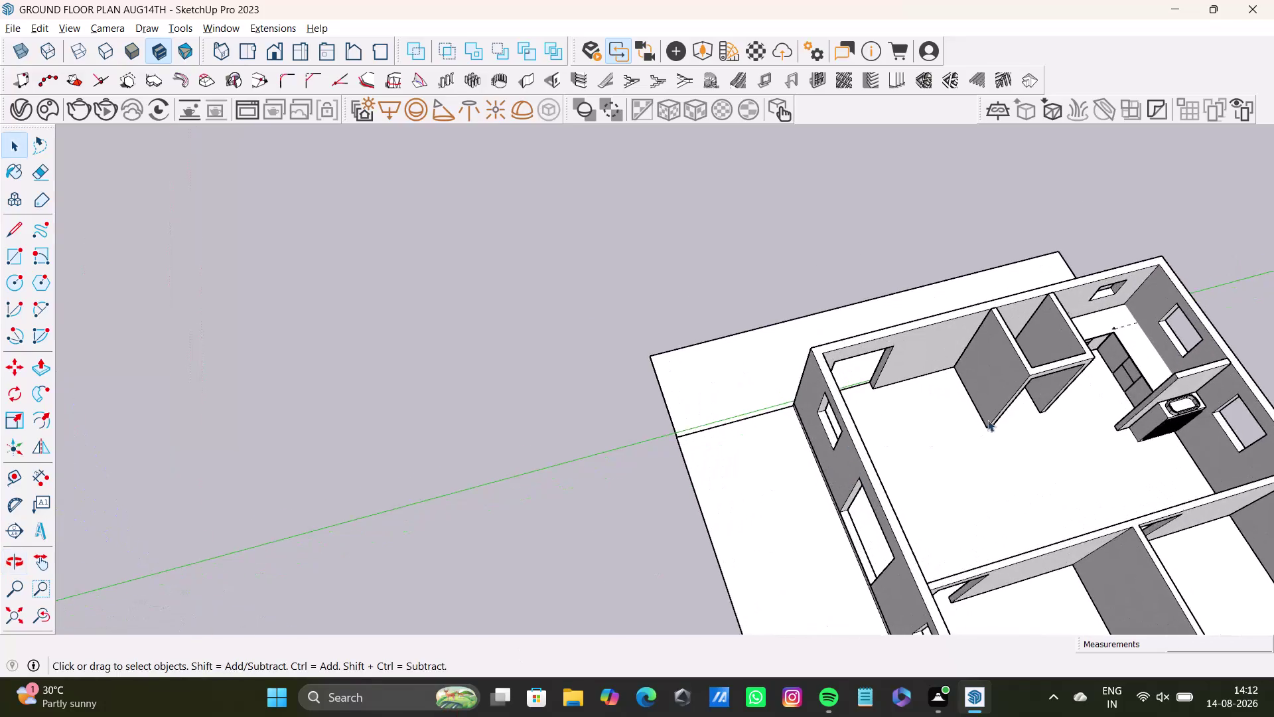
Orbit and zoom to the freestanding partition wall and select its front face.
middle_drag(1012, 411, 649, 467)
scroll(up, 3)
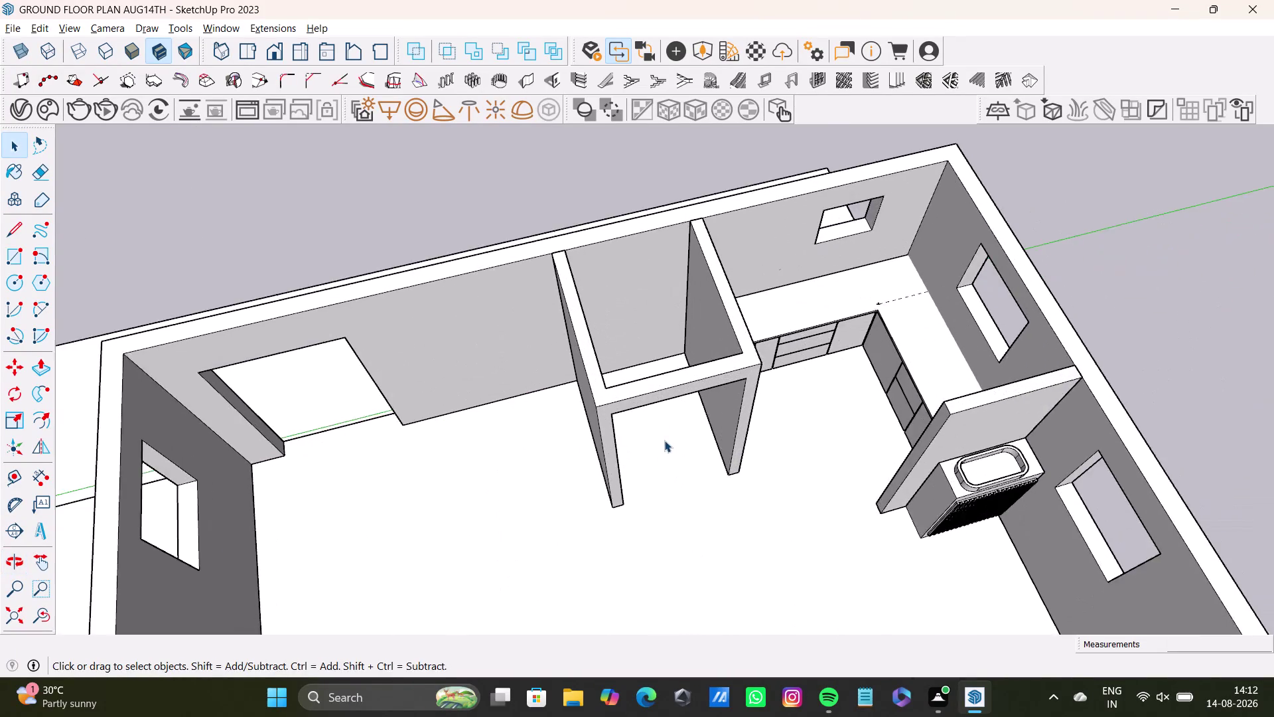
scroll(up, 3)
middle_drag(669, 427, 912, 300)
middle_drag(754, 345, 744, 379)
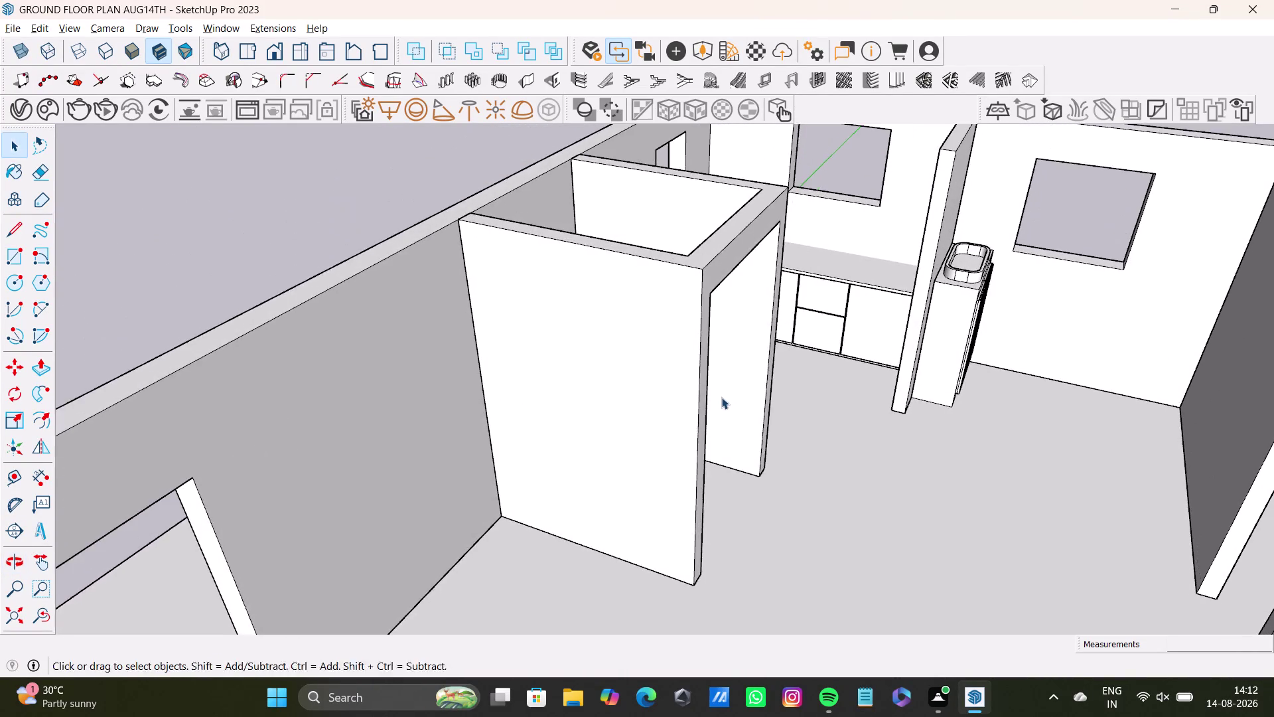
middle_drag(721, 397, 819, 354)
triple_click(715, 334)
double_click(716, 334)
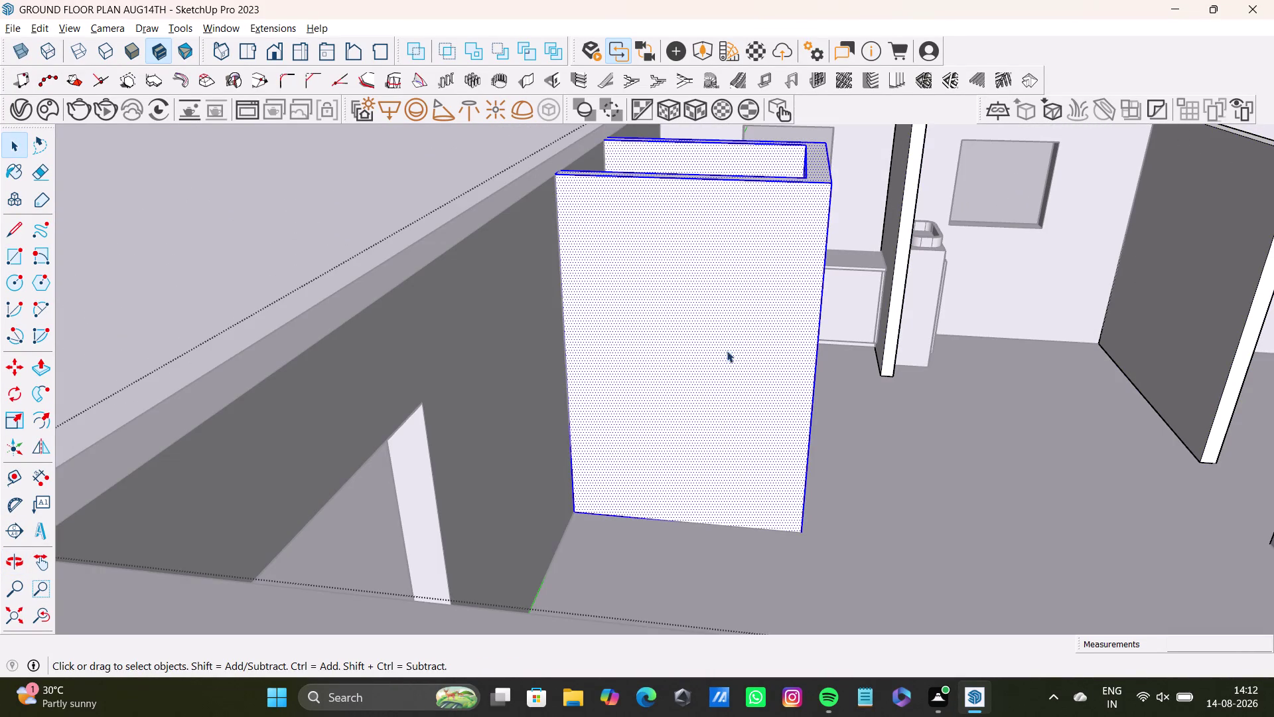
double_click(740, 372)
double_click(744, 372)
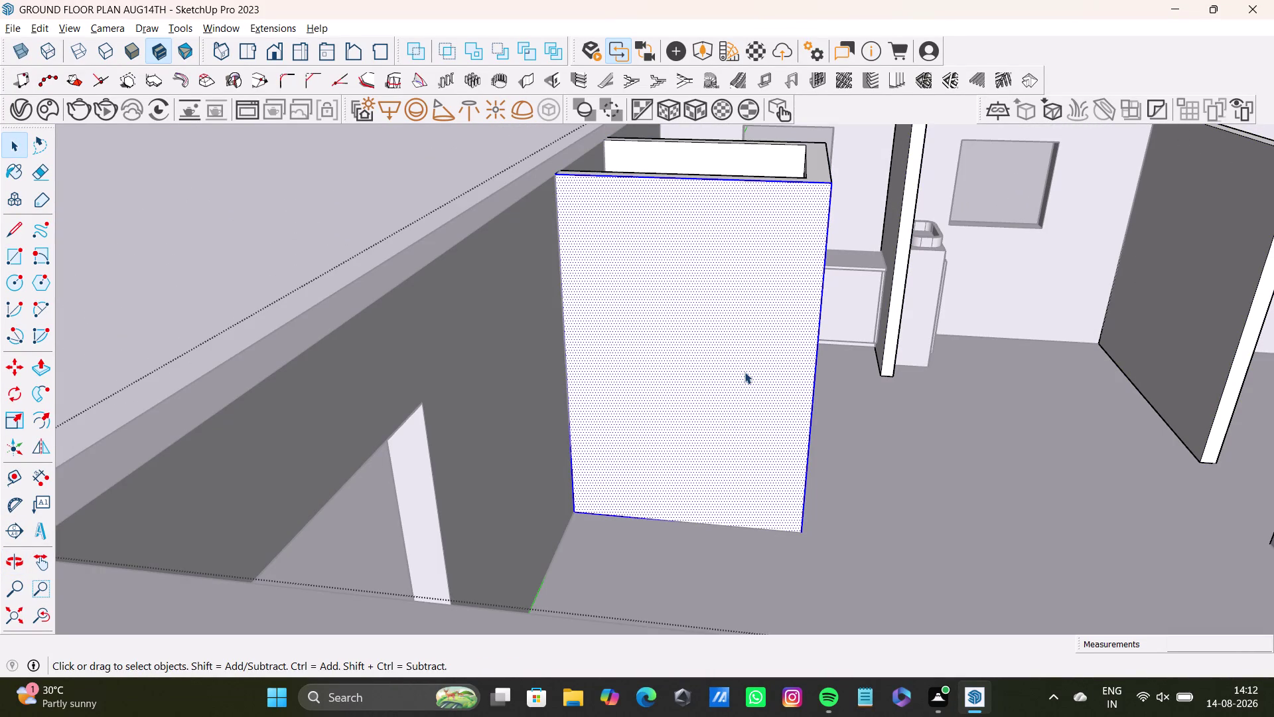
Switch to the Tape Measure and start a guide across the wall face.
click(14, 472)
scroll(up, 3)
click(571, 343)
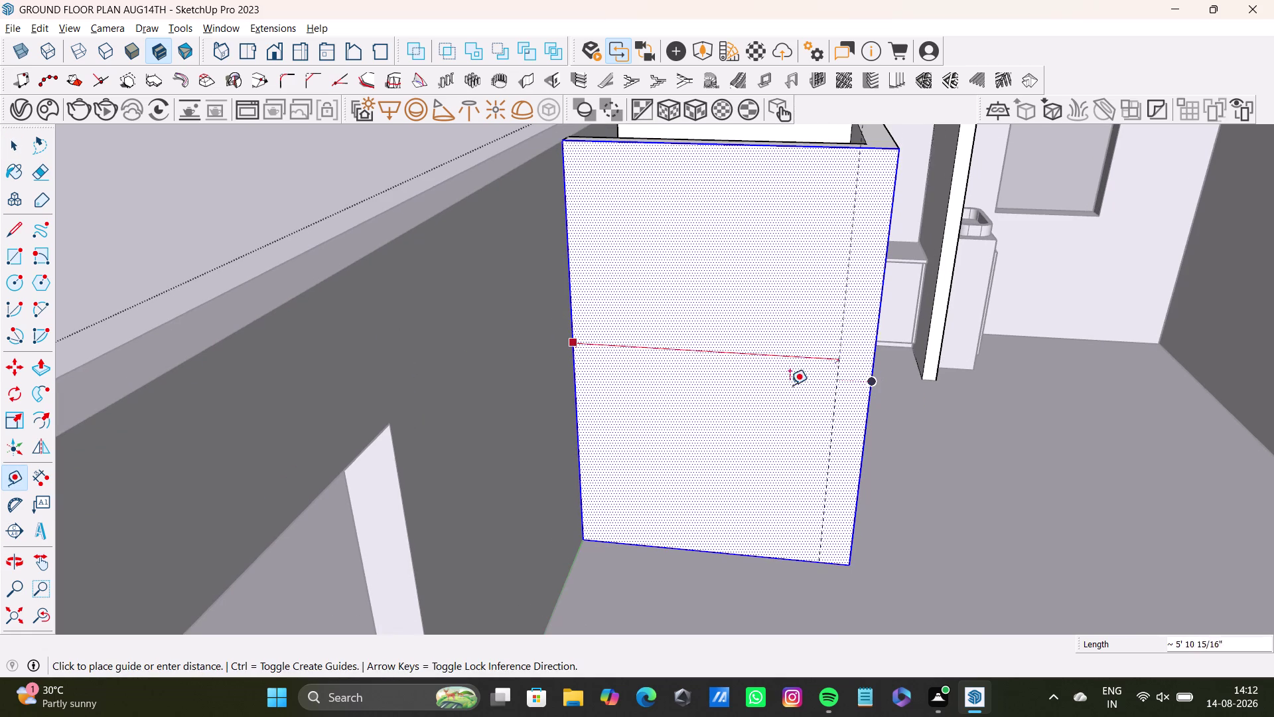
middle_drag(638, 373, 678, 372)
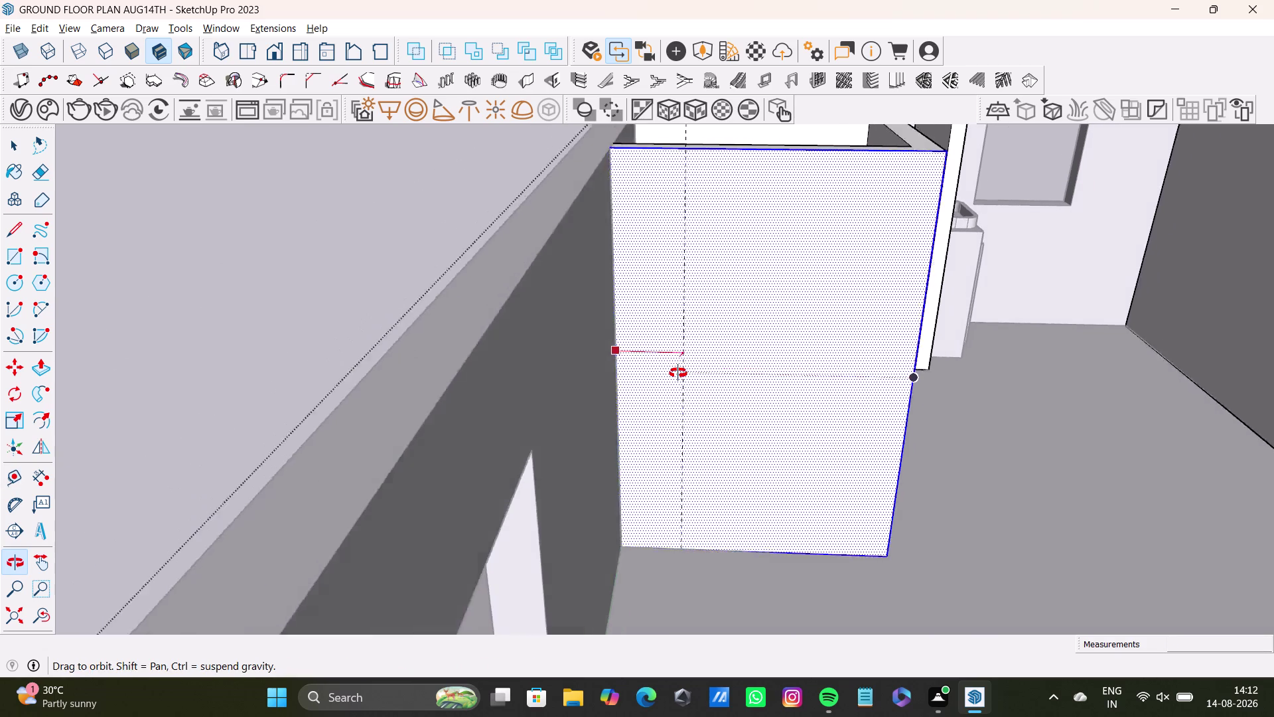
Place the first vertical guide 1' in from the wall's left edge.
middle_drag(678, 373, 571, 405)
text(1)
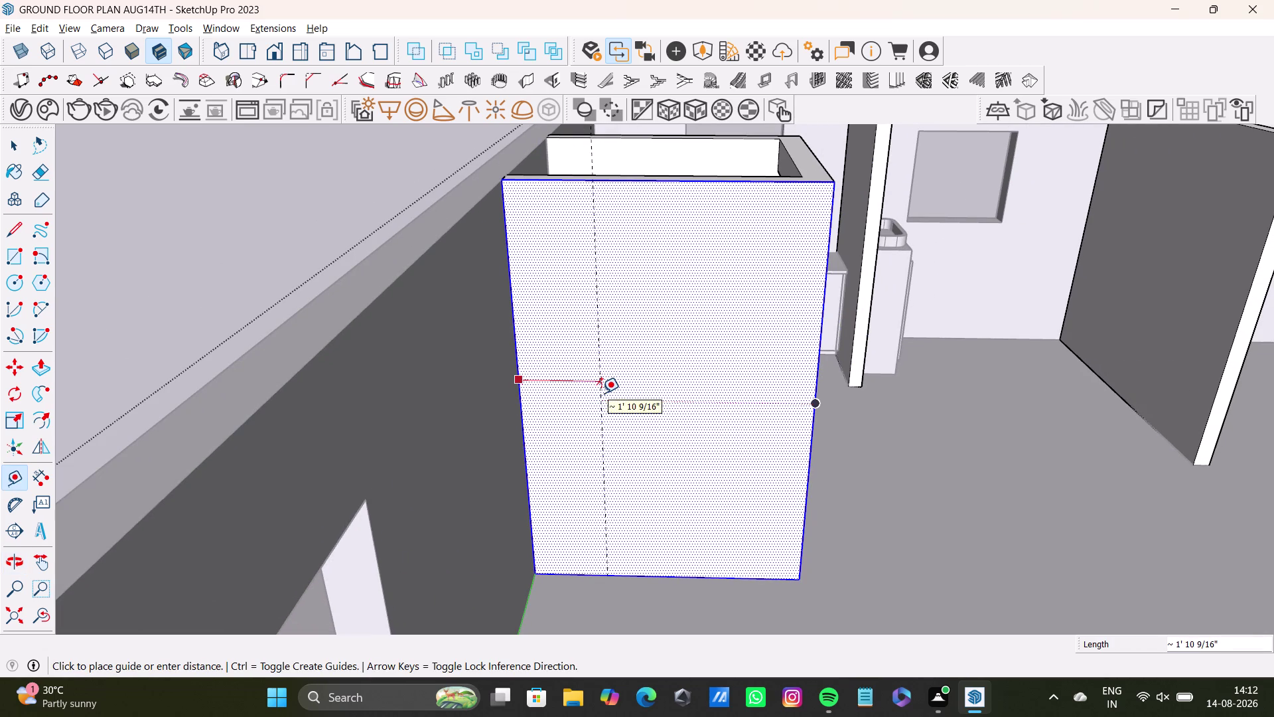
text(')
key(Return)
Attempt the next 1' guide and cancel the misdirected one.
click(563, 399)
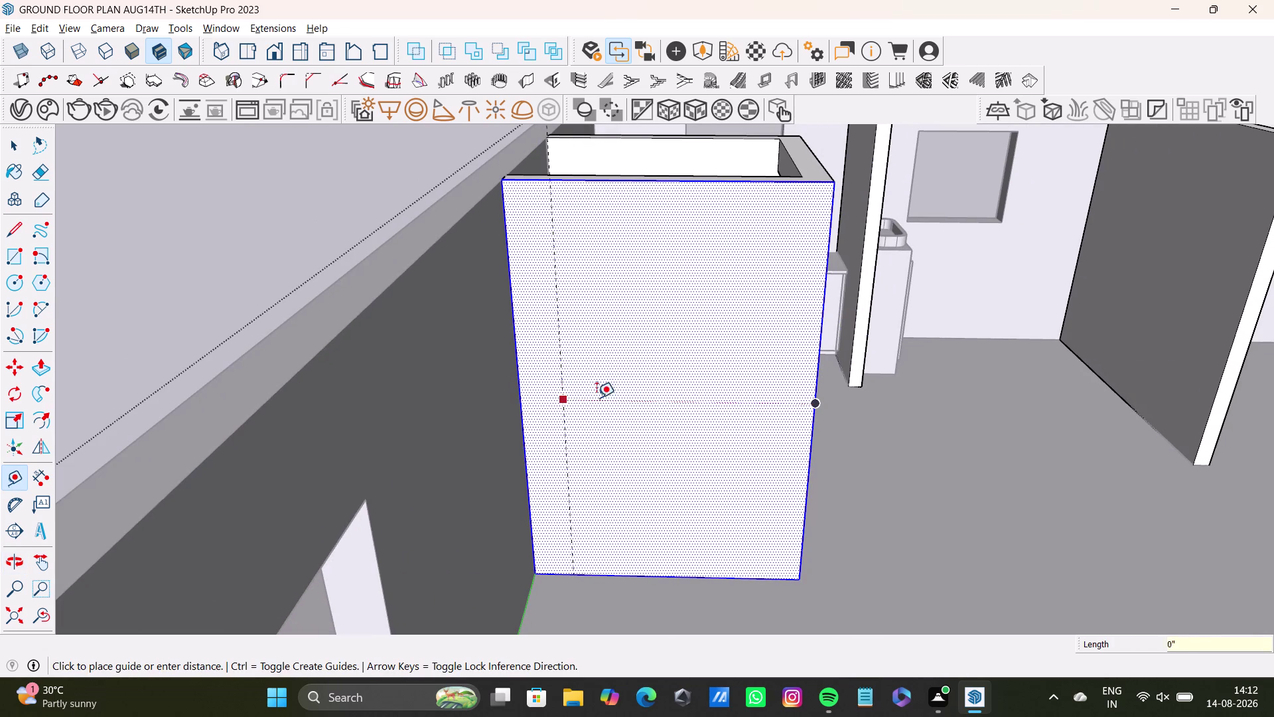
key(1)
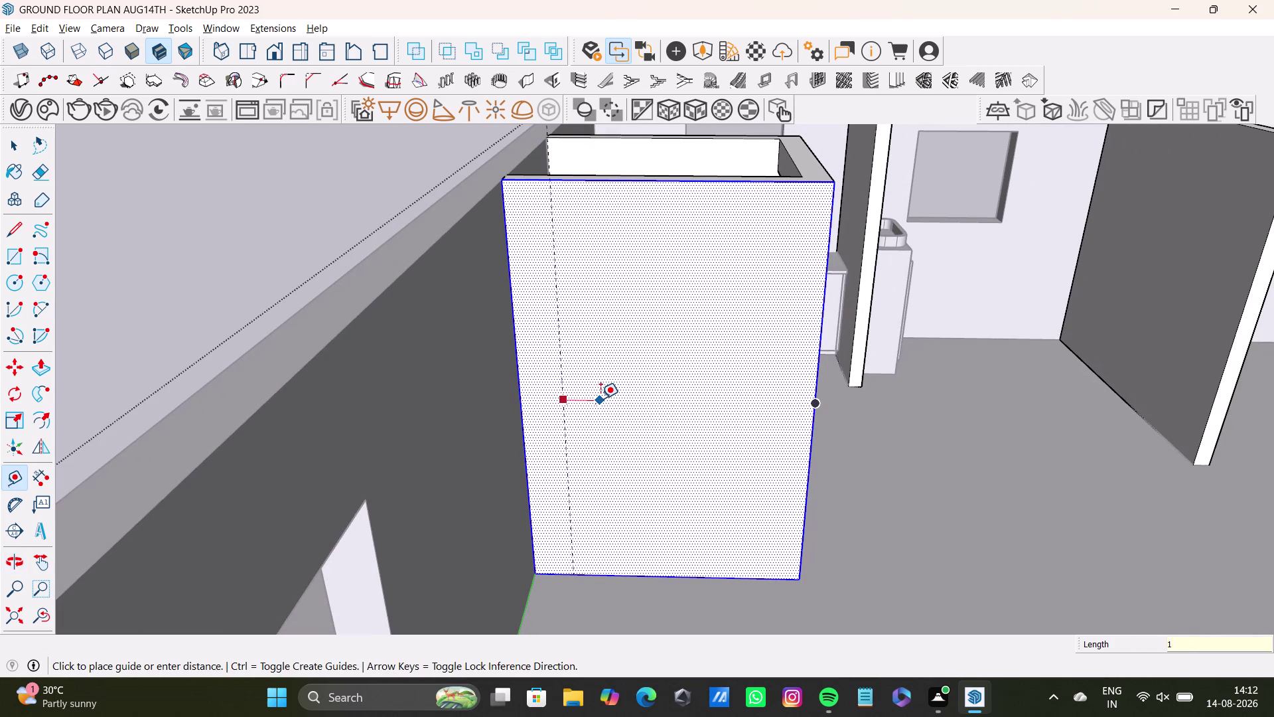
key(apostrophe)
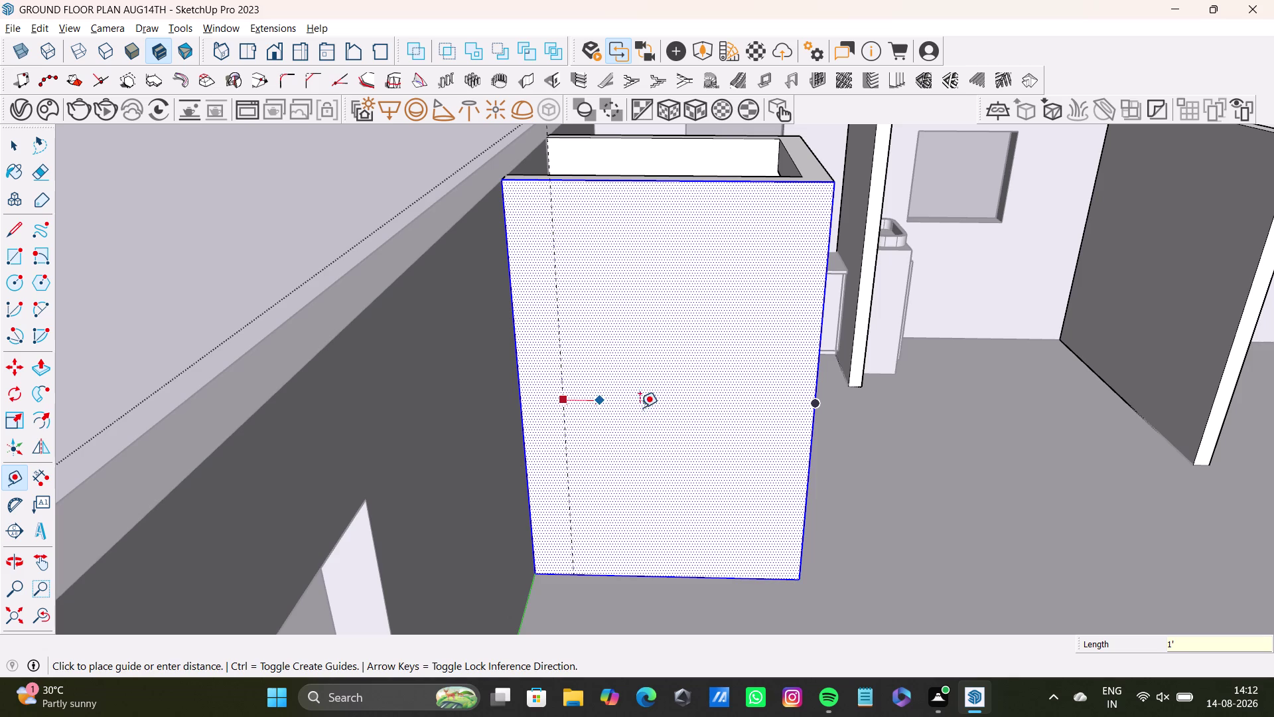
key(space)
key(space)
key(space)
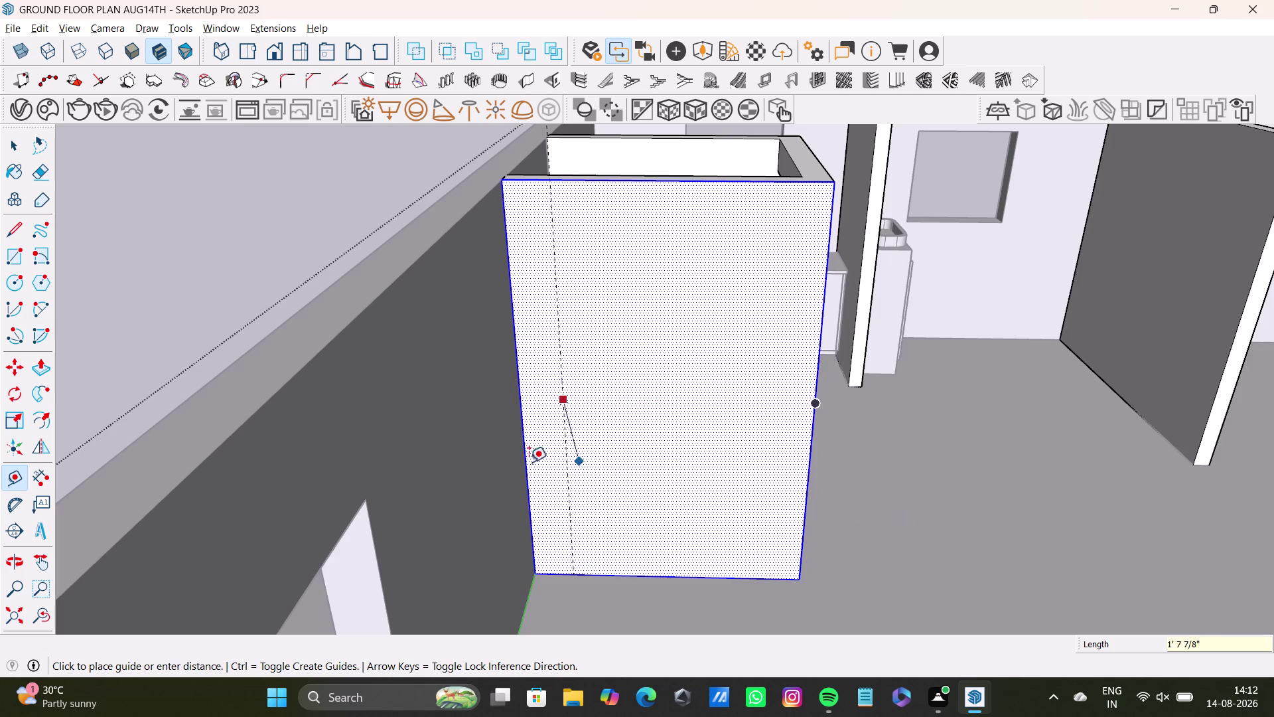
key(space)
key(Escape)
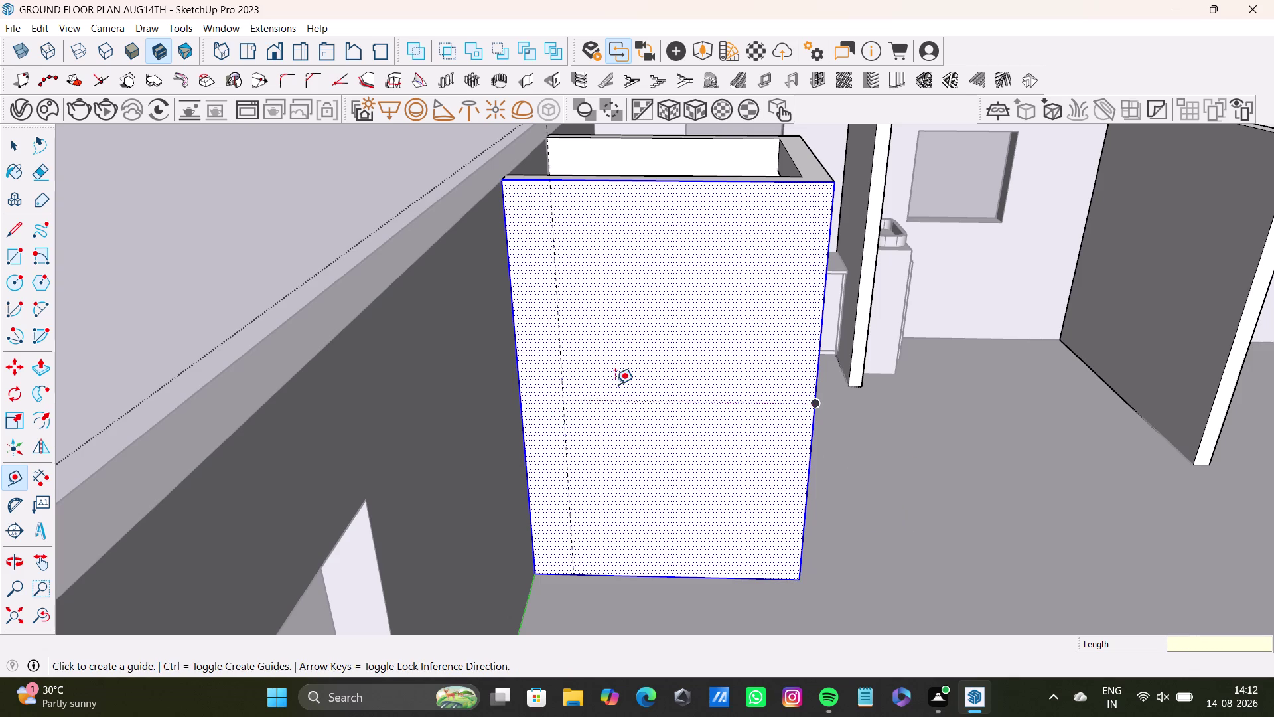
Pull two more vertical guides off the first, each 1' apart.
drag(561, 424, 576, 425)
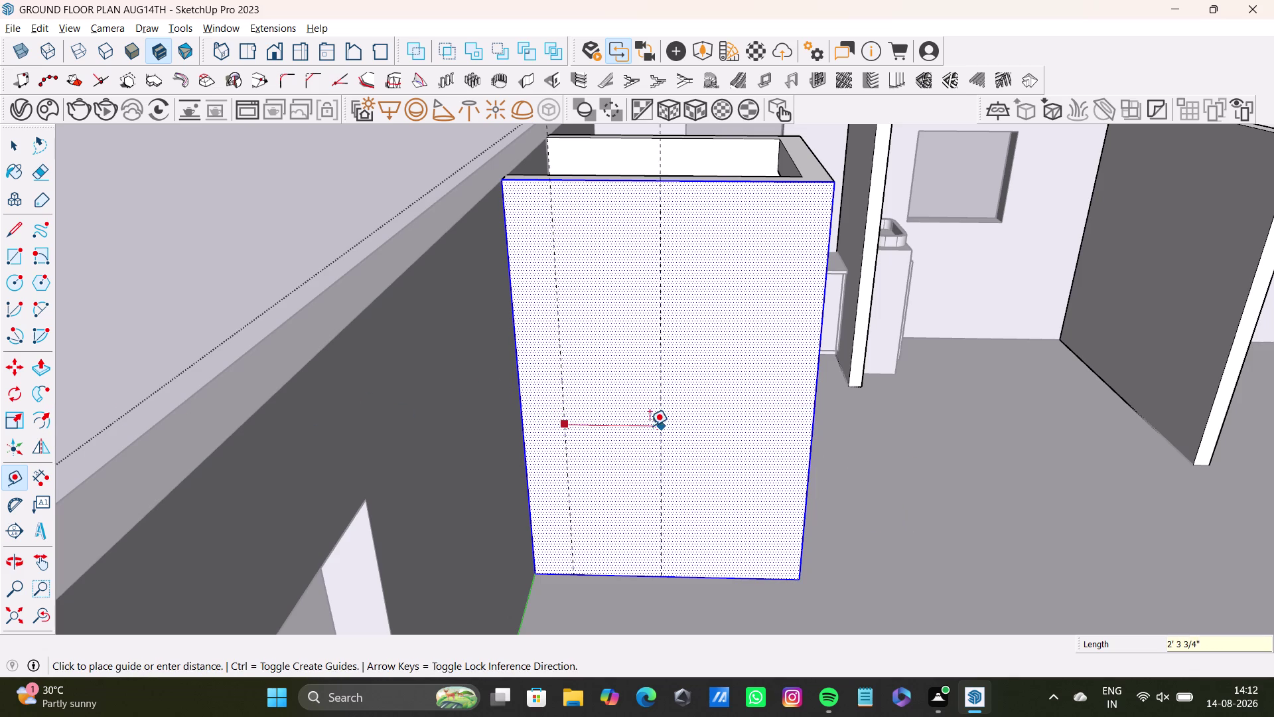
text(1')
key(Return)
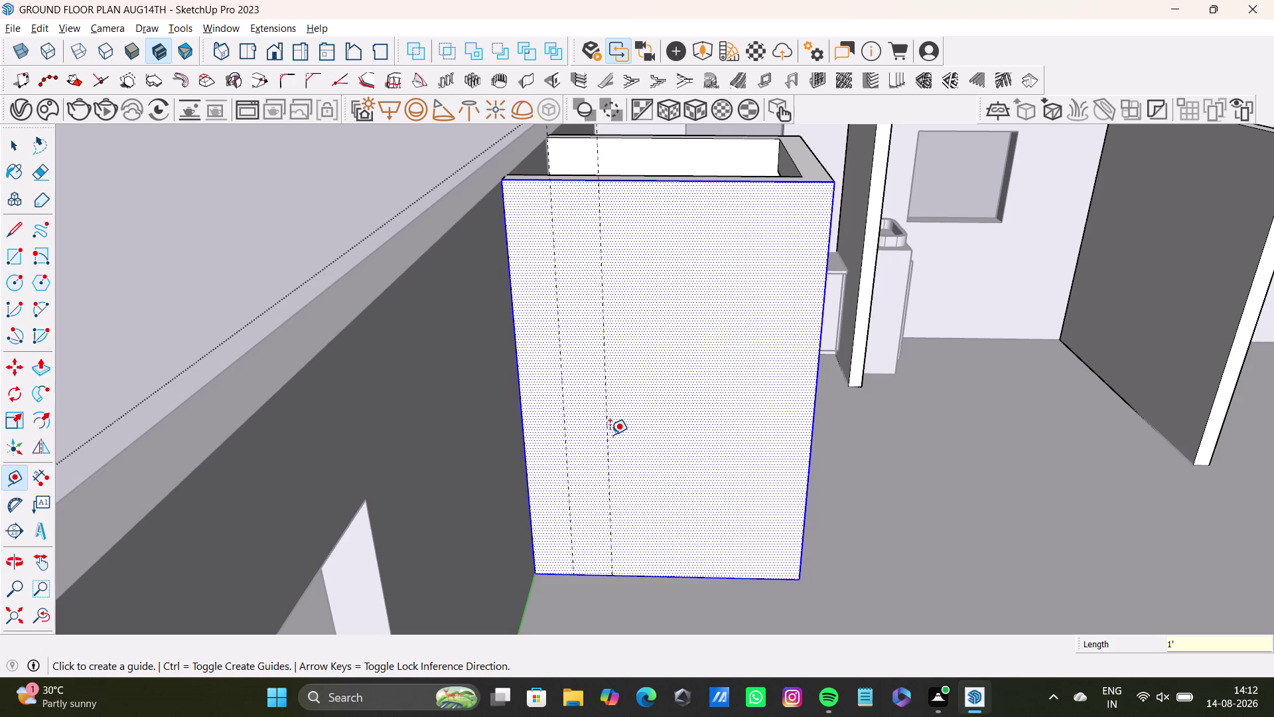
click(605, 447)
text(1)
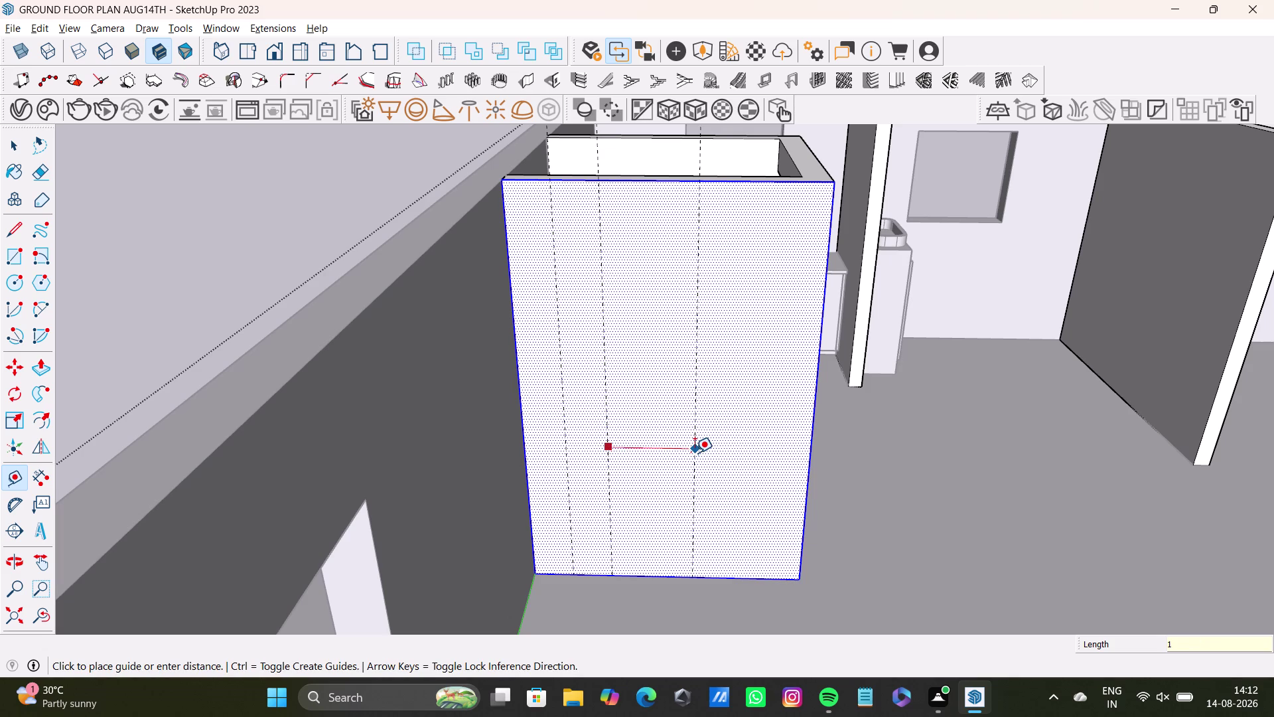
text(')
key(Return)
Add three further vertical guides at 1' spacing across the face.
click(647, 454)
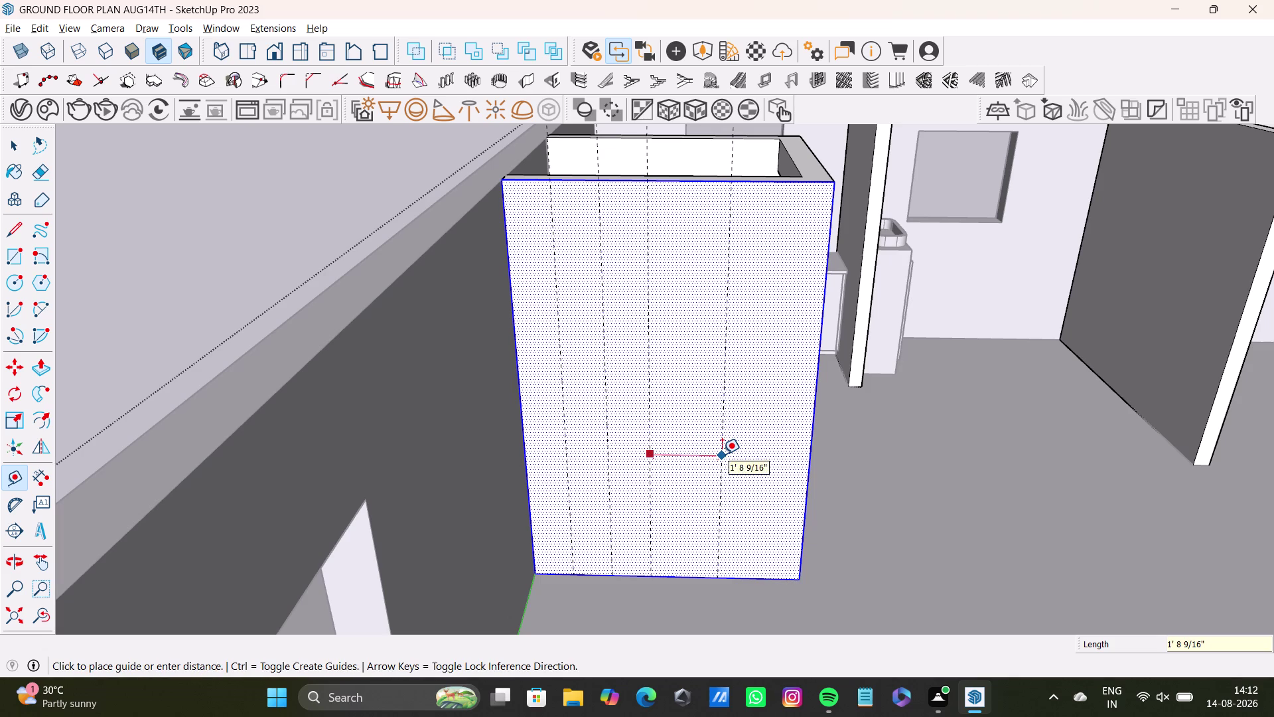
text(1')
key(Return)
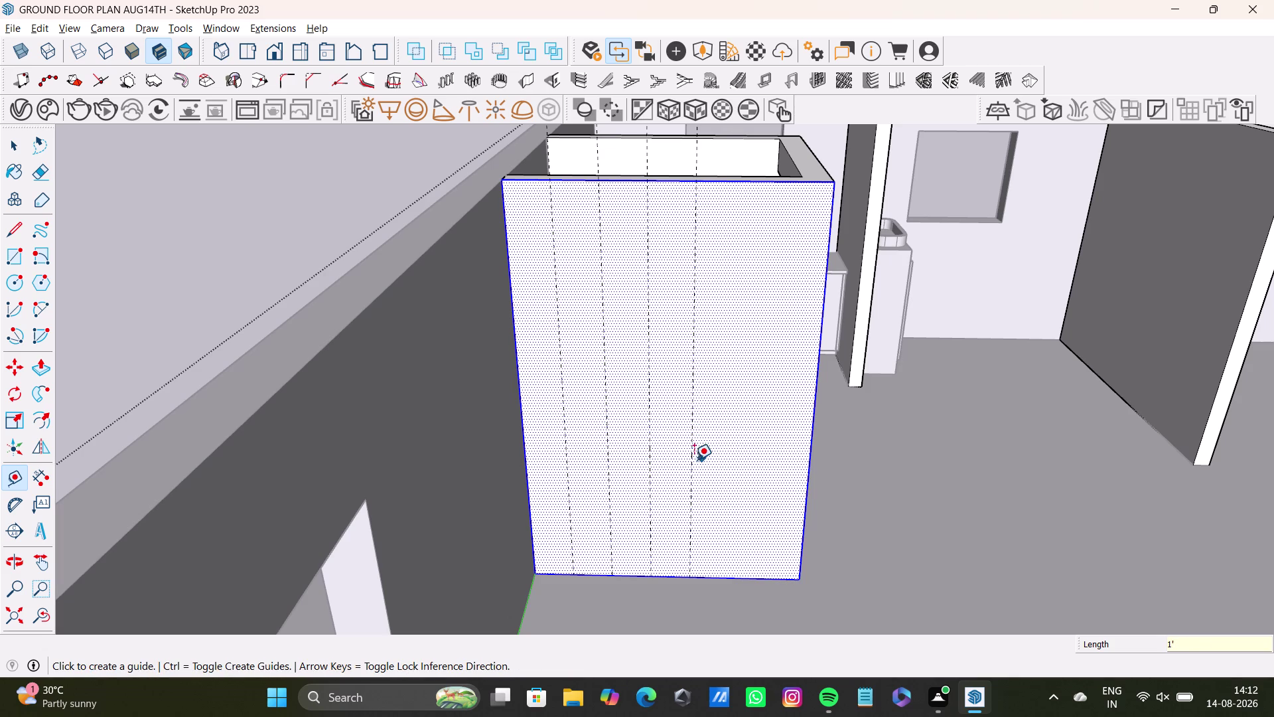
click(689, 459)
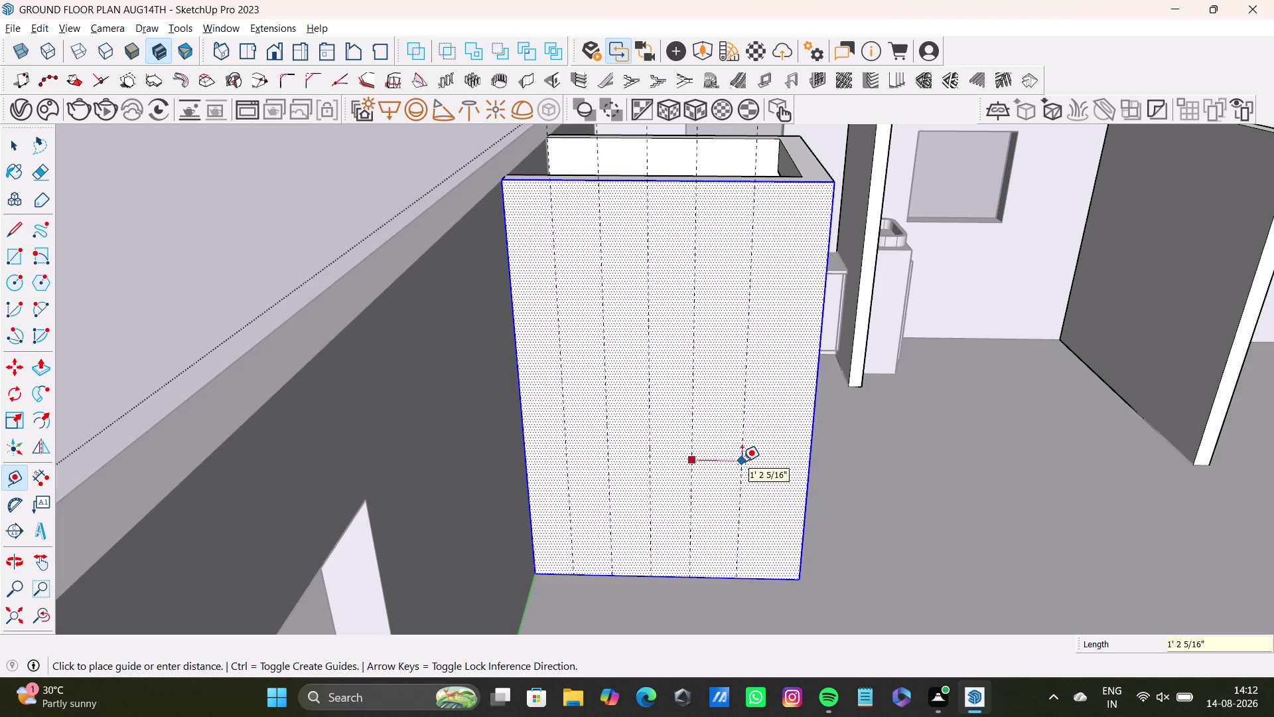
text(1')
key(Return)
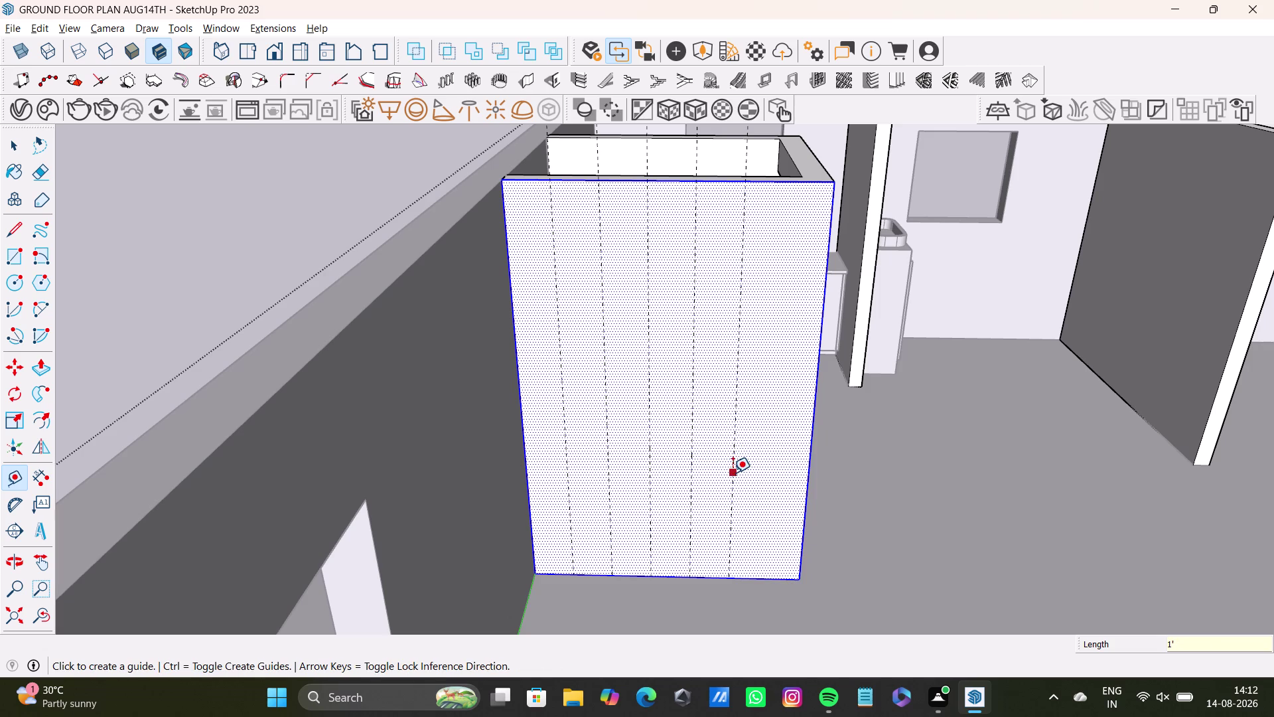
click(732, 472)
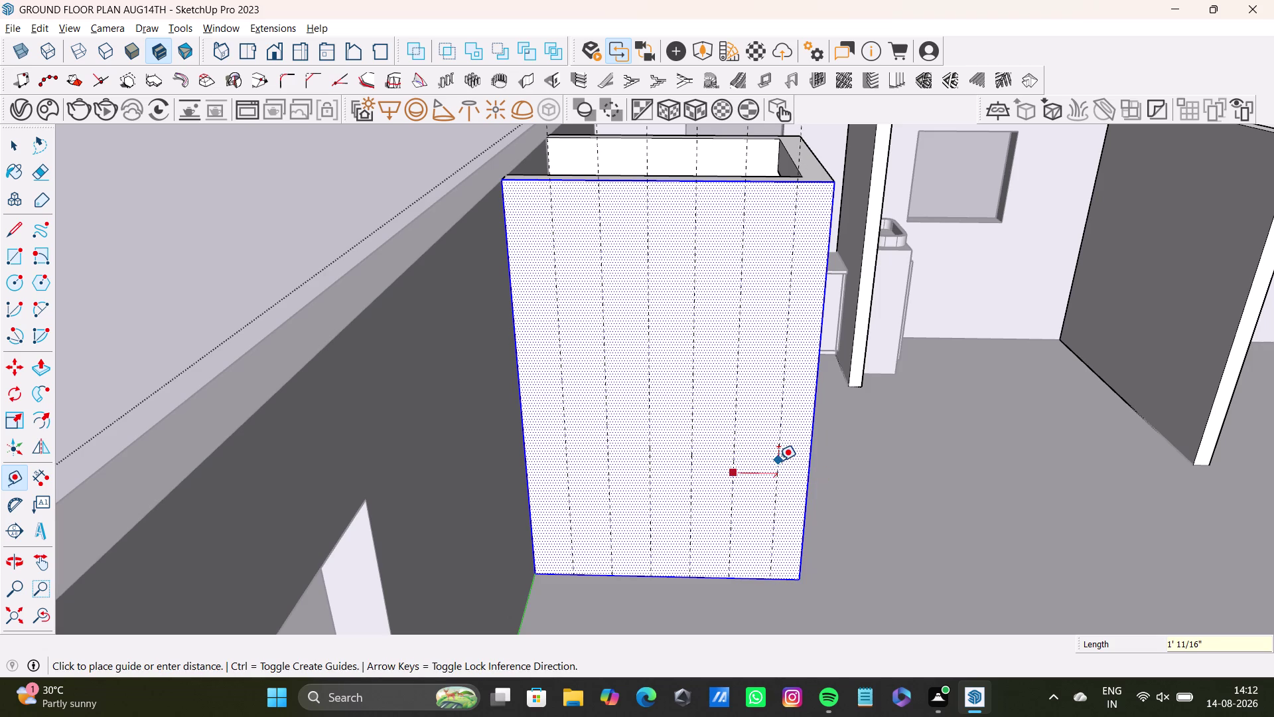
text(1')
key(Return)
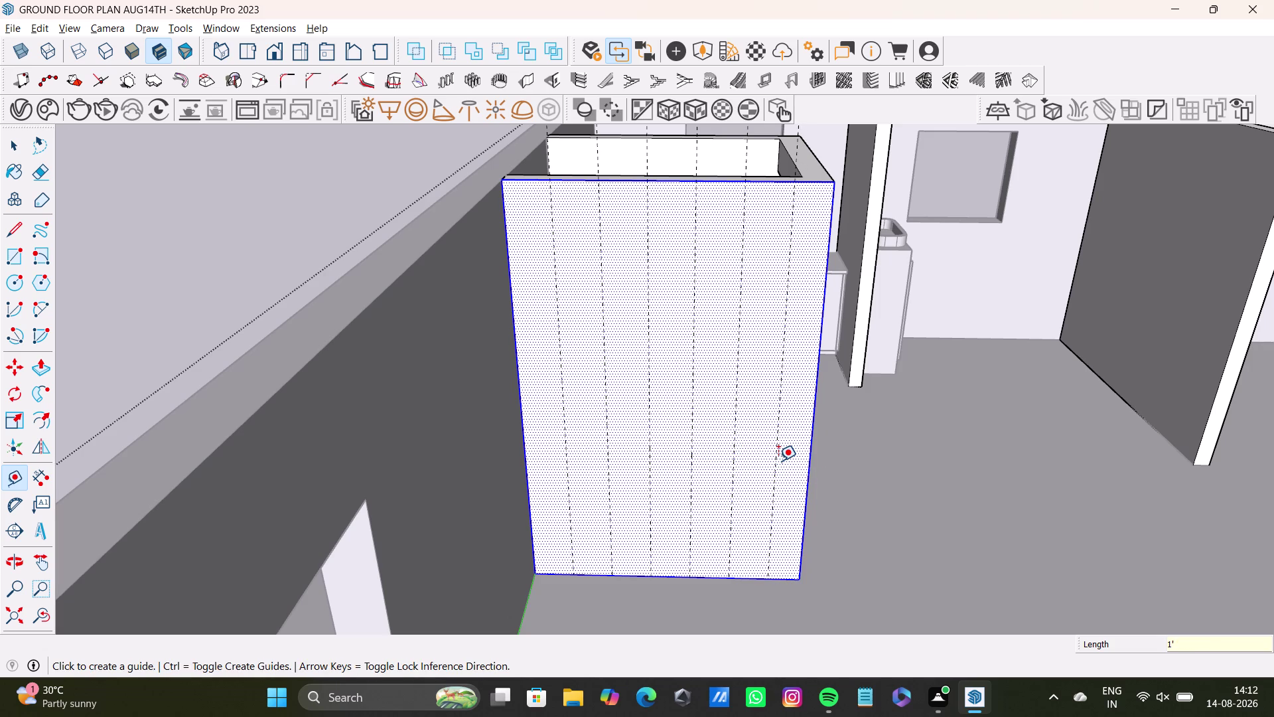
scroll(down, 3)
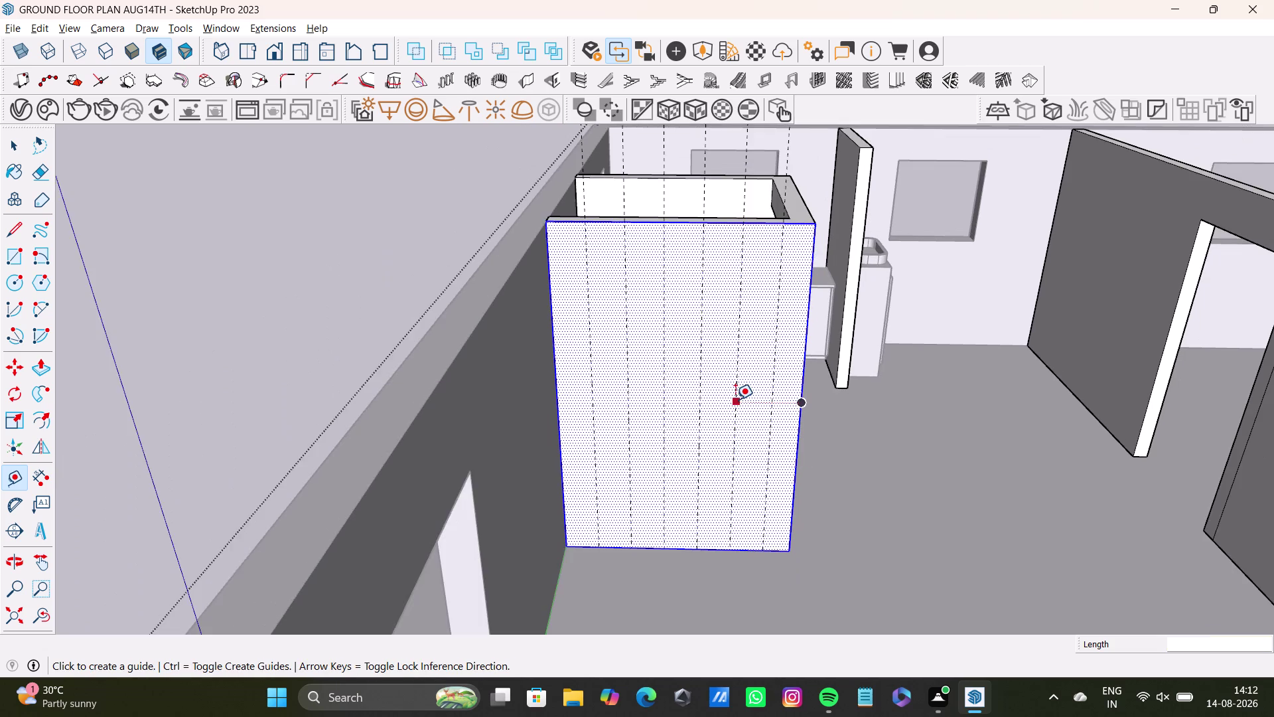
Pull a horizontal guide down from the wall's top edge and place it near the top.
scroll(down, 3)
scroll(up, 3)
middle_drag(685, 281, 673, 241)
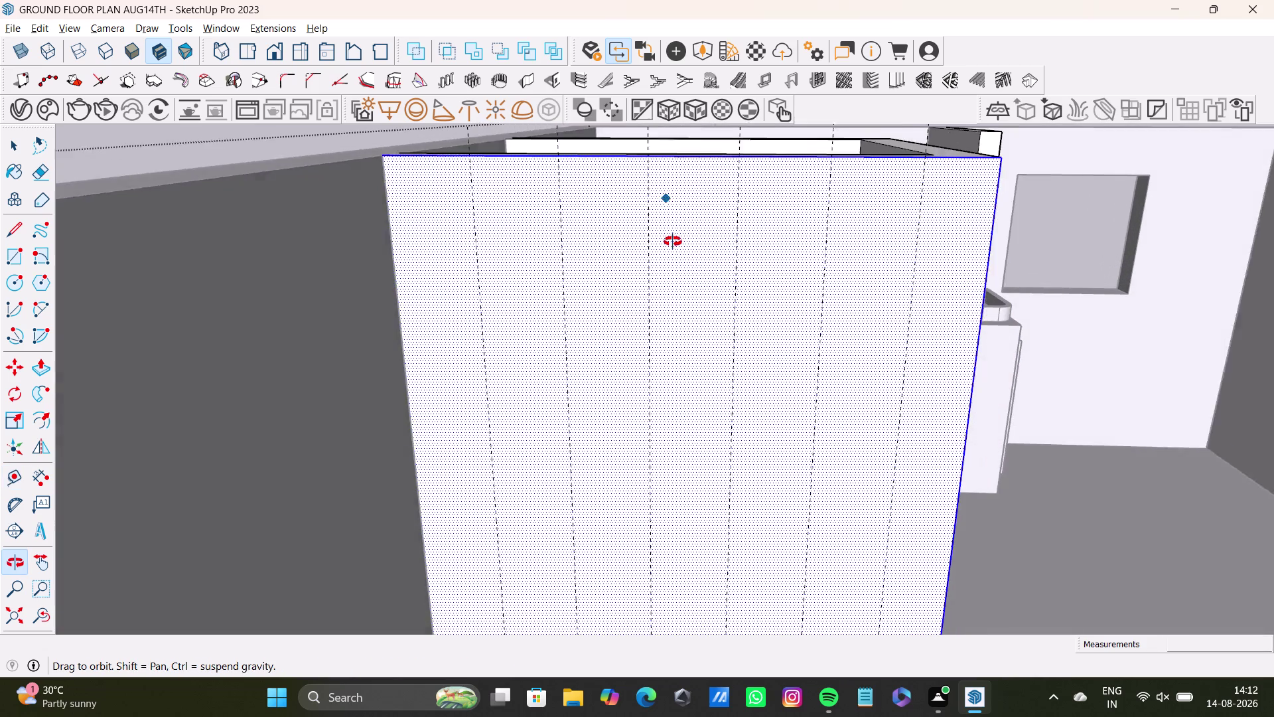
middle_drag(673, 242, 672, 235)
click(689, 142)
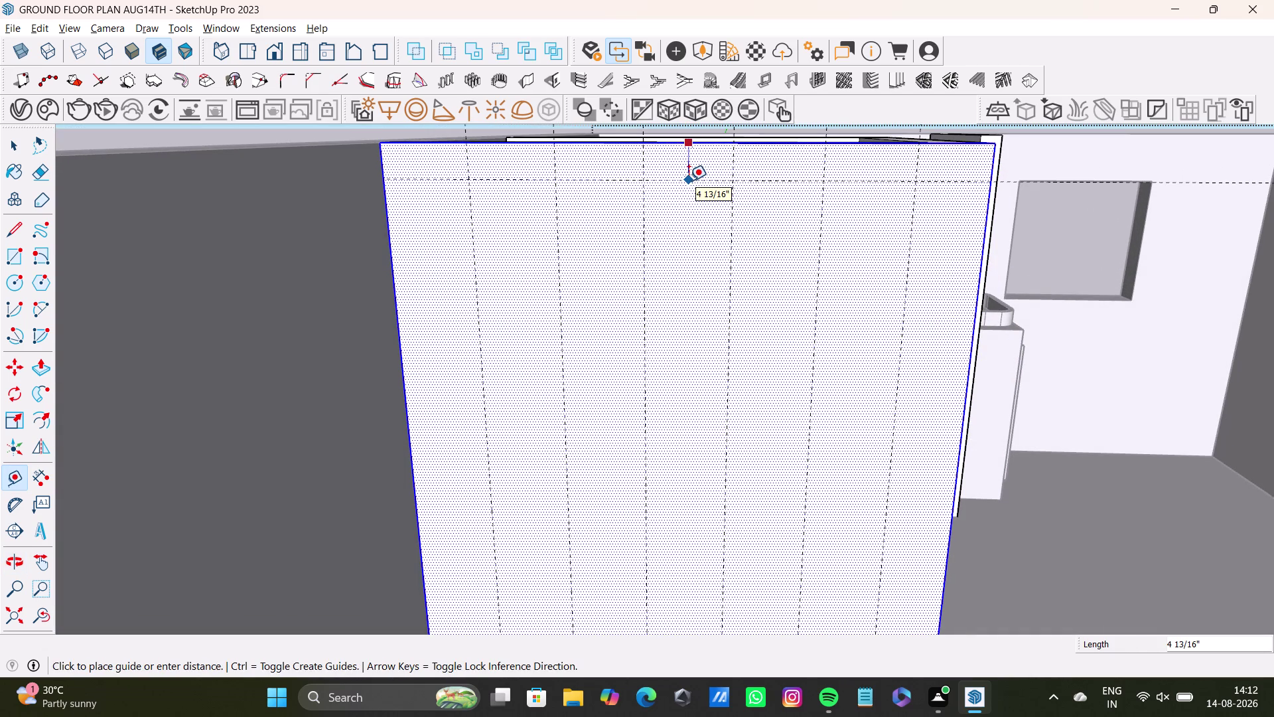
middle_drag(711, 222, 483, 218)
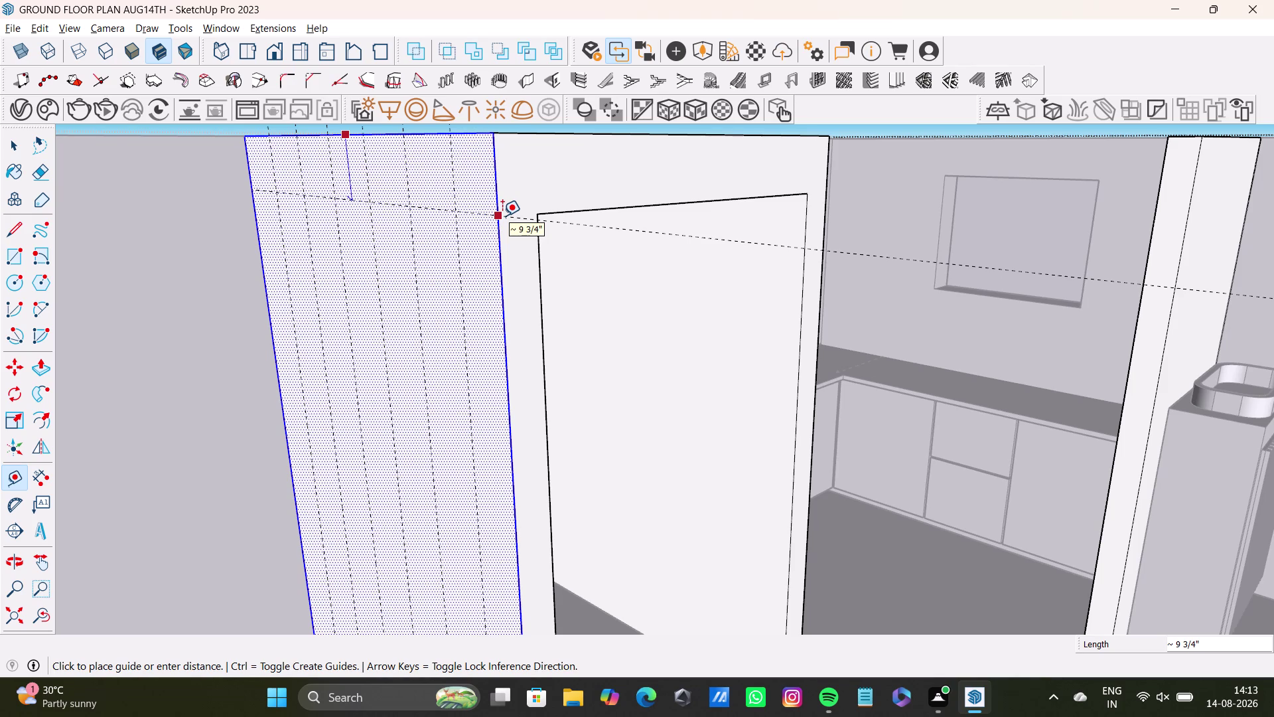
click(502, 216)
Orbit back to the wall's front face and start measuring from the top guide.
scroll(down, 3)
middle_drag(450, 360, 583, 211)
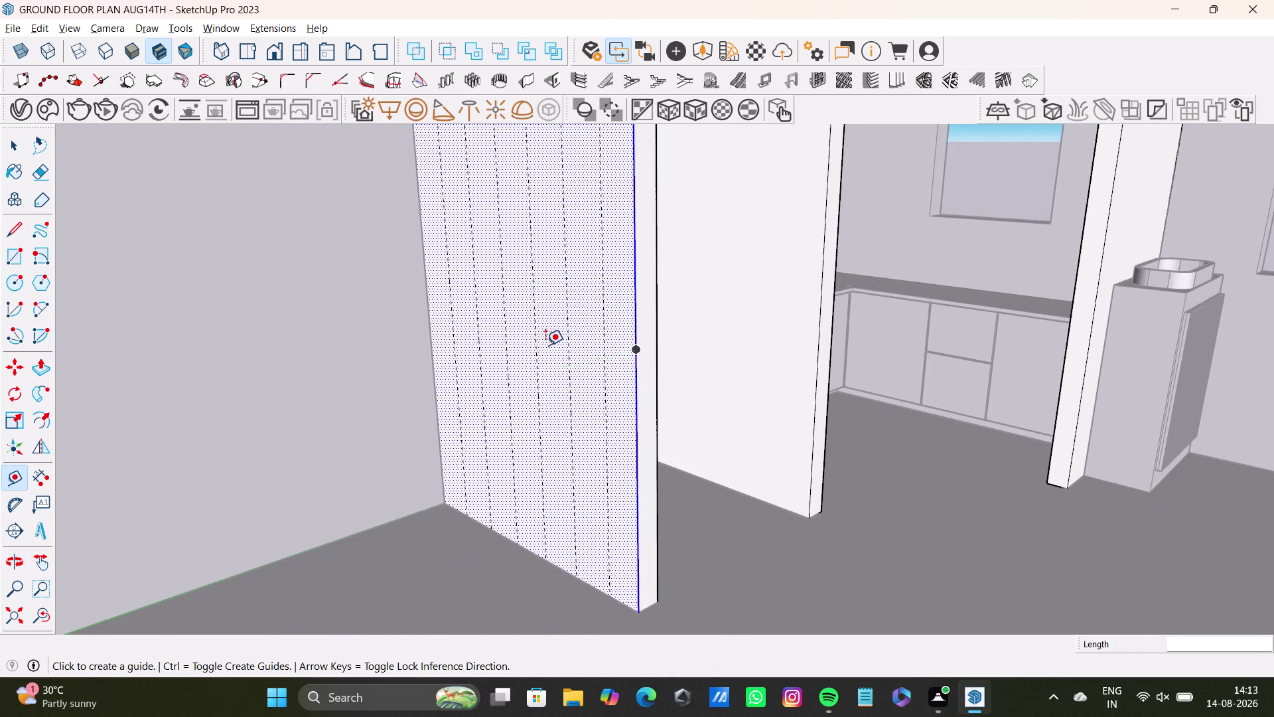
middle_drag(554, 319, 588, 493)
scroll(down, 3)
middle_drag(587, 497, 616, 465)
middle_drag(601, 472, 629, 491)
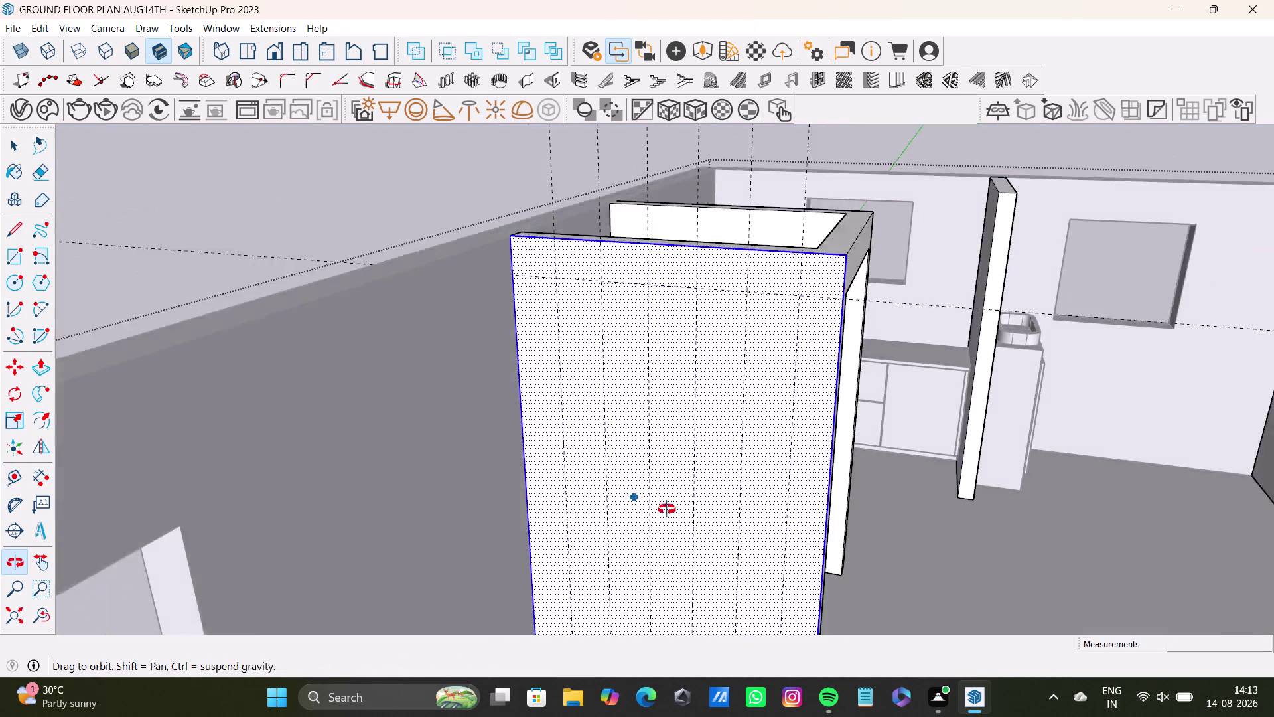
middle_drag(629, 492, 493, 464)
middle_drag(542, 464, 596, 450)
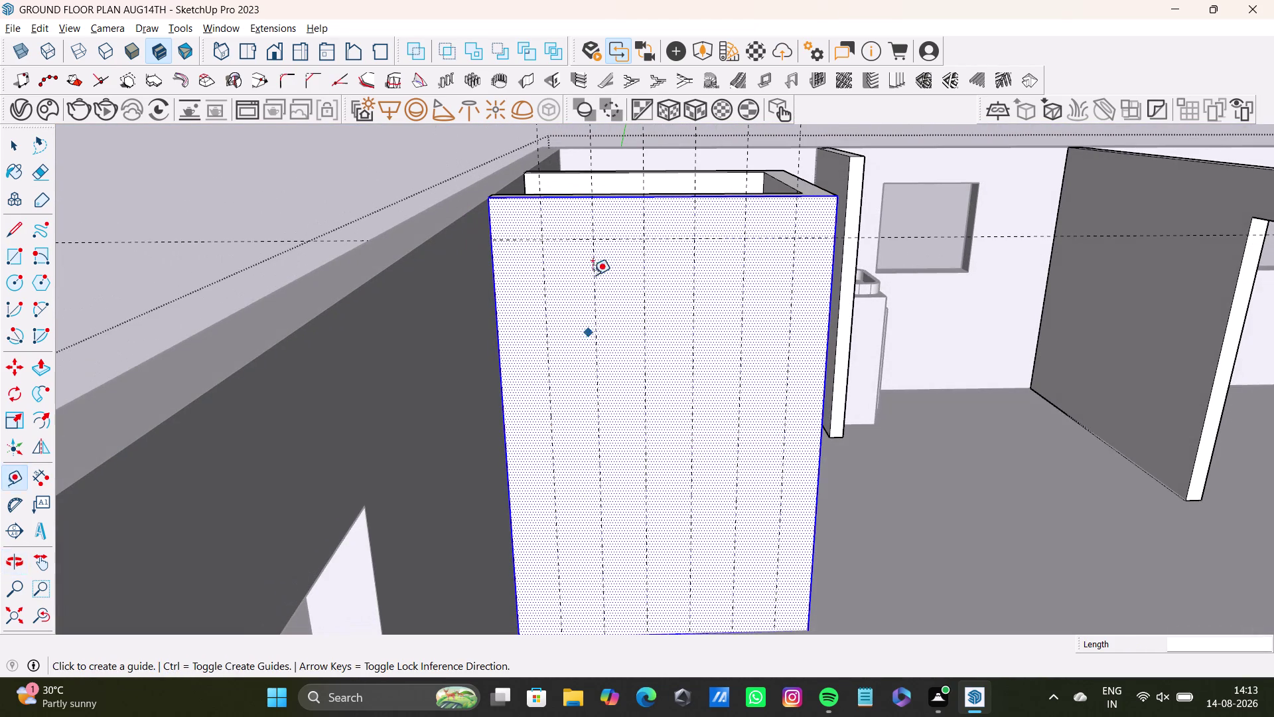
click(568, 240)
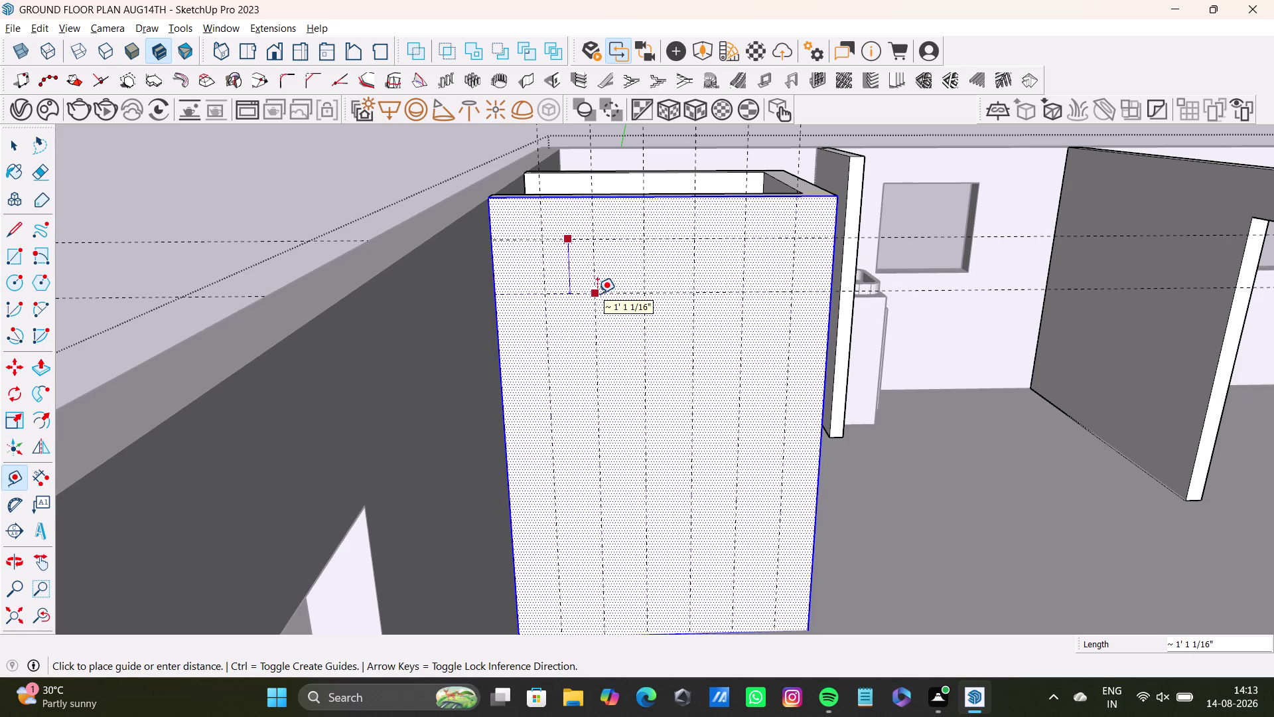
Add the first two horizontal guides, each 1' below the previous one.
text(1')
key(Return)
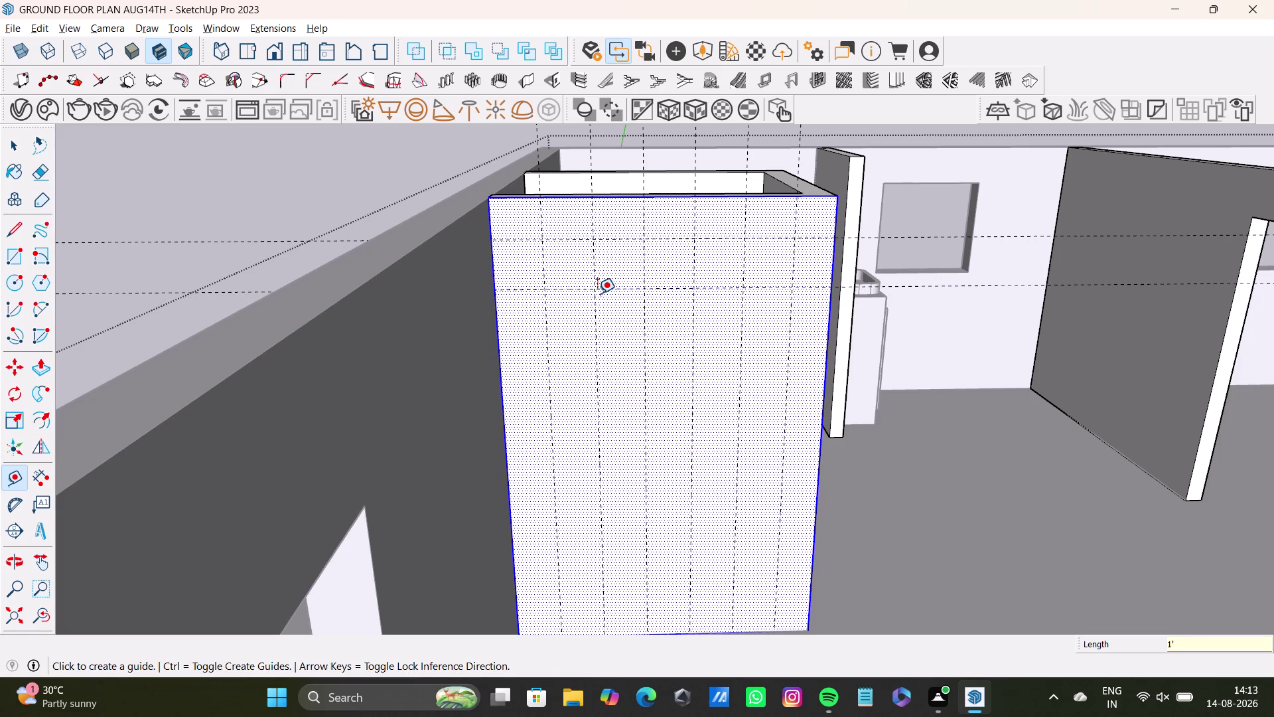
click(611, 288)
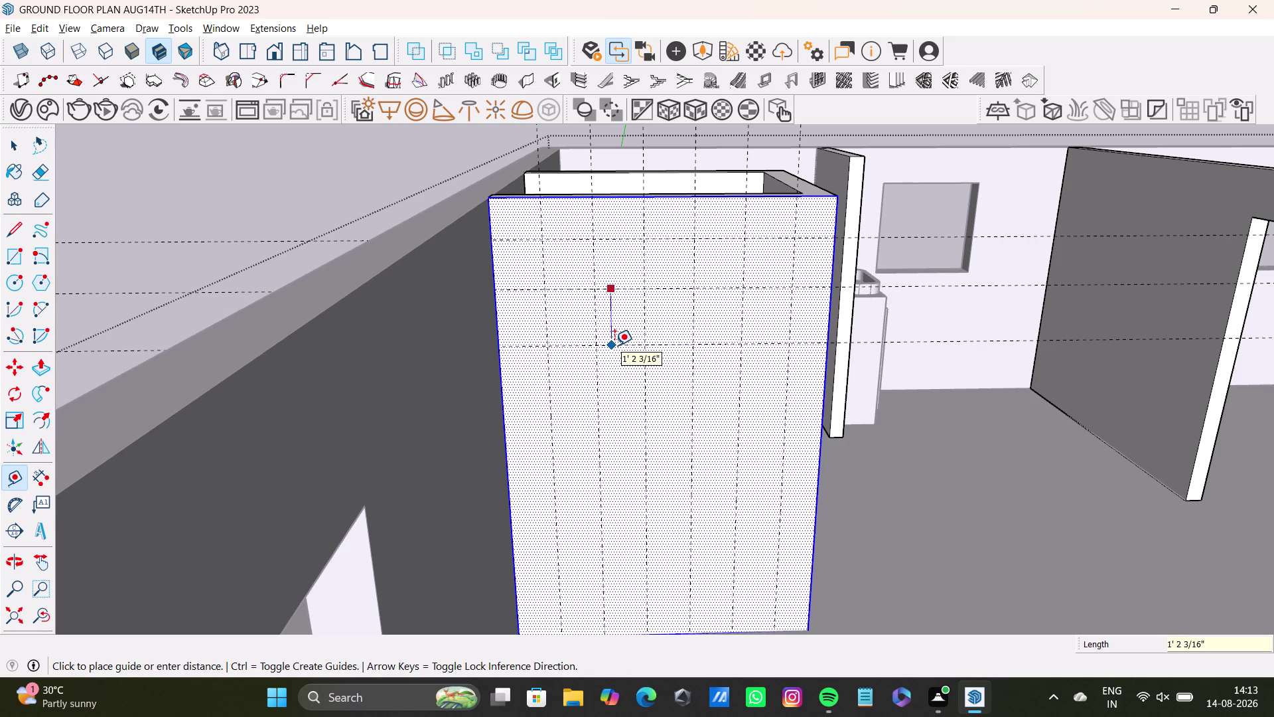
text(1')
key(Return)
click(627, 340)
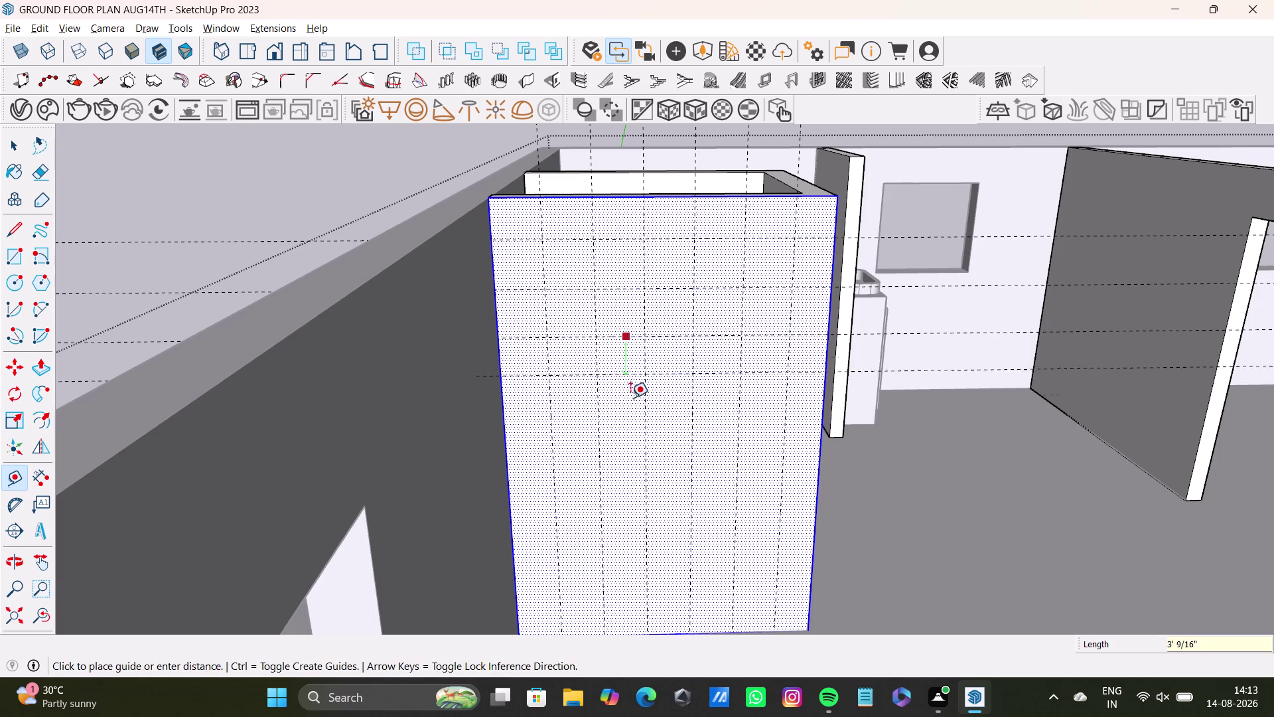
Add two more horizontal guides at 1' spacing, locked straight down the wall.
key(Up)
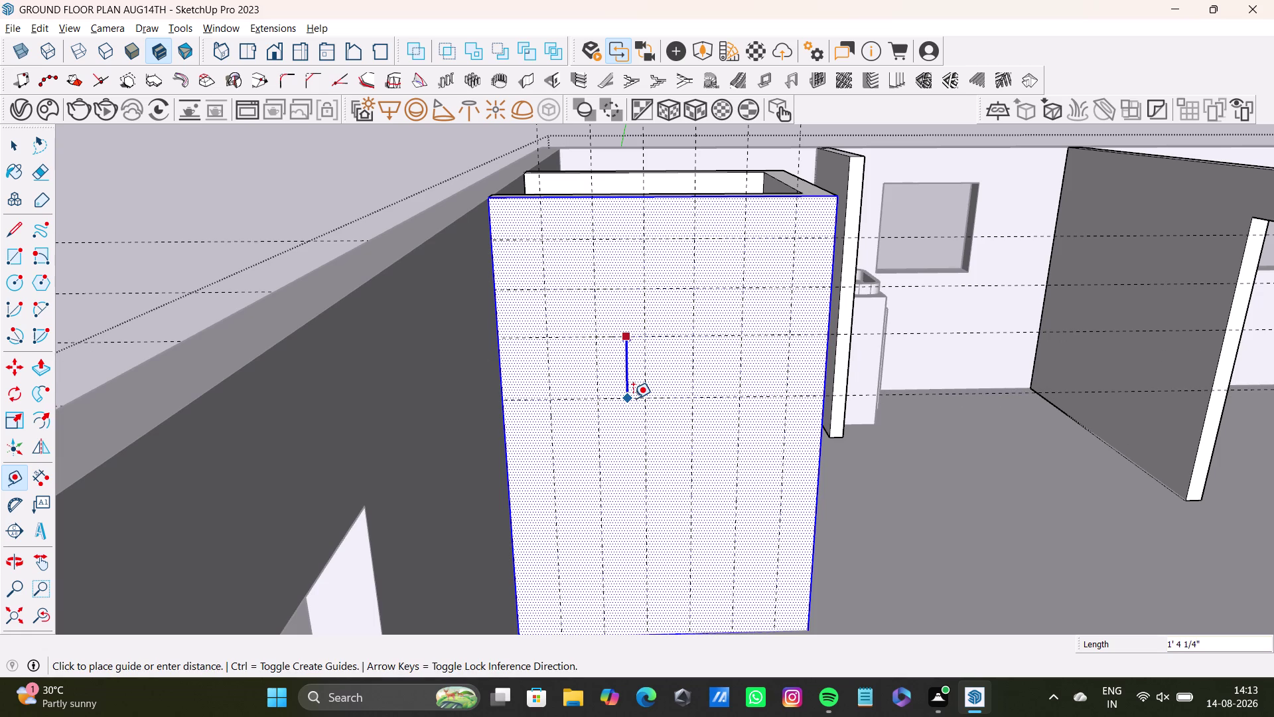
text(1')
key(Return)
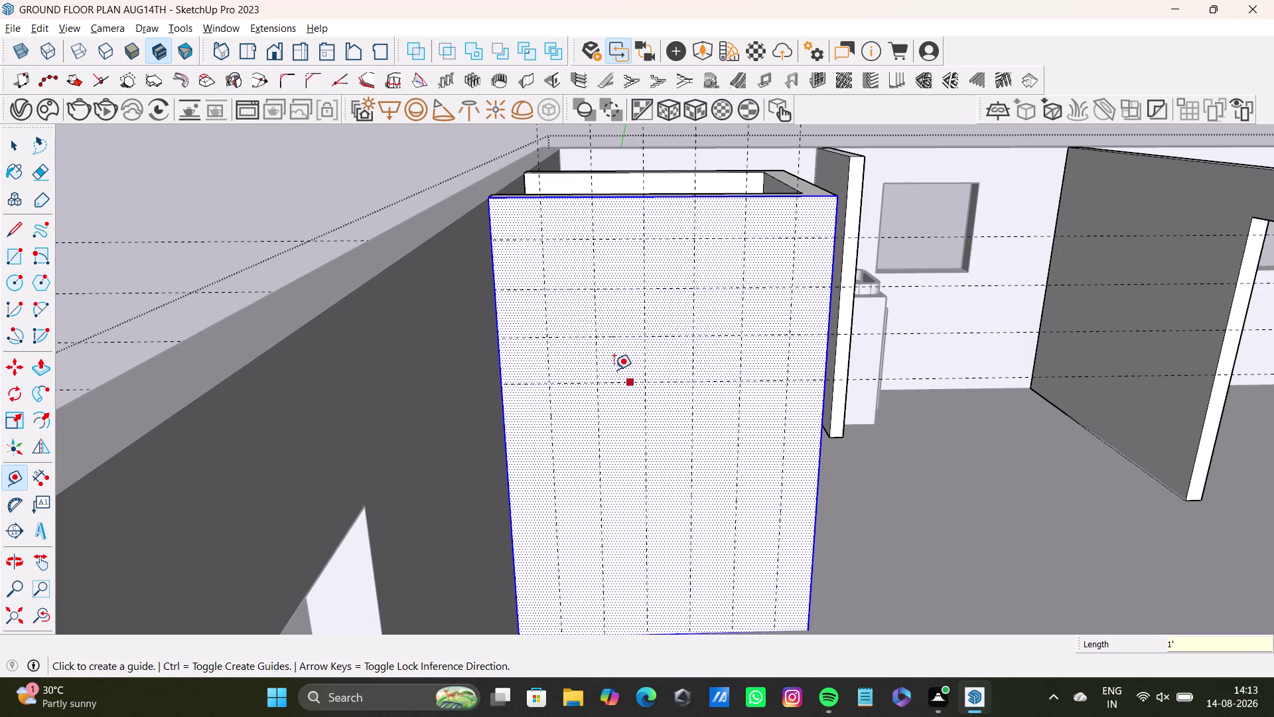
click(628, 383)
text(1)
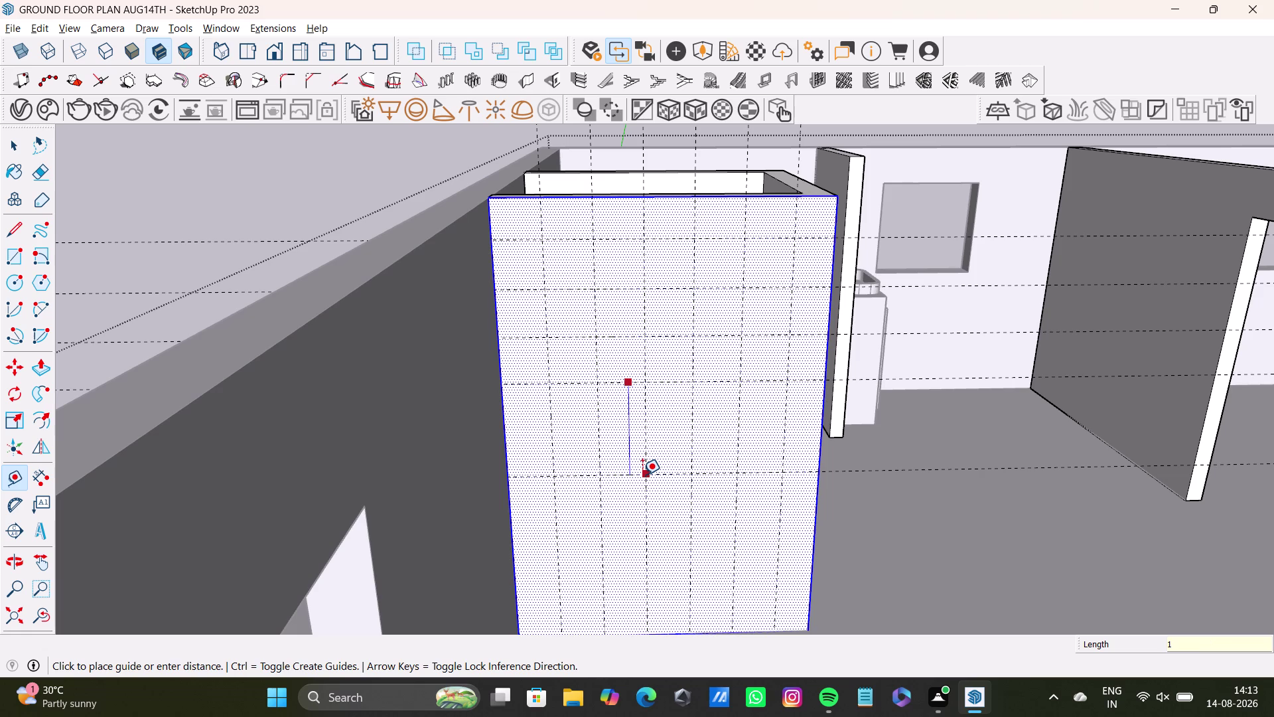
text(')
key(Return)
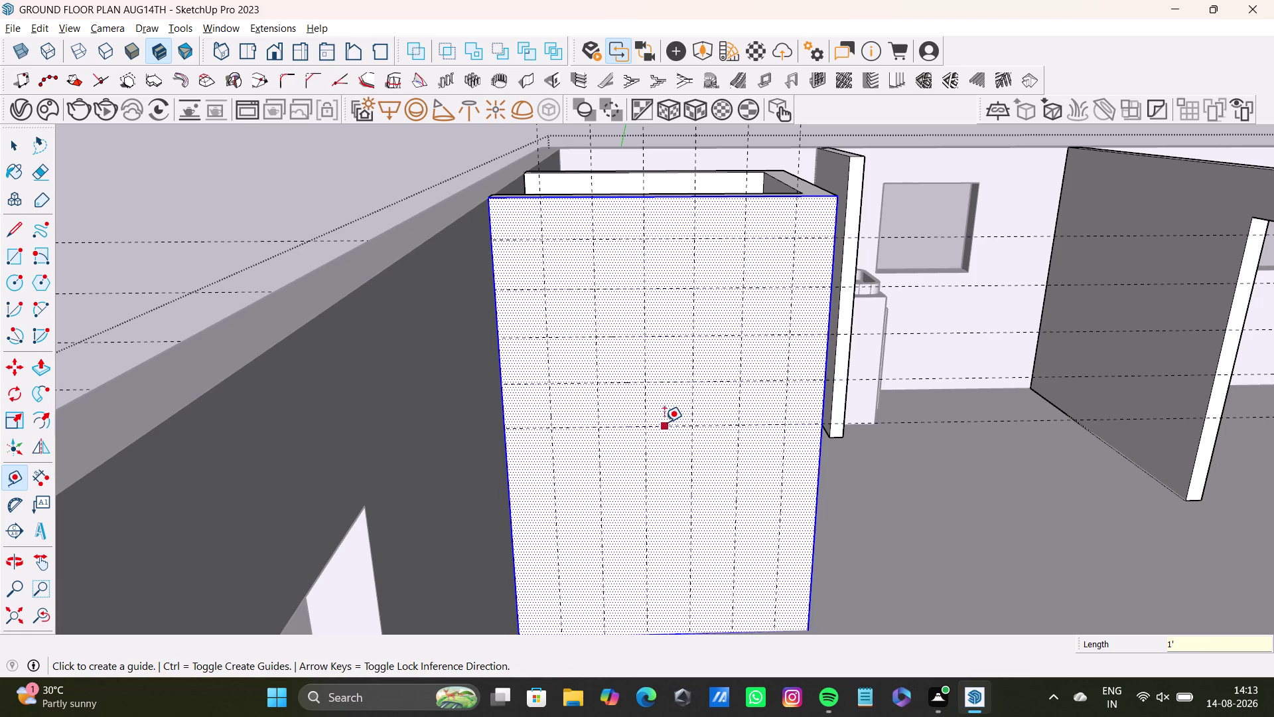
Add two further 1' horizontal guides toward the lower part of the wall.
click(664, 422)
key(1)
key(apostrophe)
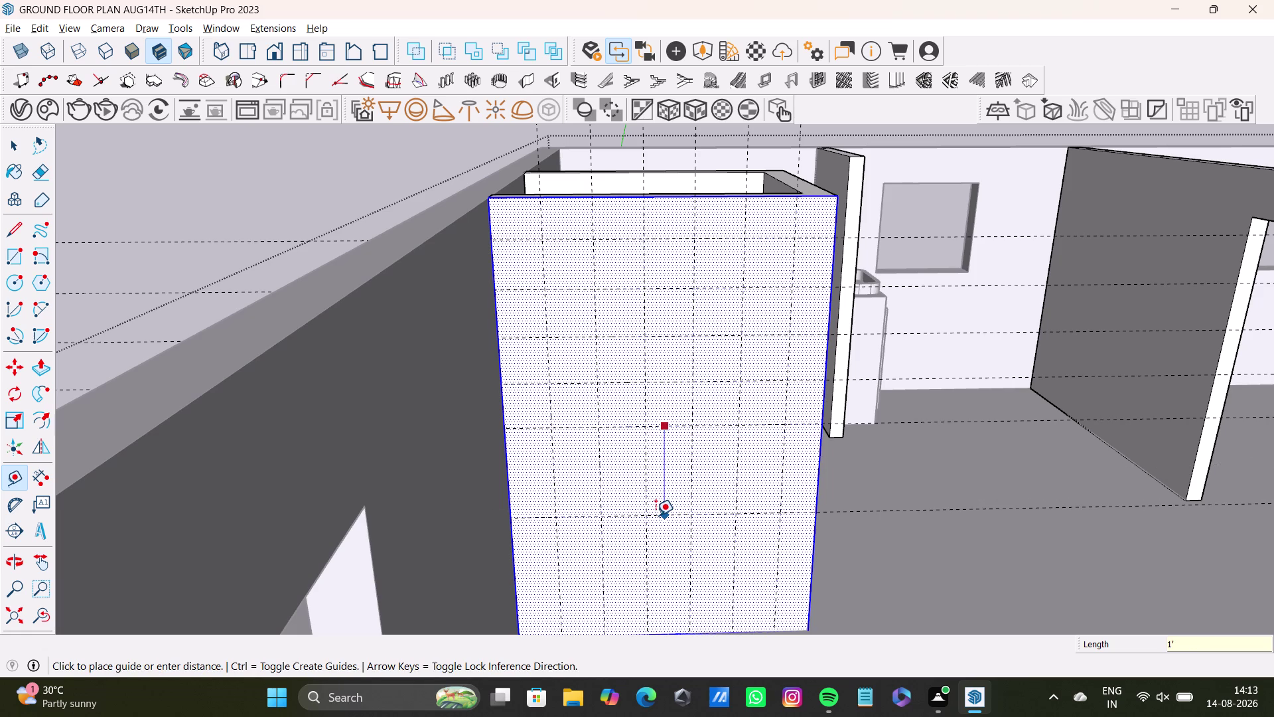
key(Return)
click(707, 469)
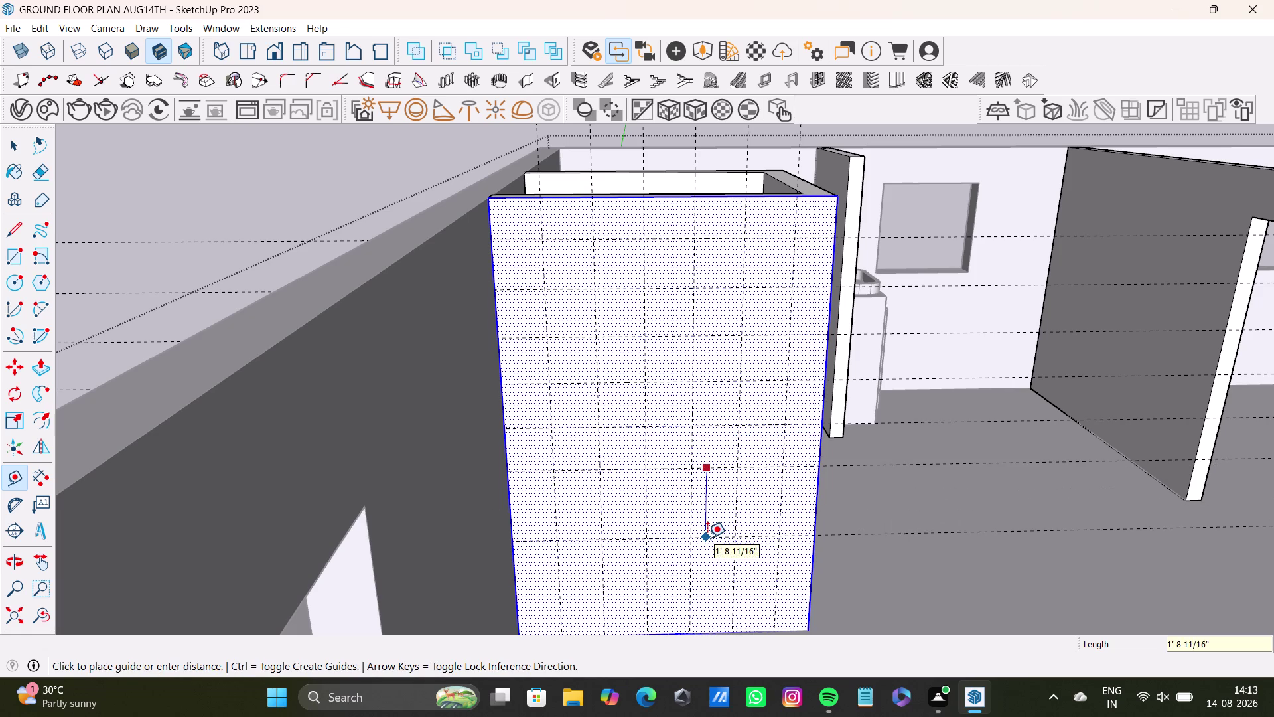
key(1)
key(apostrophe)
key(Return)
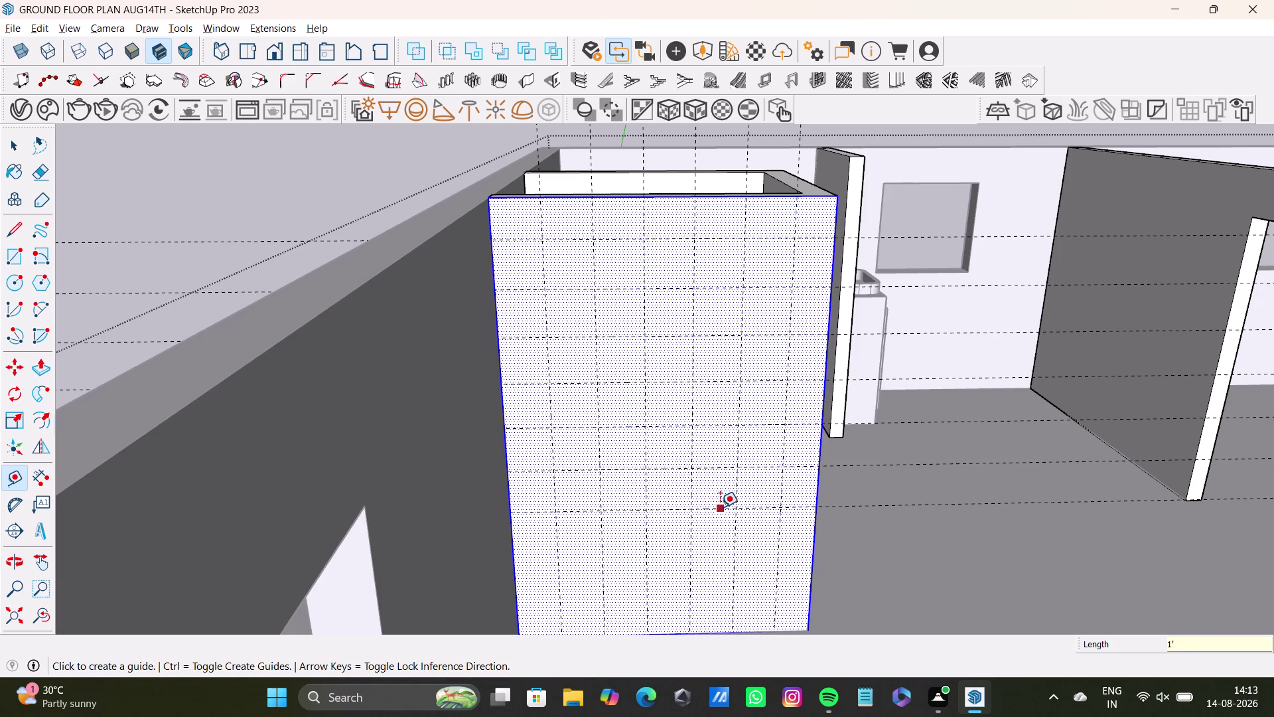
click(720, 507)
middle_drag(719, 559, 700, 487)
Orbit down to the wall's lower section and add a 1' horizontal guide.
middle_drag(700, 487, 696, 716)
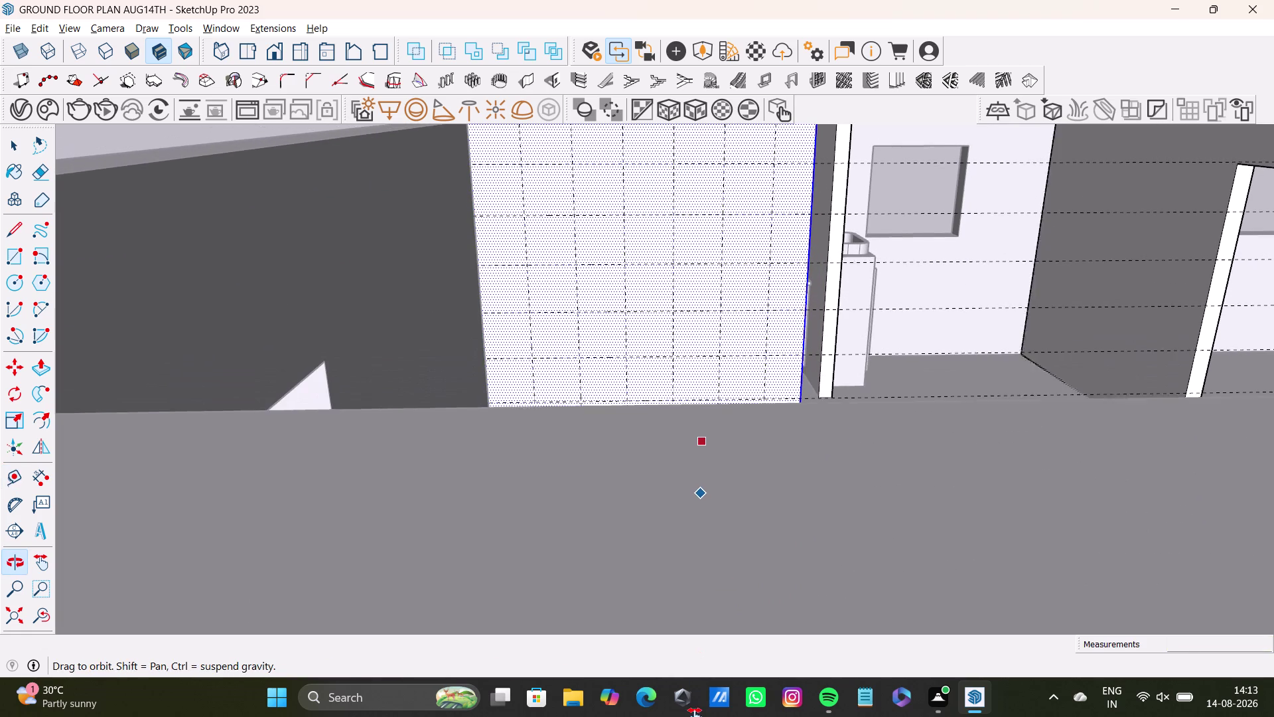
middle_drag(696, 716, 695, 716)
middle_drag(706, 446, 695, 539)
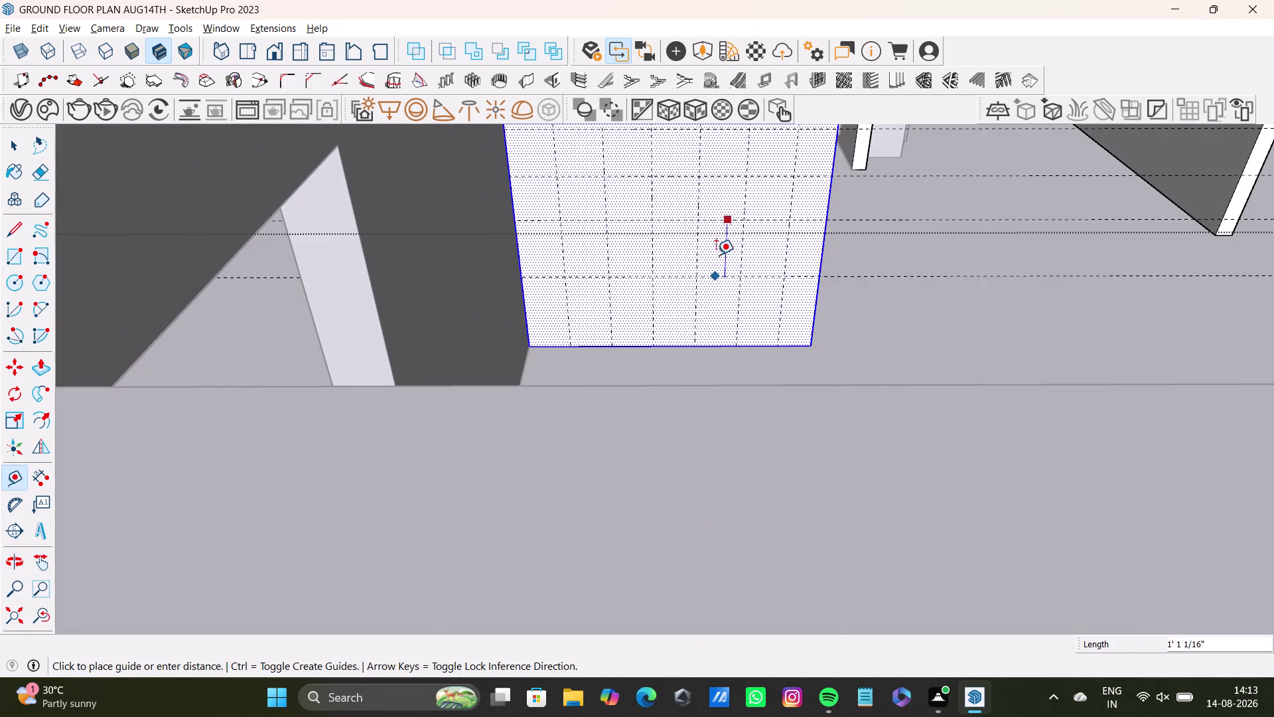
scroll(up, 3)
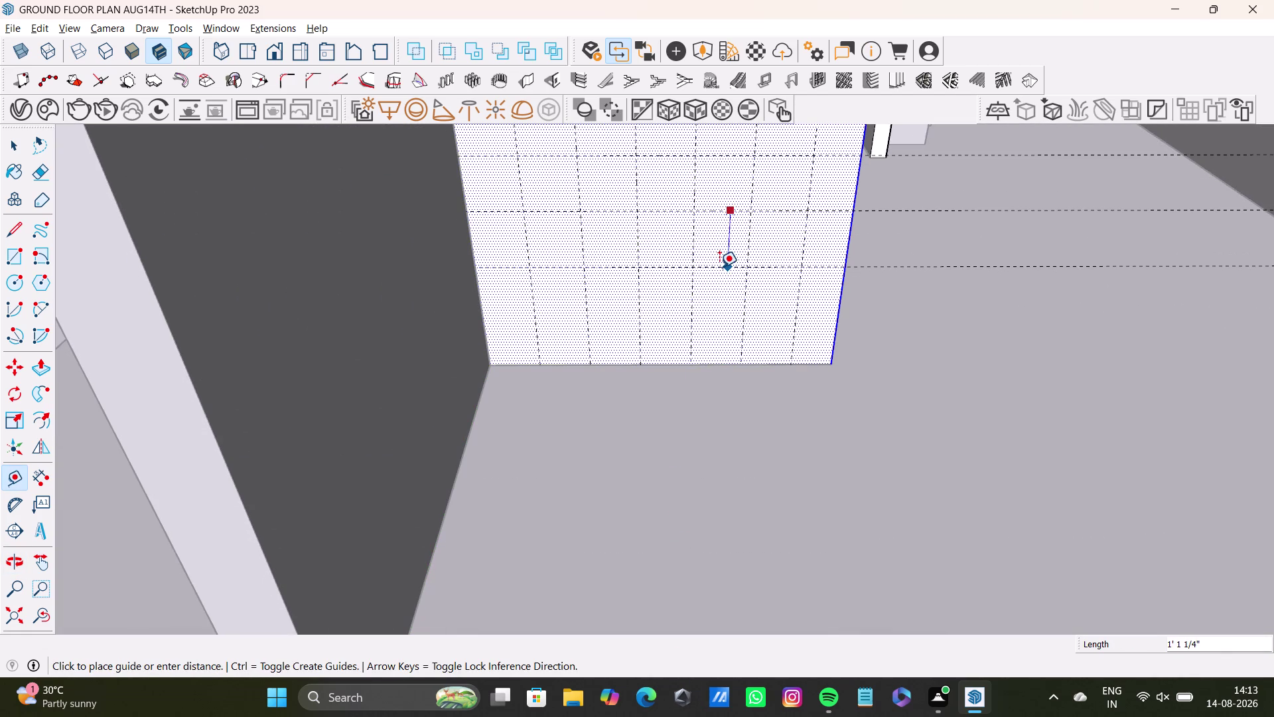
text(1)
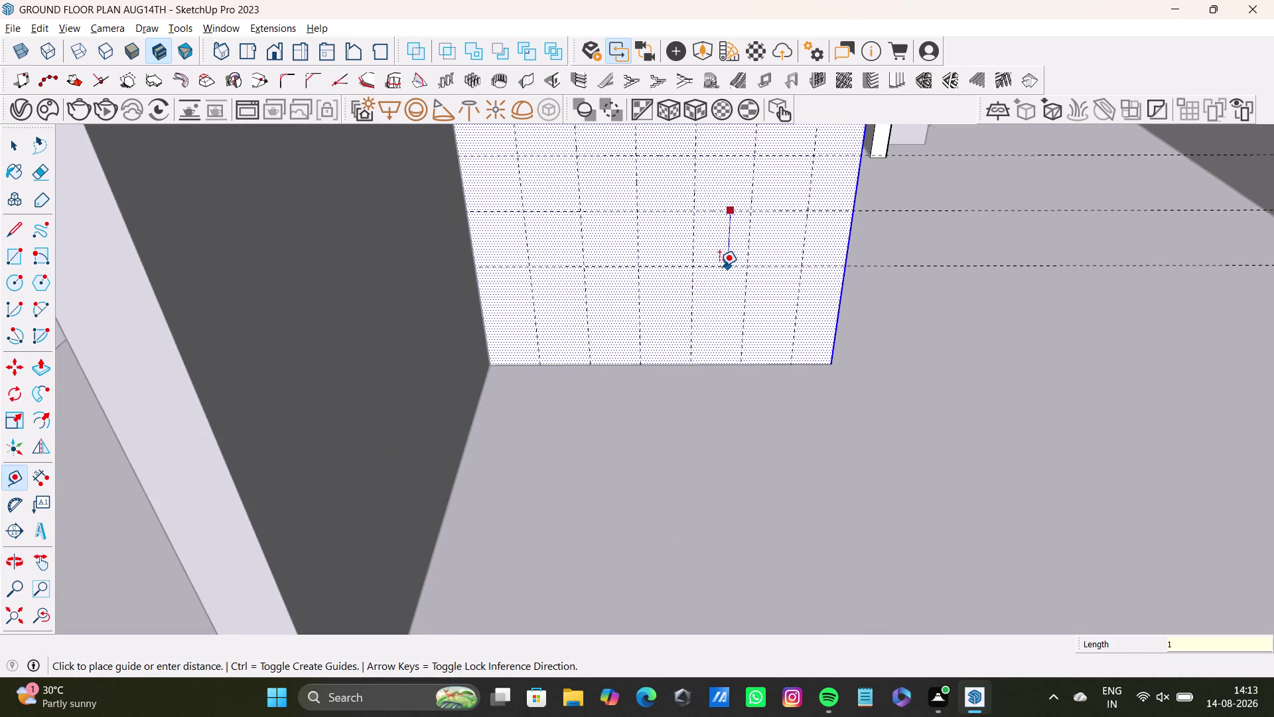
text(')
key(Return)
Add the last 1' guide near the bottom of the wall face.
scroll(down, 3)
middle_drag(722, 271, 721, 346)
scroll(up, 3)
middle_drag(724, 339, 712, 296)
click(721, 334)
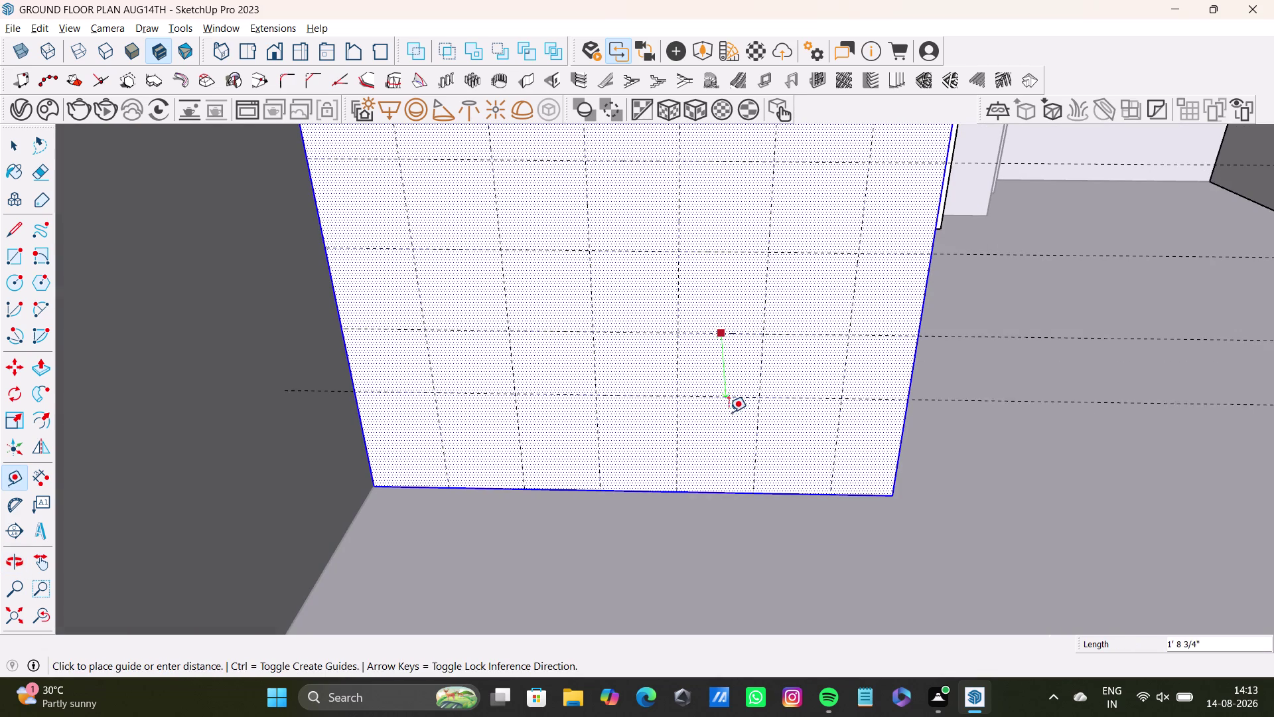
key(Up)
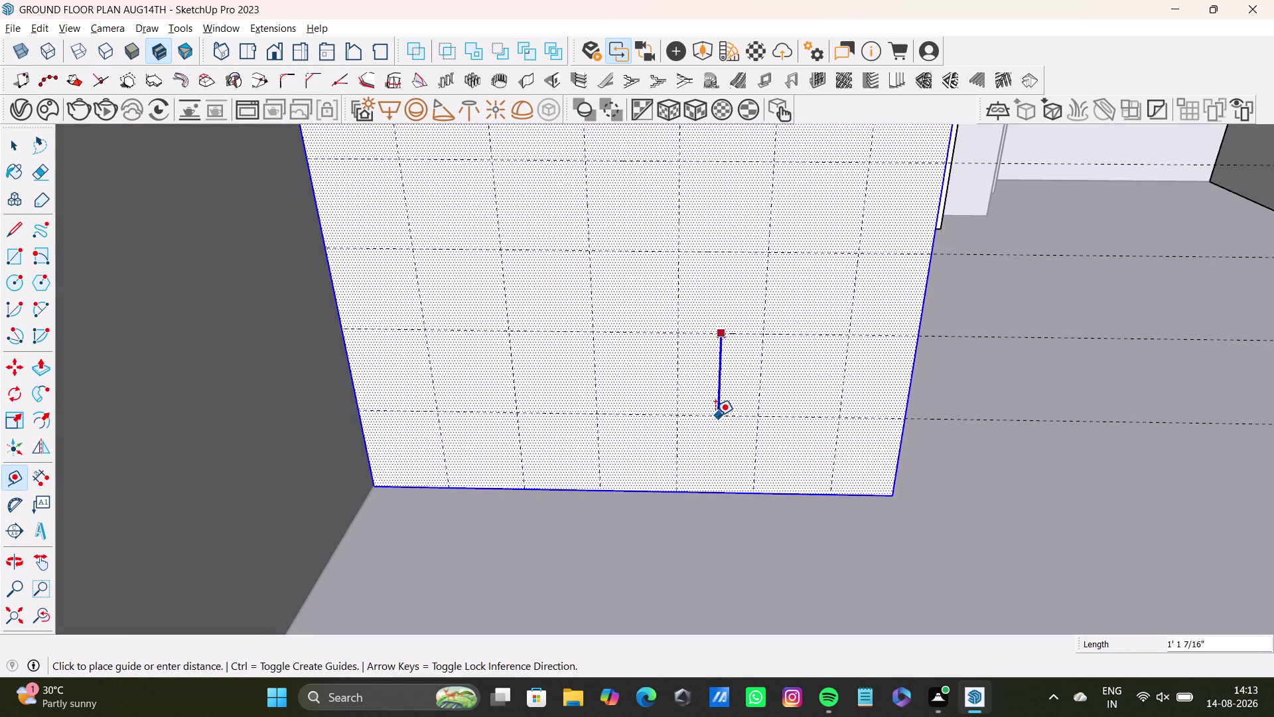
key(1)
key(apostrophe)
key(Return)
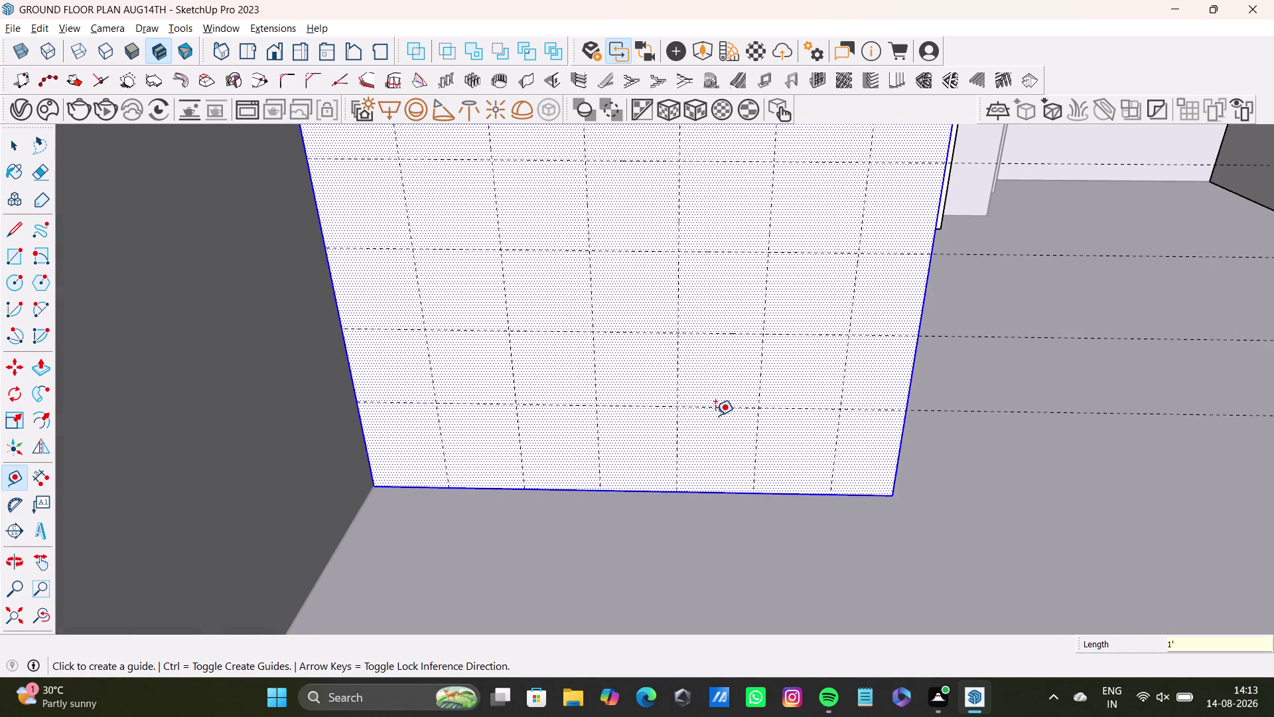
Orbit around the partition to inspect the complete 1' guide grid.
scroll(up, 3)
scroll(down, 3)
scroll(down, 3)
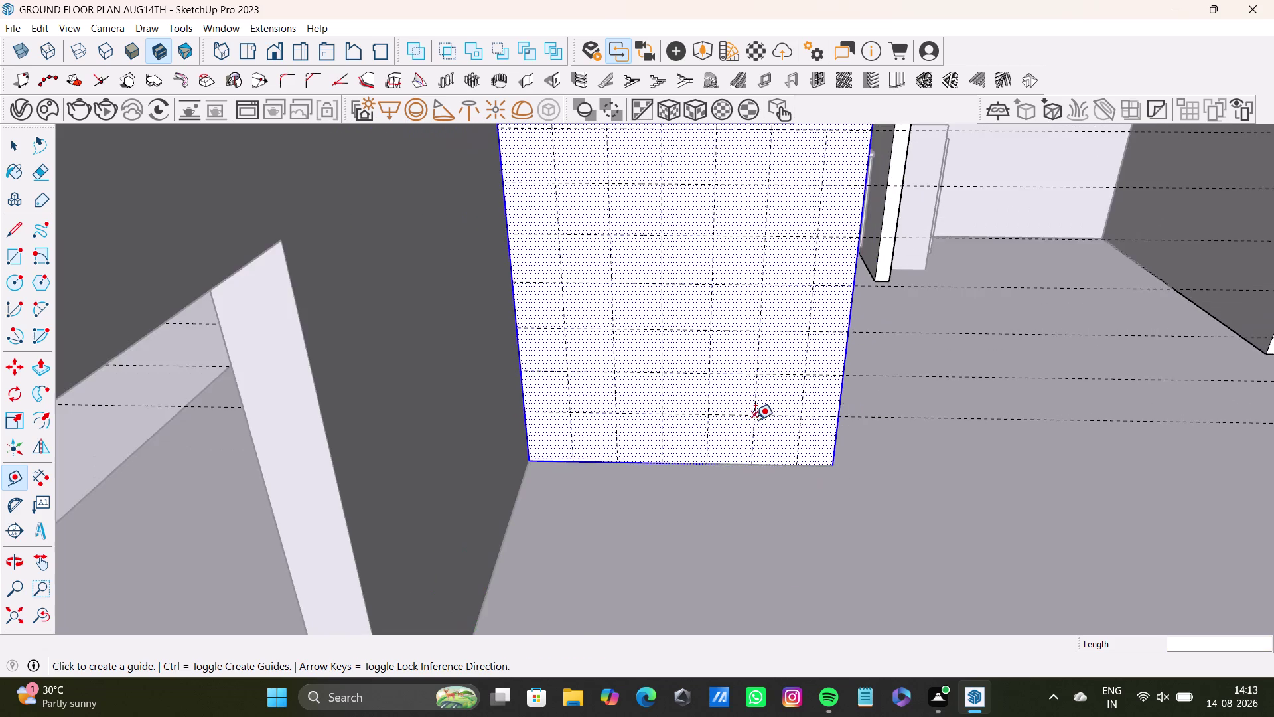
middle_drag(771, 416, 522, 520)
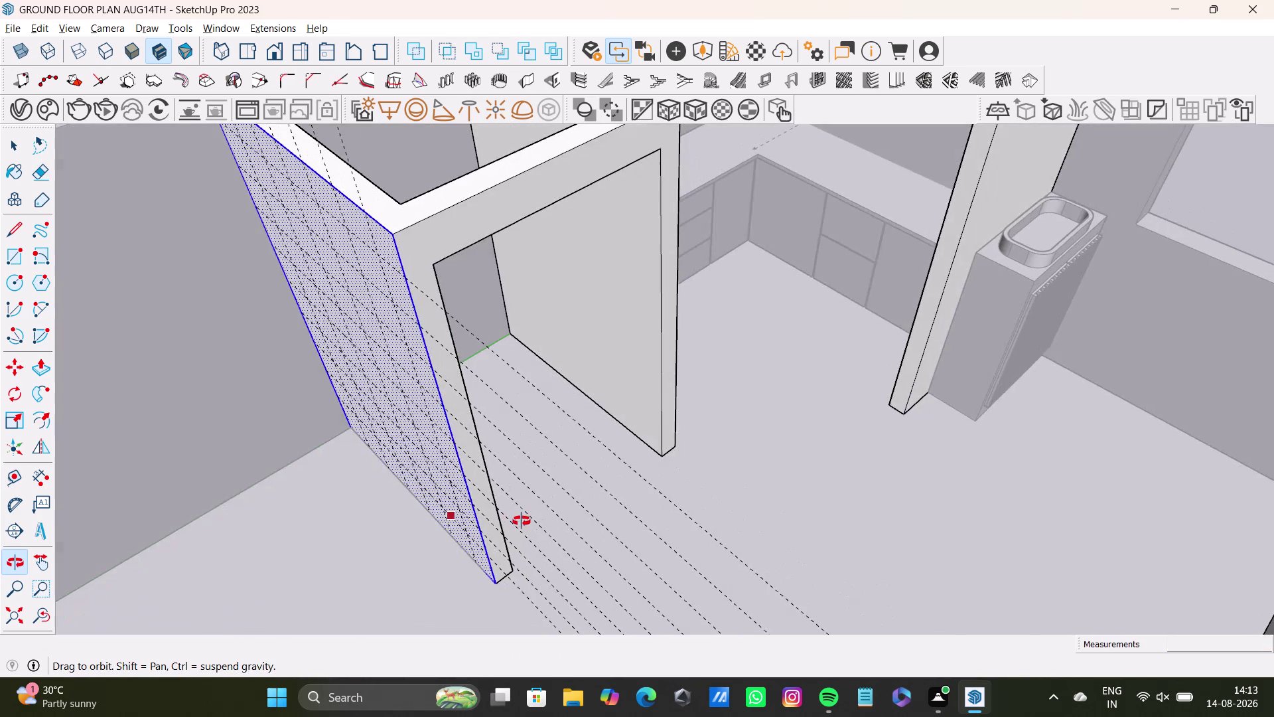
middle_drag(522, 521, 726, 411)
middle_drag(619, 286, 631, 450)
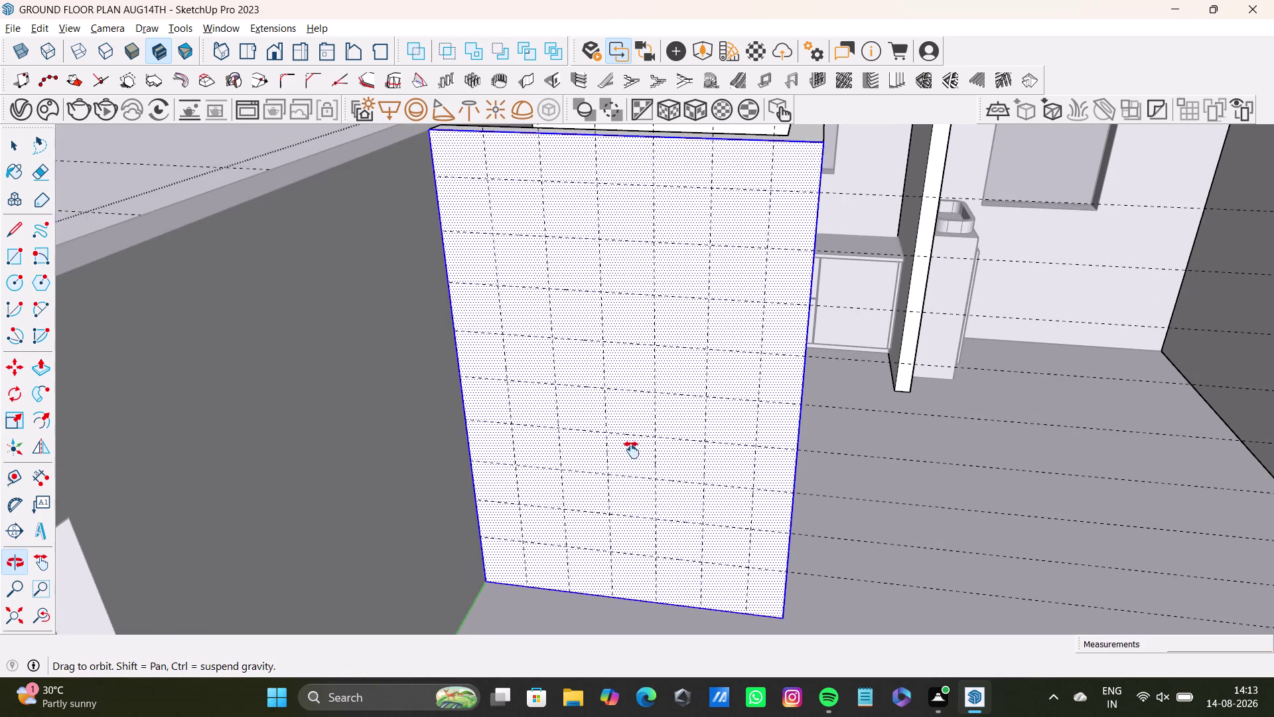
middle_drag(632, 449, 631, 452)
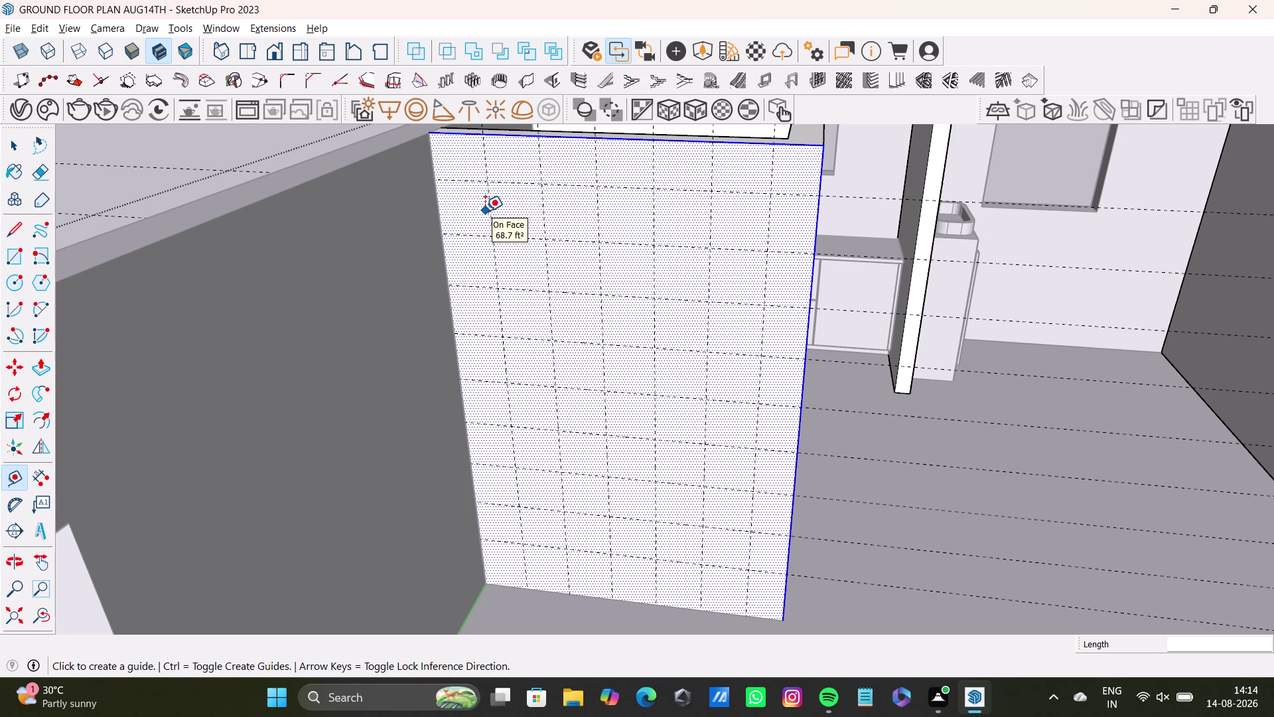
scroll(up, 3)
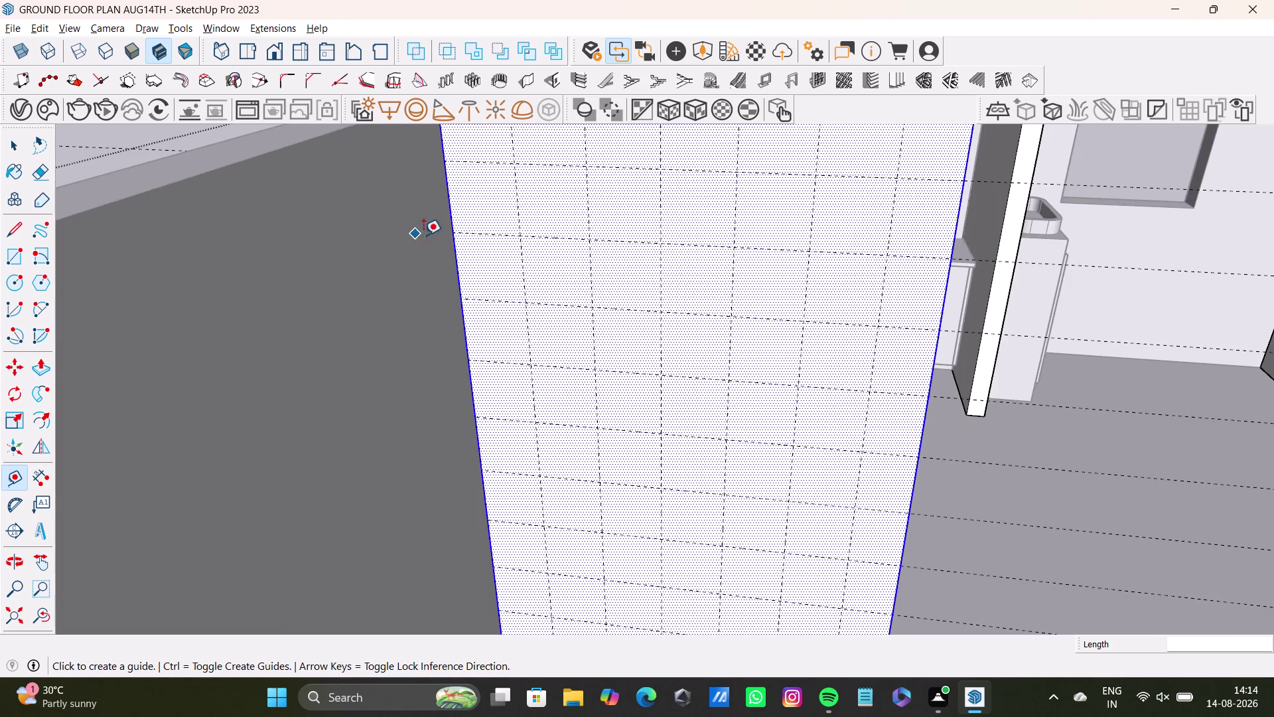
middle_drag(441, 235, 407, 329)
middle_drag(455, 337, 328, 279)
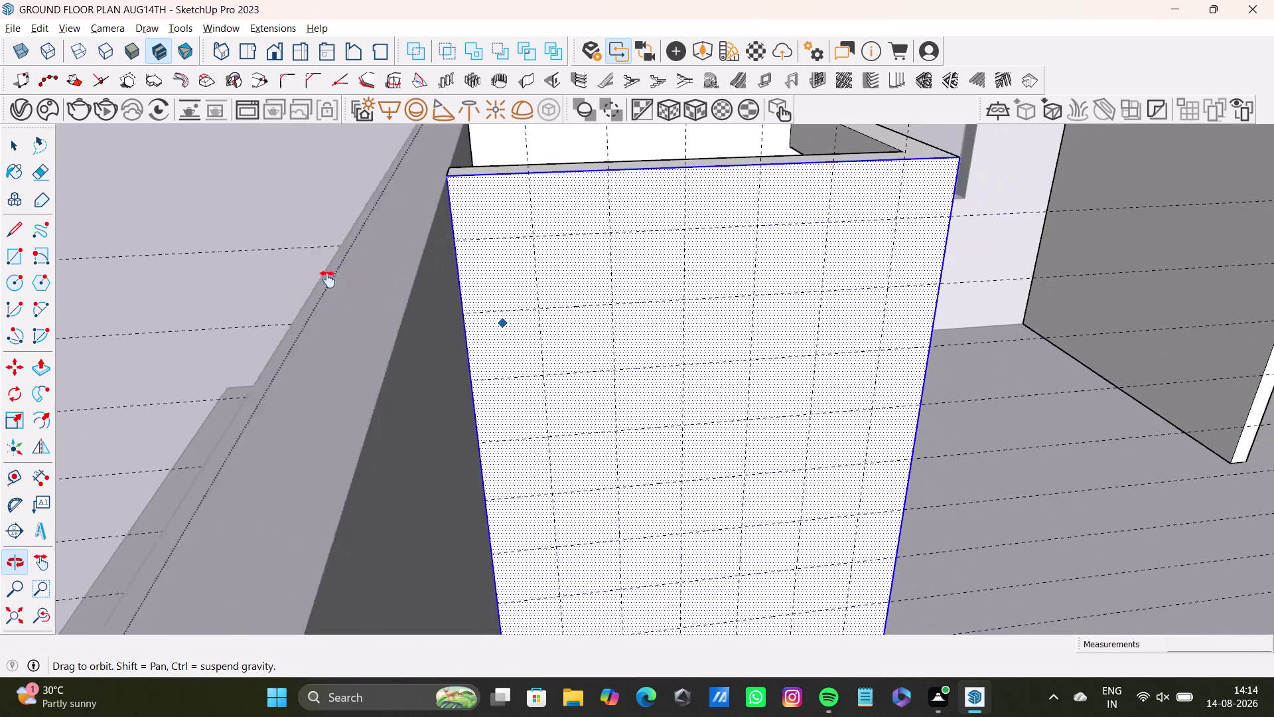
middle_drag(329, 280, 260, 272)
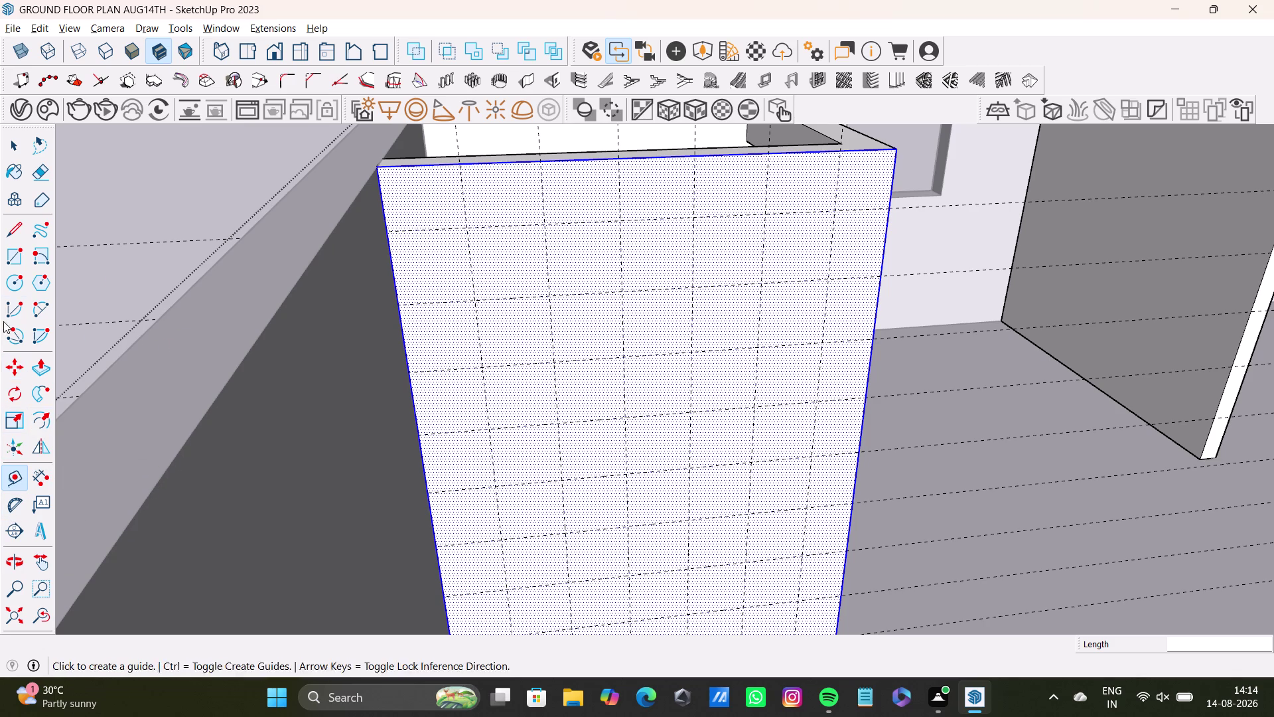
Draw a diagonal edge from the wall's left edge to a guide crossing, then undo it.
click(12, 230)
scroll(up, 3)
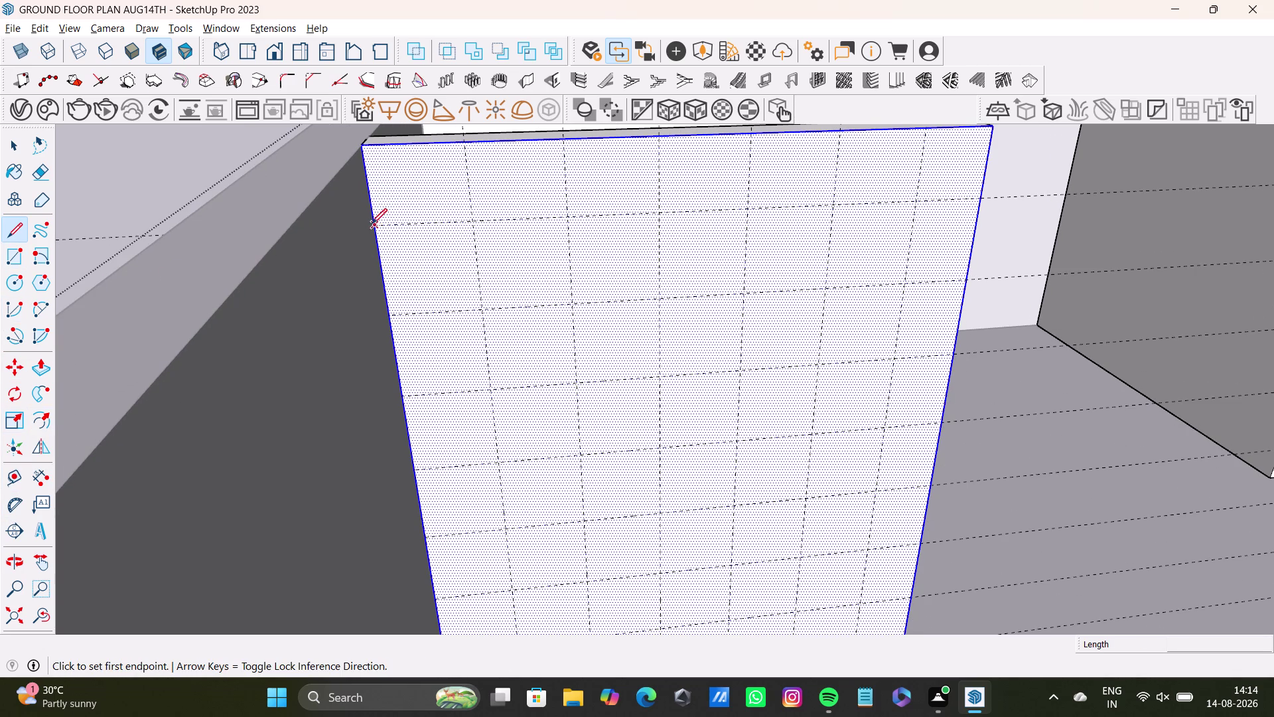
drag(371, 224, 382, 225)
click(481, 308)
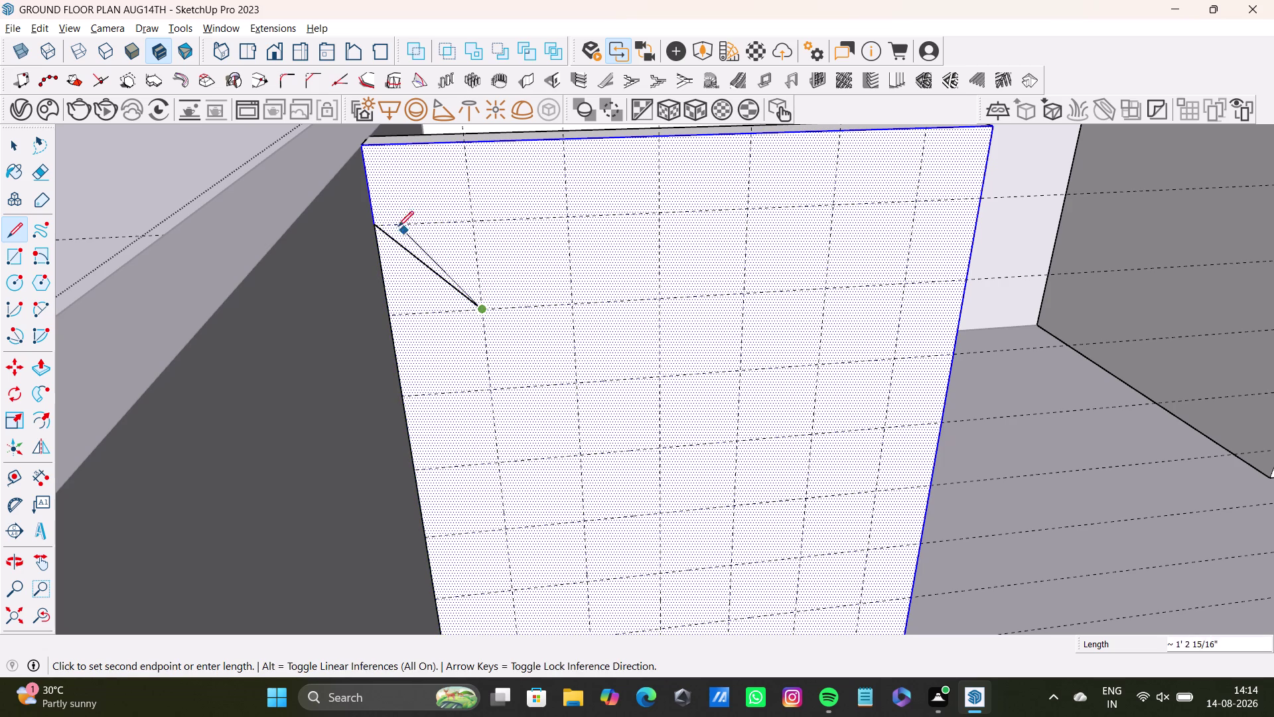
key(space)
click(460, 251)
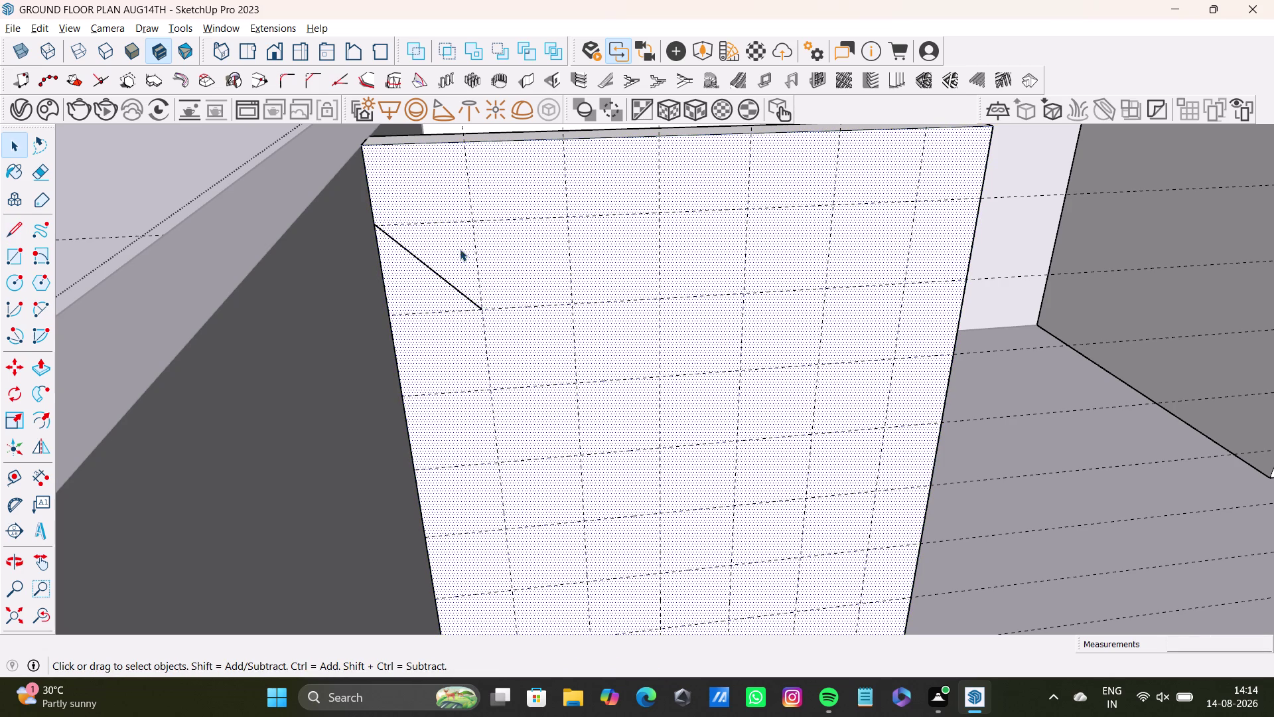
scroll(up, 3)
scroll(down, 3)
middle_drag(493, 240, 339, 268)
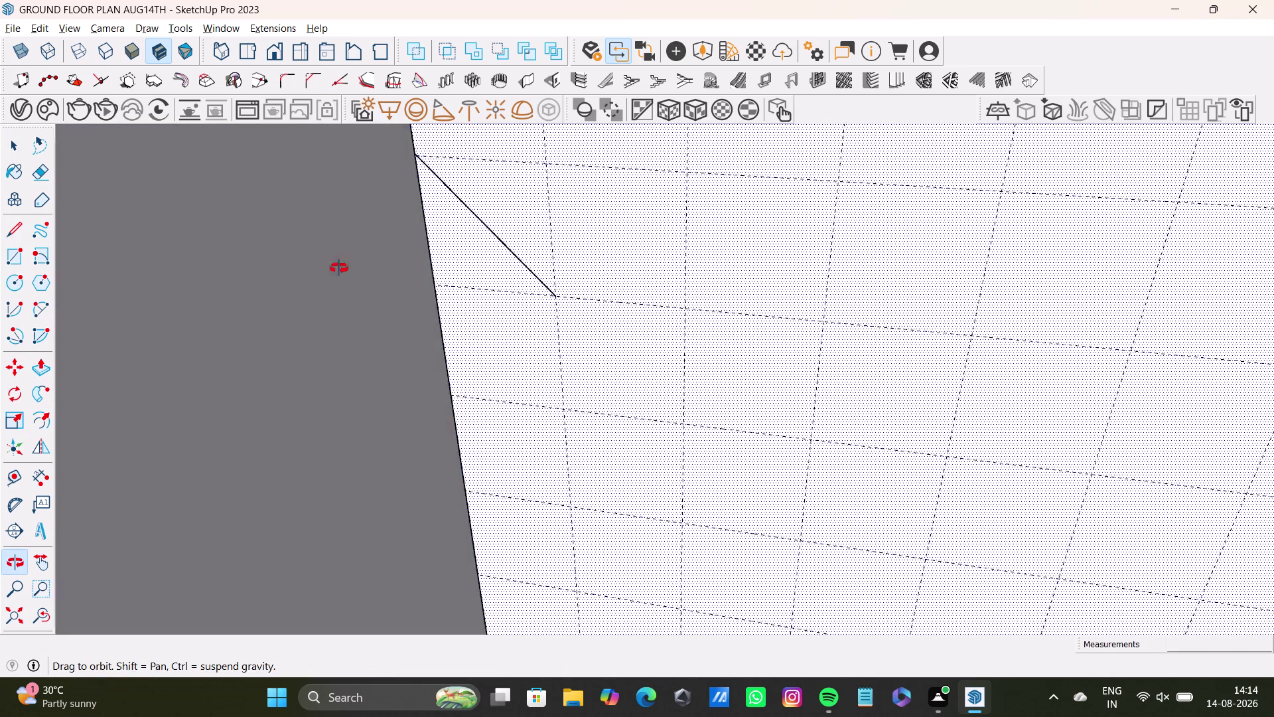
middle_drag(339, 268, 423, 229)
scroll(up, 3)
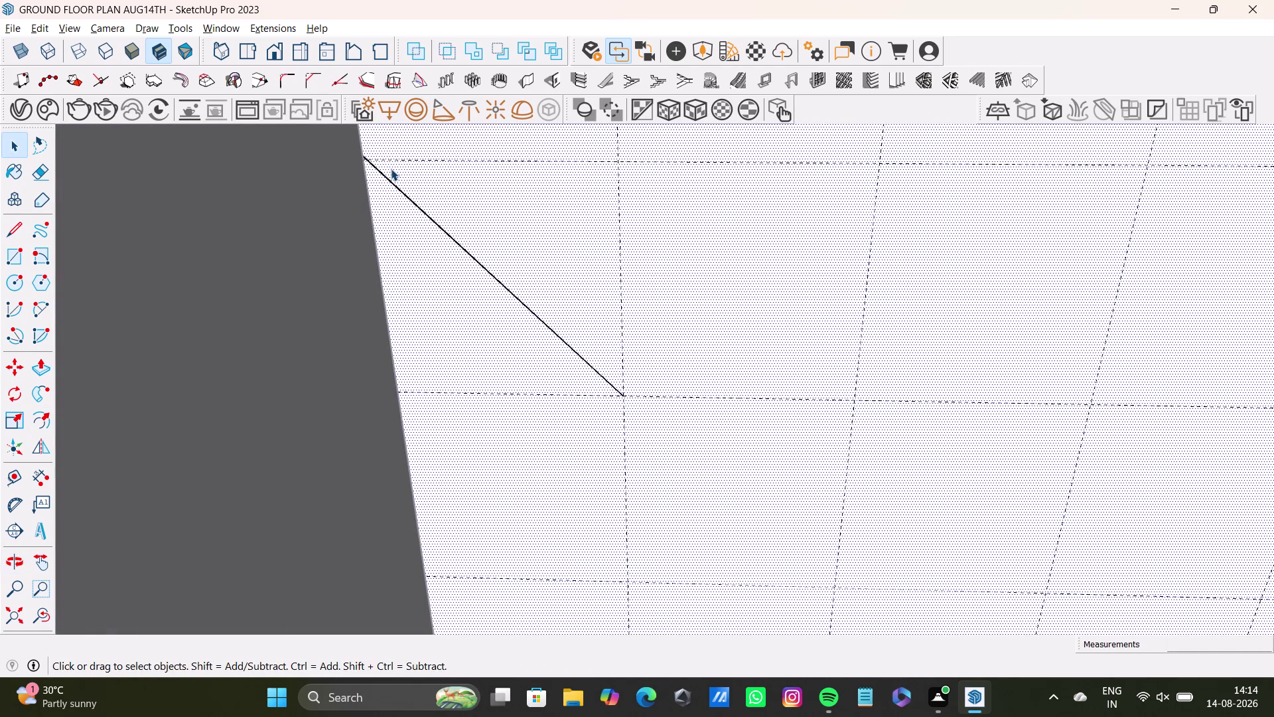
key(ctrl+z)
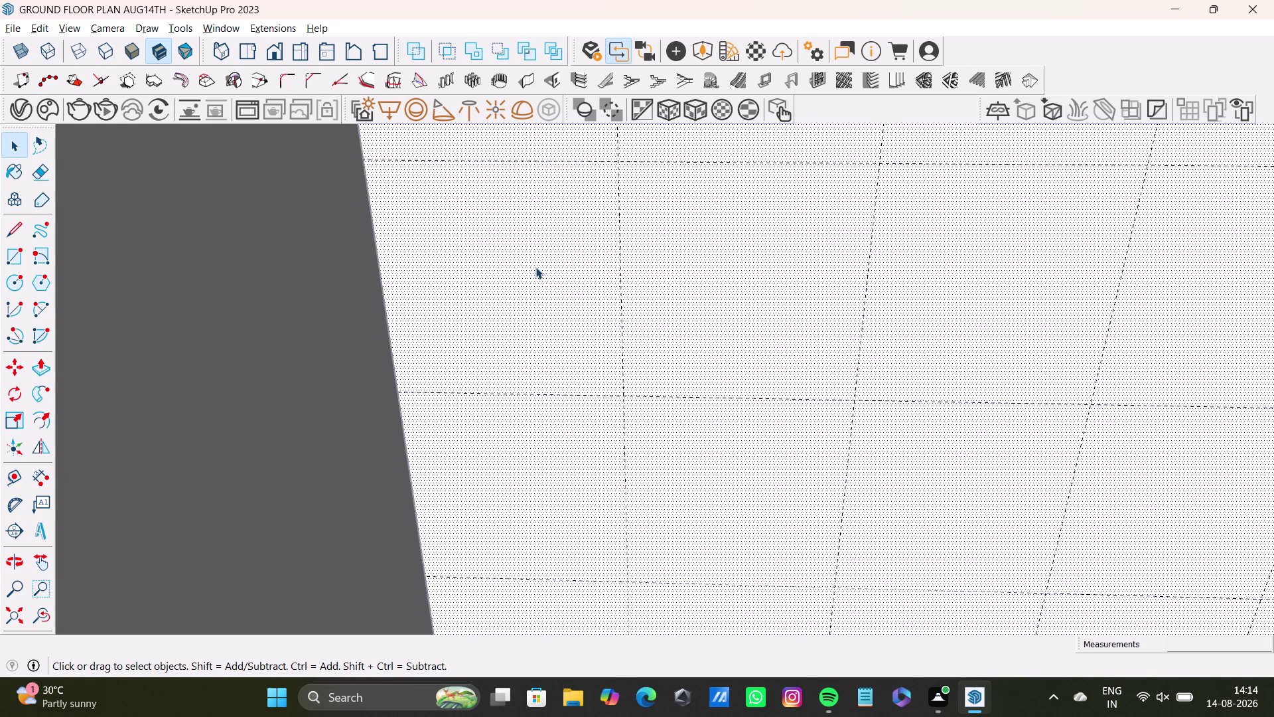
Reselect the partition wall and its front face.
scroll(down, 3)
scroll(down, 3)
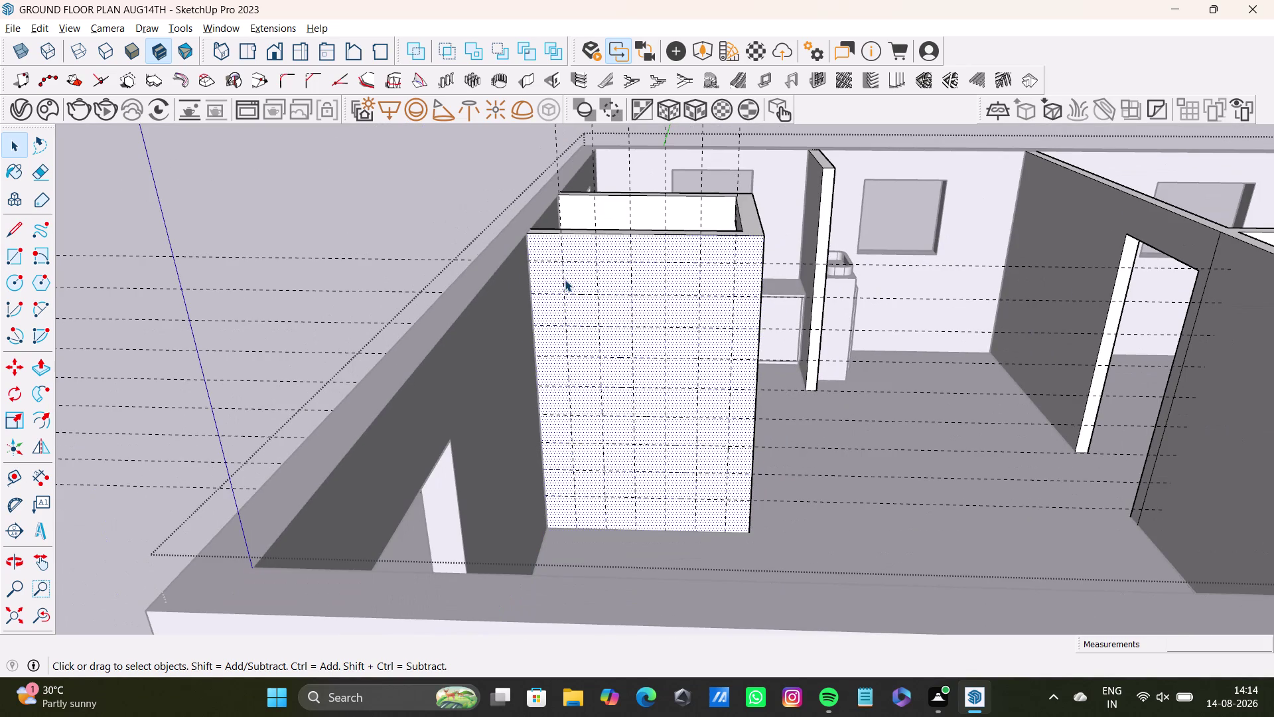
triple_click(564, 279)
click(564, 280)
triple_click(582, 277)
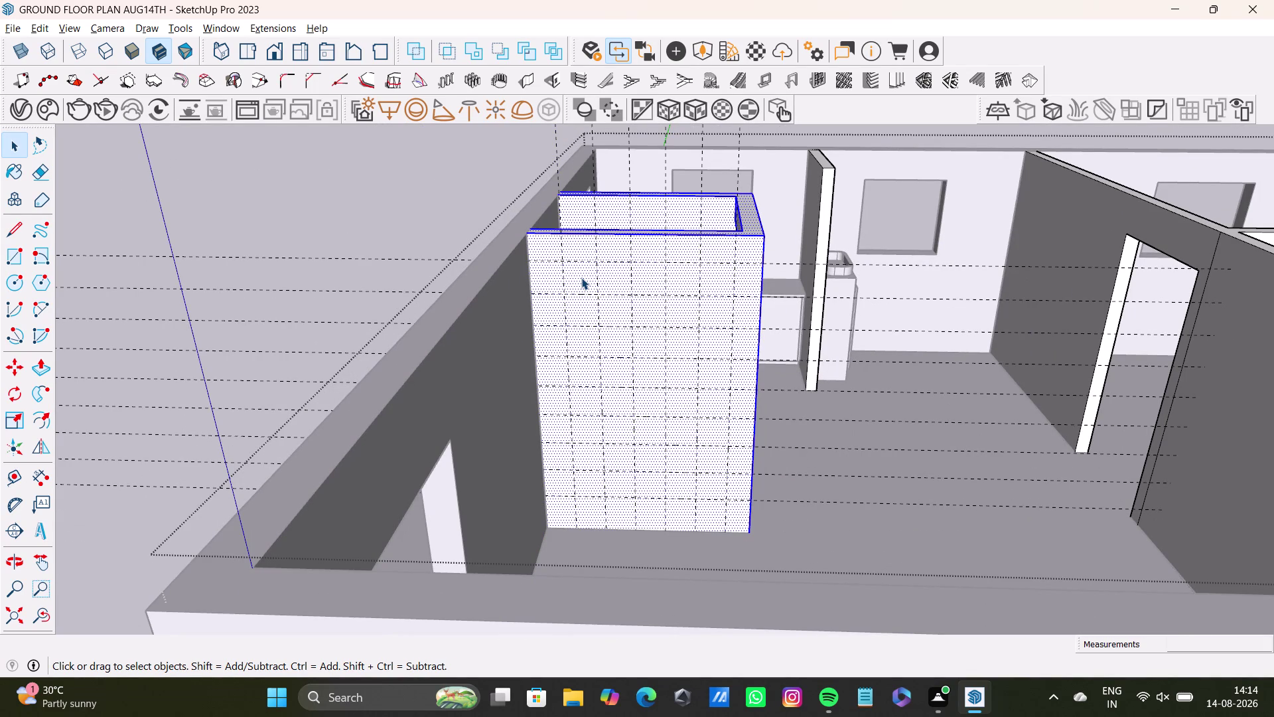
double_click(581, 277)
triple_click(581, 278)
Orbit to face the wall and start a line on its top edge.
scroll(up, 3)
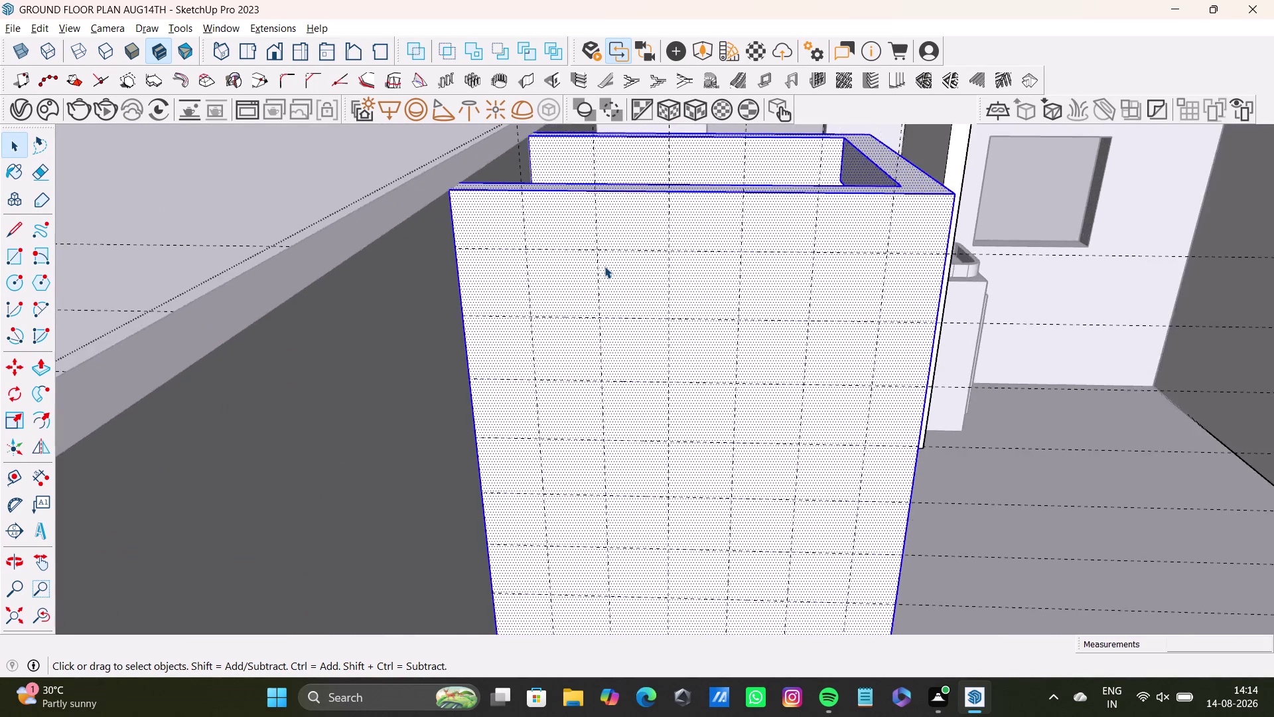
scroll(up, 3)
middle_drag(606, 266, 569, 324)
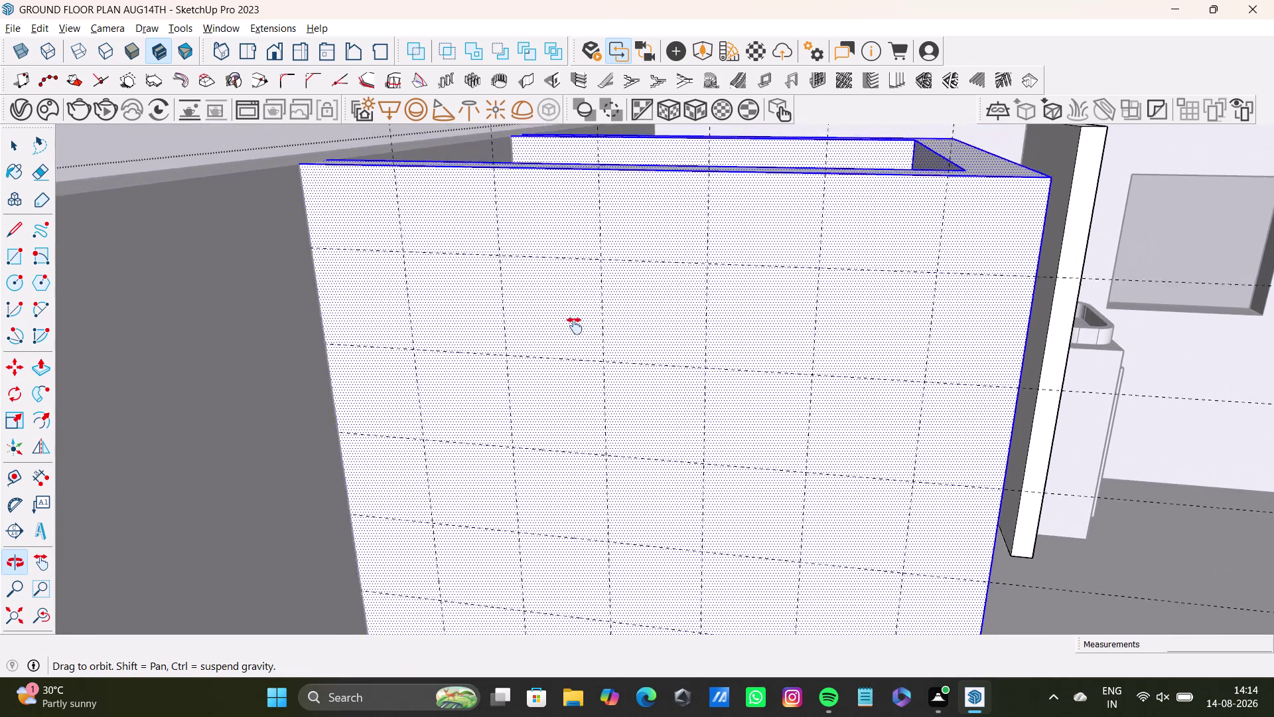
middle_drag(570, 323, 616, 323)
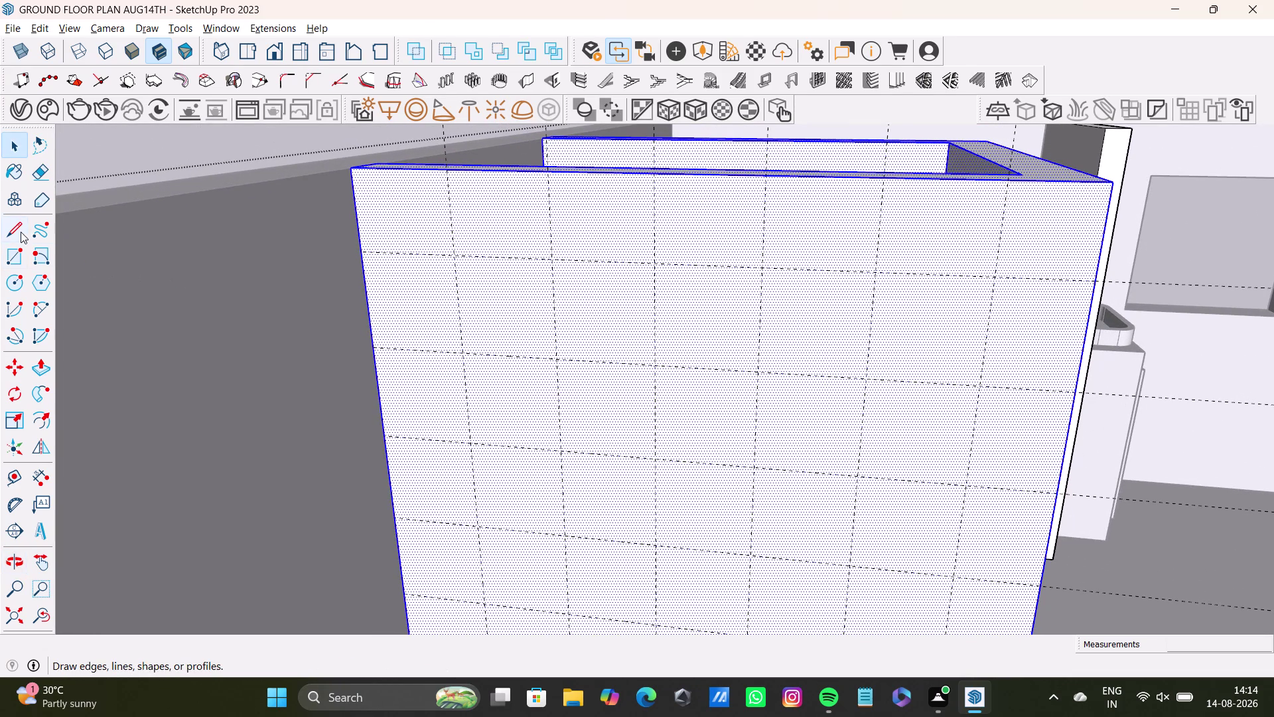
click(20, 232)
click(449, 171)
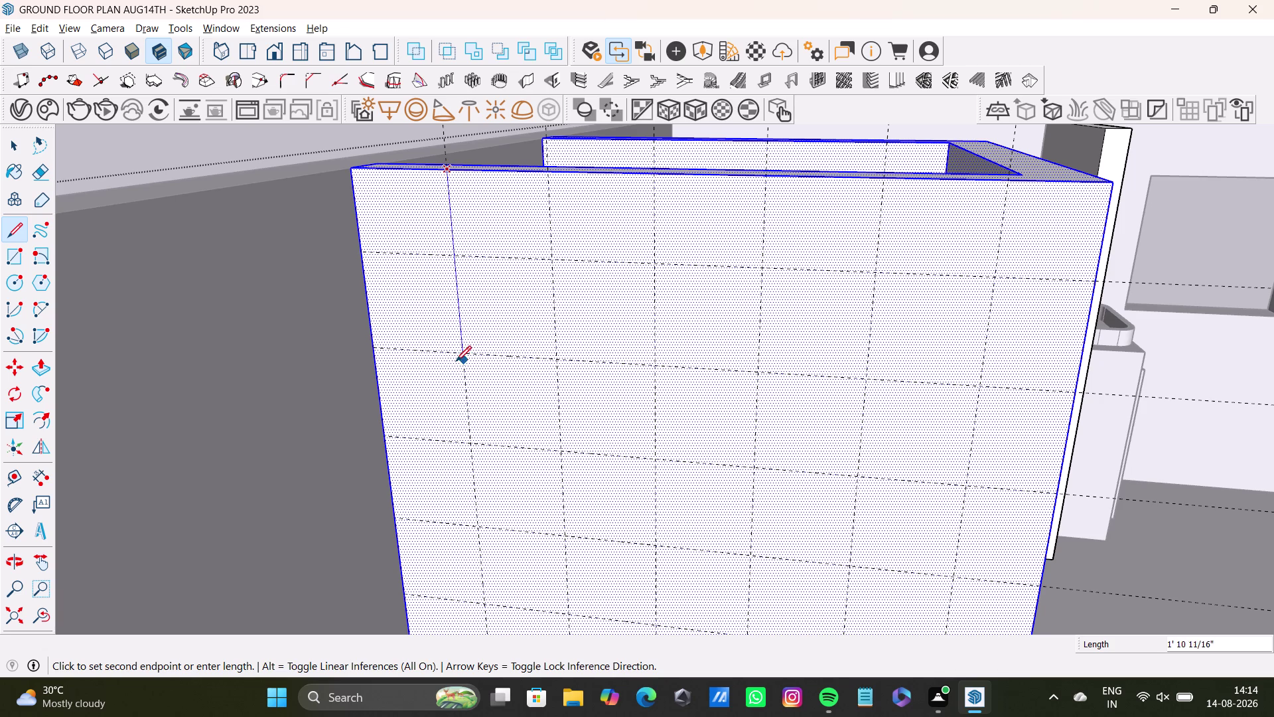
End the vertical line at the wall's bottom edge, then undo it.
scroll(down, 3)
middle_drag(496, 445, 560, 172)
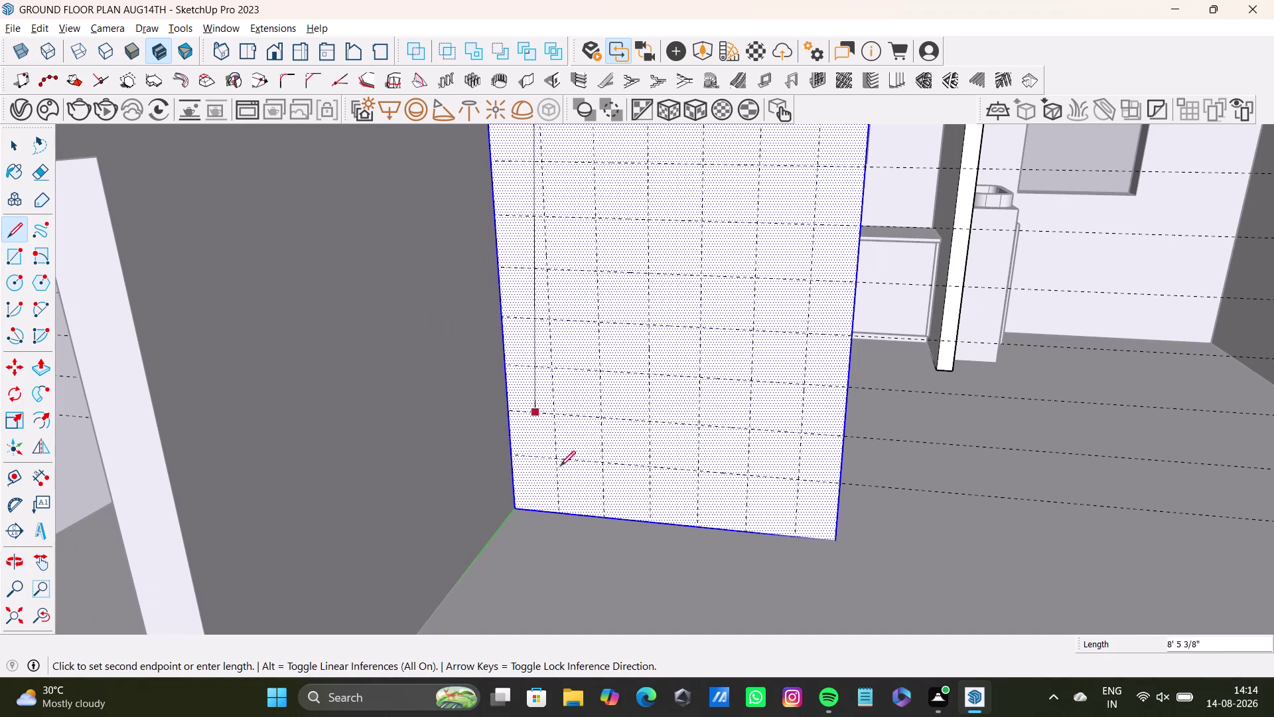
click(561, 508)
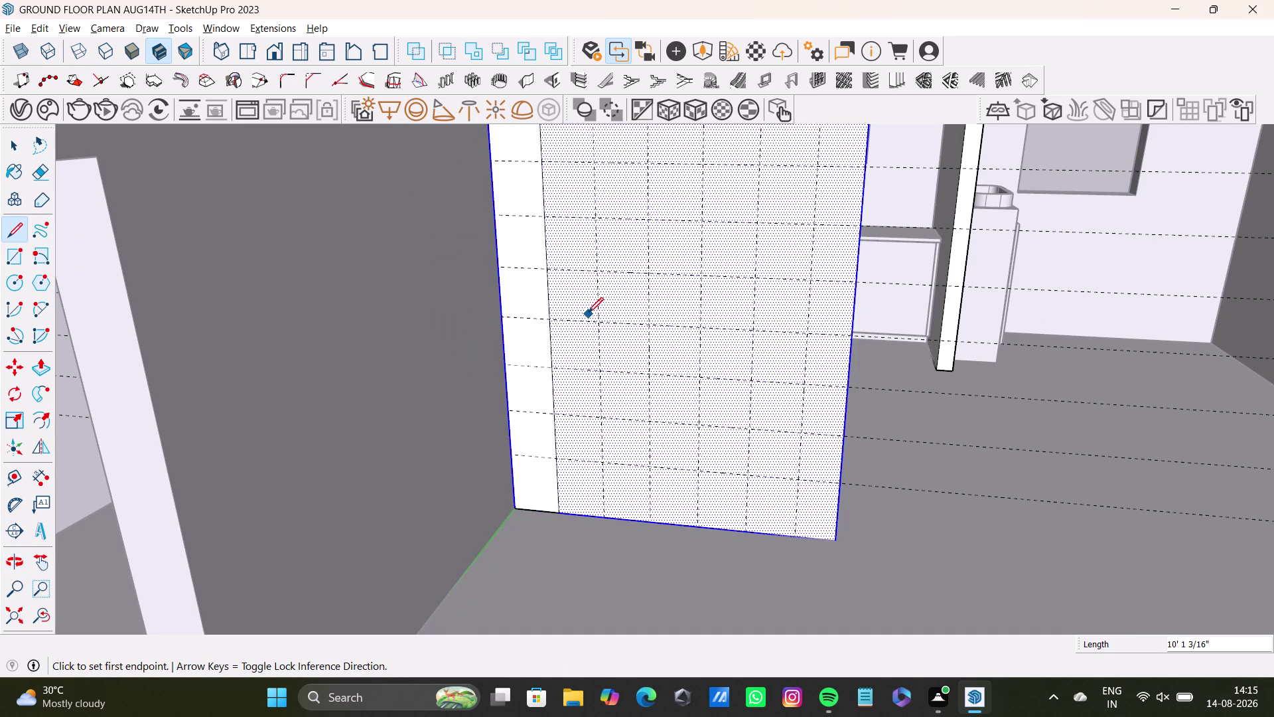
click(17, 232)
middle_drag(579, 303, 531, 399)
middle_drag(530, 246, 524, 325)
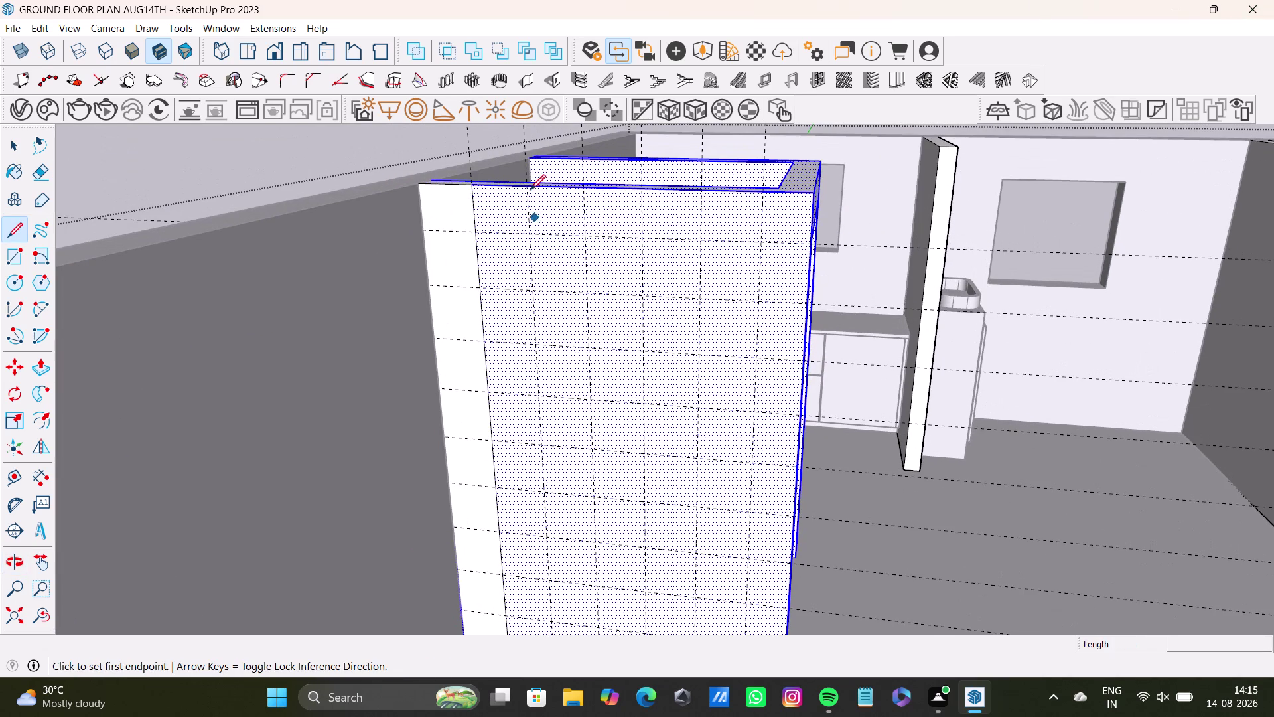
key(ctrl+z)
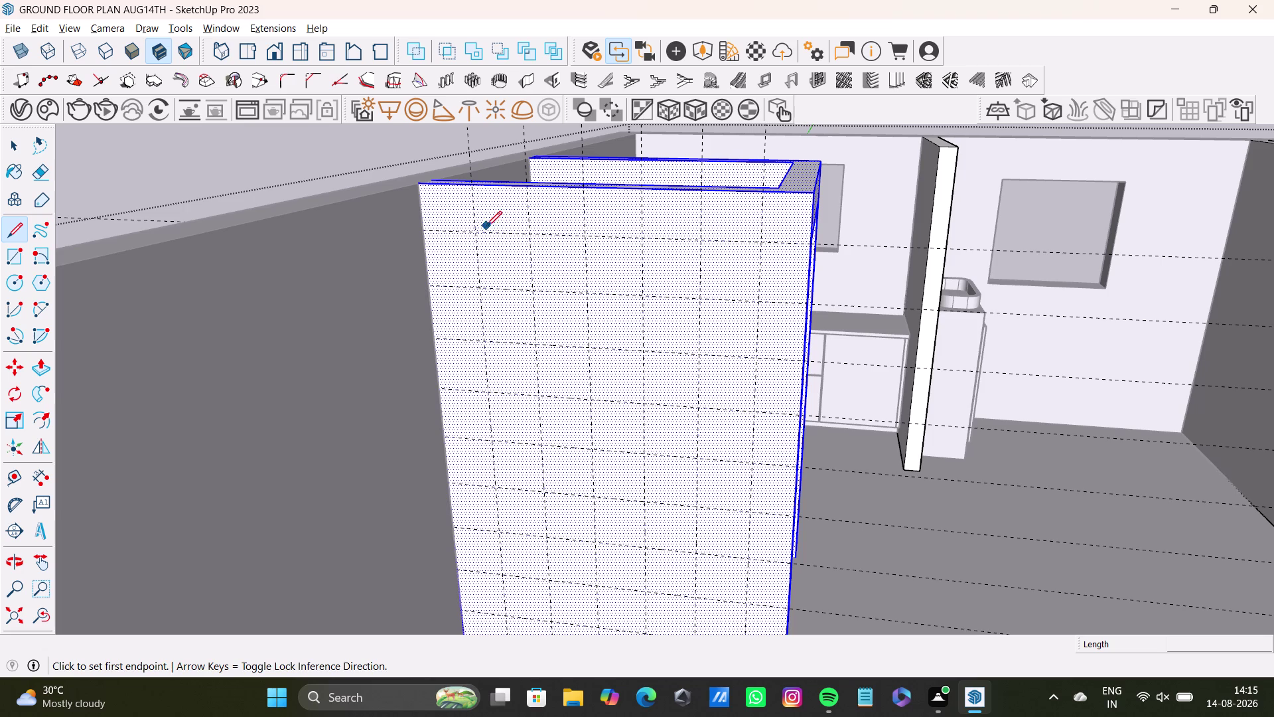
Redraw the vertical line from the wall top down to its base.
click(476, 232)
scroll(down, 3)
middle_drag(474, 418, 493, 303)
middle_drag(520, 318, 510, 438)
middle_drag(565, 320, 533, 508)
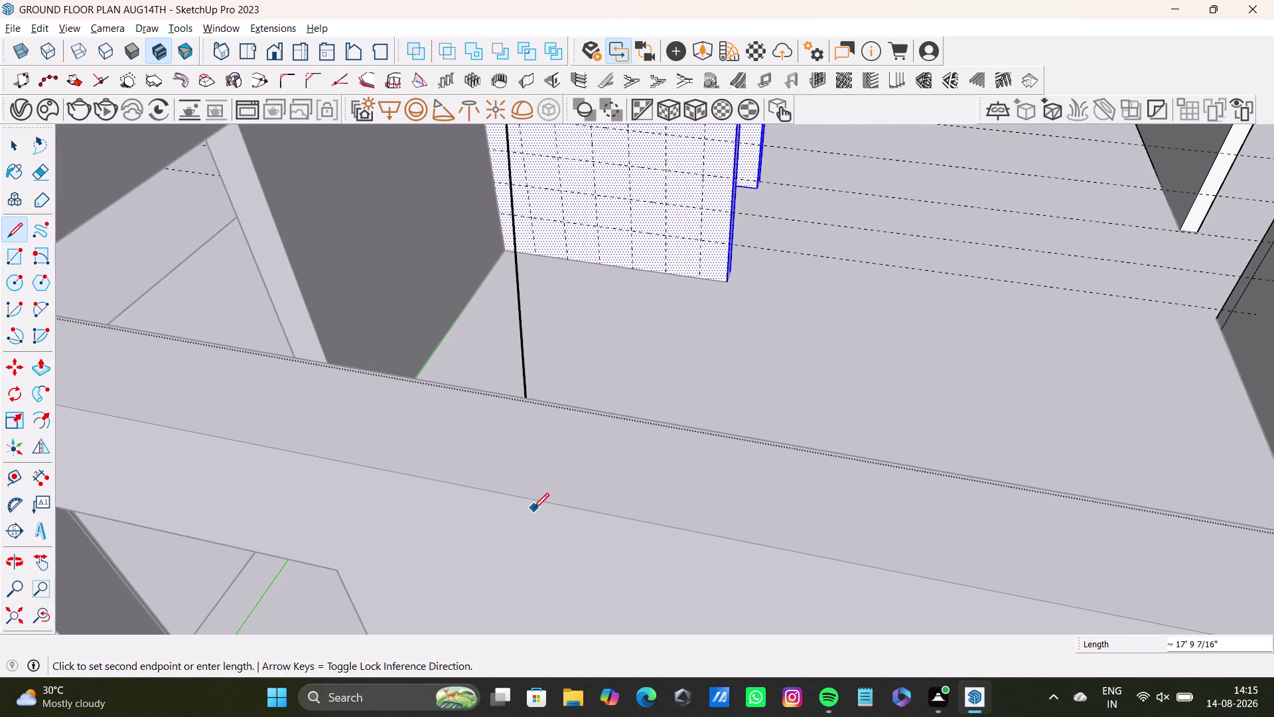
click(535, 255)
Orbit and zoom around the wall base to check the new edge.
middle_drag(531, 262, 483, 503)
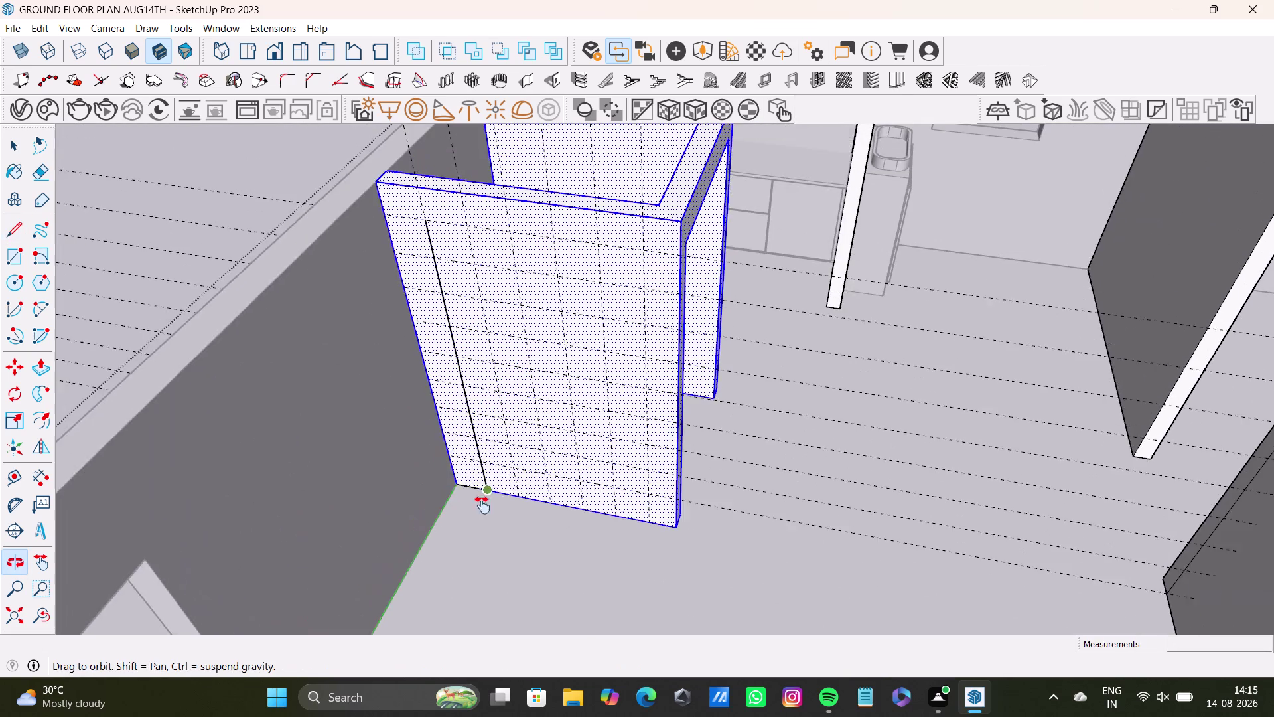
middle_drag(483, 503, 482, 505)
middle_drag(507, 487, 532, 389)
scroll(up, 3)
middle_drag(508, 398, 474, 559)
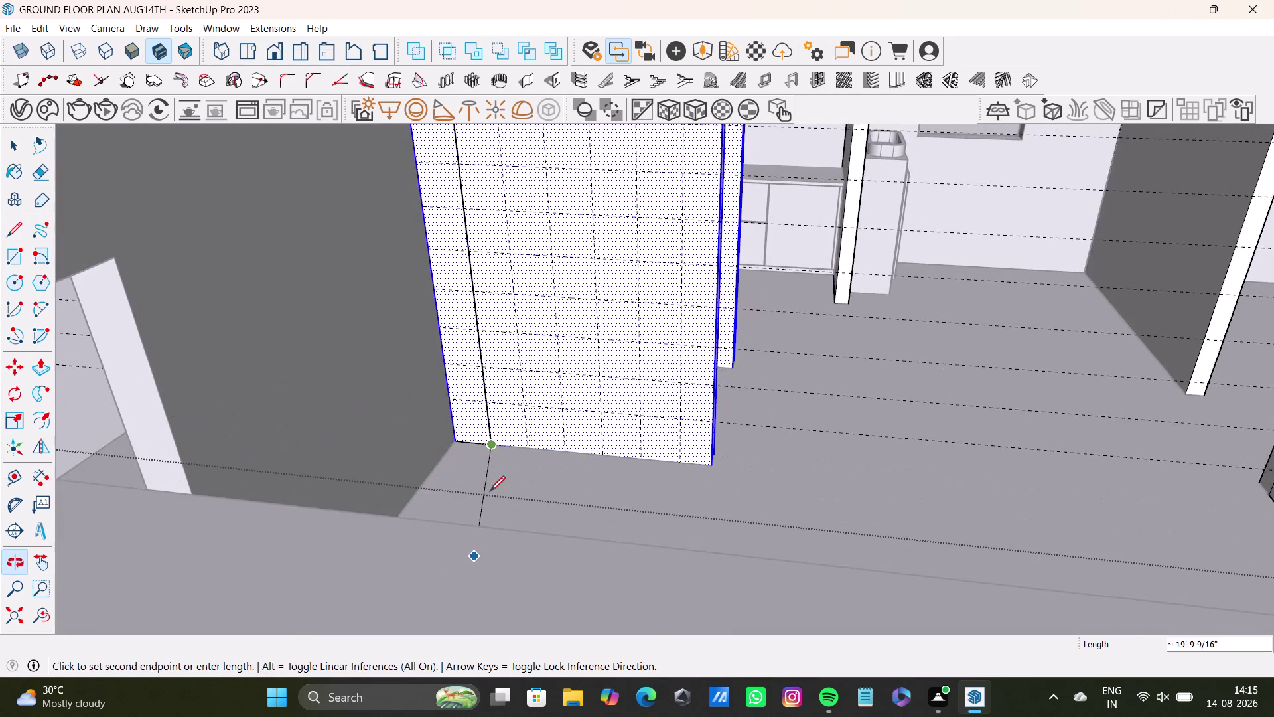
scroll(up, 3)
key(space)
scroll(down, 3)
Orbit out to the whole floor plan, then back to the partition wall.
middle_drag(498, 384, 498, 387)
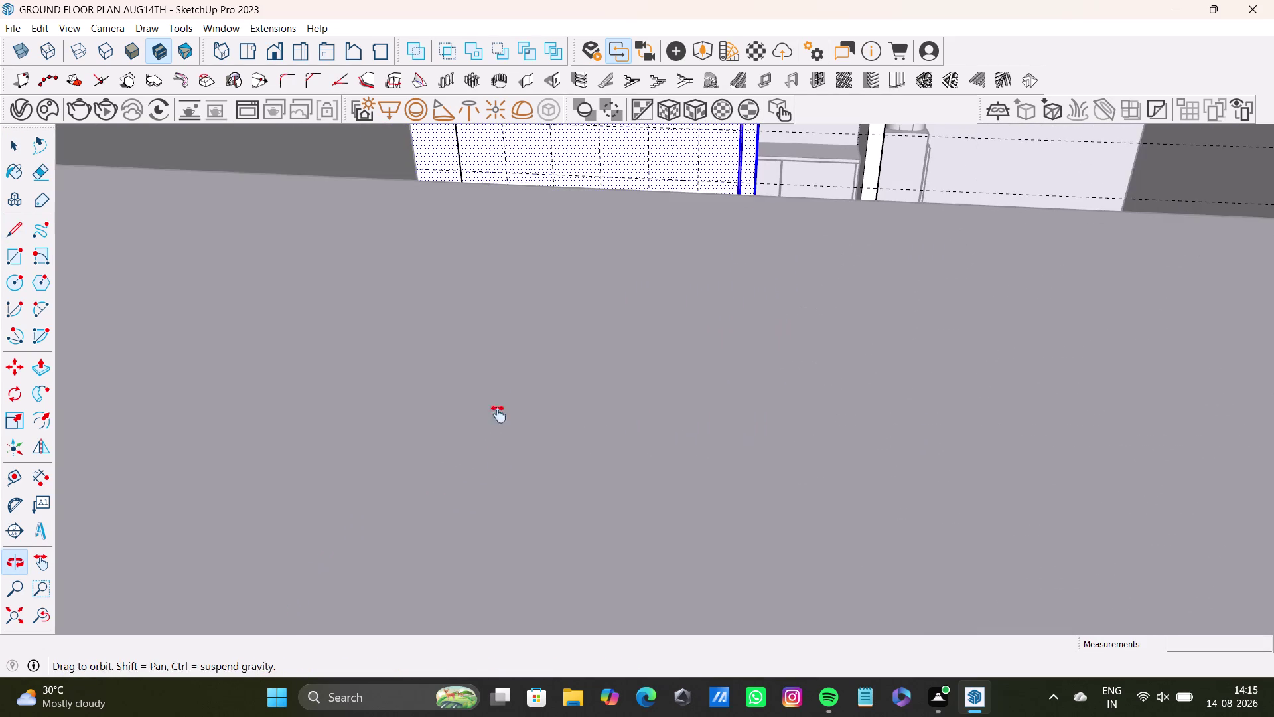
middle_drag(499, 387, 498, 516)
click(23, 621)
middle_drag(538, 252, 461, 540)
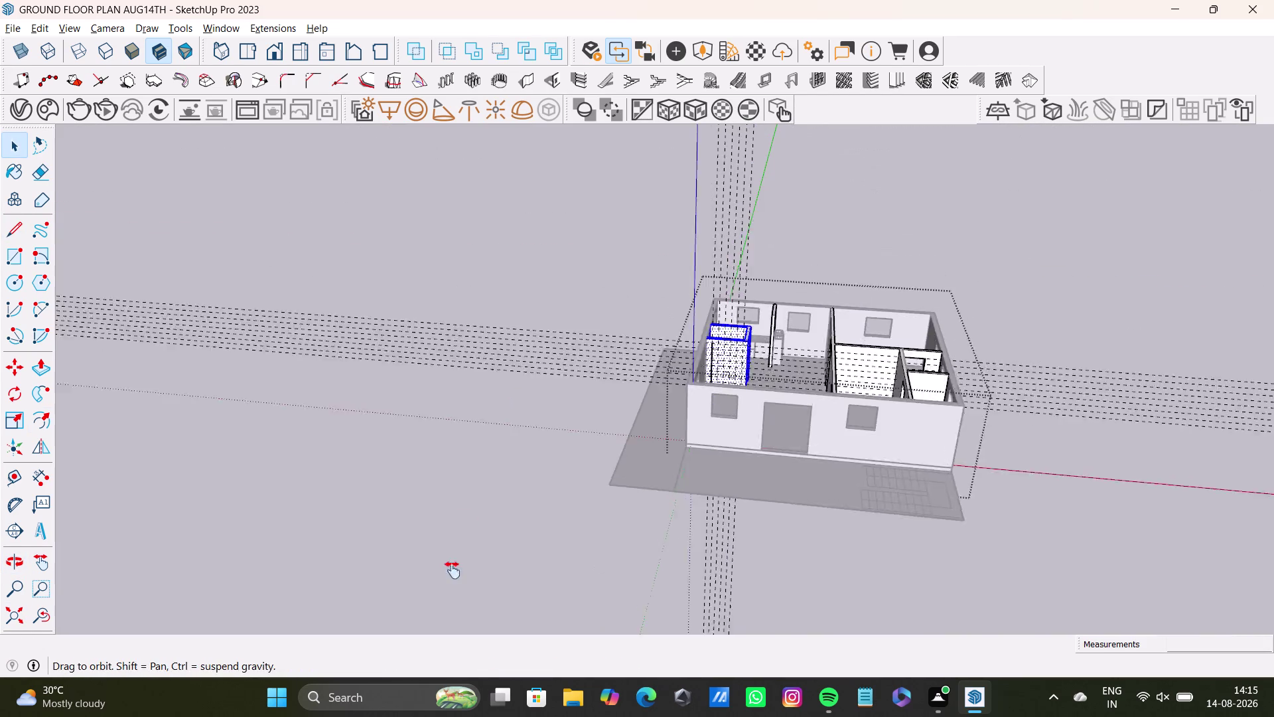
middle_drag(462, 540, 446, 590)
scroll(up, 3)
middle_drag(665, 477, 675, 452)
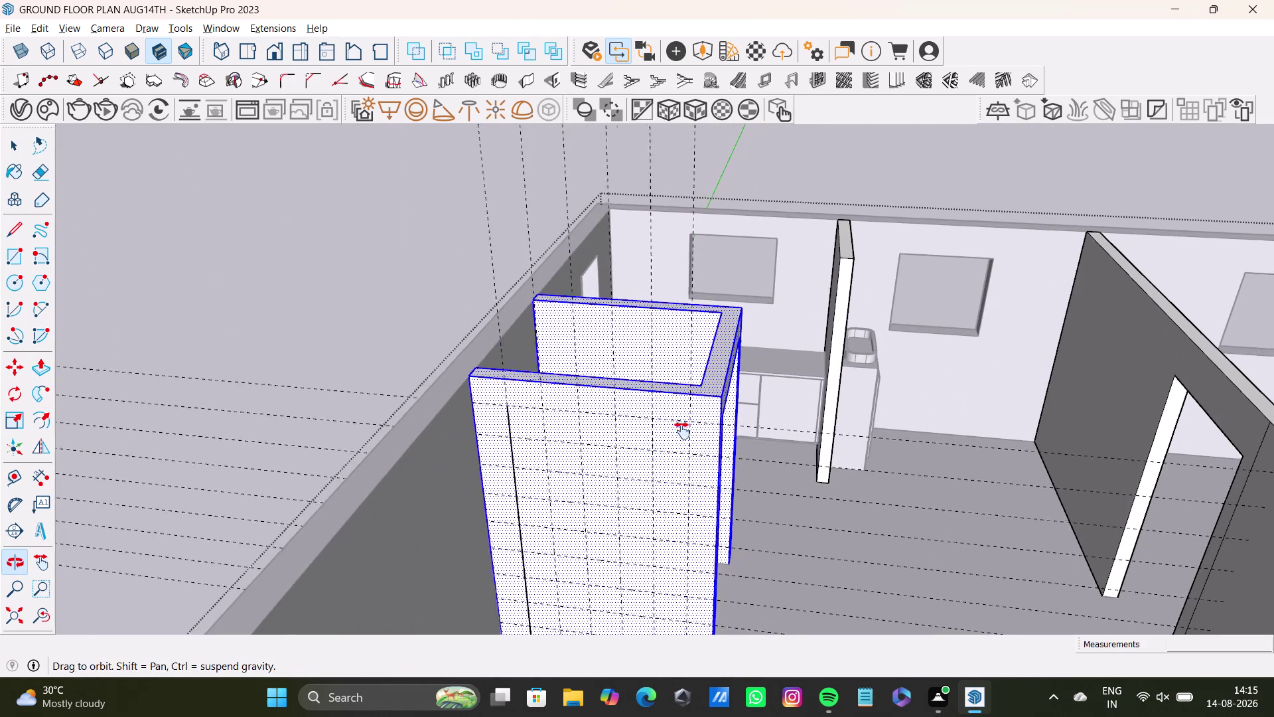
middle_drag(675, 453, 706, 311)
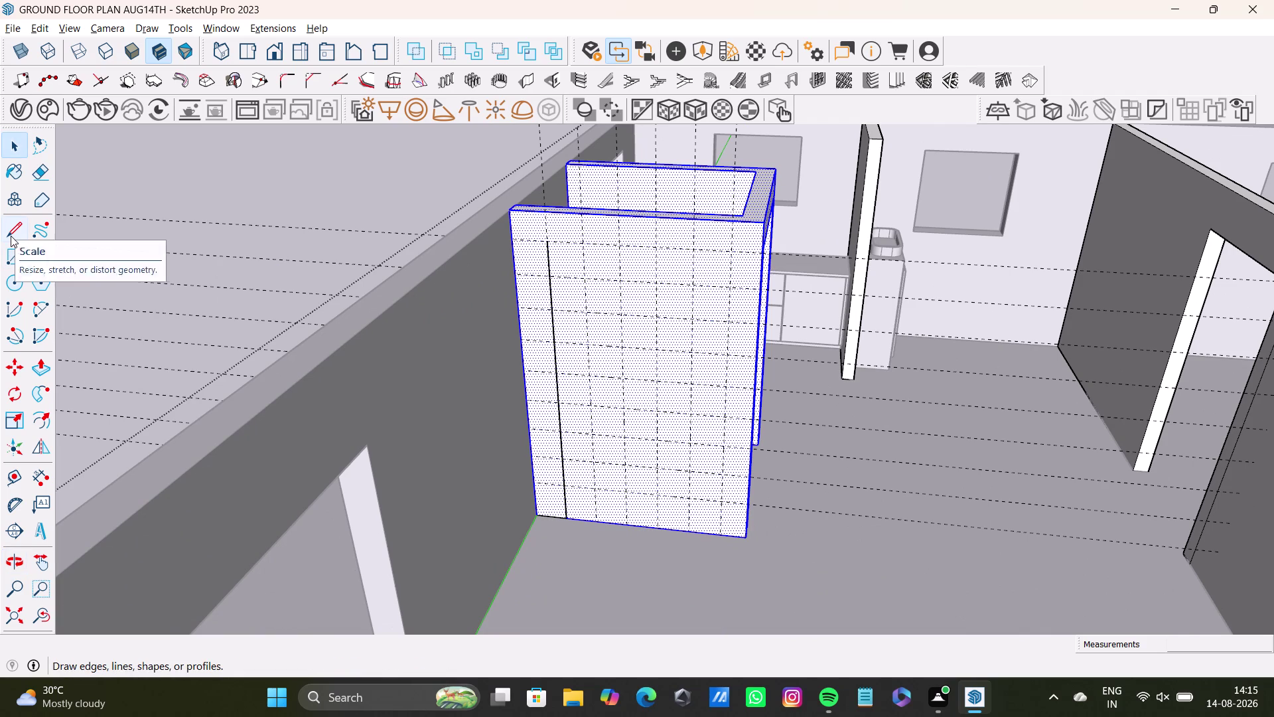
Draw full-height vertical lines along the first three tile column joints.
click(11, 235)
click(586, 241)
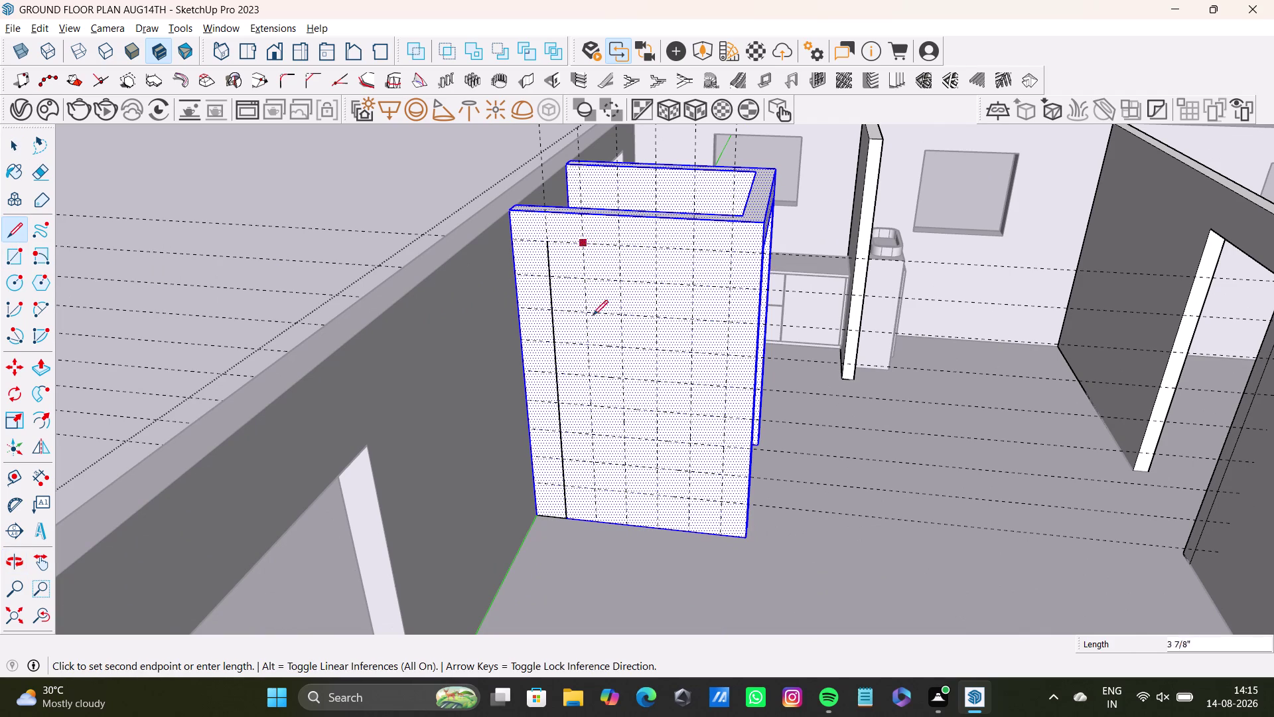
click(594, 523)
key(space)
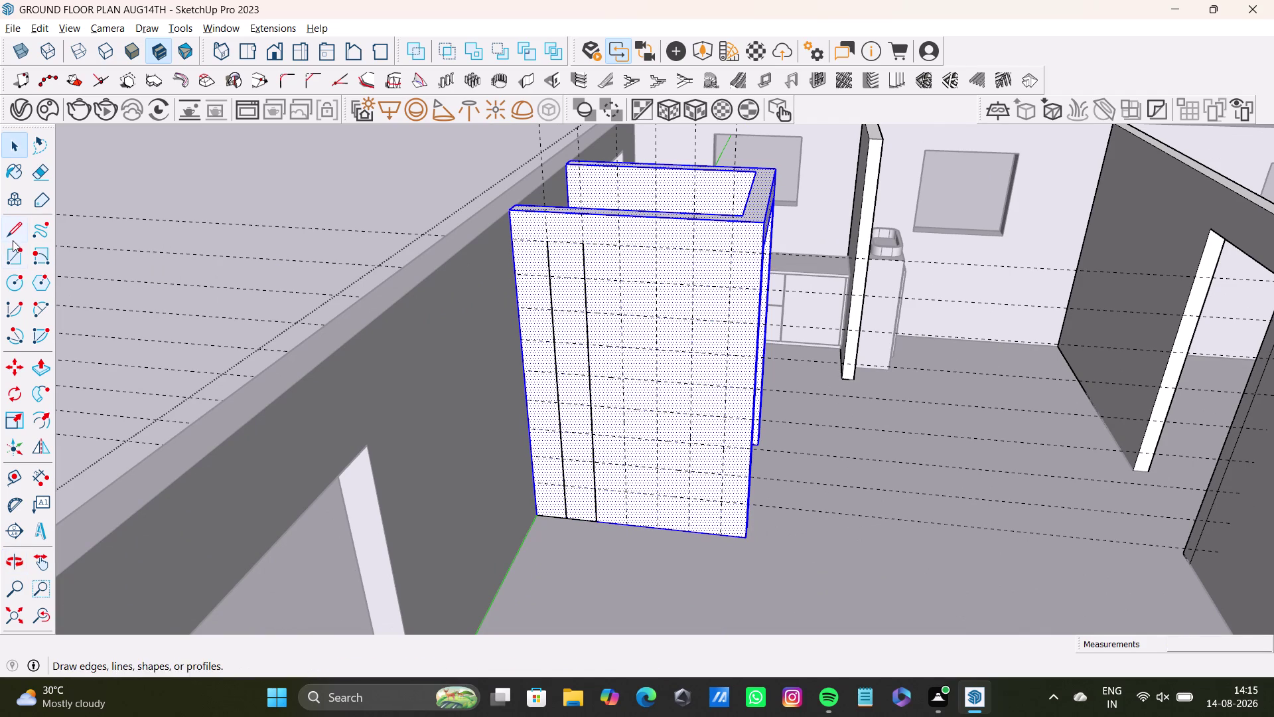
click(12, 235)
click(619, 246)
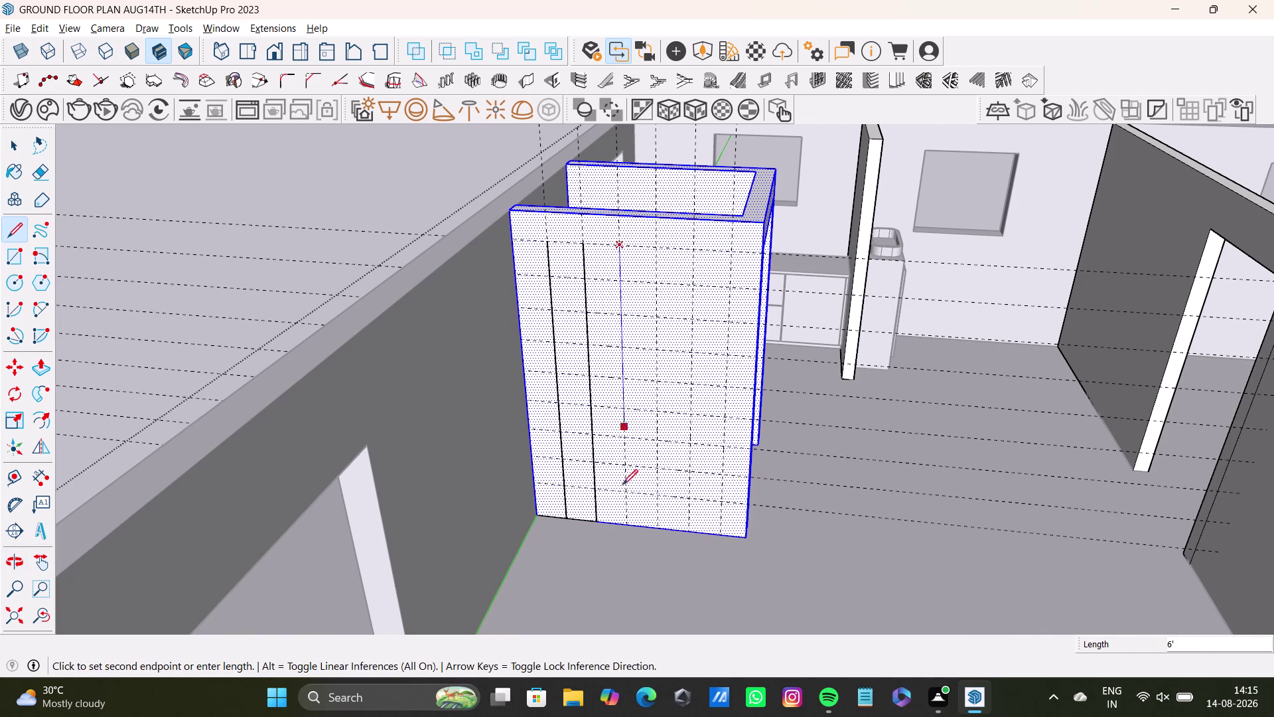
click(621, 528)
key(space)
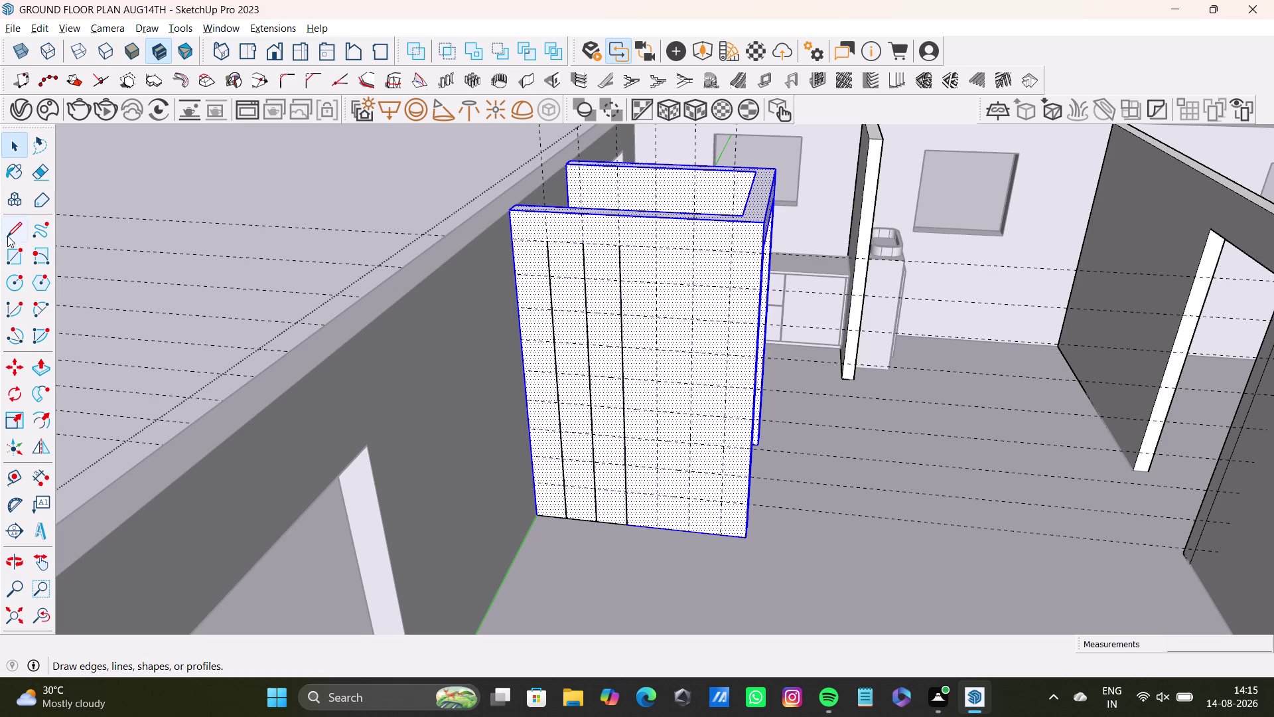
drag(7, 235, 19, 234)
click(658, 250)
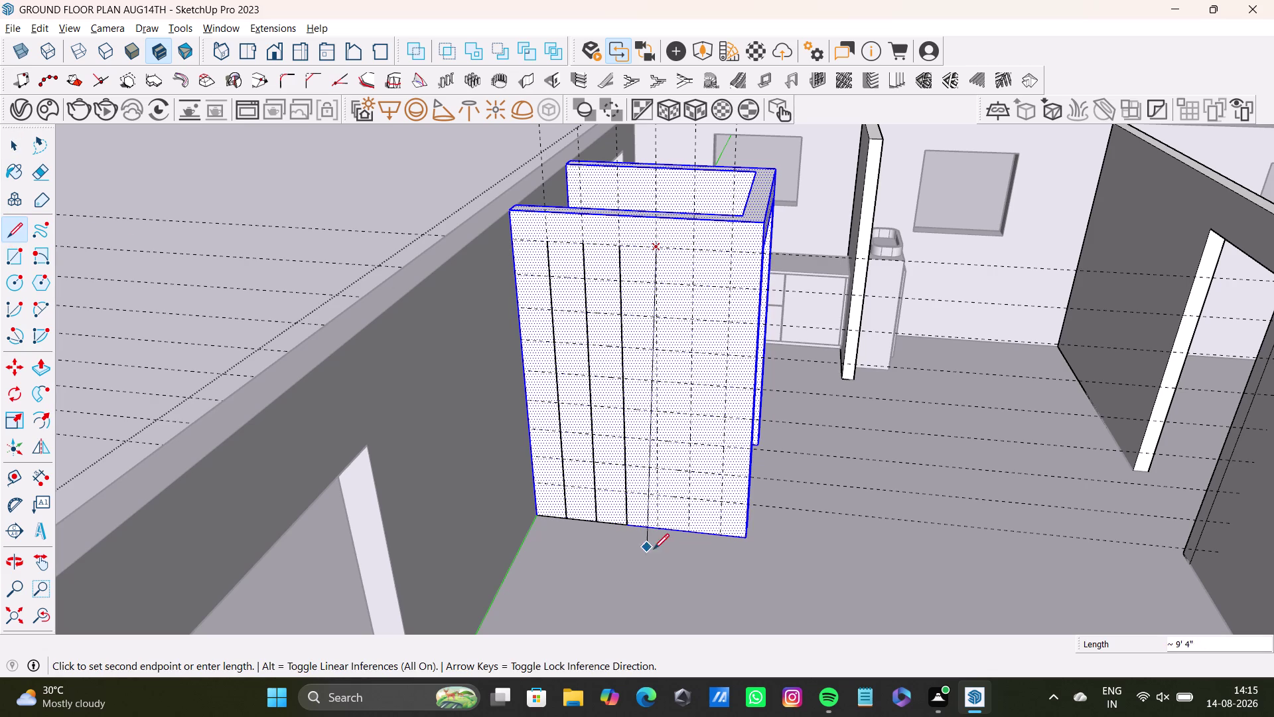
click(659, 533)
key(space)
Draw full-height vertical lines along the remaining two tile joints.
click(9, 225)
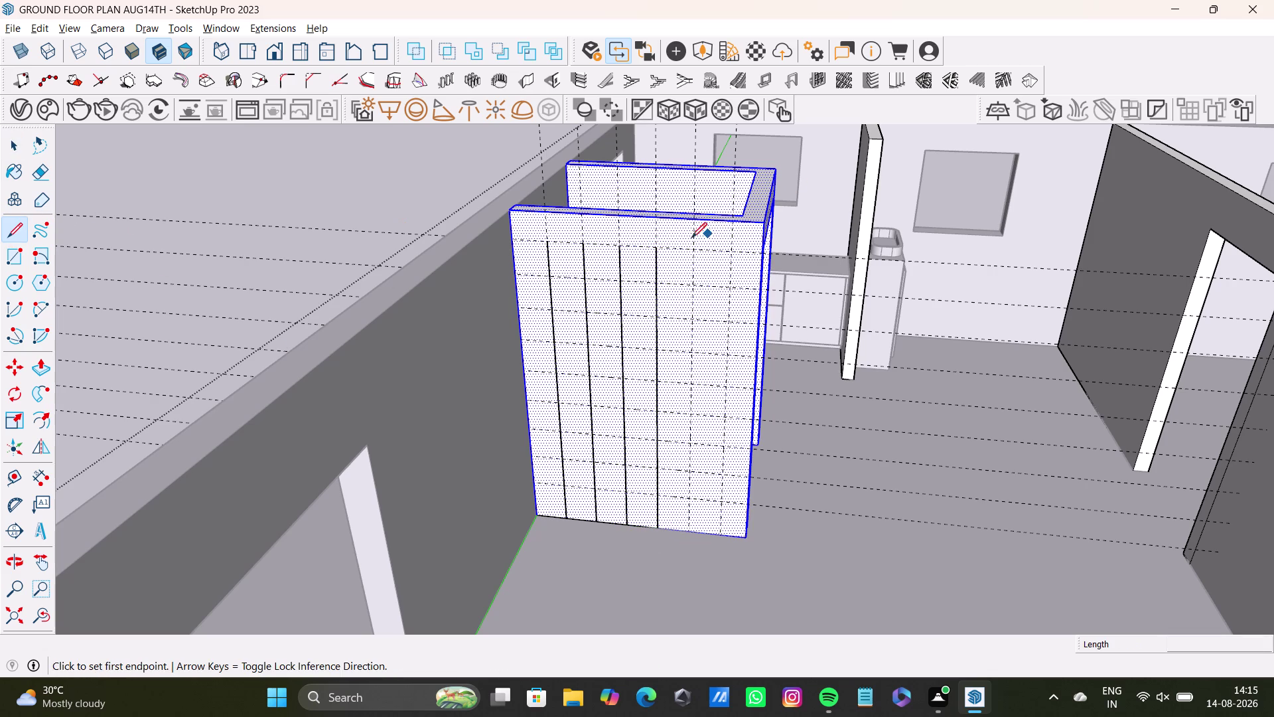
click(696, 248)
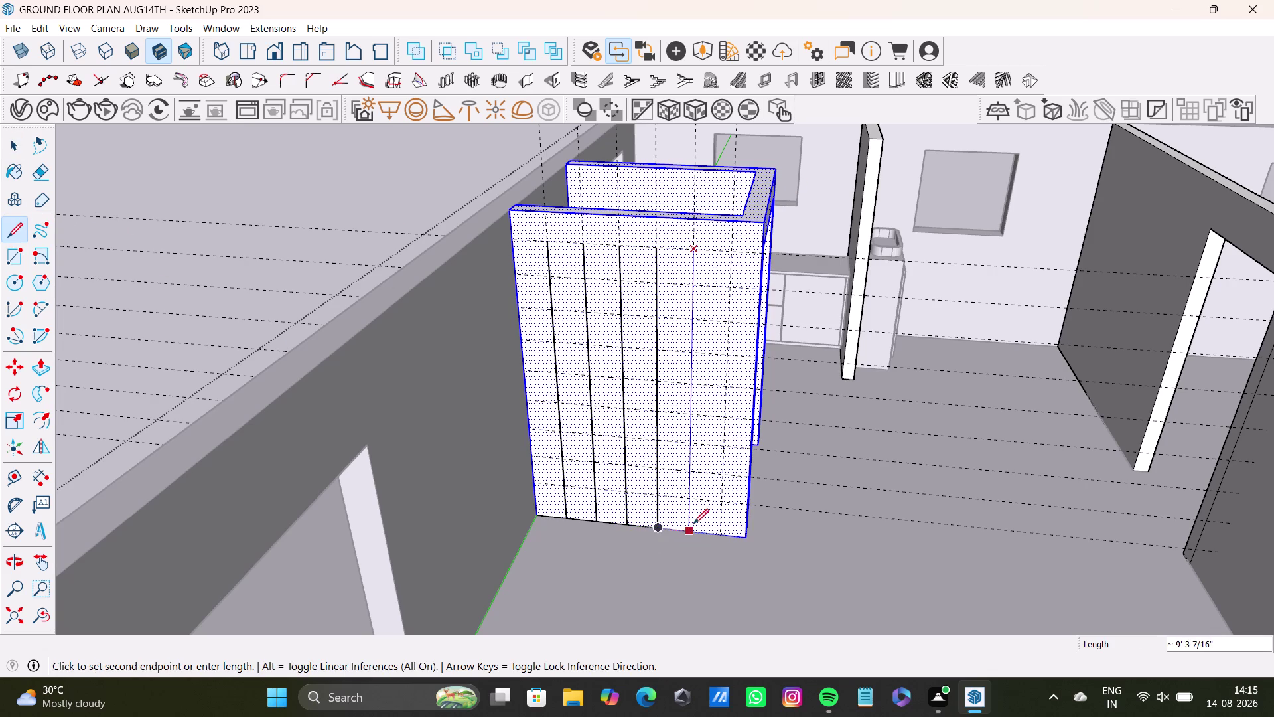
click(693, 524)
key(space)
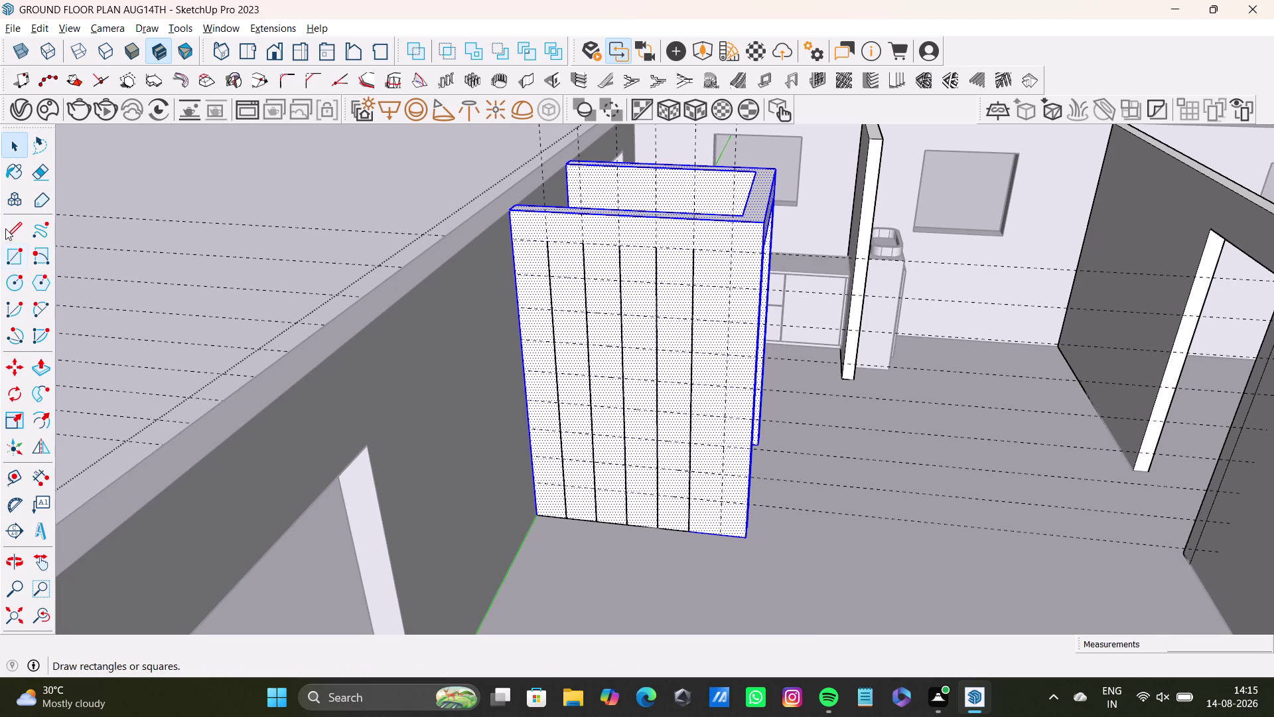
click(14, 232)
click(728, 255)
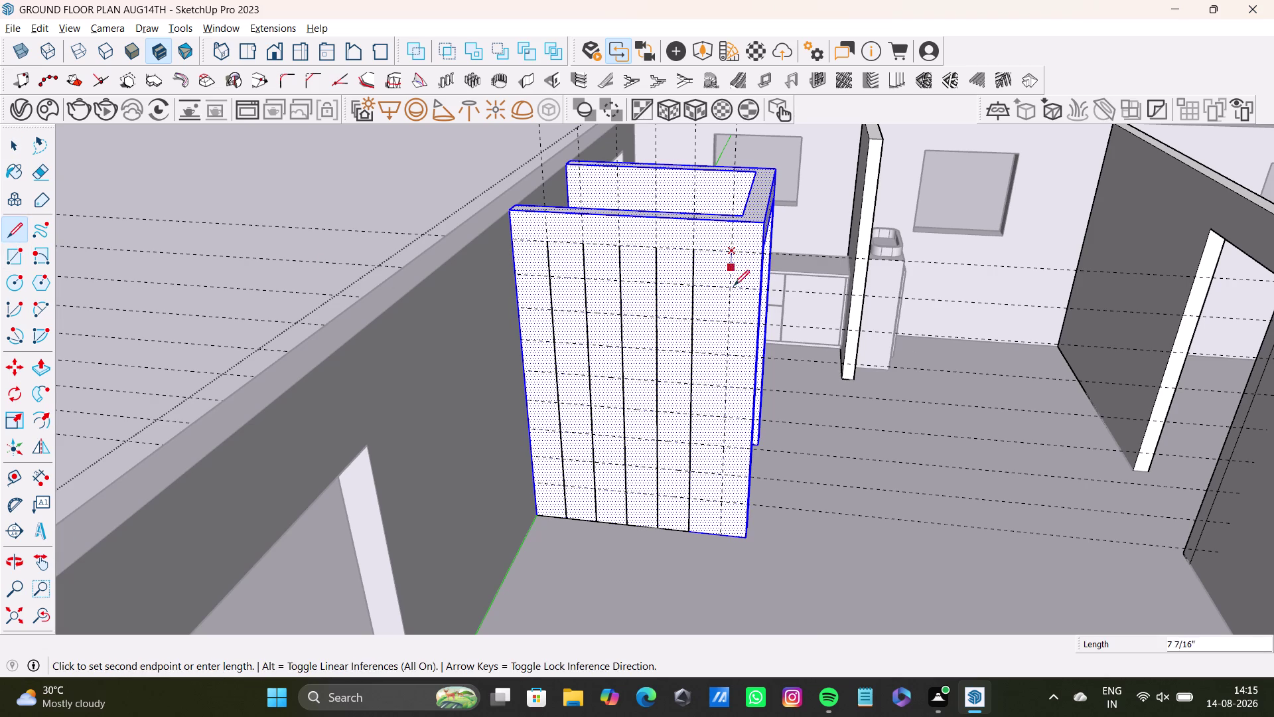
click(724, 536)
key(space)
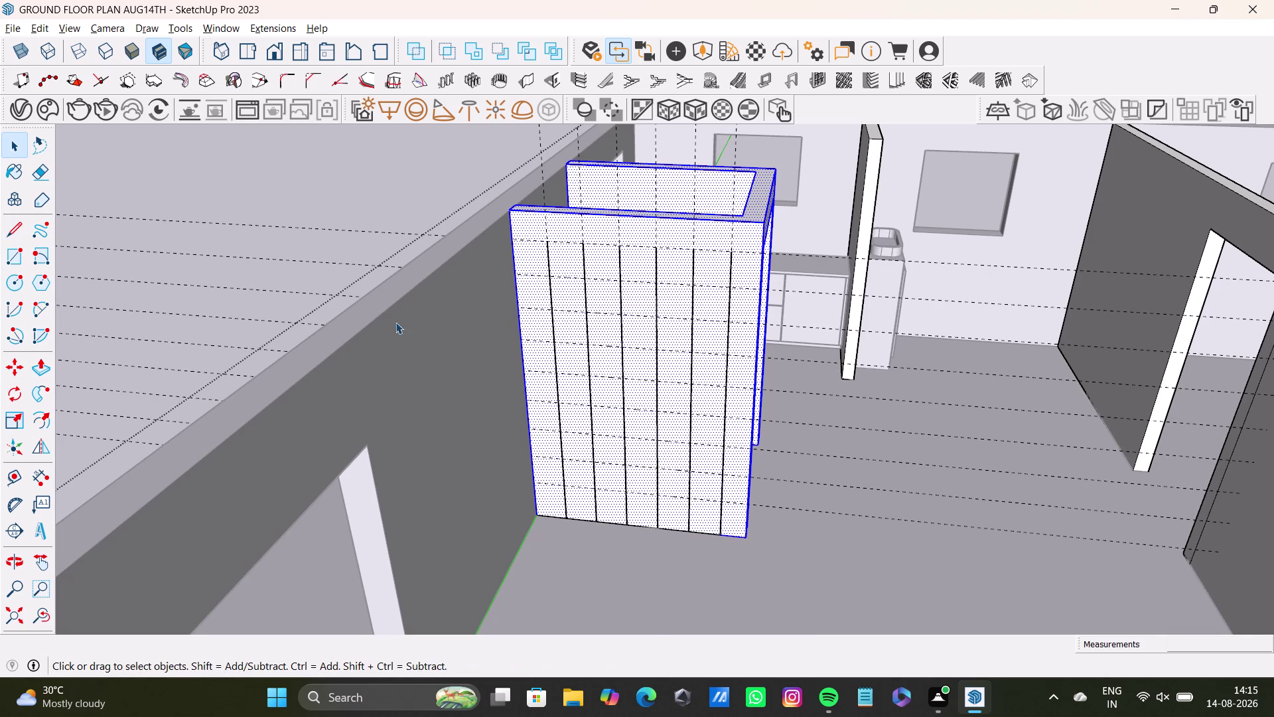
click(21, 224)
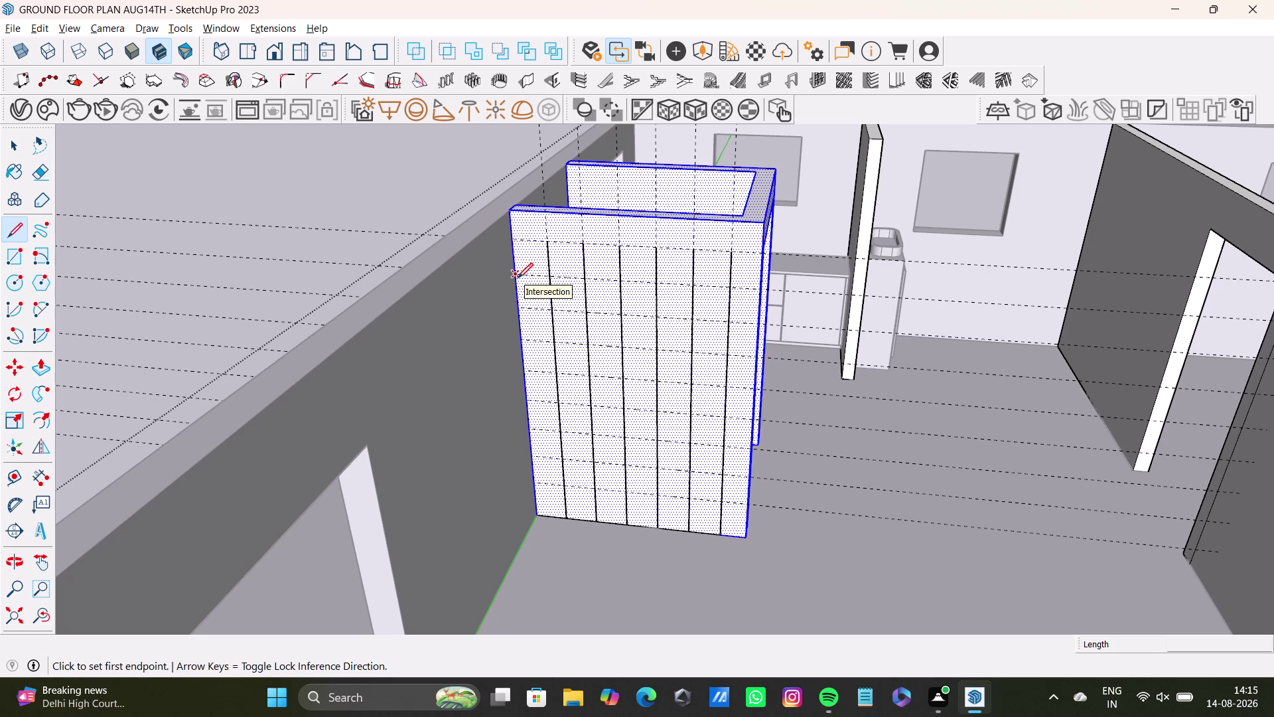
drag(520, 272, 537, 265)
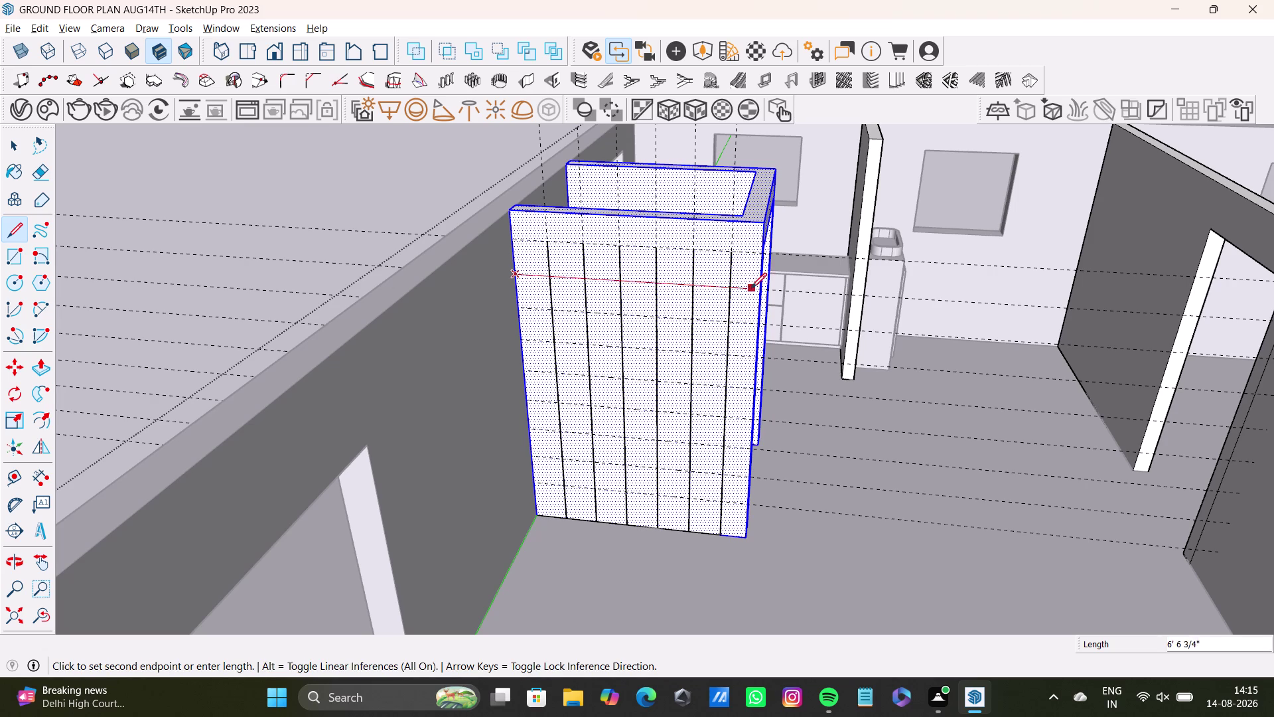
click(757, 288)
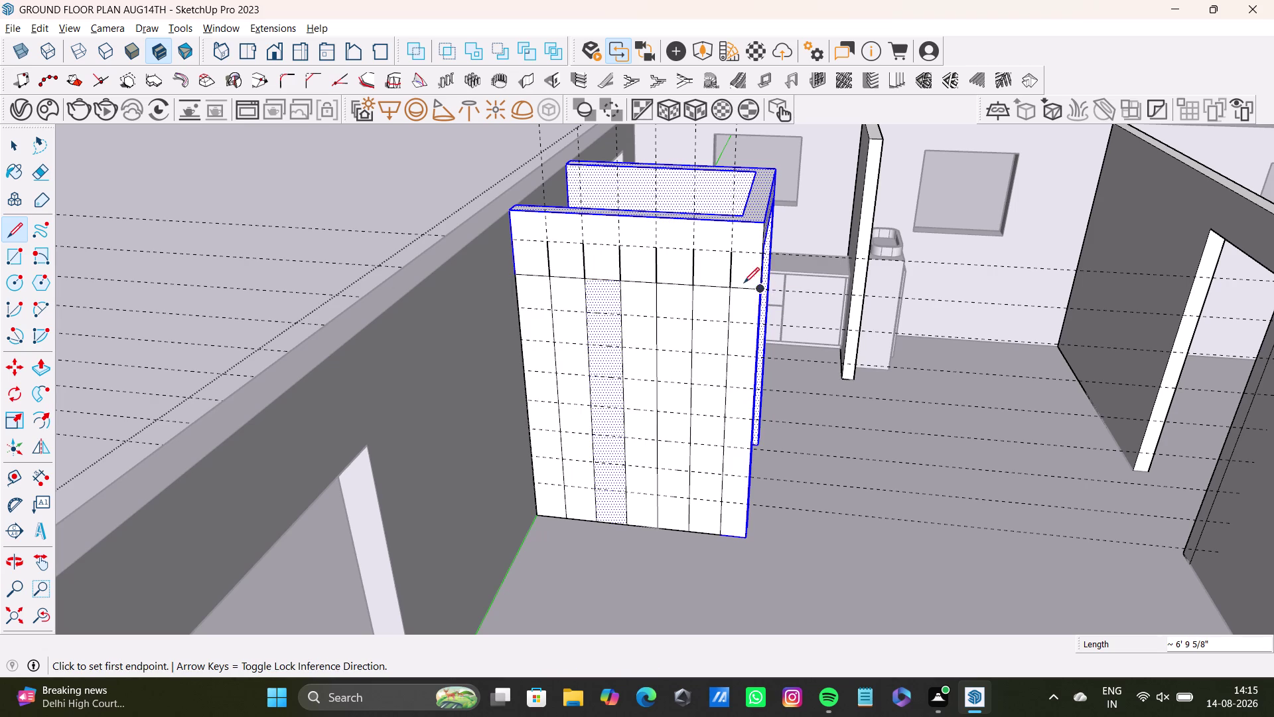
key(space)
click(16, 225)
scroll(up, 3)
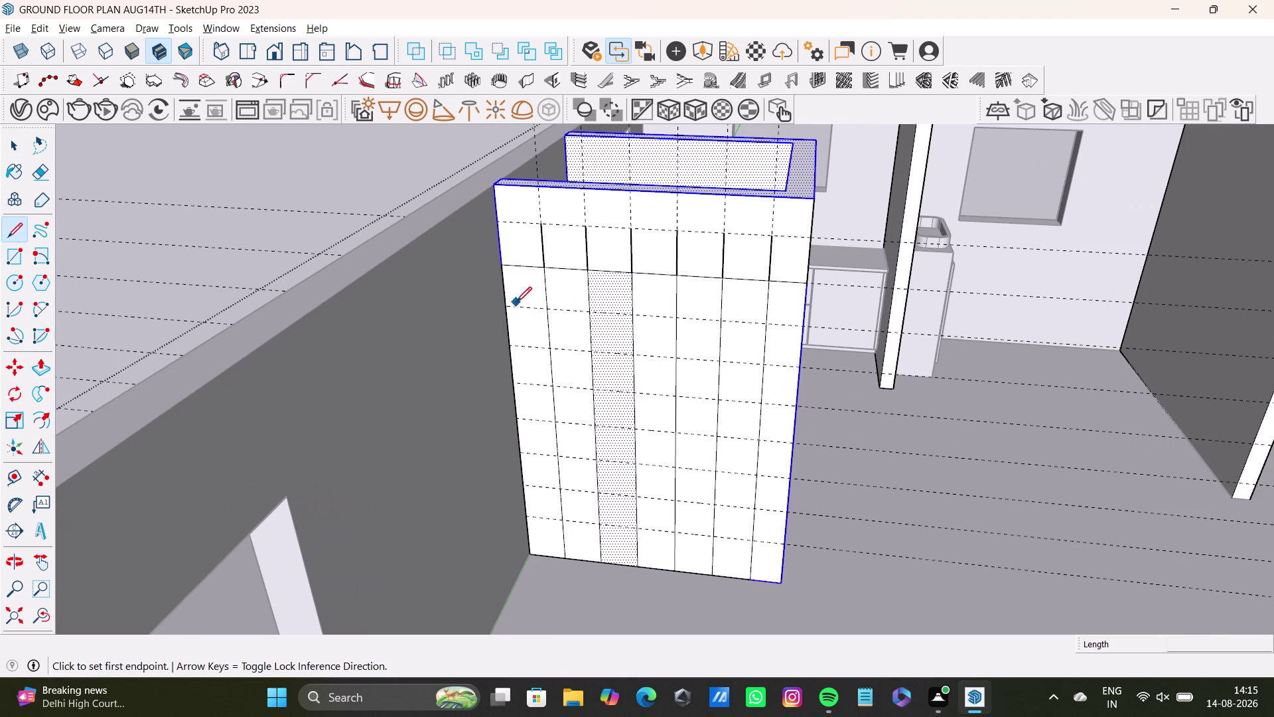
click(514, 302)
click(808, 328)
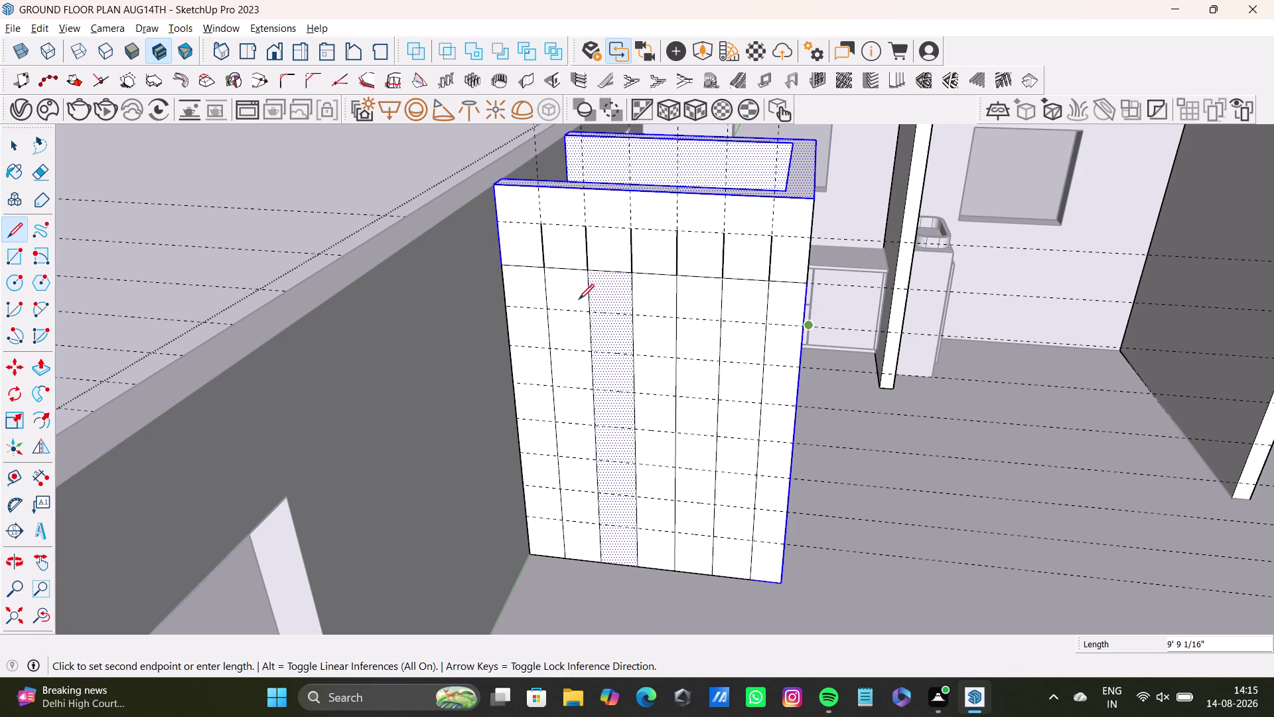
key(ctrl+z)
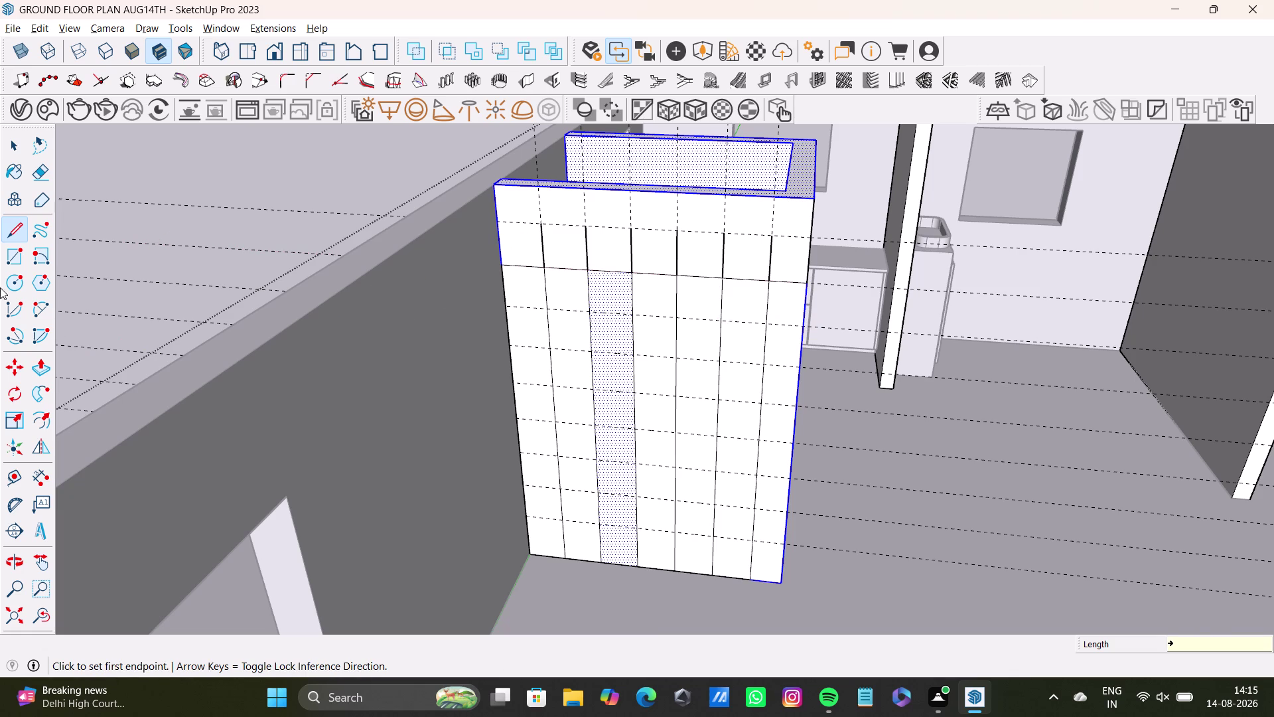
click(16, 228)
drag(498, 221, 513, 221)
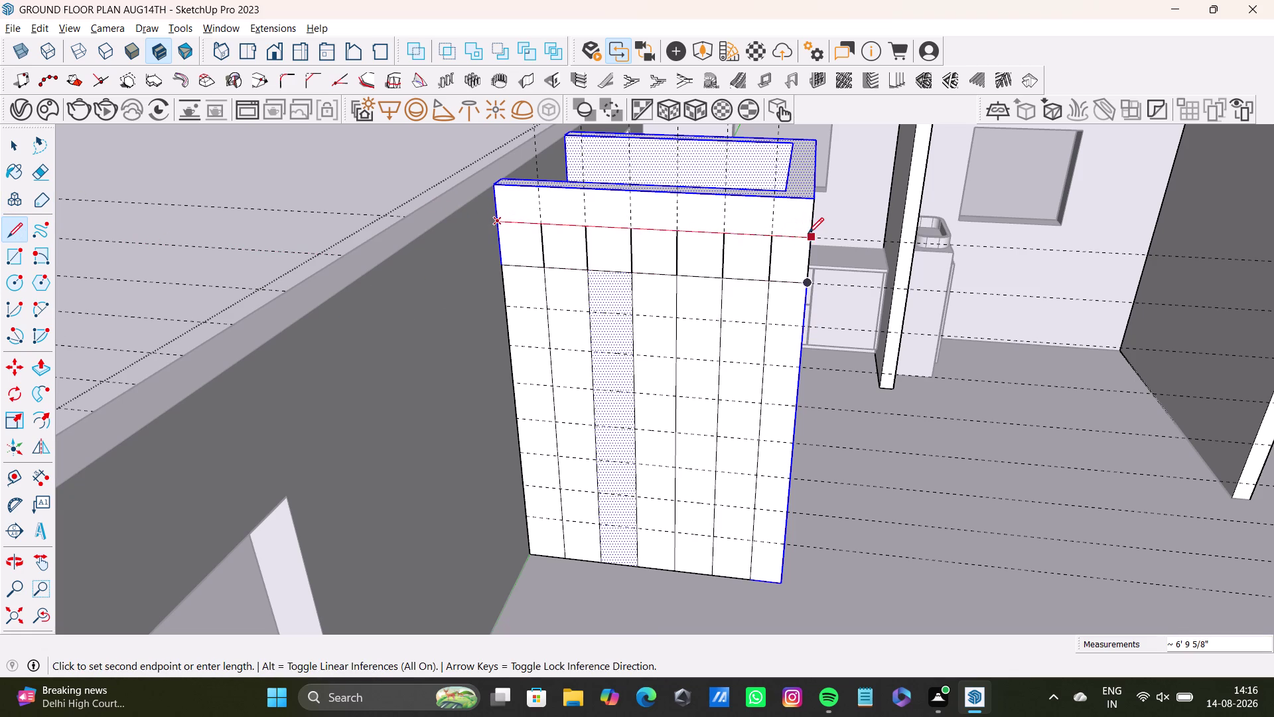
click(810, 233)
key(space)
click(9, 231)
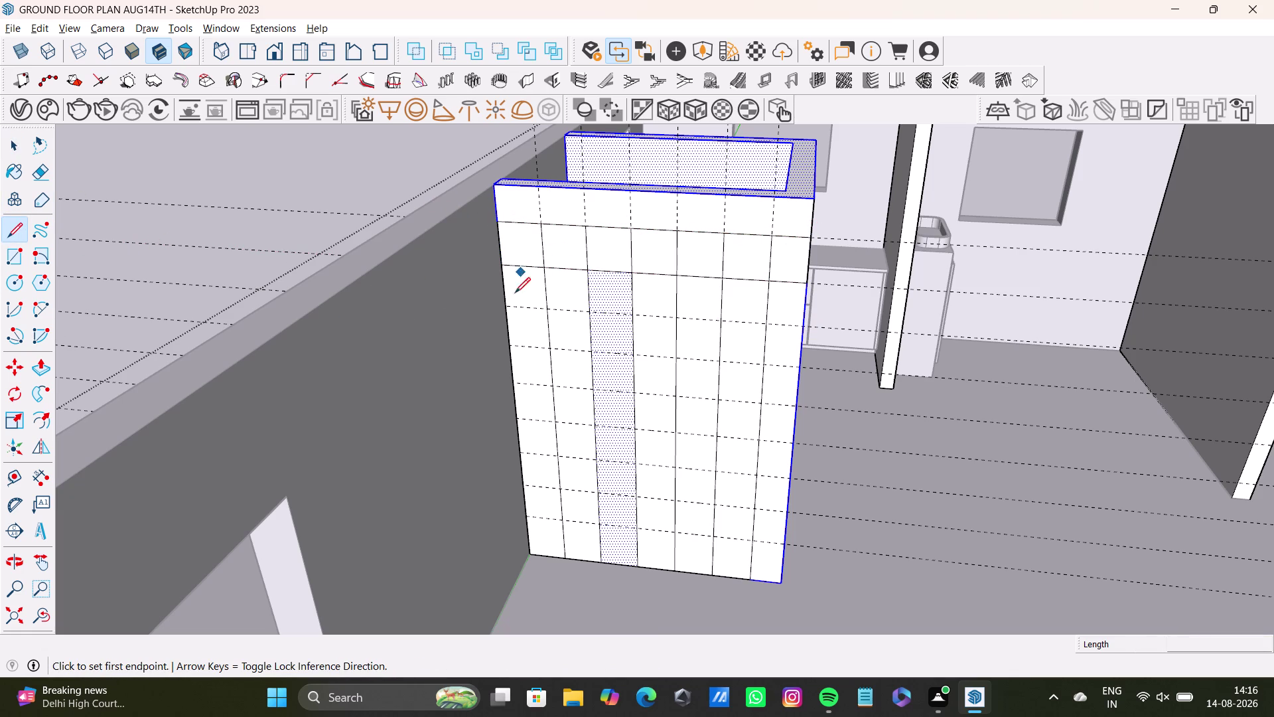
drag(507, 306, 539, 299)
click(804, 324)
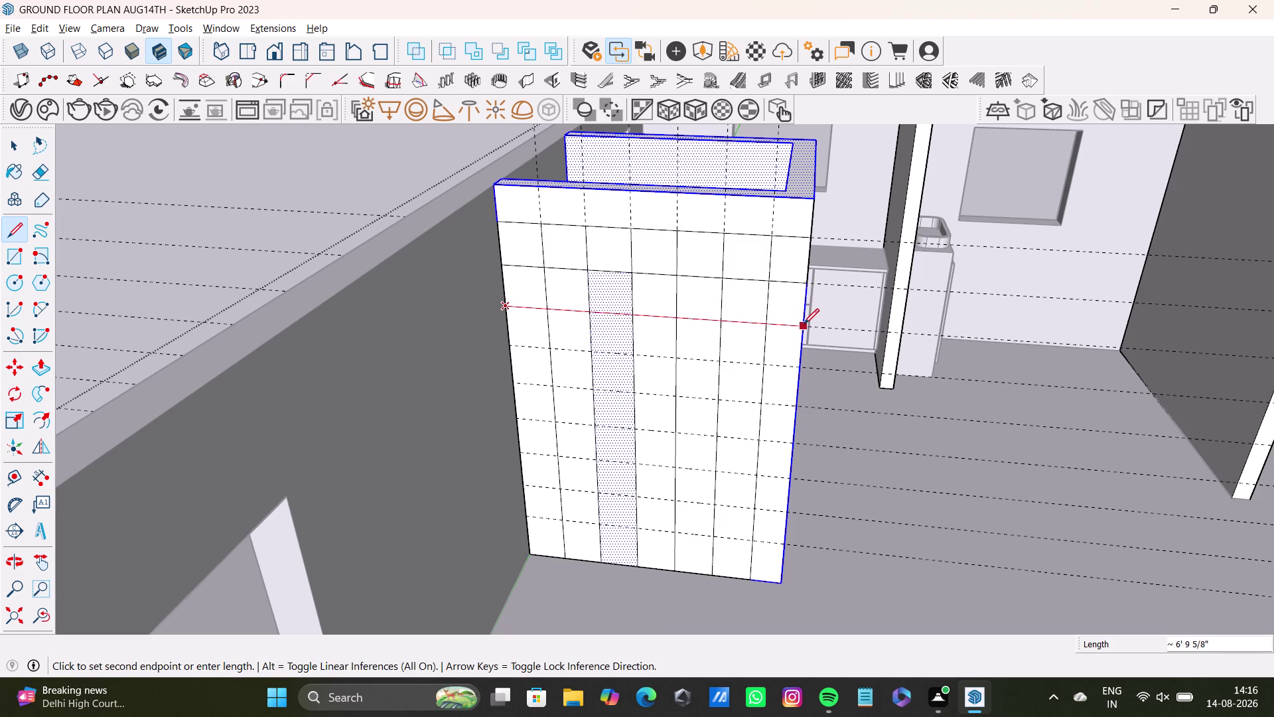
key(space)
drag(8, 233, 25, 236)
scroll(up, 3)
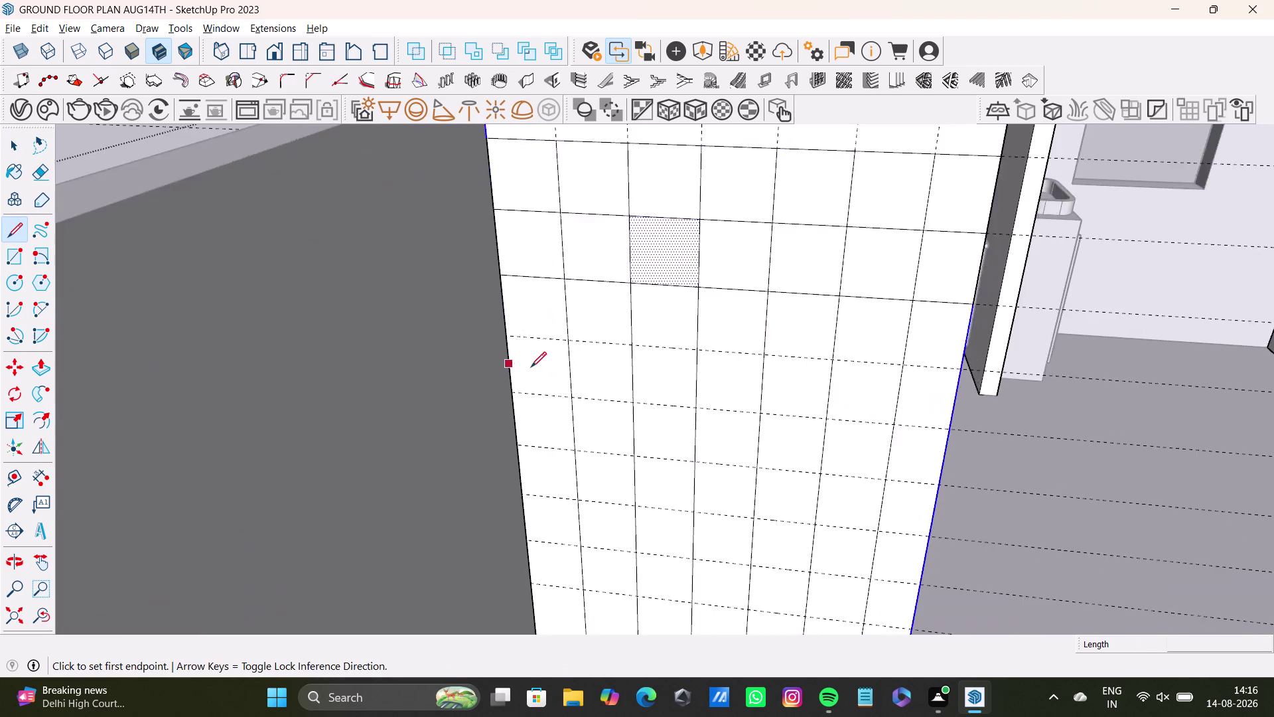
scroll(up, 3)
drag(501, 326, 521, 325)
click(1071, 370)
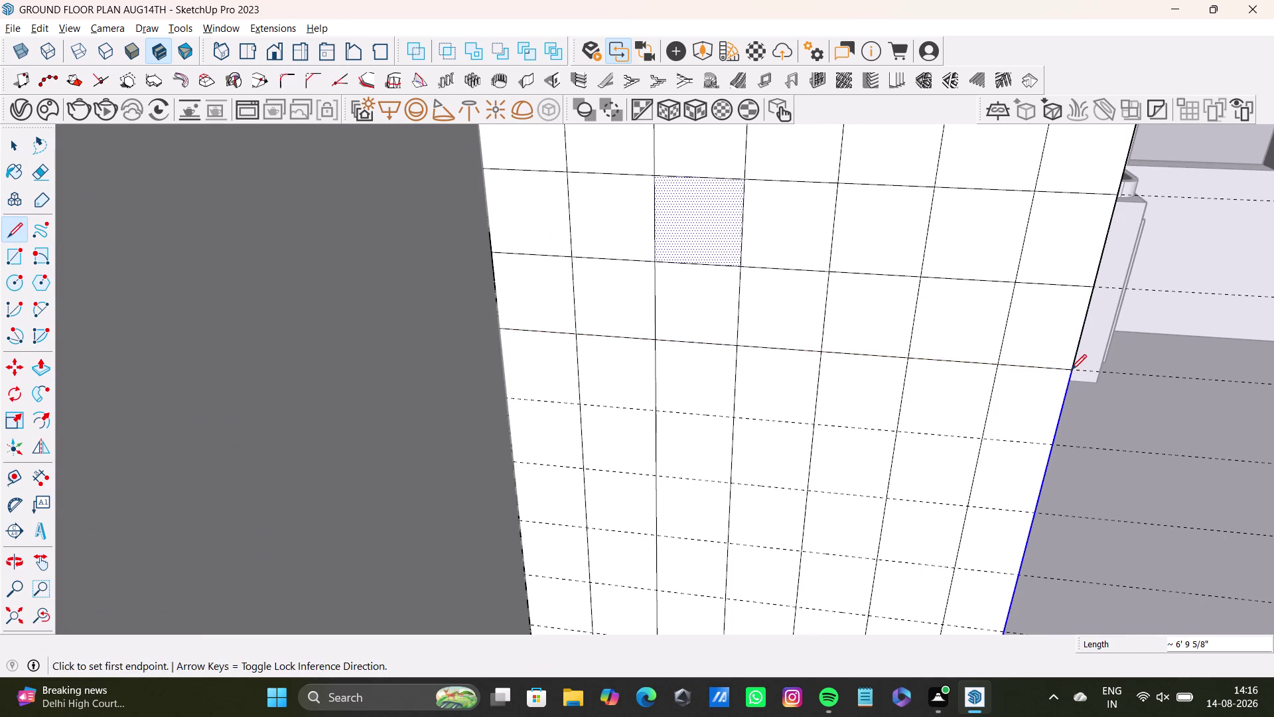
key(space)
scroll(down, 3)
middle_drag(609, 387, 552, 336)
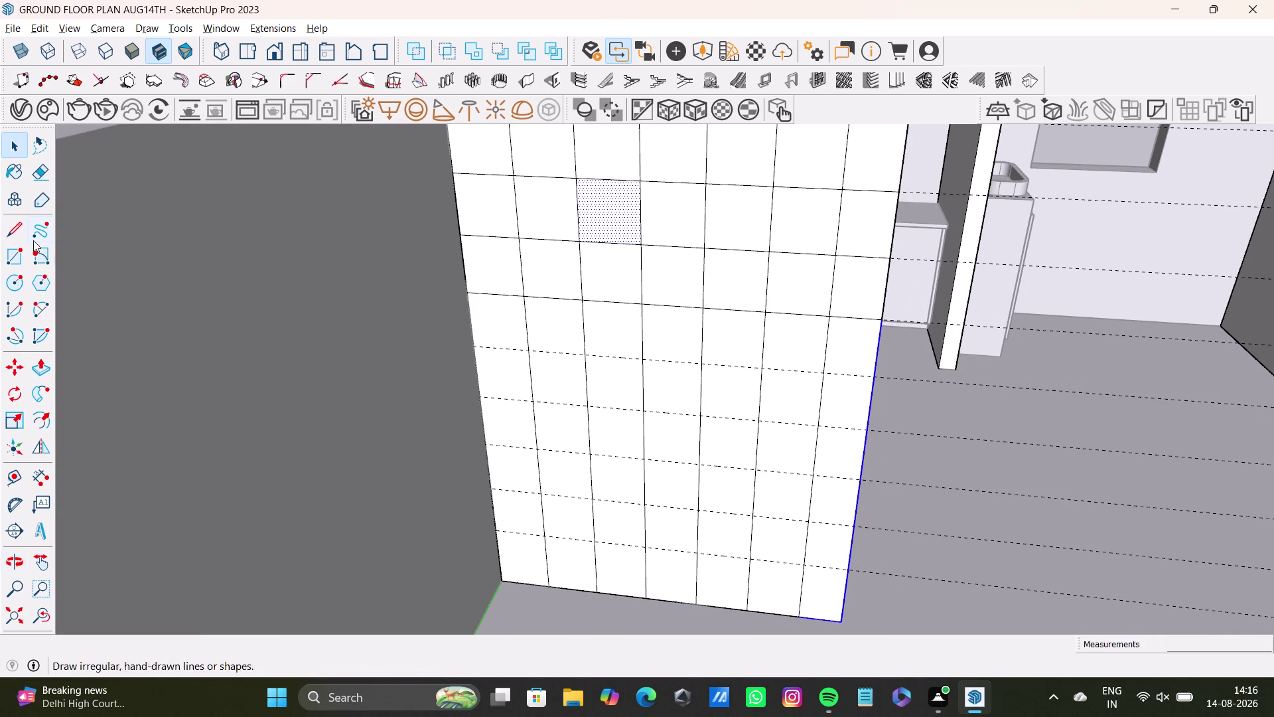
click(10, 235)
click(475, 346)
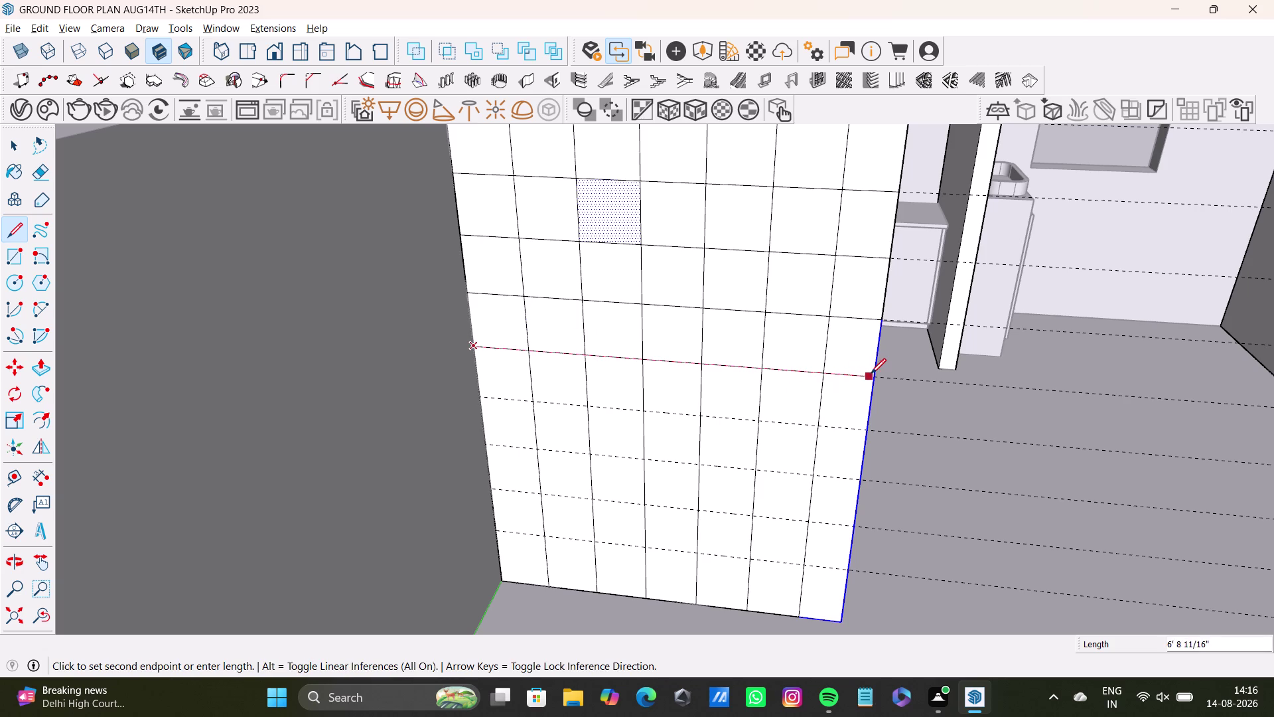
click(873, 375)
key(space)
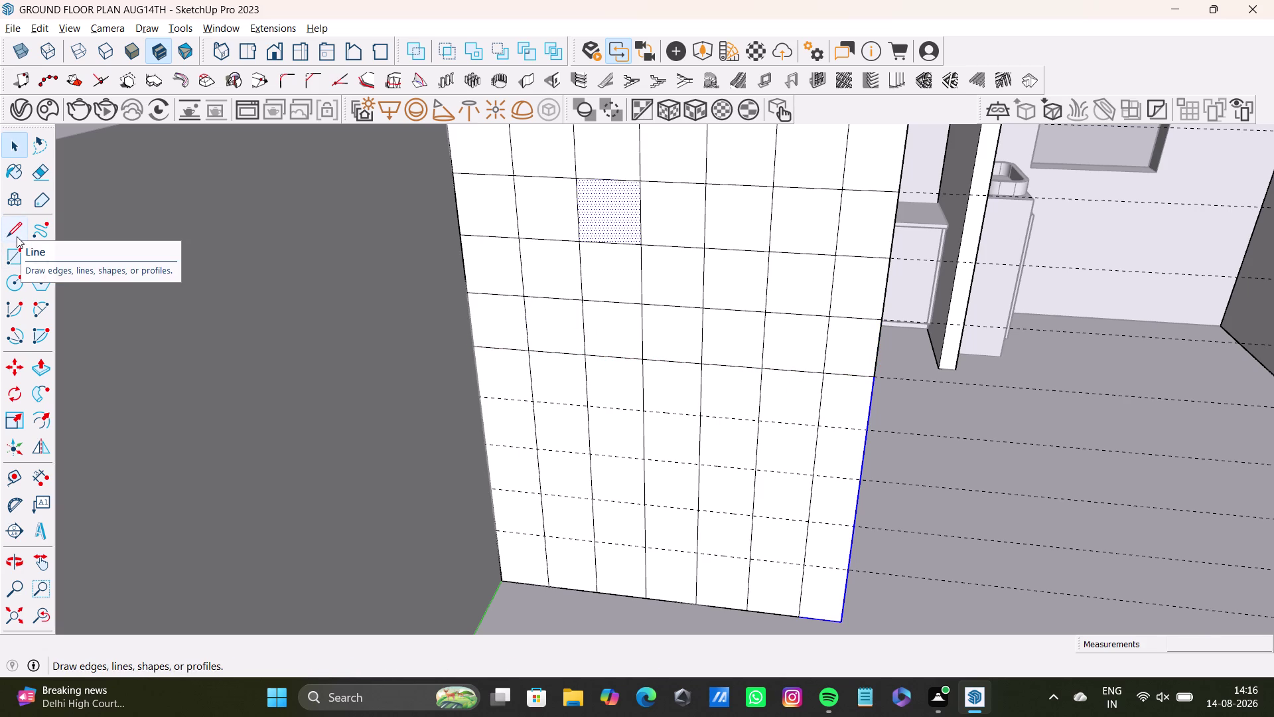
click(17, 236)
click(480, 397)
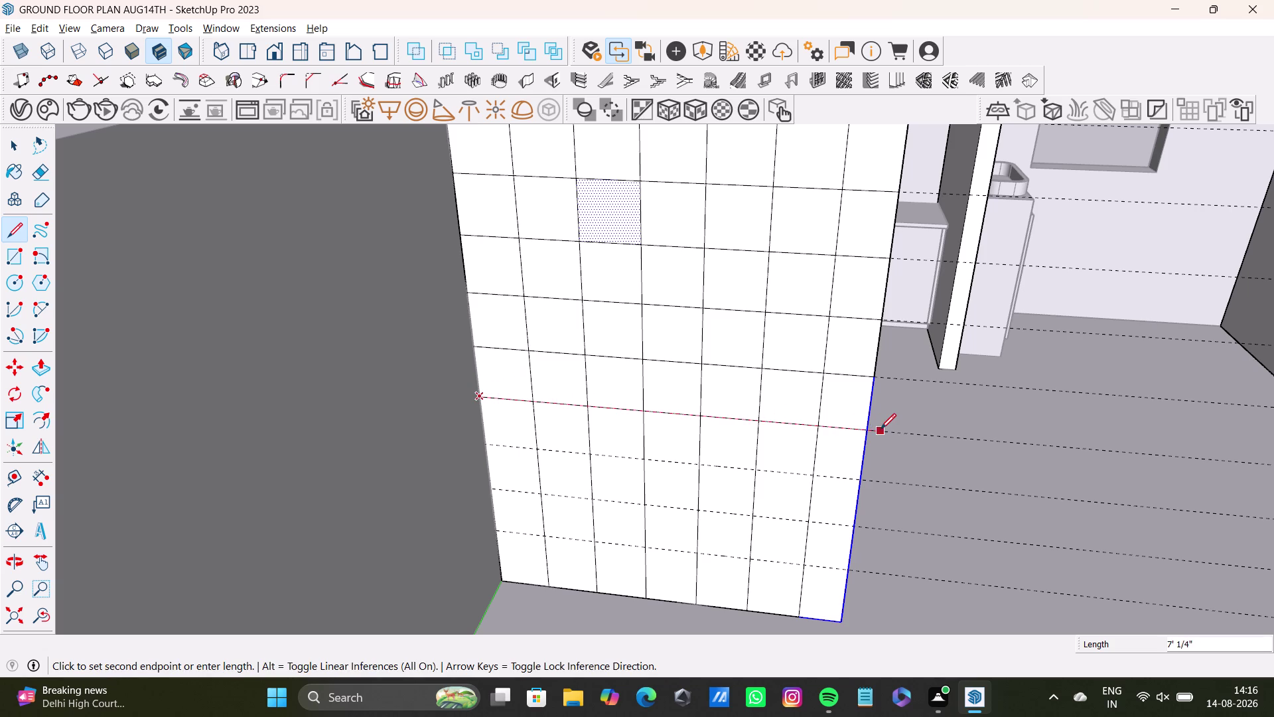
click(870, 429)
key(space)
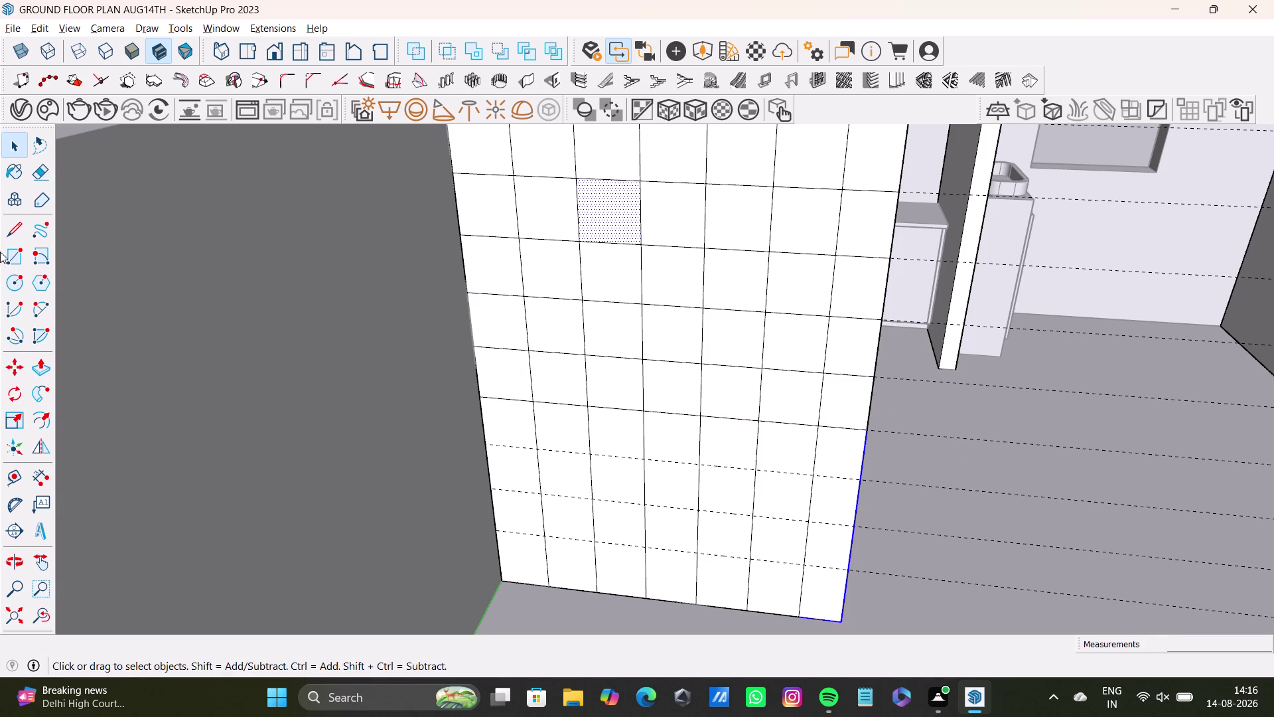
click(6, 235)
click(487, 444)
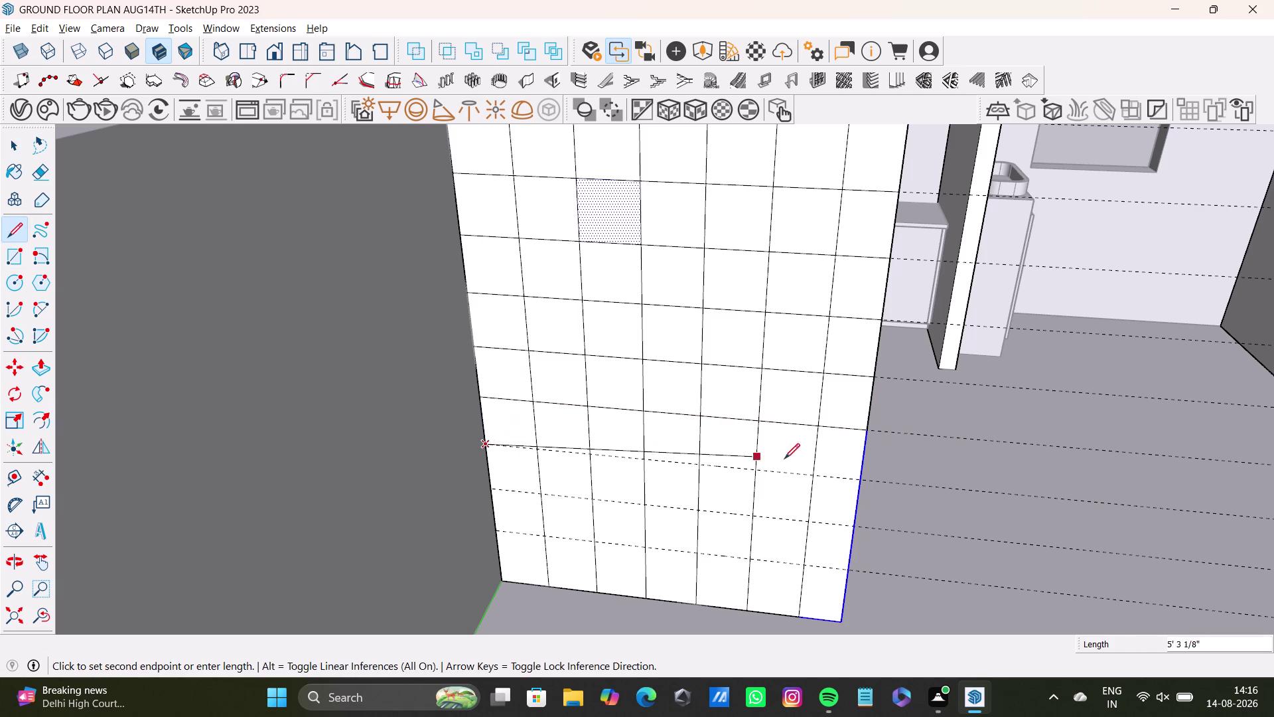
click(861, 476)
key(space)
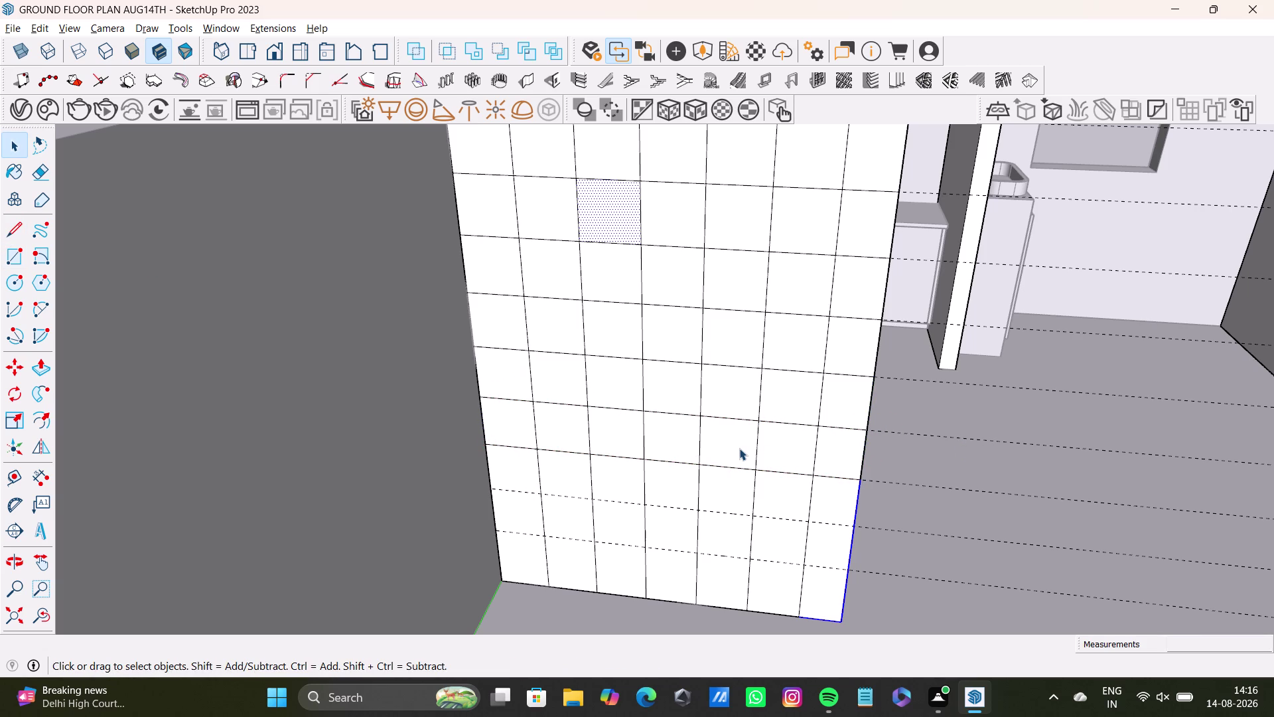
click(6, 243)
click(10, 227)
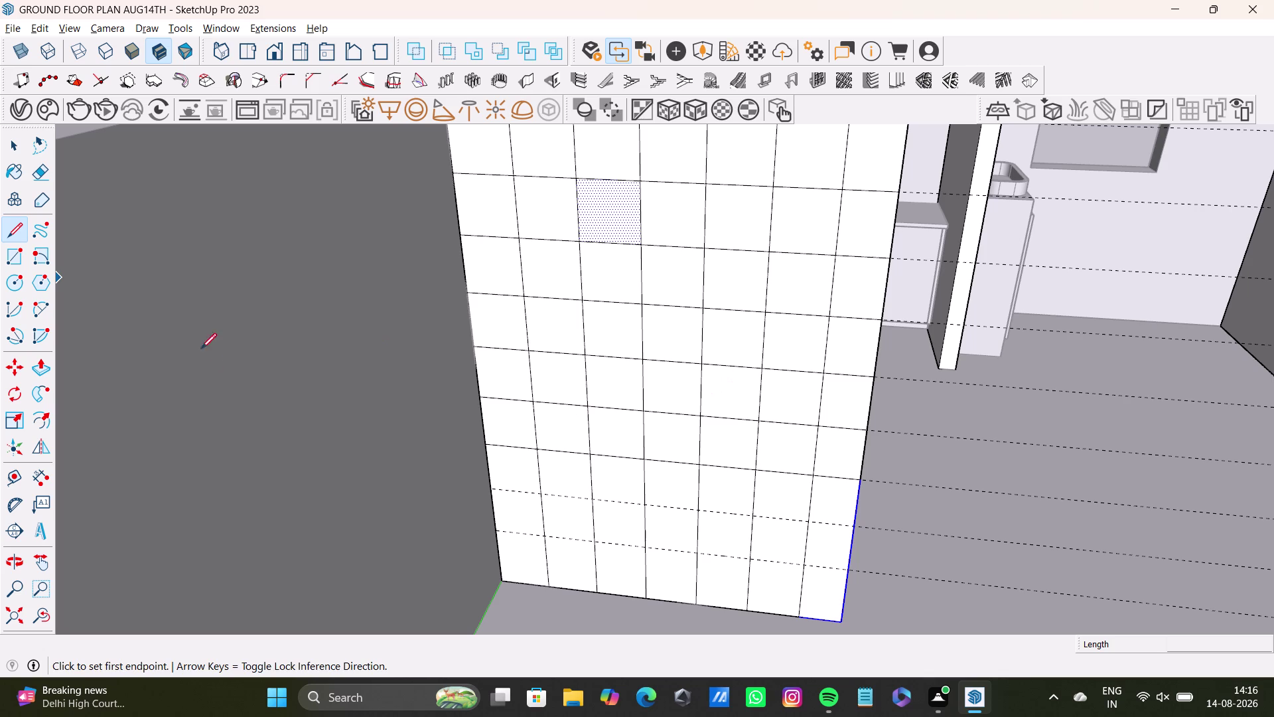
click(7, 232)
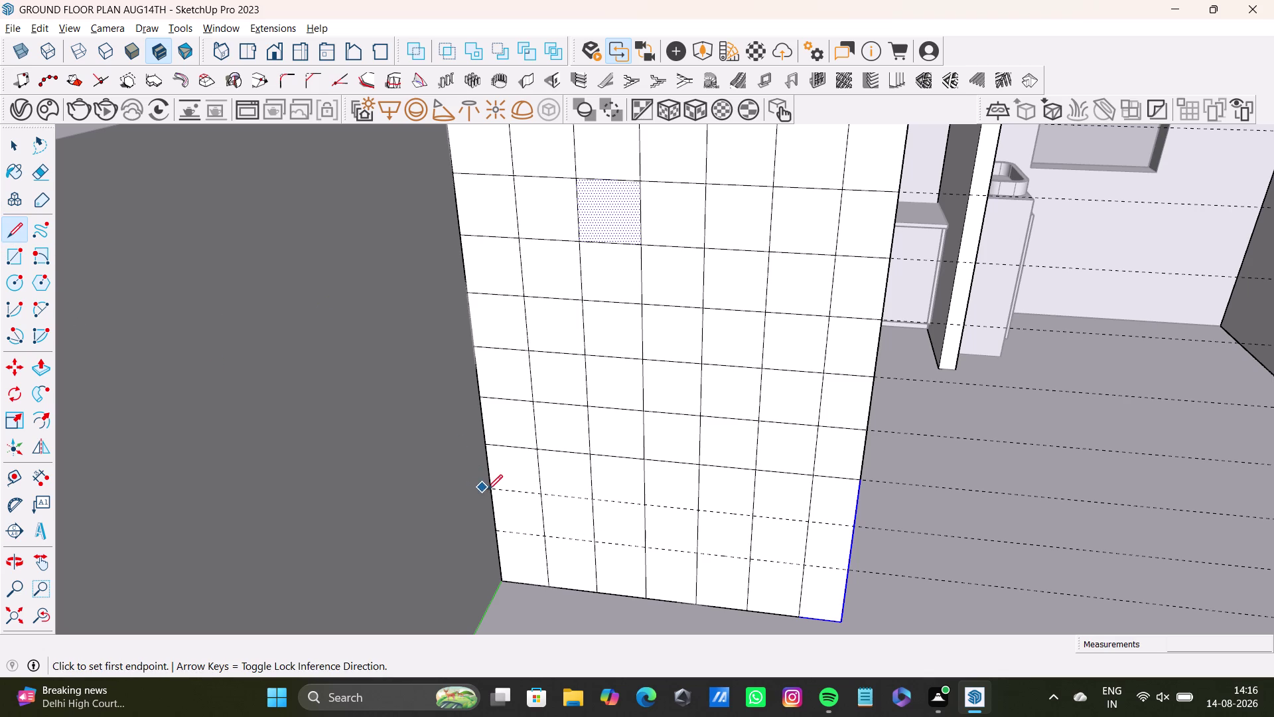
click(490, 490)
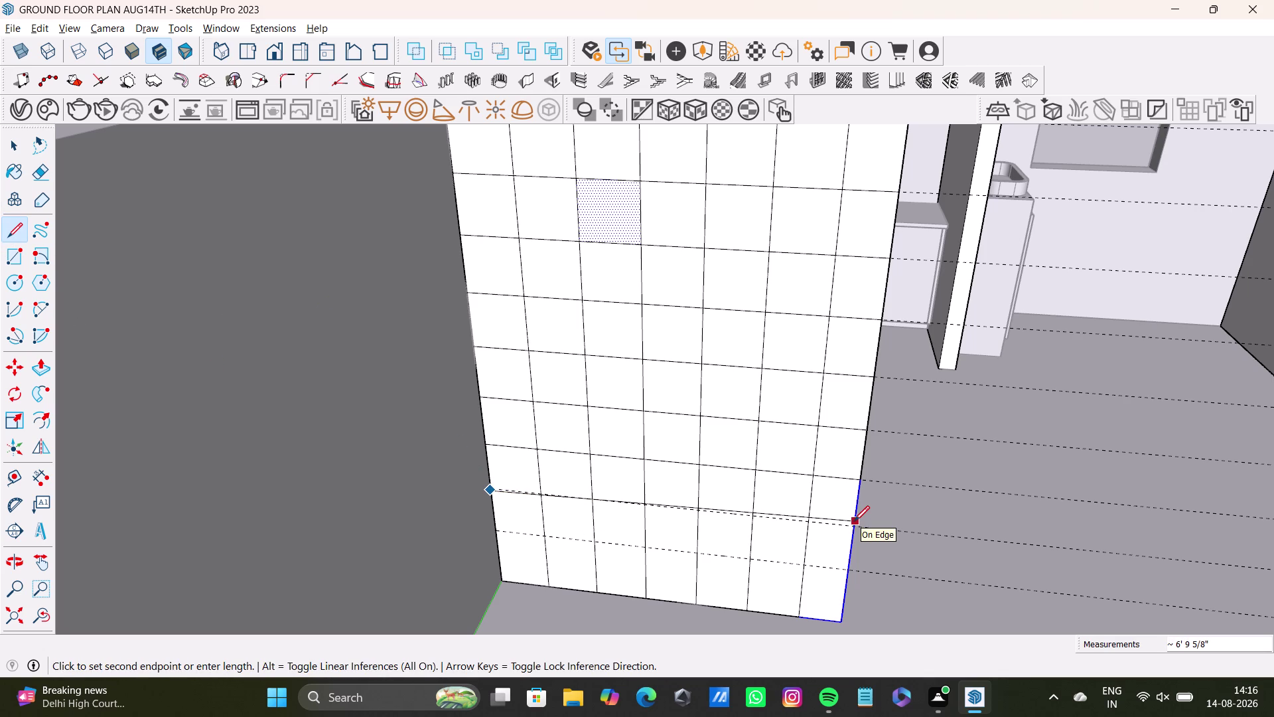
key(space)
click(8, 231)
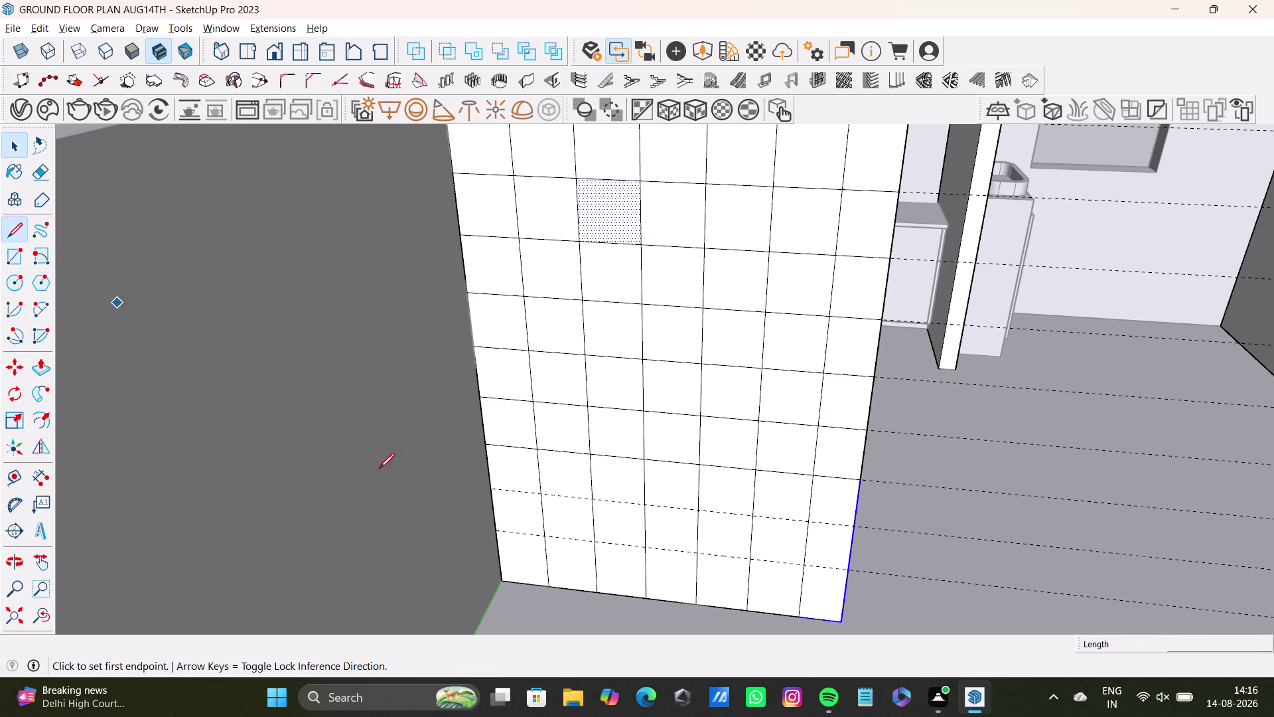
scroll(up, 3)
click(485, 485)
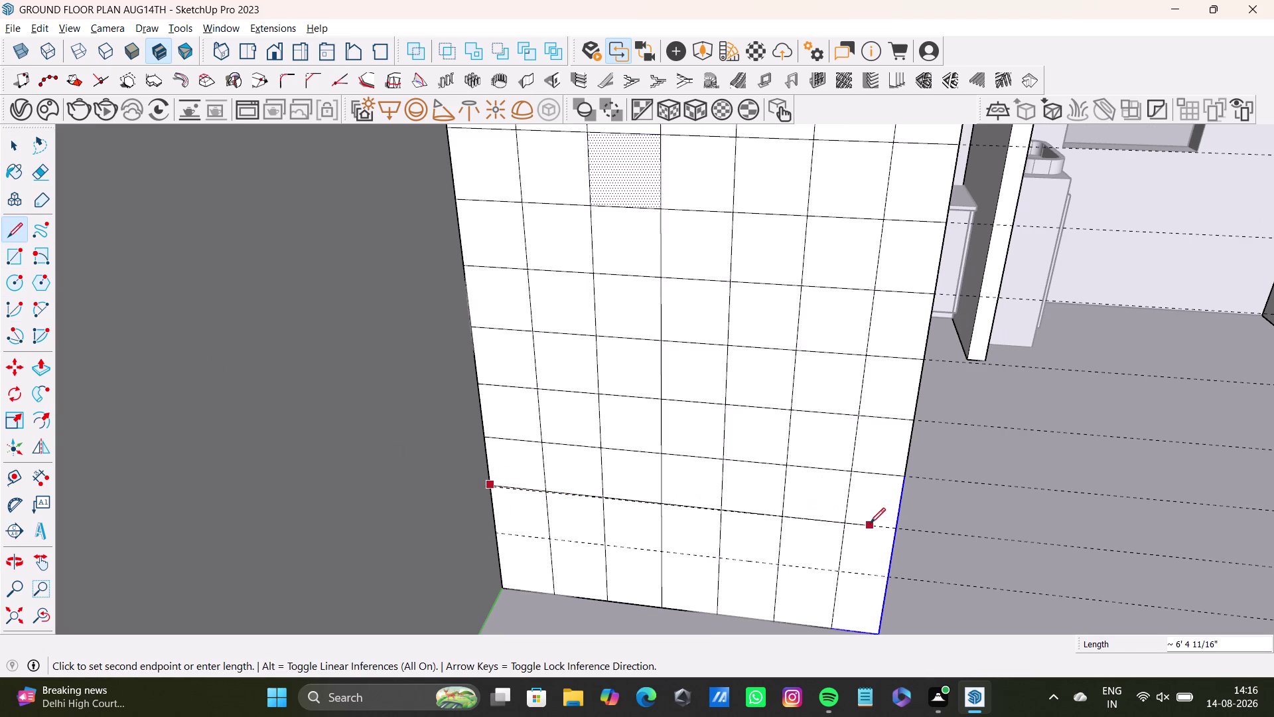
key(space)
click(14, 238)
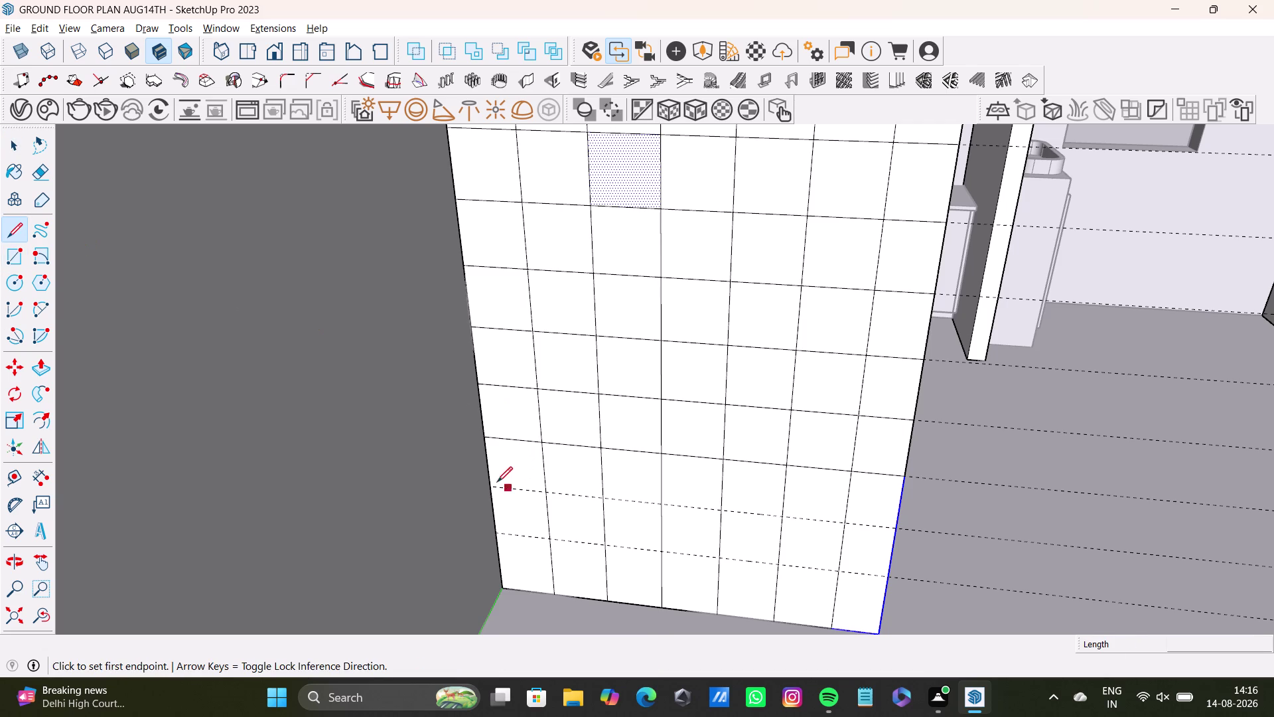
scroll(up, 3)
click(495, 487)
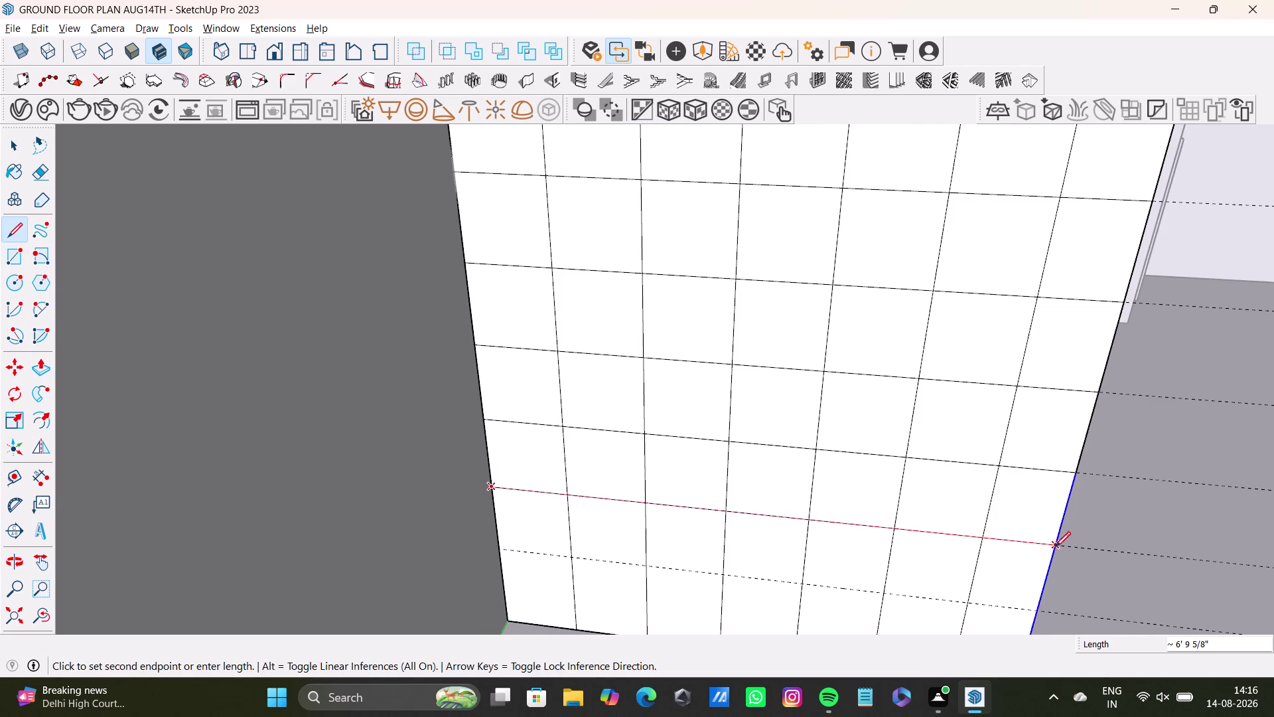
click(1054, 545)
key(space)
scroll(down, 3)
middle_drag(809, 560, 786, 450)
key(space)
middle_drag(809, 483, 817, 483)
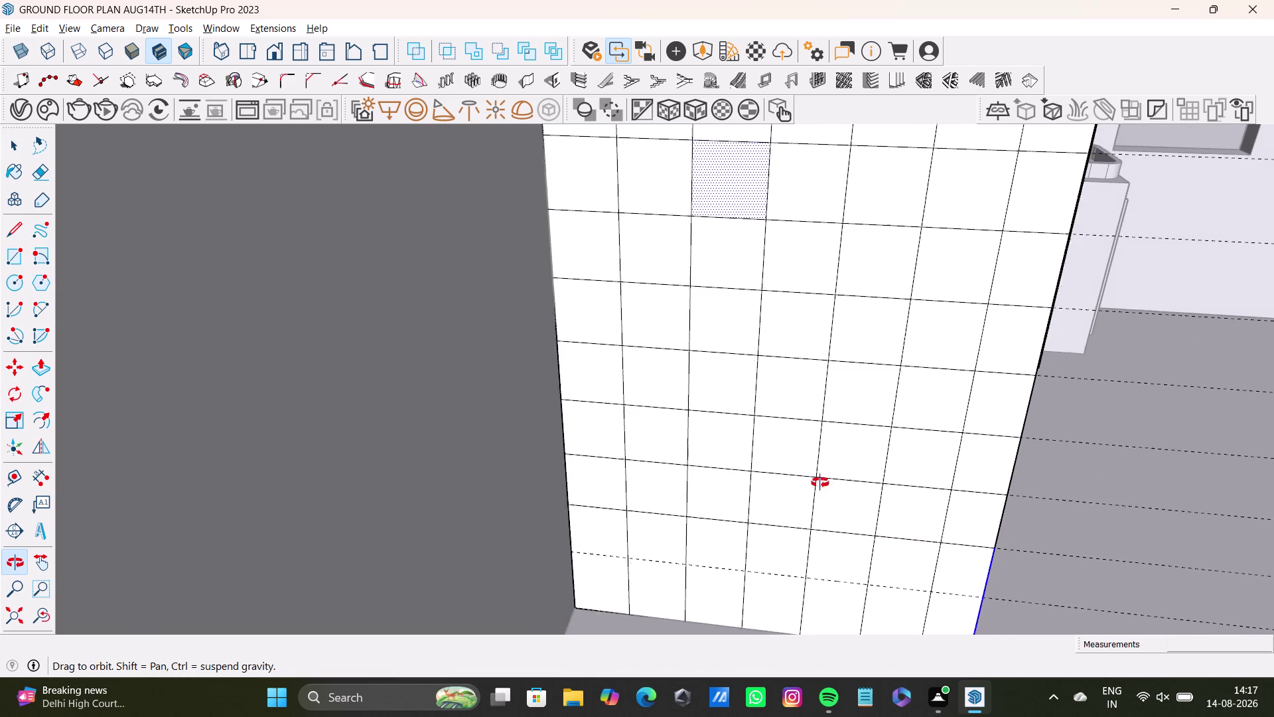
middle_drag(816, 484, 812, 436)
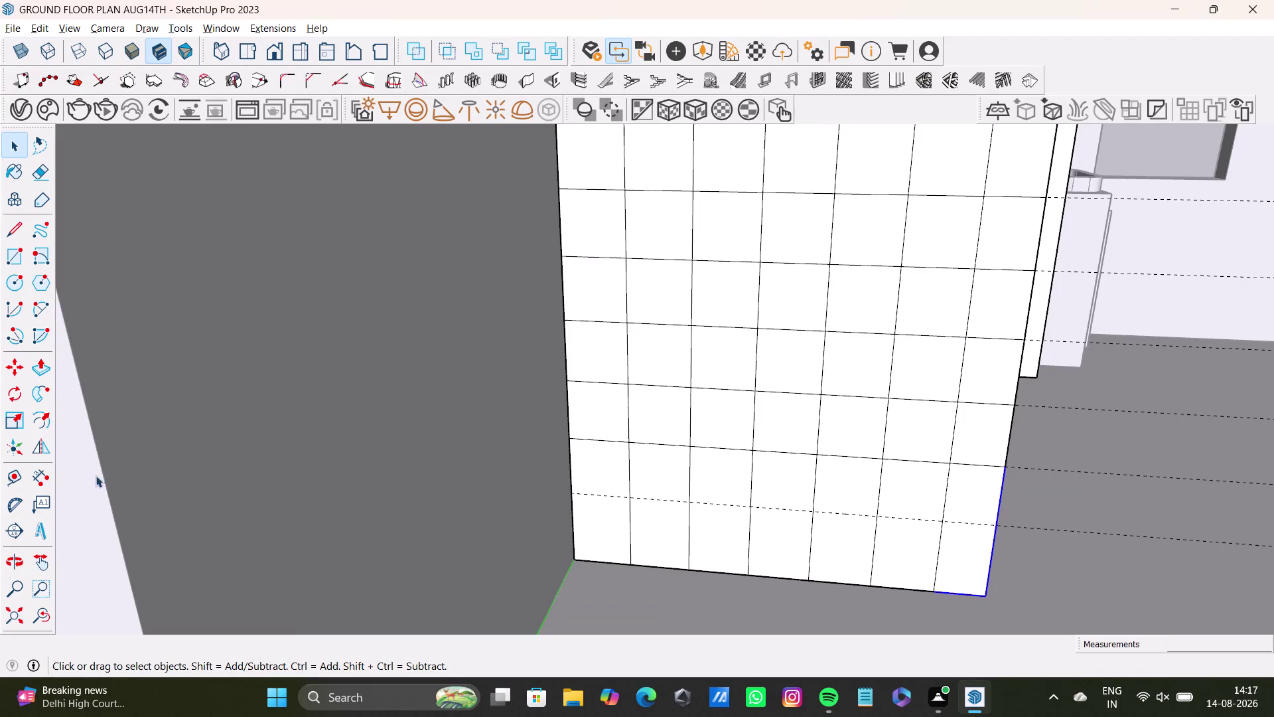
click(7, 224)
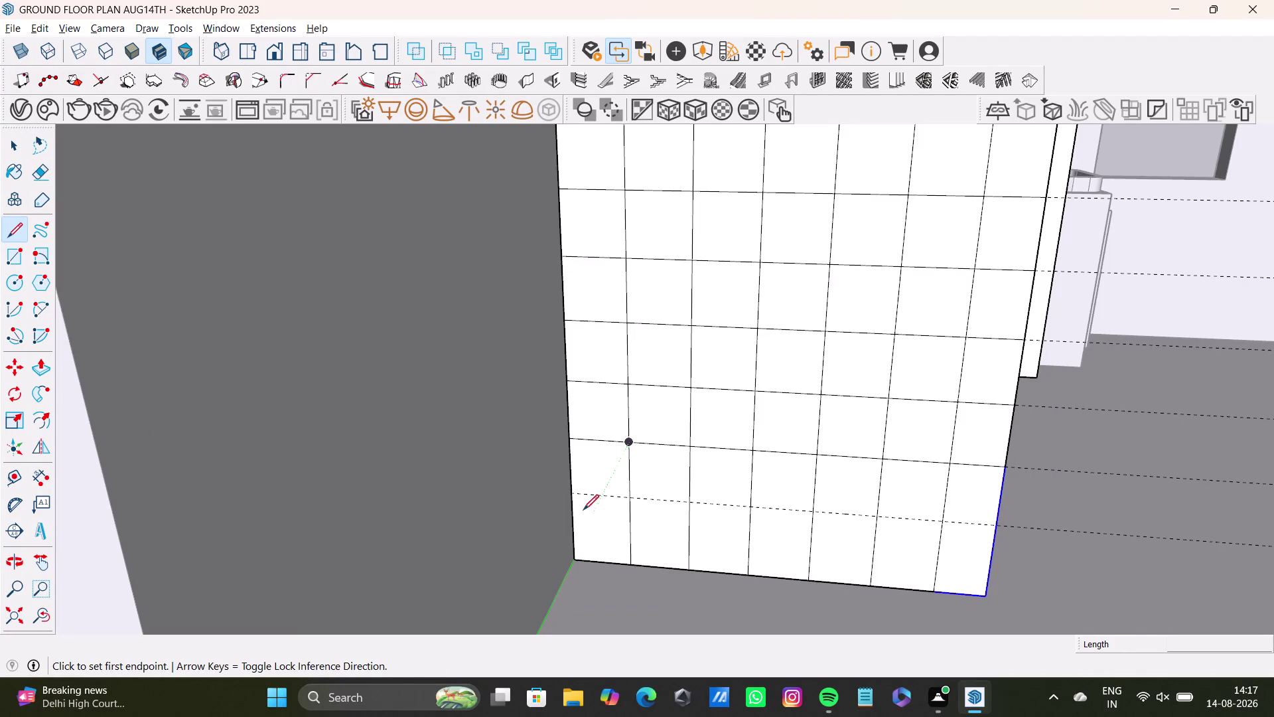
click(574, 490)
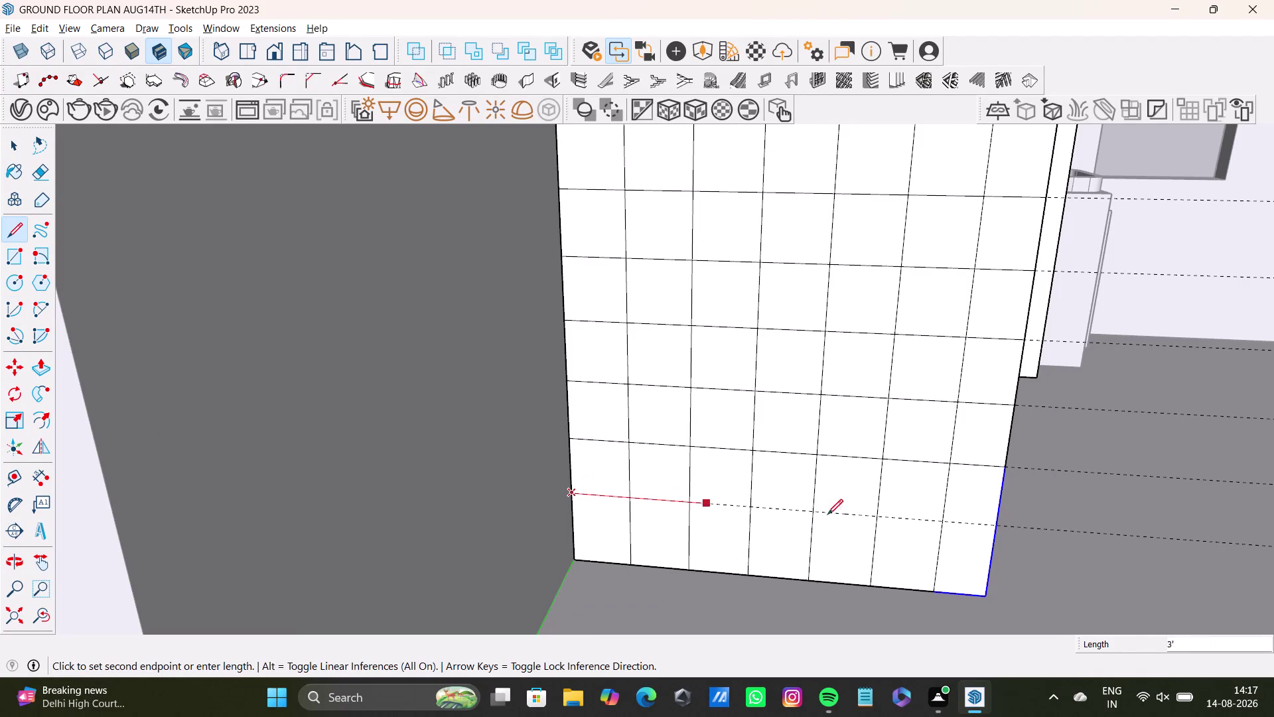
click(997, 523)
key(space)
scroll(down, 3)
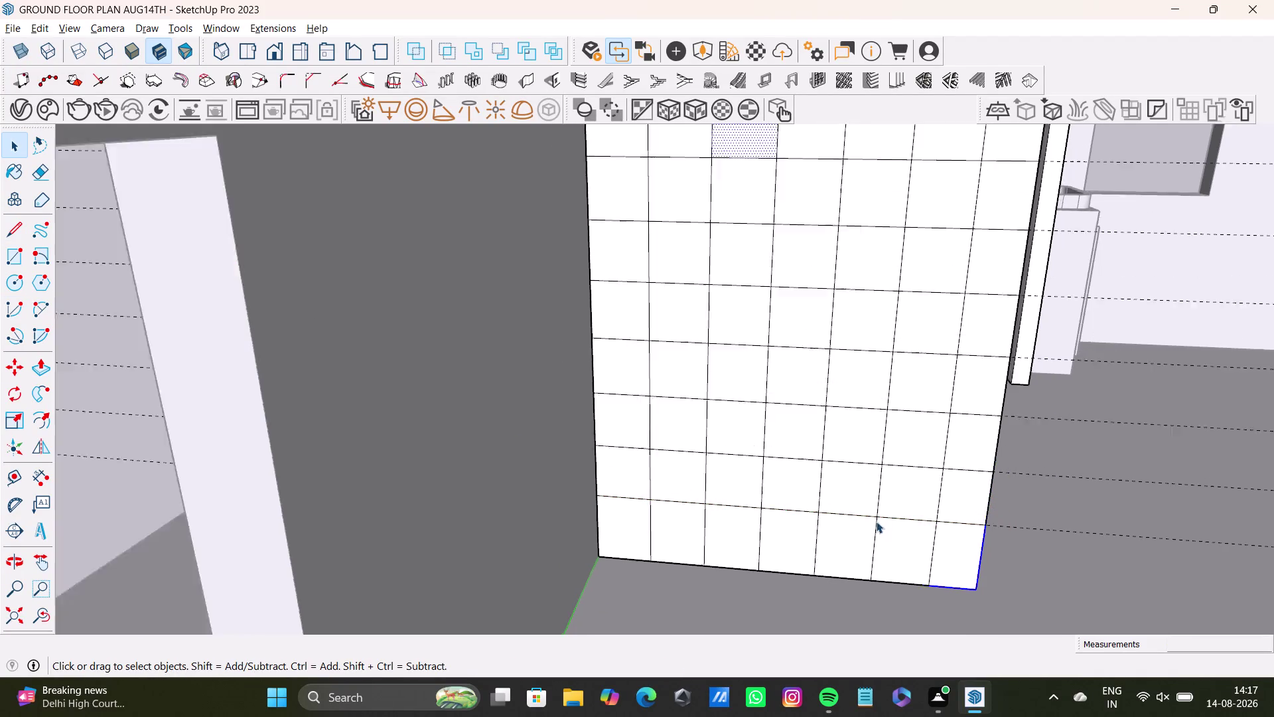
scroll(down, 3)
click(0, 621)
click(19, 614)
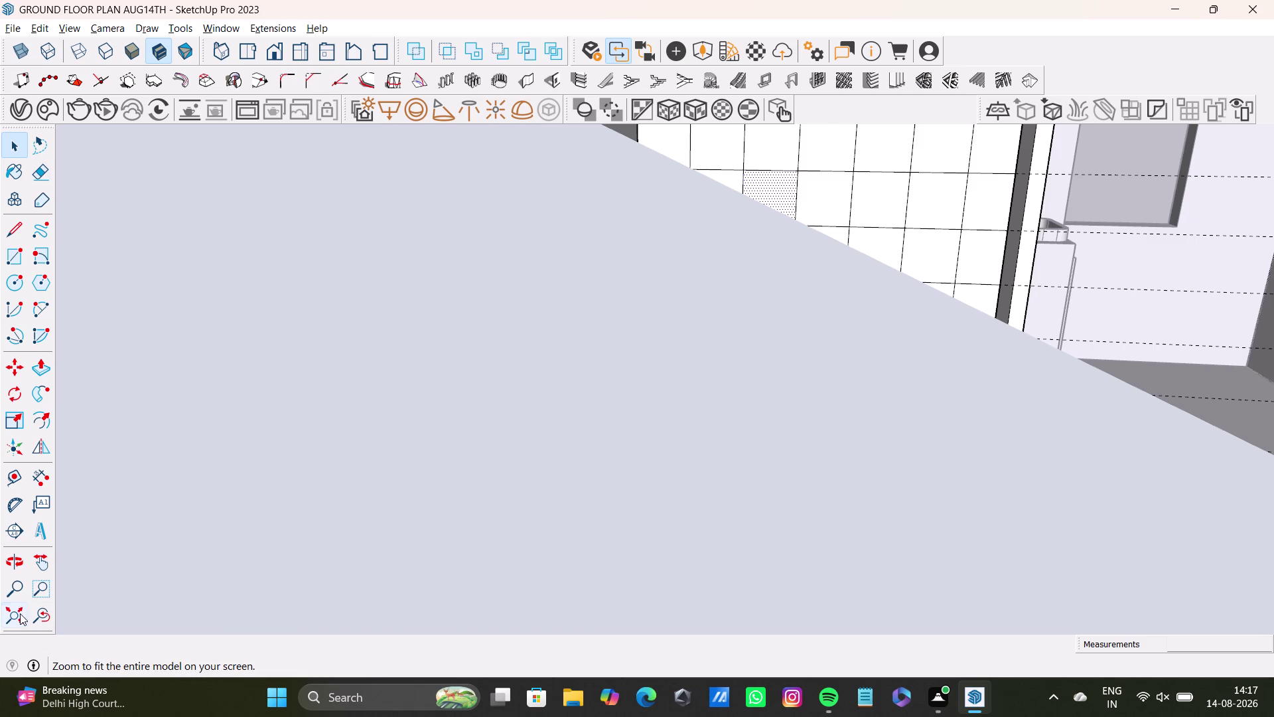
middle_drag(900, 239, 808, 510)
scroll(up, 3)
middle_drag(890, 280, 680, 521)
scroll(up, 3)
middle_drag(694, 397, 765, 302)
scroll(up, 3)
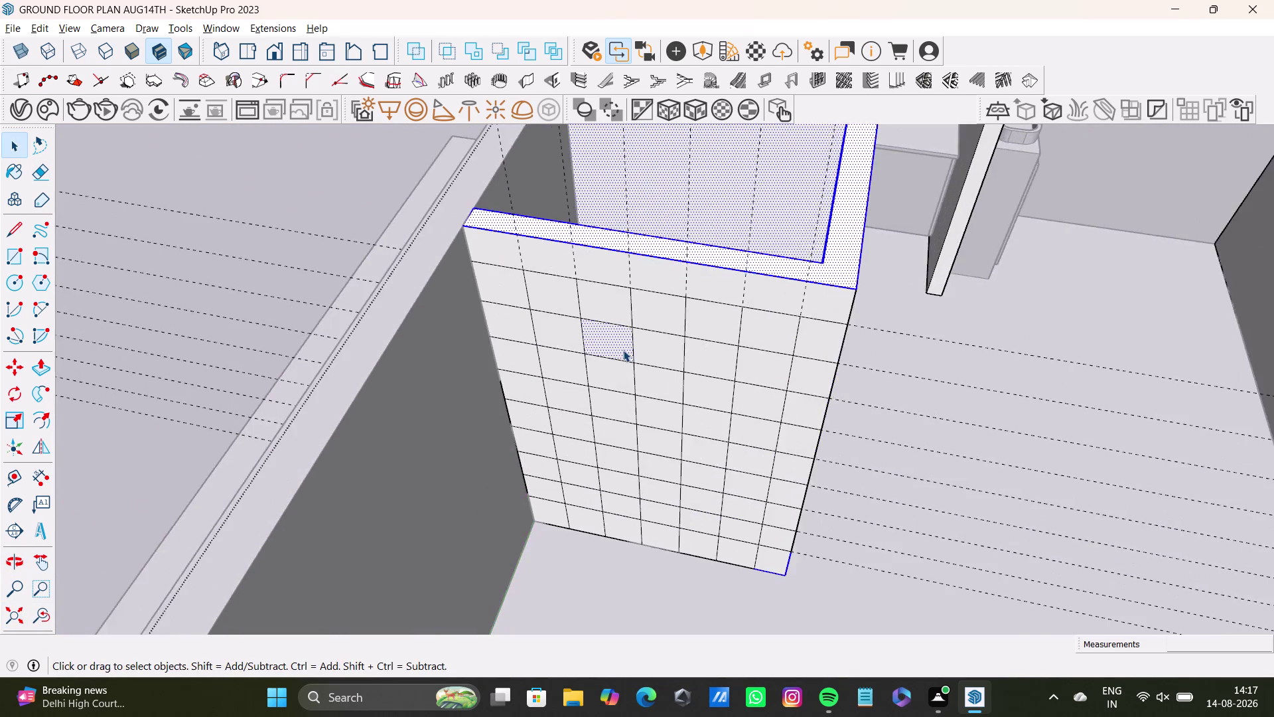
scroll(up, 3)
middle_drag(623, 349, 683, 399)
middle_drag(770, 496, 812, 390)
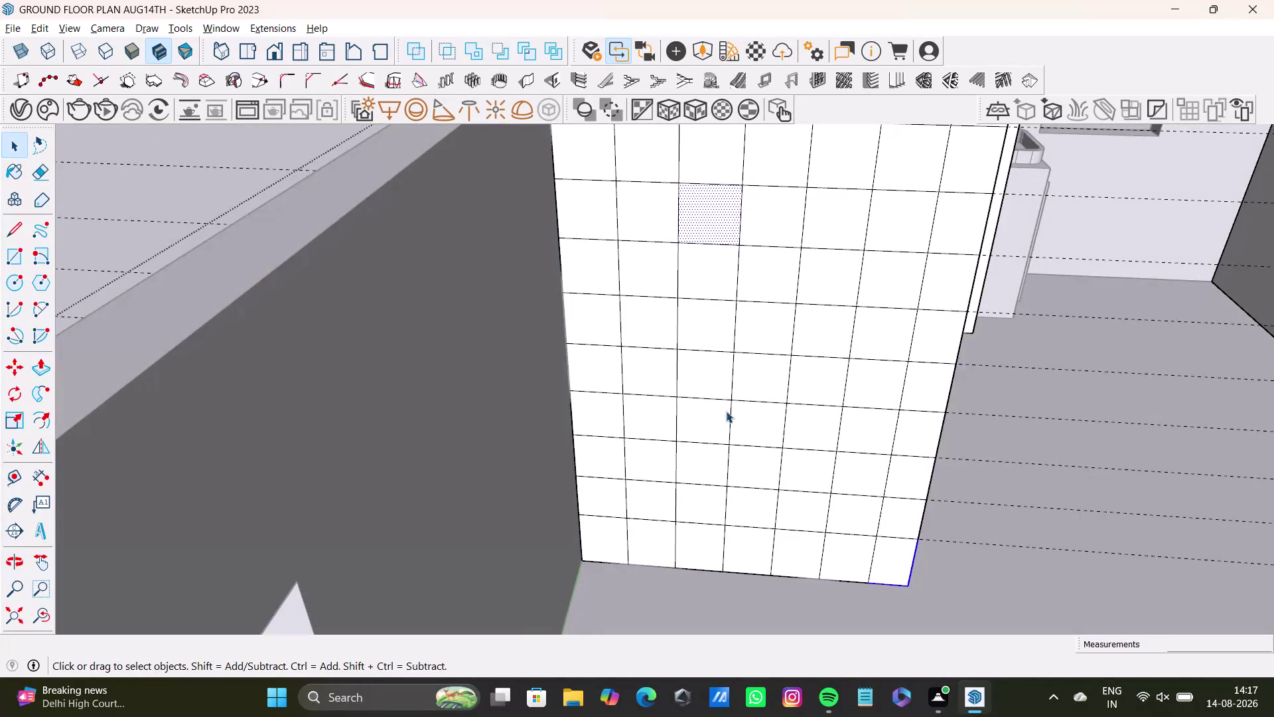
scroll(down, 3)
middle_drag(707, 397, 610, 469)
middle_drag(720, 406, 752, 355)
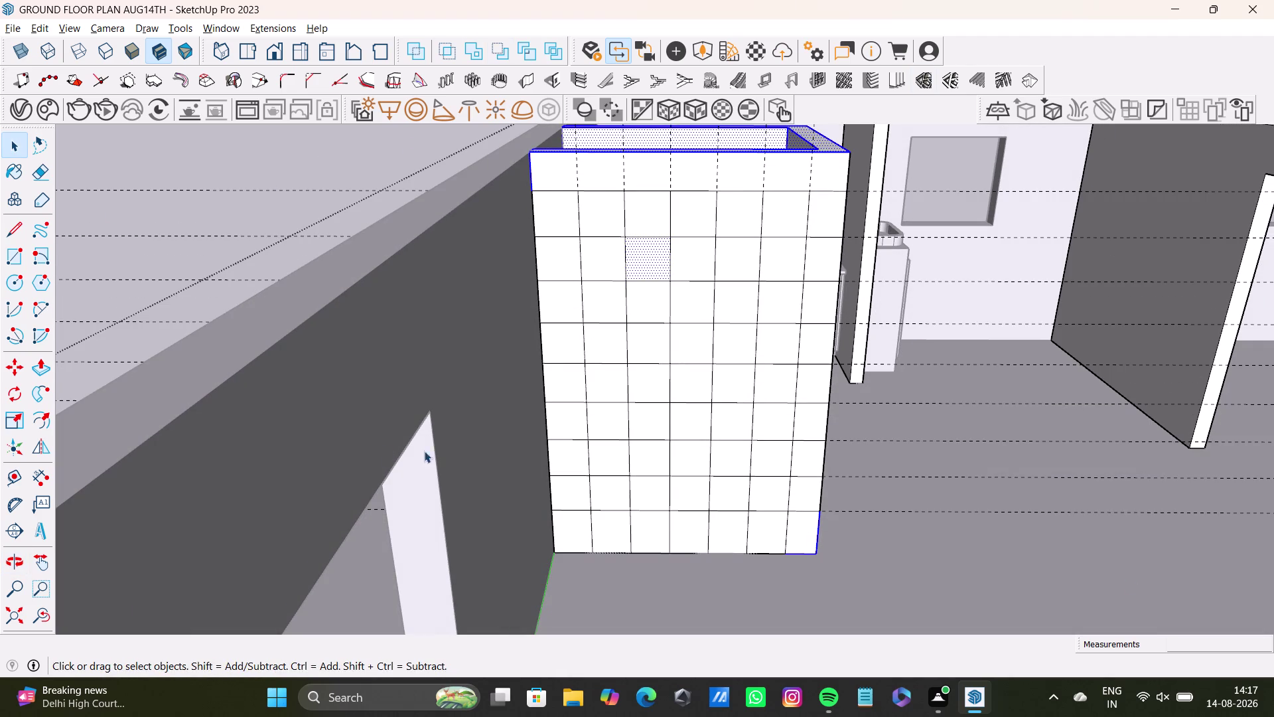
Offset small inset squares inside three top-row tiles.
click(41, 420)
scroll(up, 3)
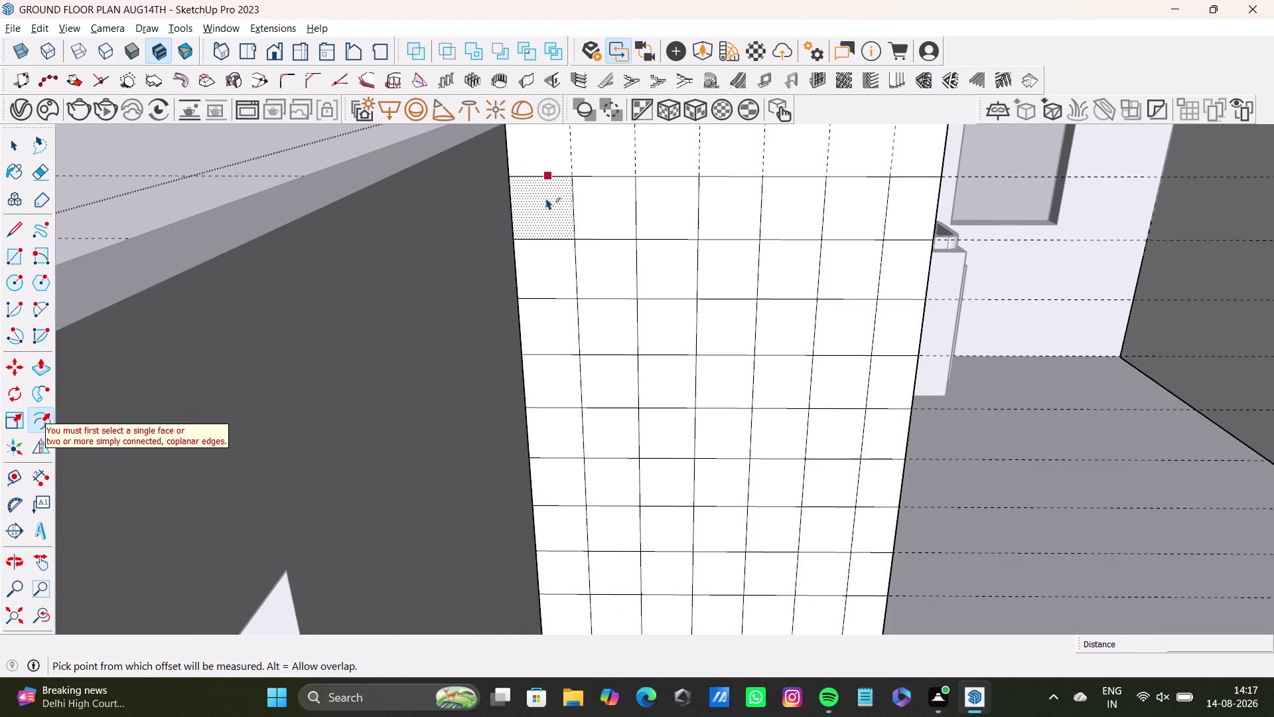
click(538, 197)
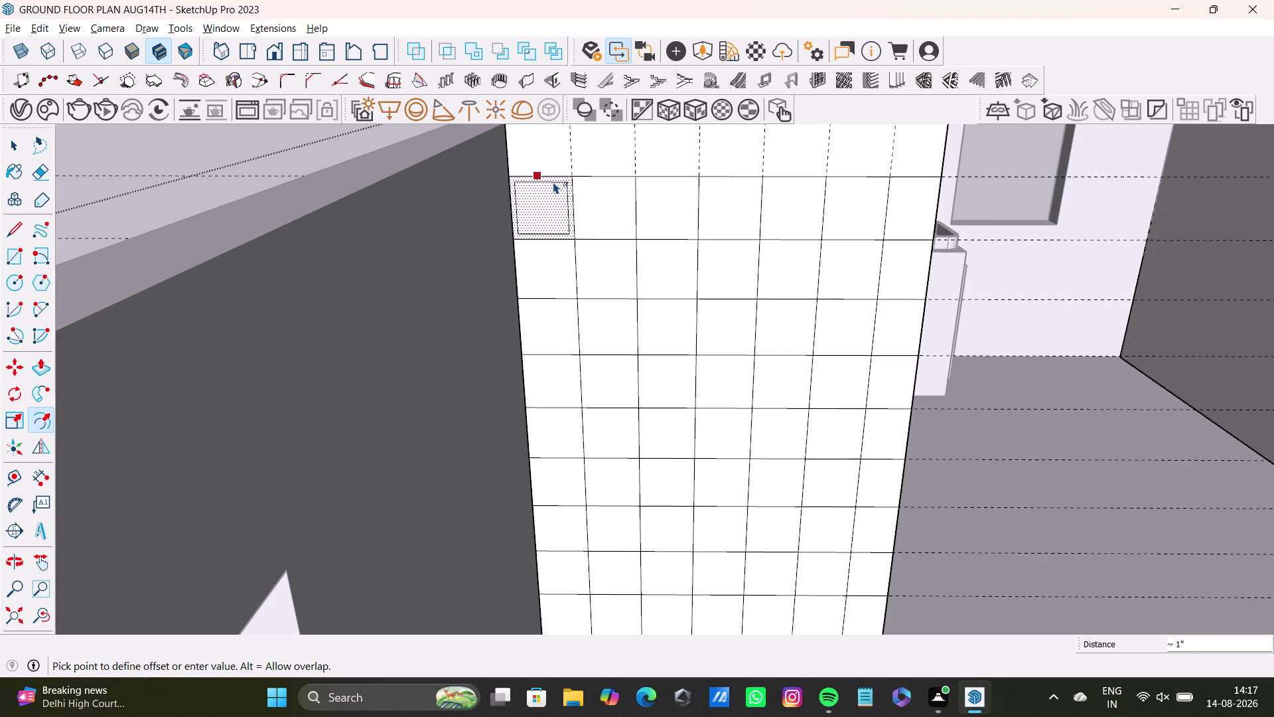
click(547, 184)
click(601, 203)
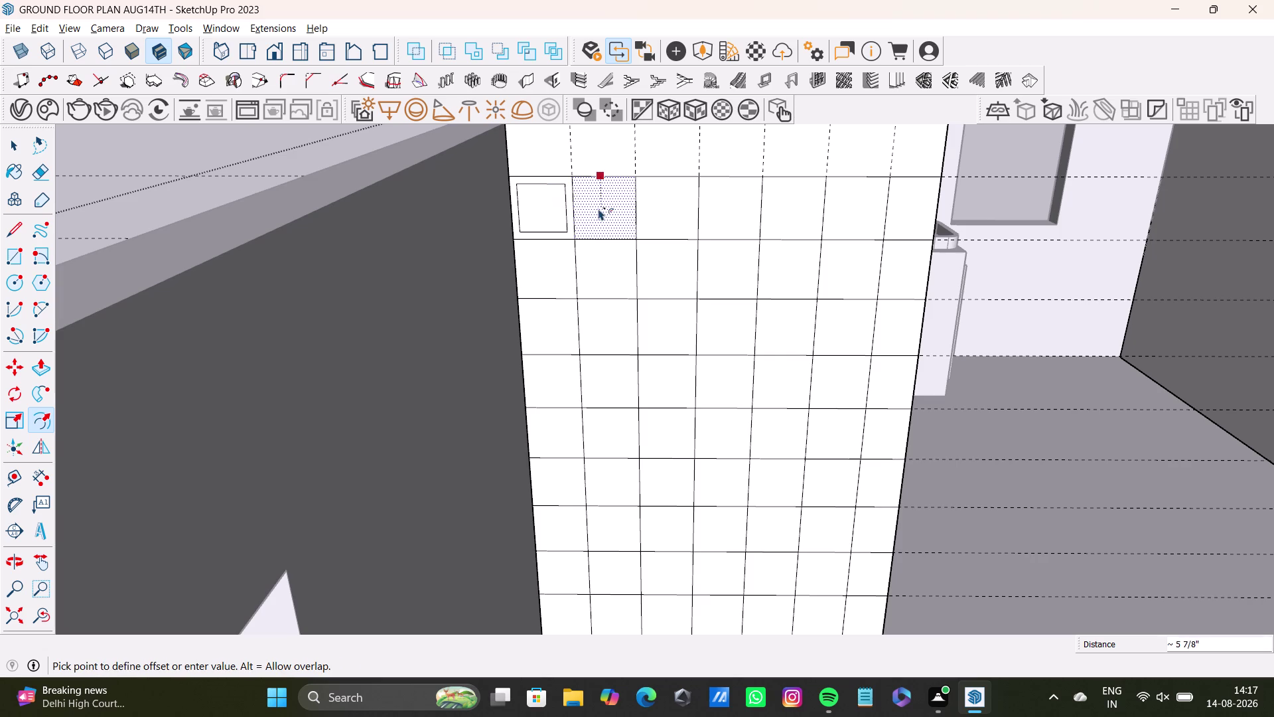
click(631, 184)
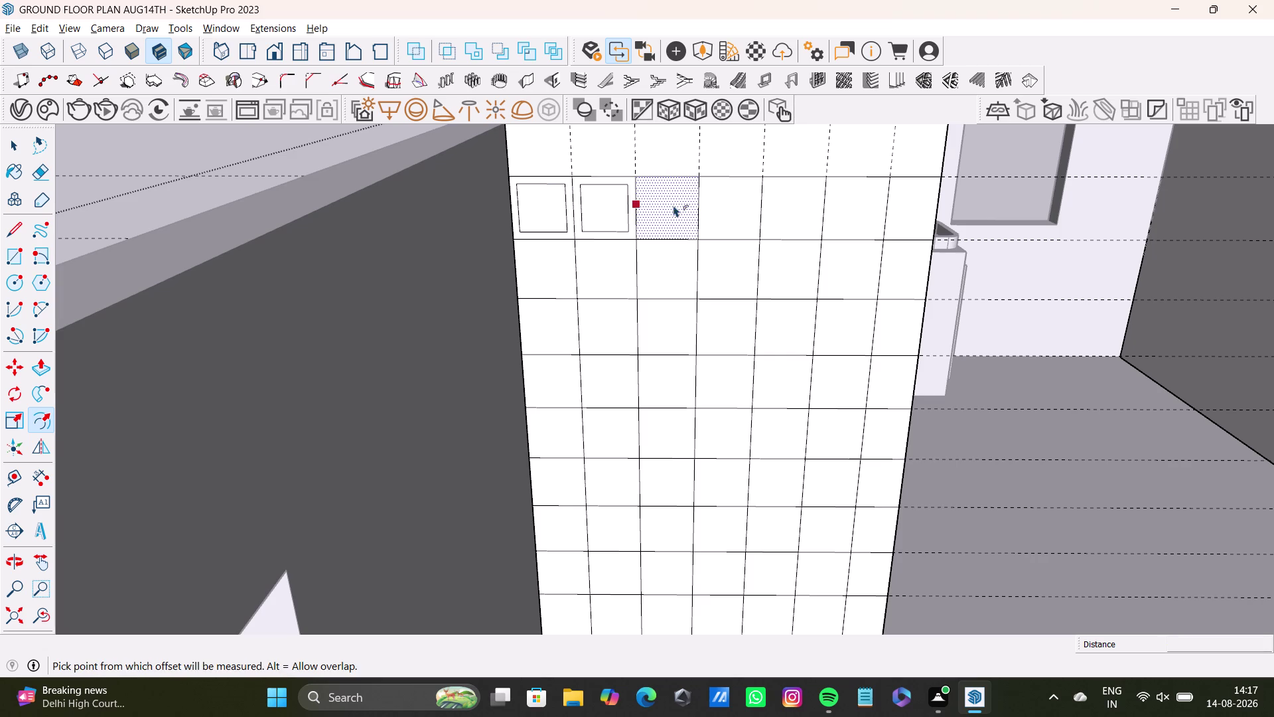
click(675, 205)
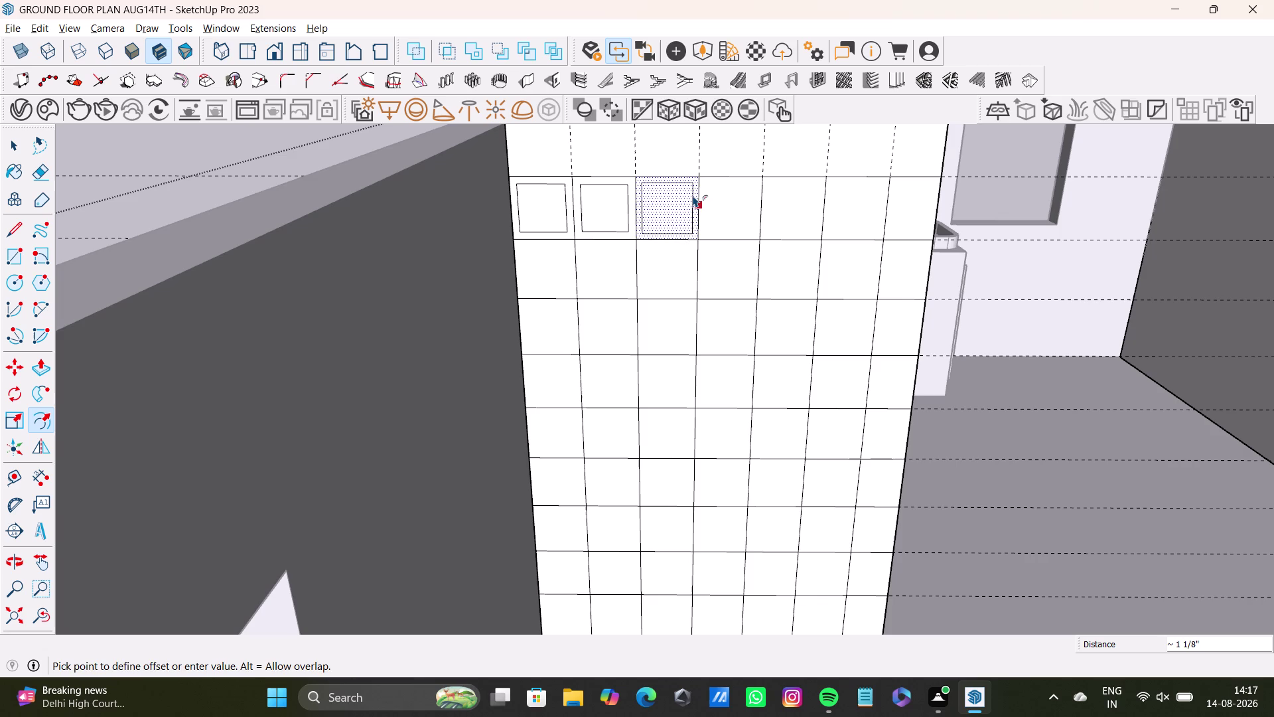
click(692, 195)
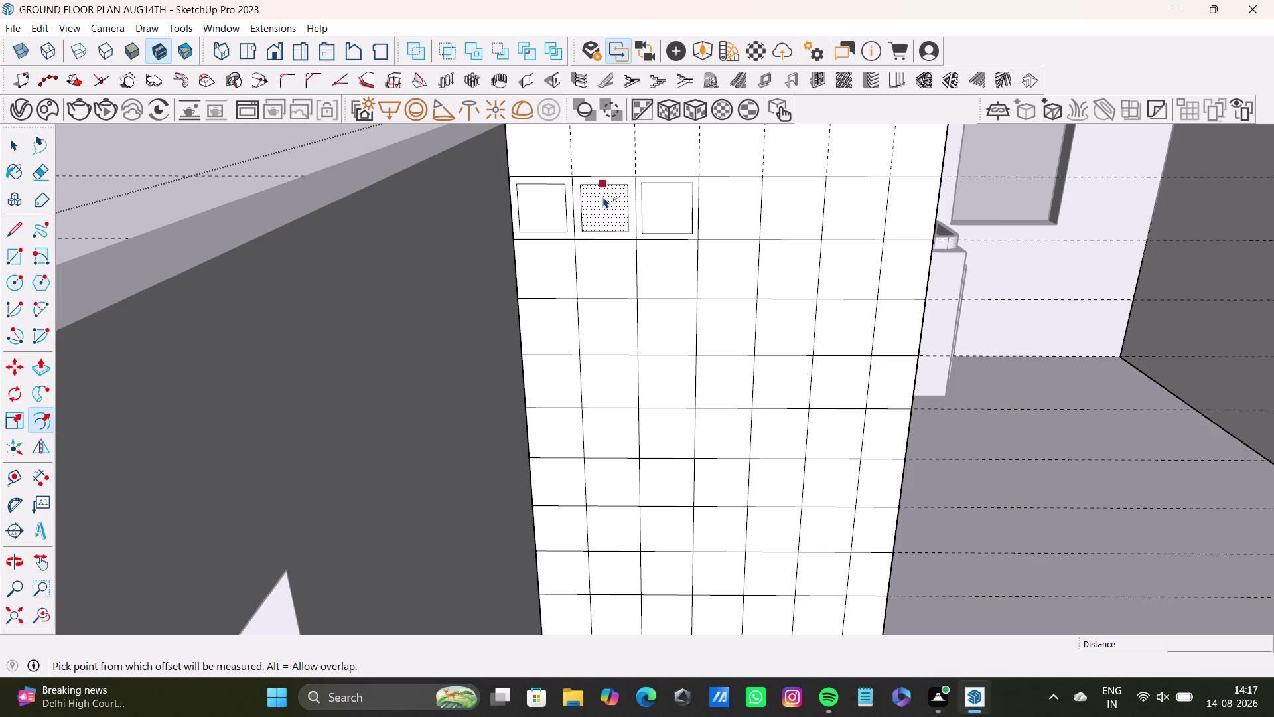
Undo all the inset squares from the top-row tiles.
key(ctrl+z)
key(ctrl+z)
scroll(up, 3)
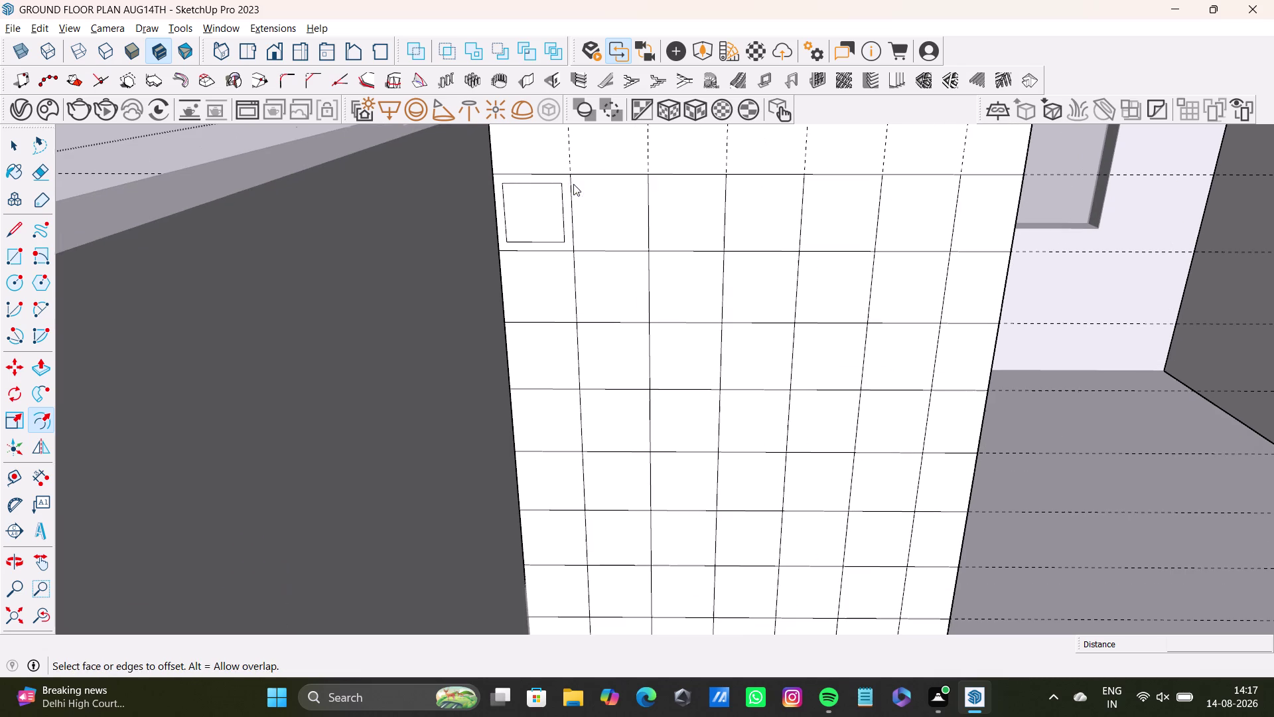
click(588, 188)
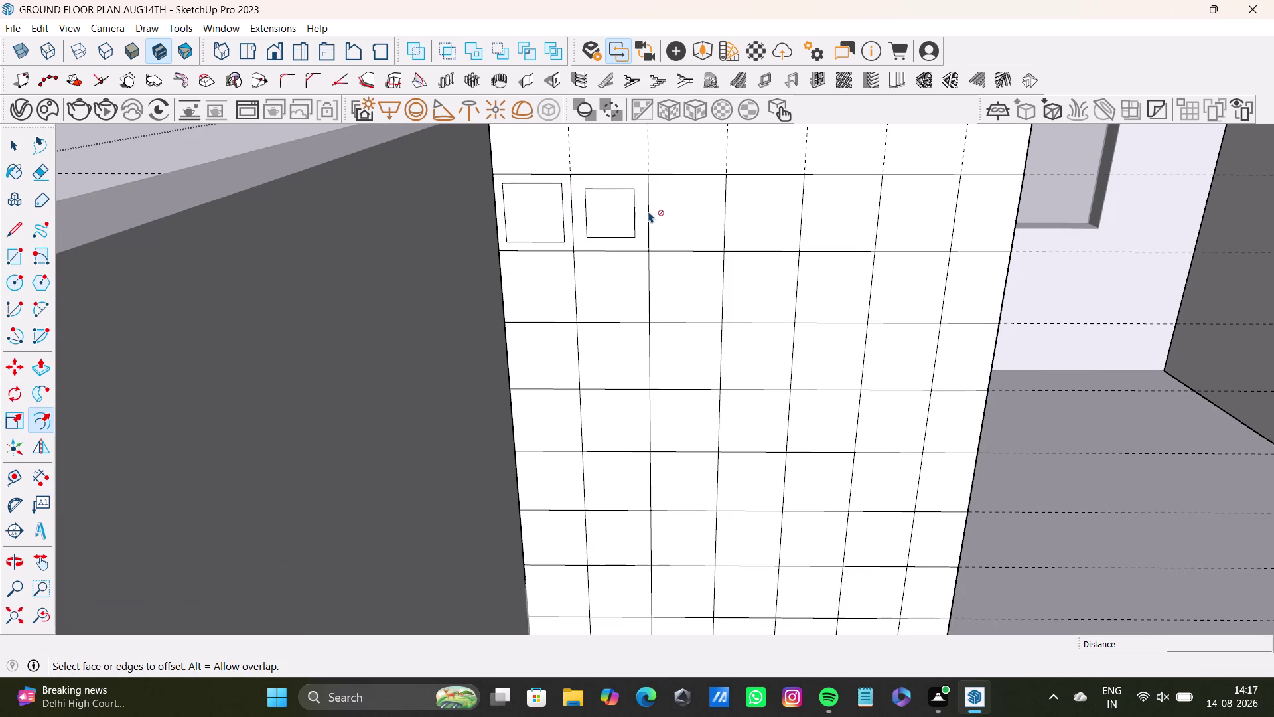
key(ctrl+z)
key(ctrl+z)
key(space)
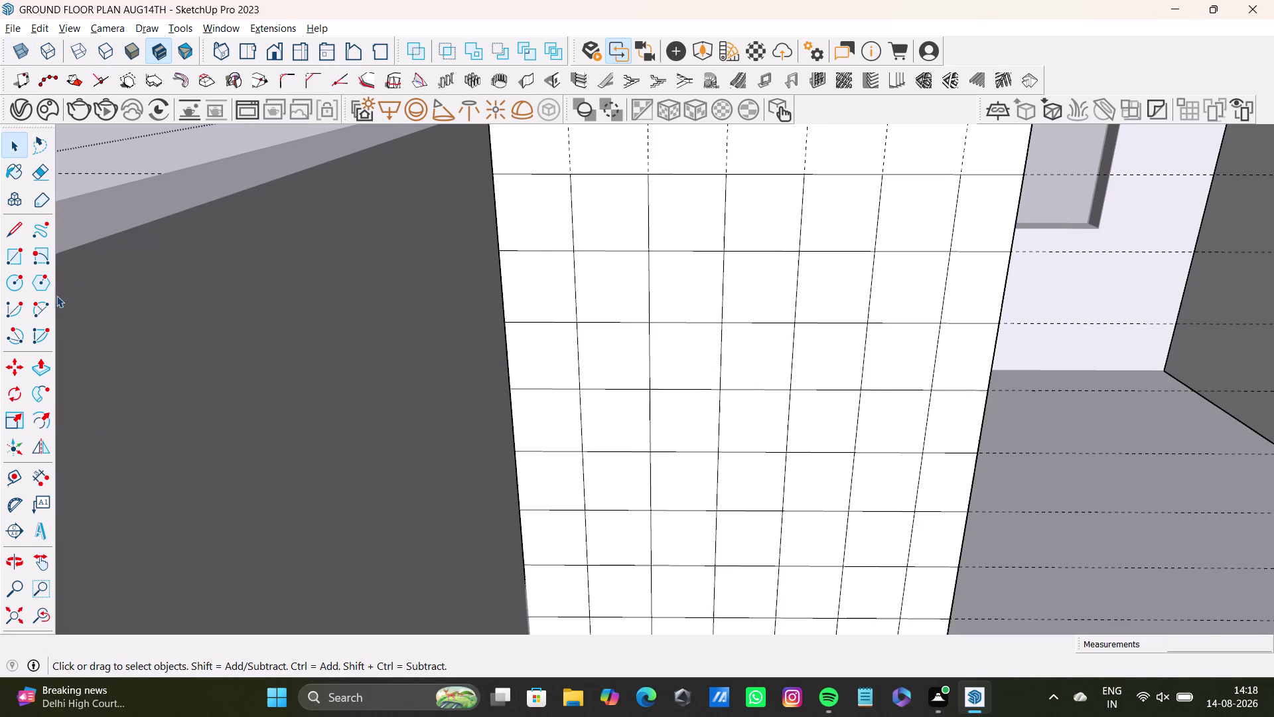
click(12, 478)
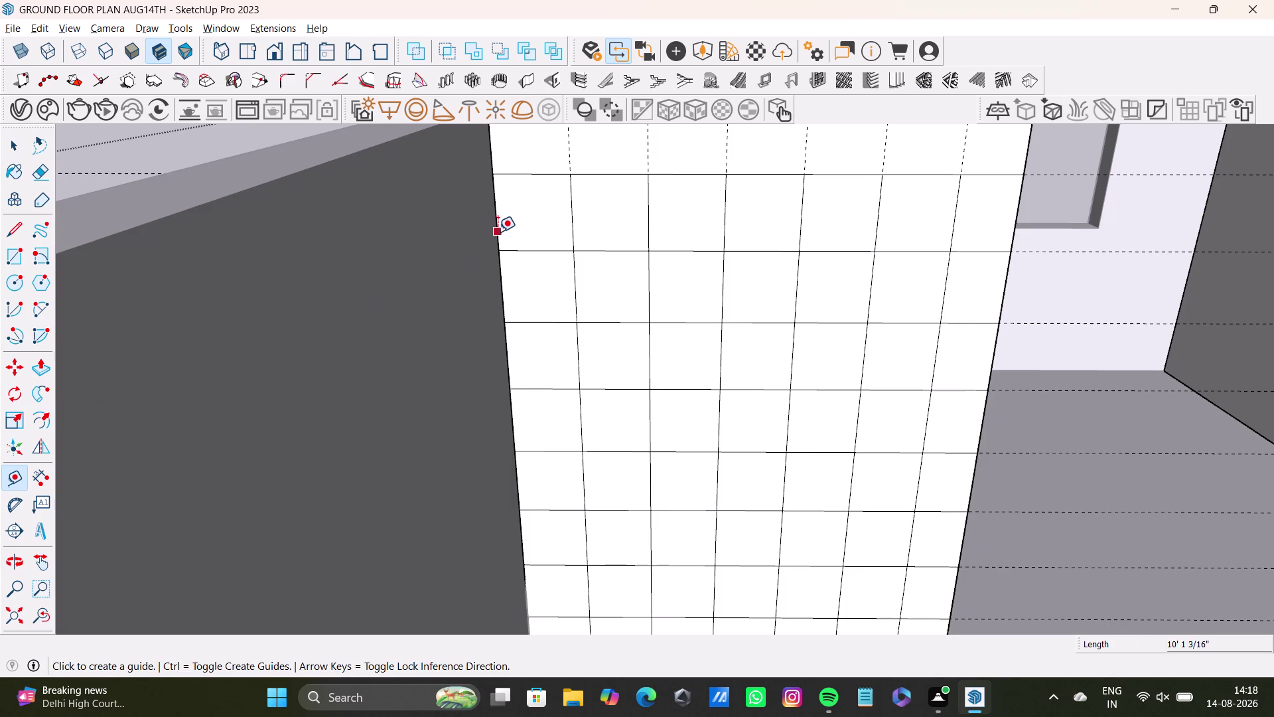
drag(499, 232, 508, 233)
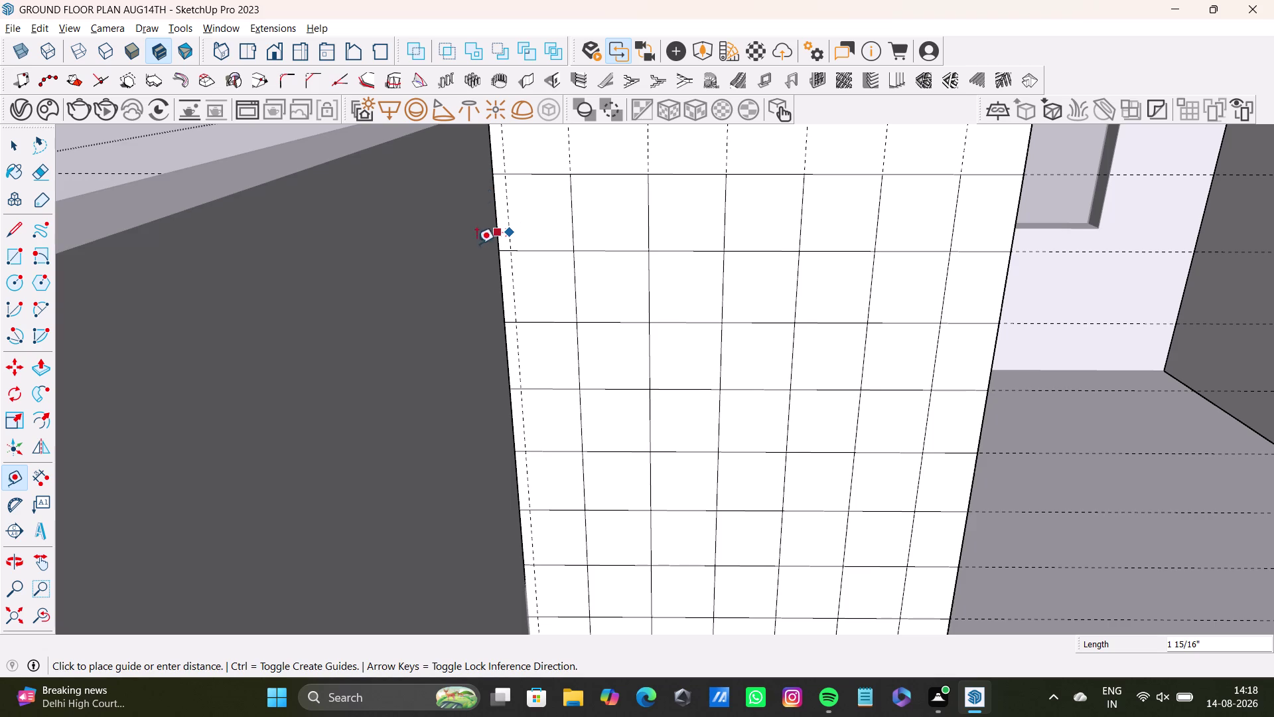
scroll(up, 3)
scroll(down, 3)
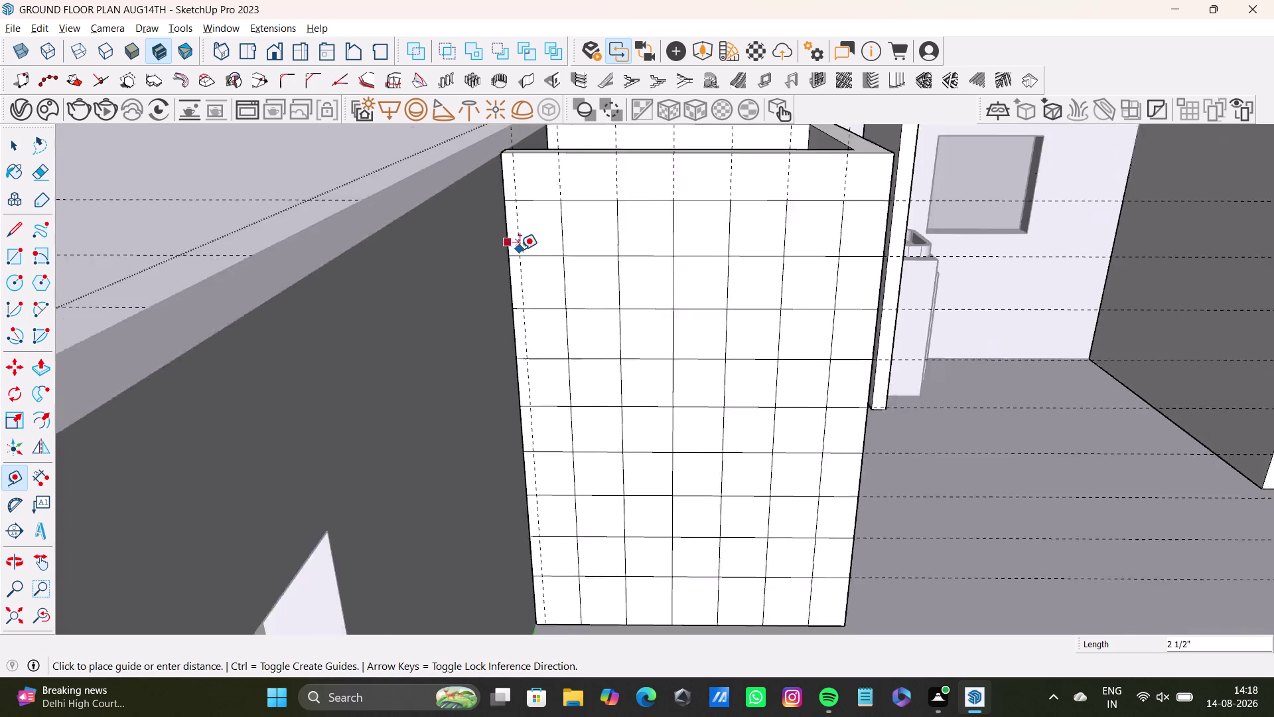
scroll(down, 3)
scroll(up, 3)
middle_drag(527, 249, 522, 198)
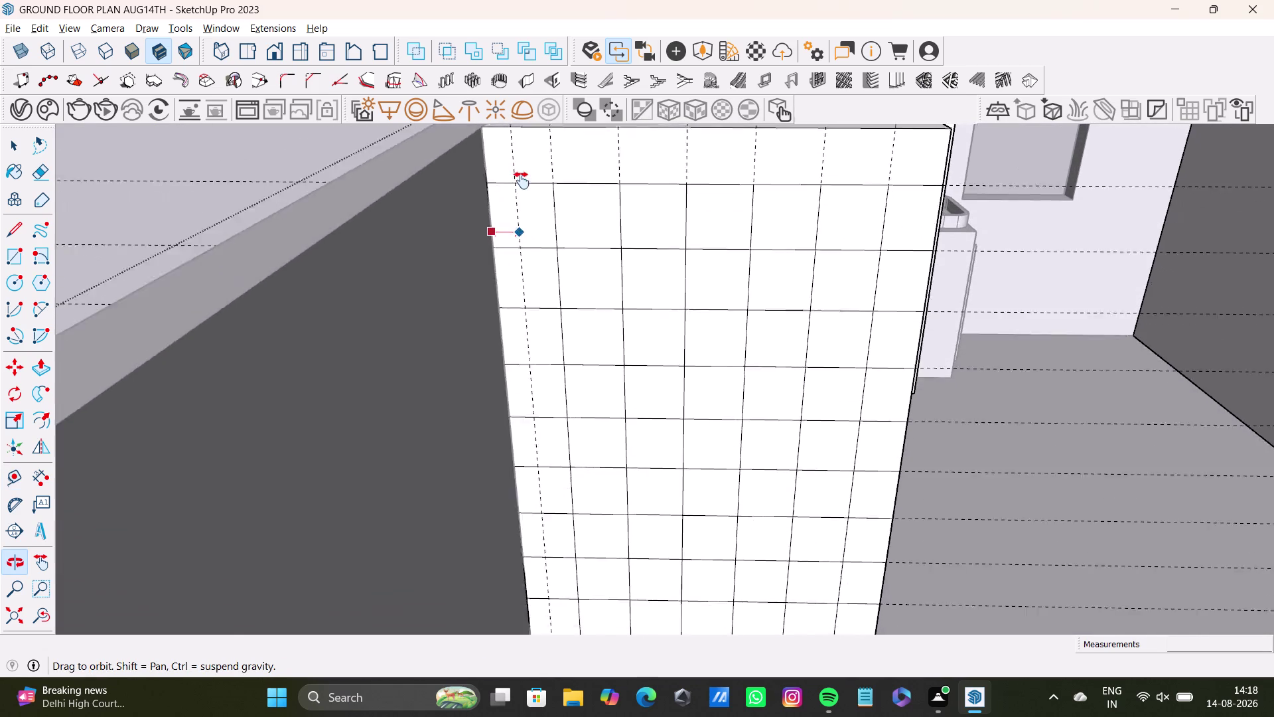
middle_drag(521, 198, 521, 162)
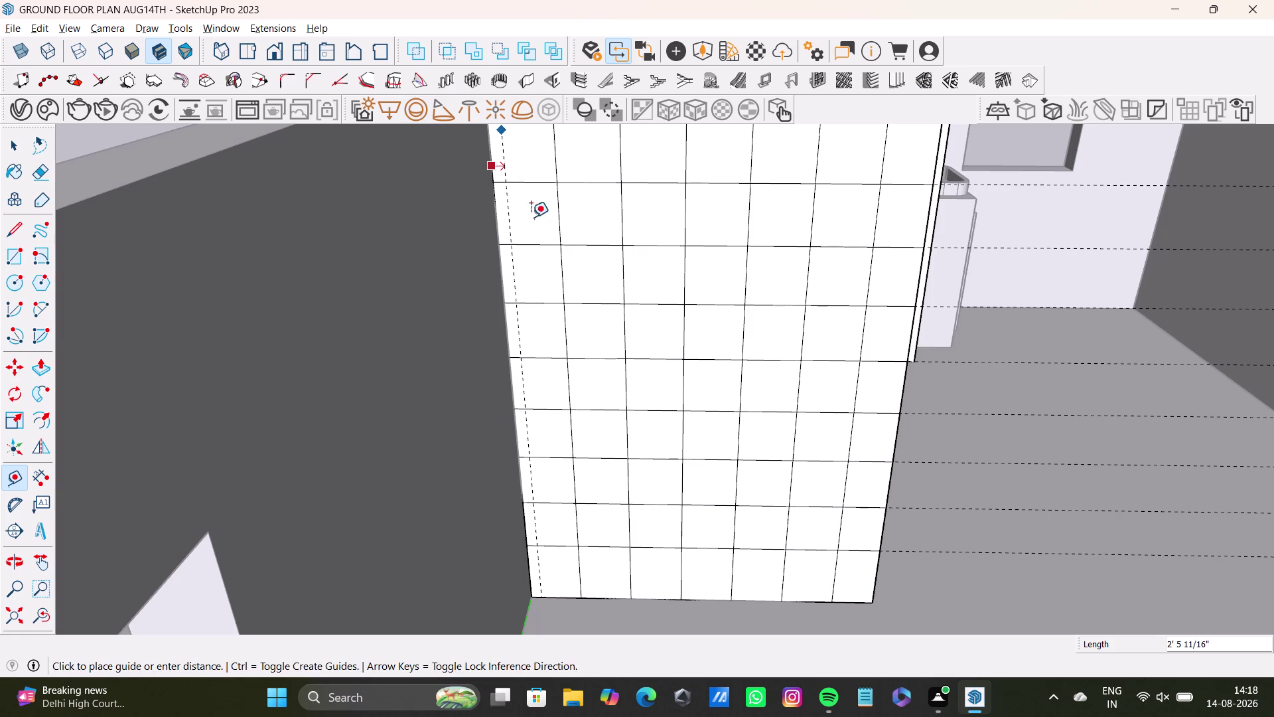
scroll(up, 3)
key(space)
scroll(down, 3)
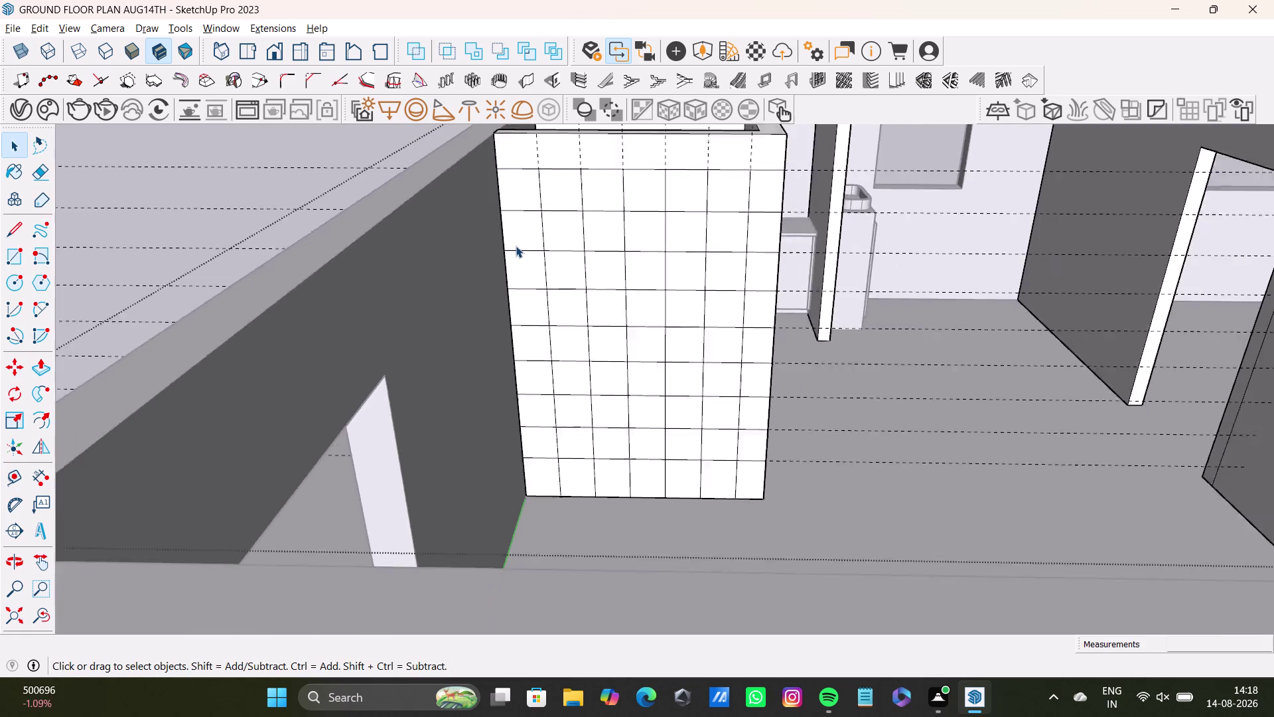
scroll(down, 3)
middle_drag(515, 245, 496, 299)
scroll(up, 3)
middle_drag(558, 267, 477, 410)
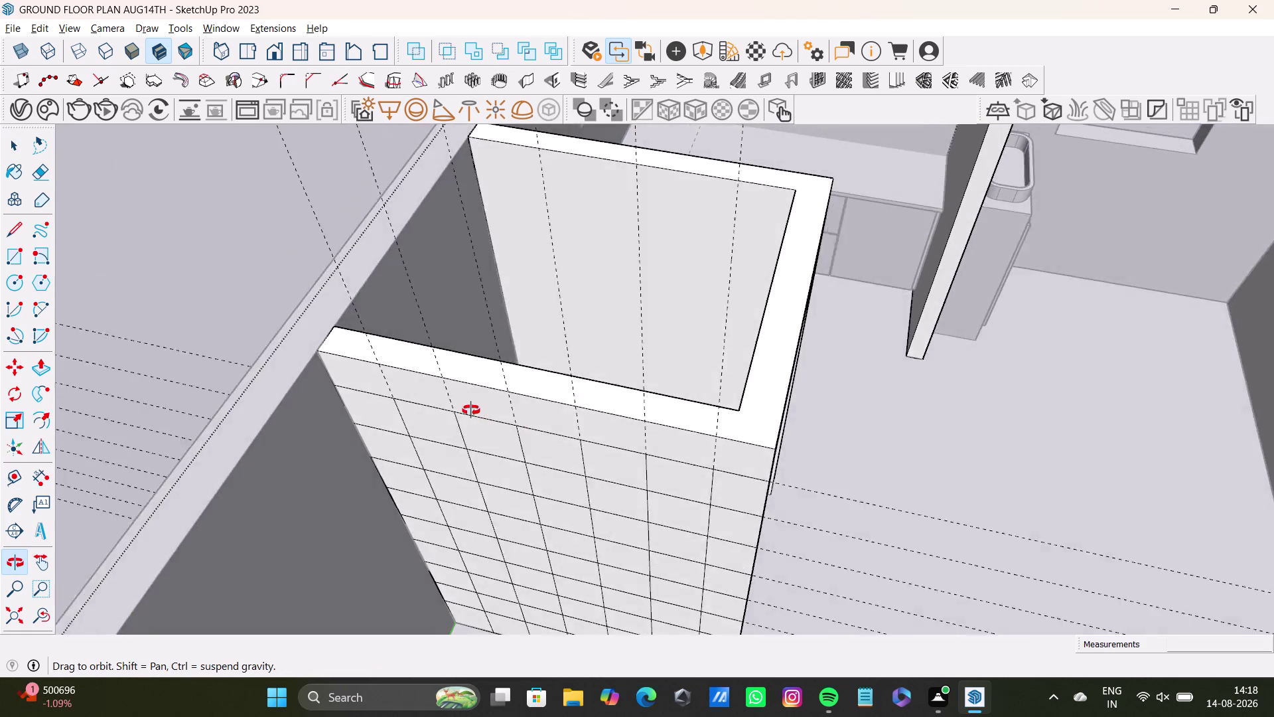
middle_drag(477, 410, 543, 274)
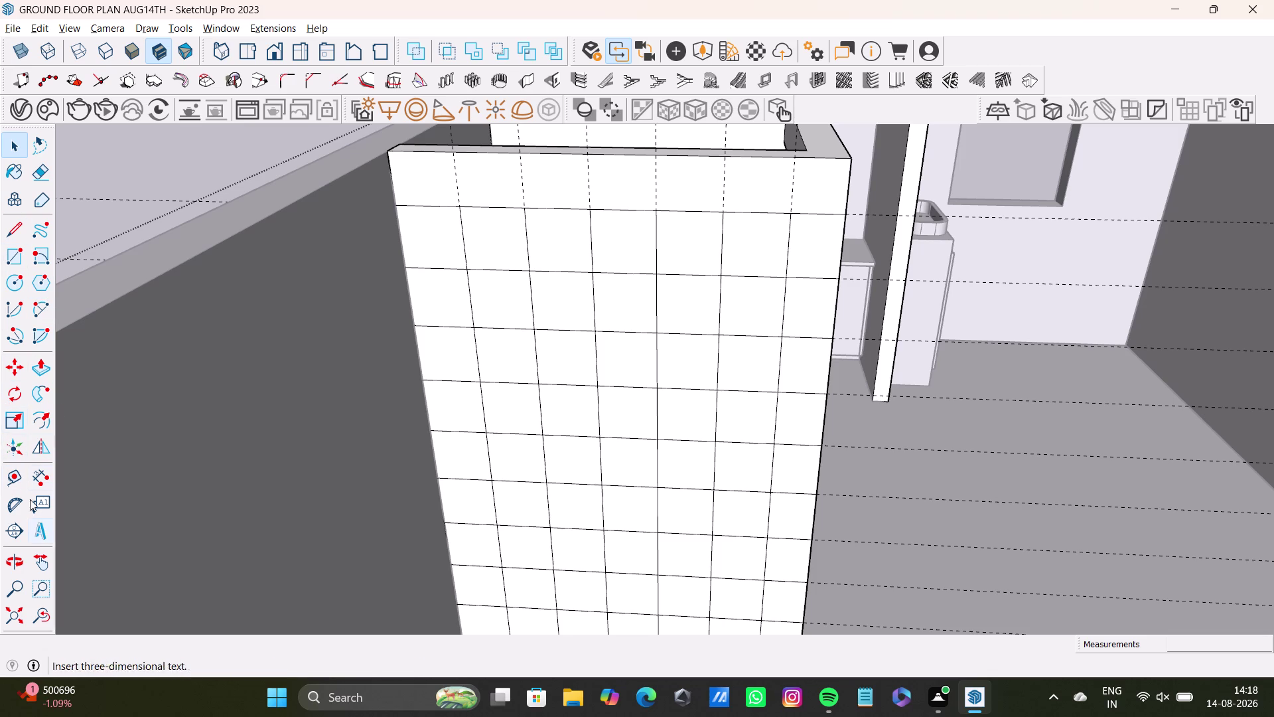
Cancel the Rectangle tool and abandon a first arc attempt at a tile corner.
click(13, 256)
scroll(up, 3)
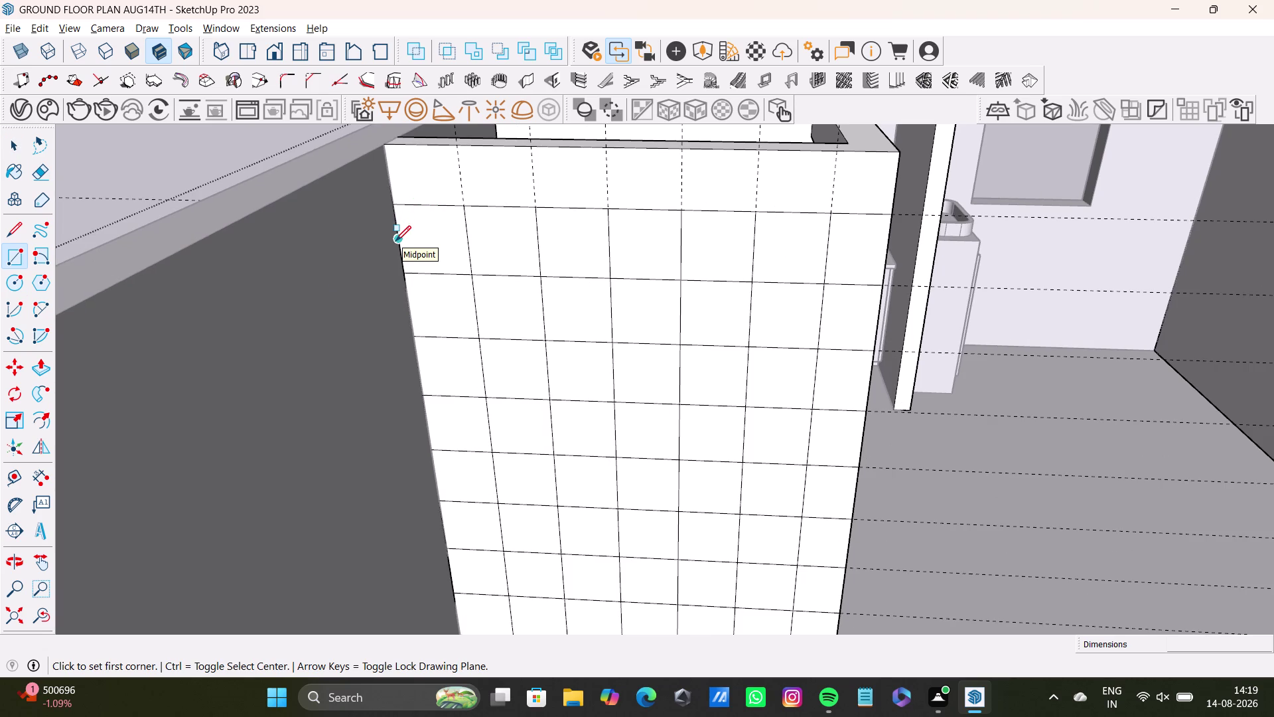
key(space)
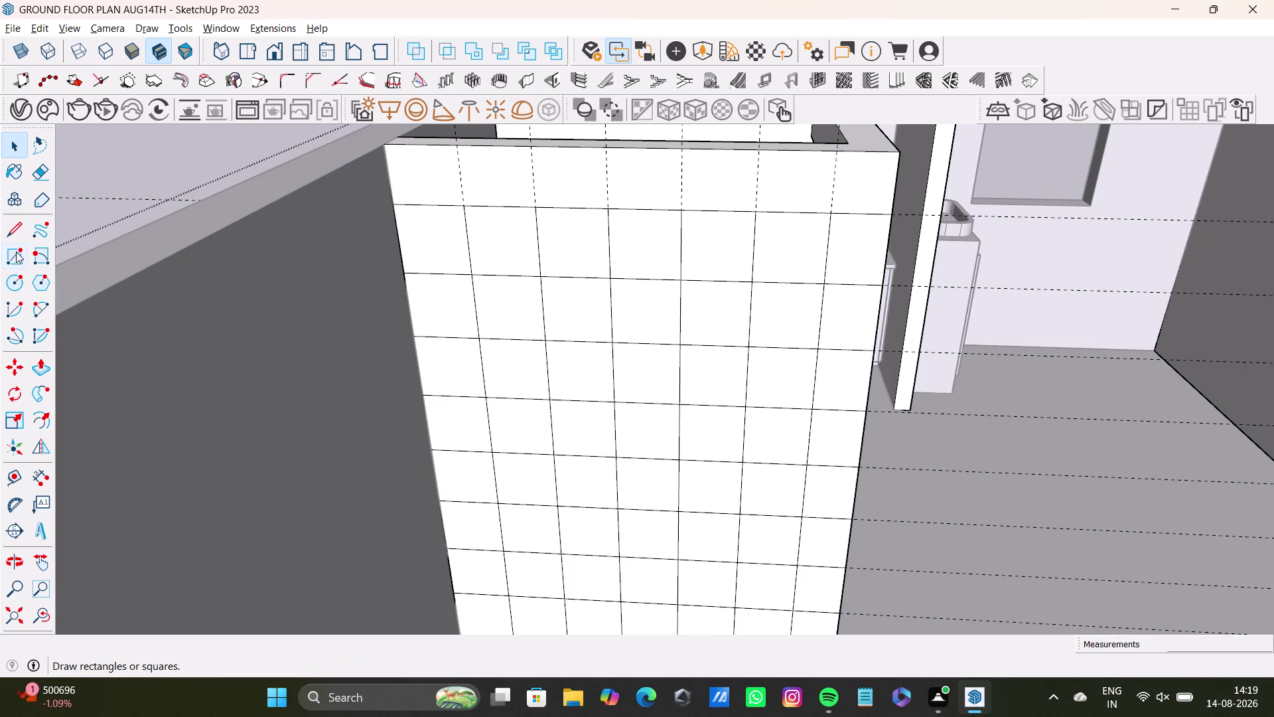
click(44, 312)
click(464, 204)
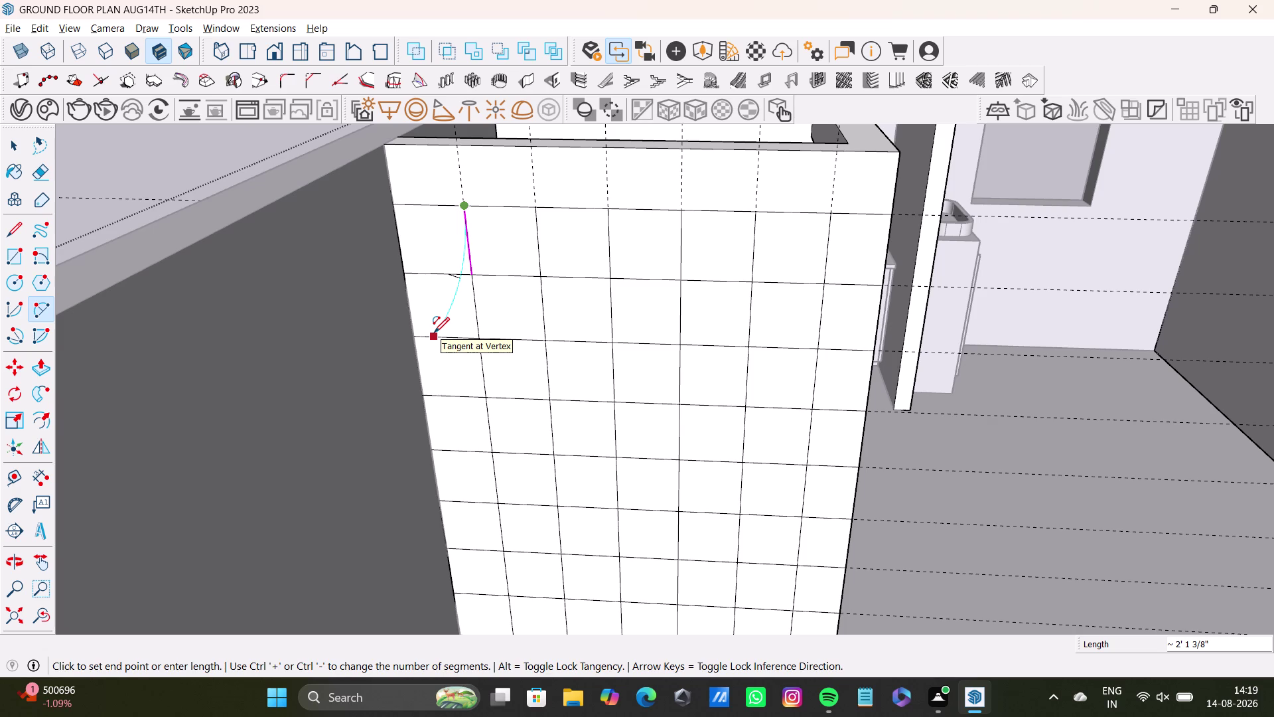
click(403, 273)
key(space)
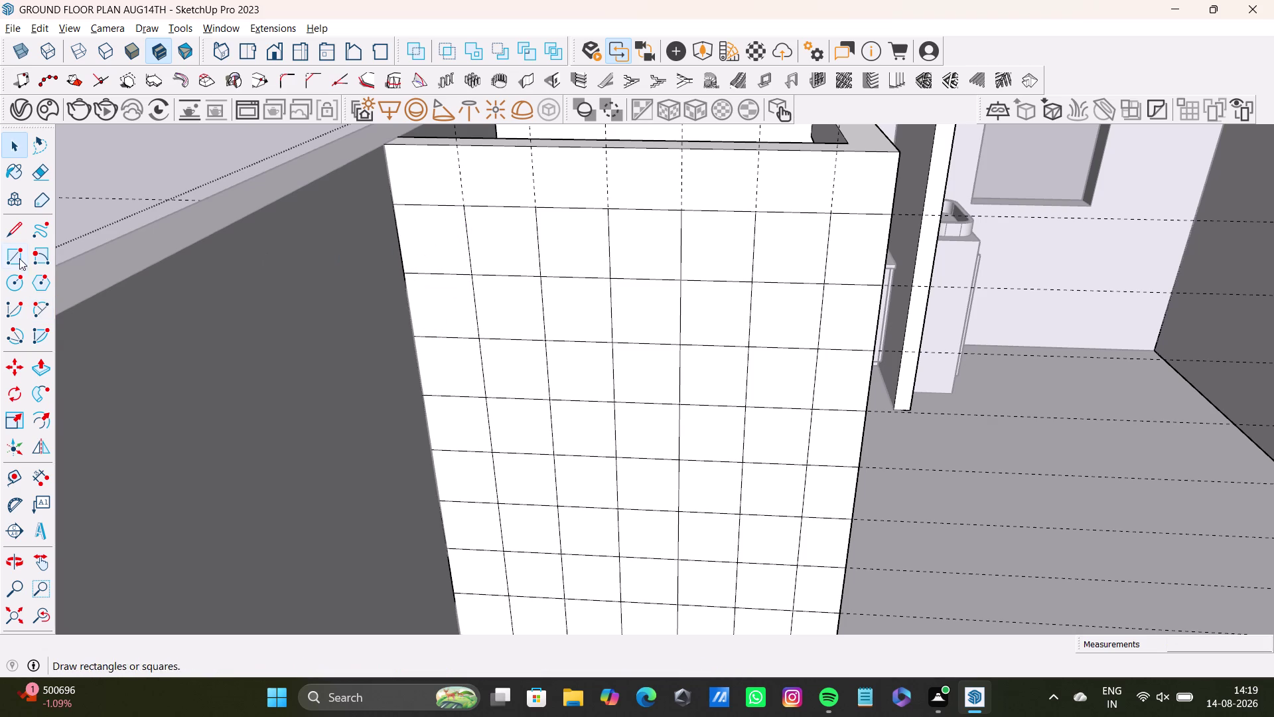
Zoom toward the wall's top corner and abandon a second arc attempt.
click(41, 306)
click(463, 207)
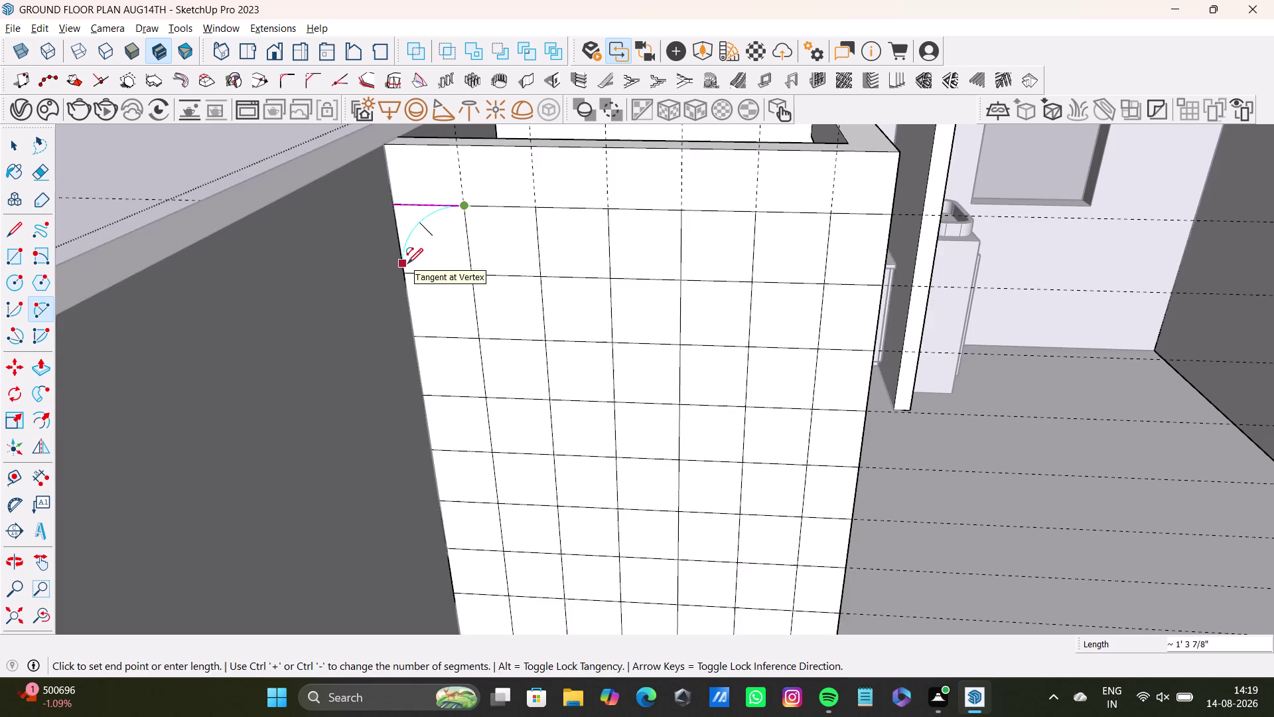
middle_drag(407, 263, 442, 252)
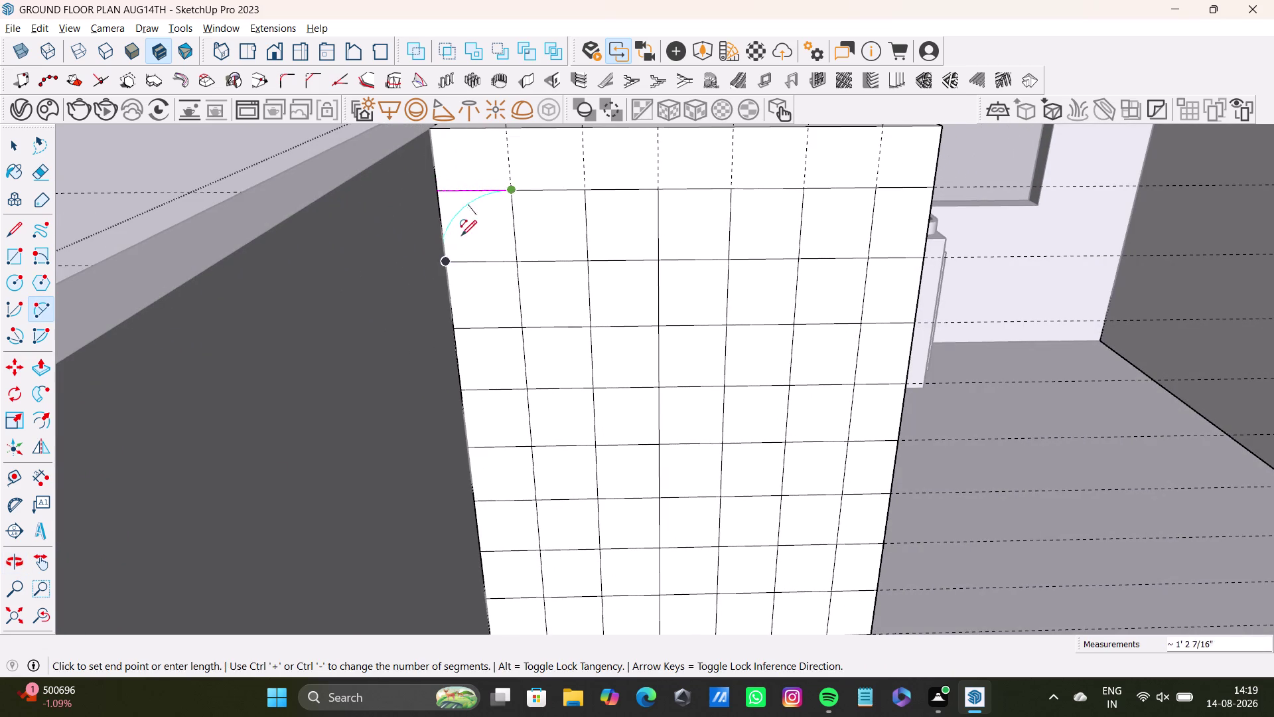
scroll(up, 3)
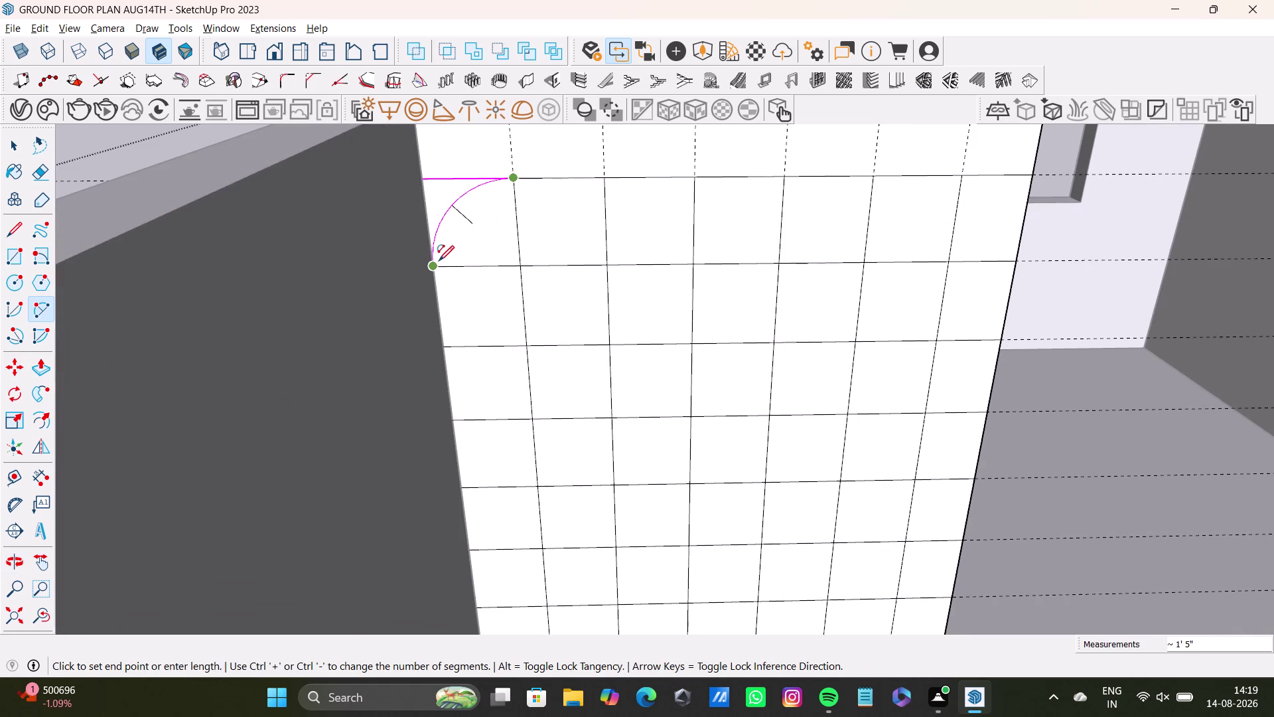
click(435, 264)
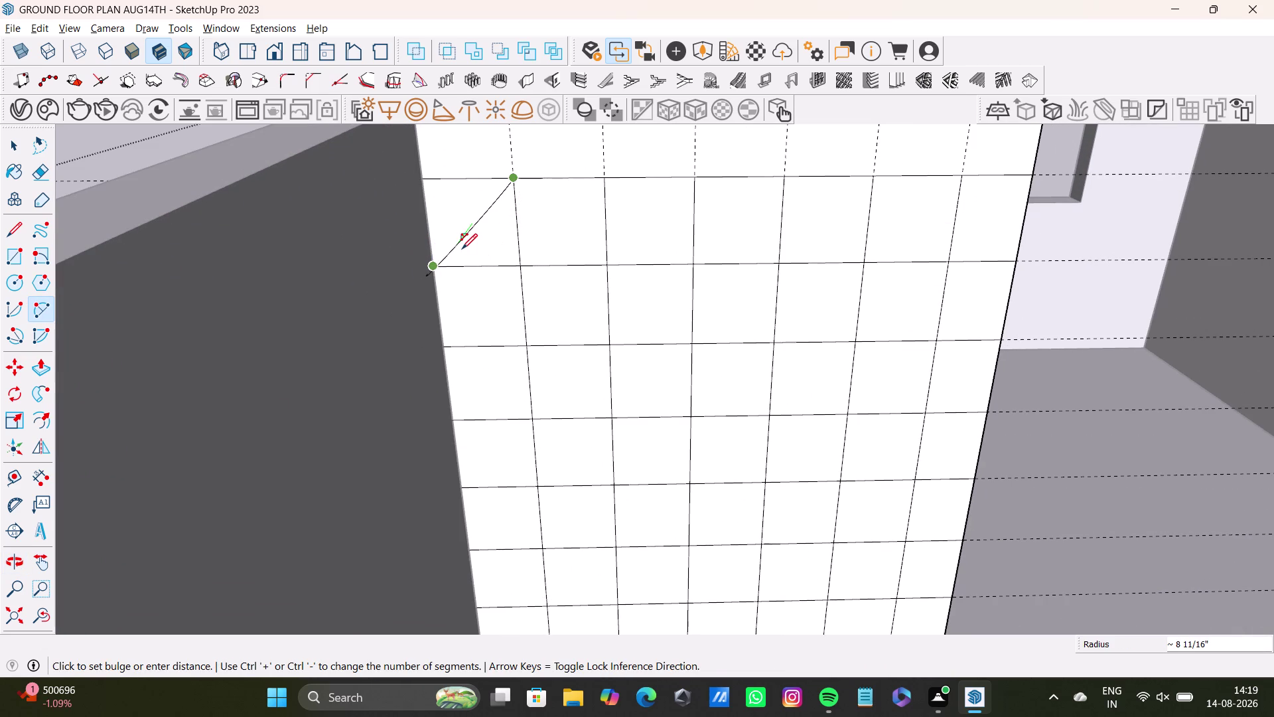
key(space)
Draw an inward-curving arc from a tile corner up to the star's top point.
click(47, 306)
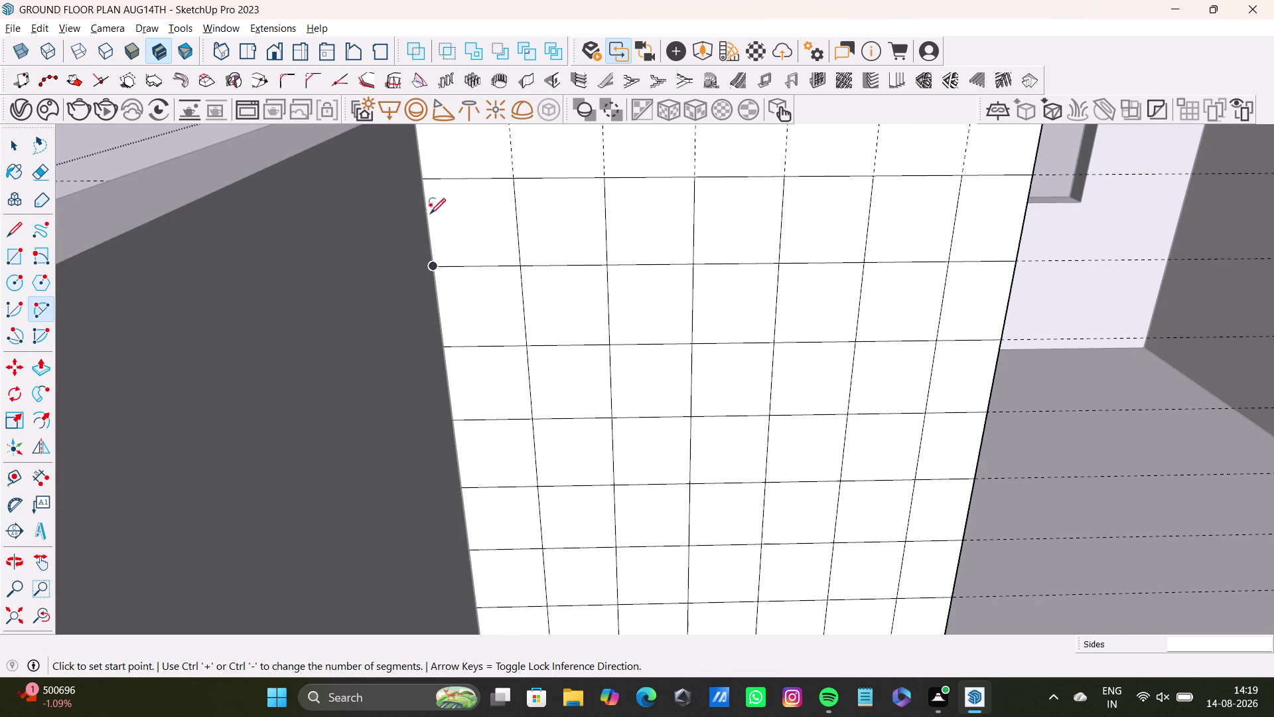
click(435, 267)
click(515, 177)
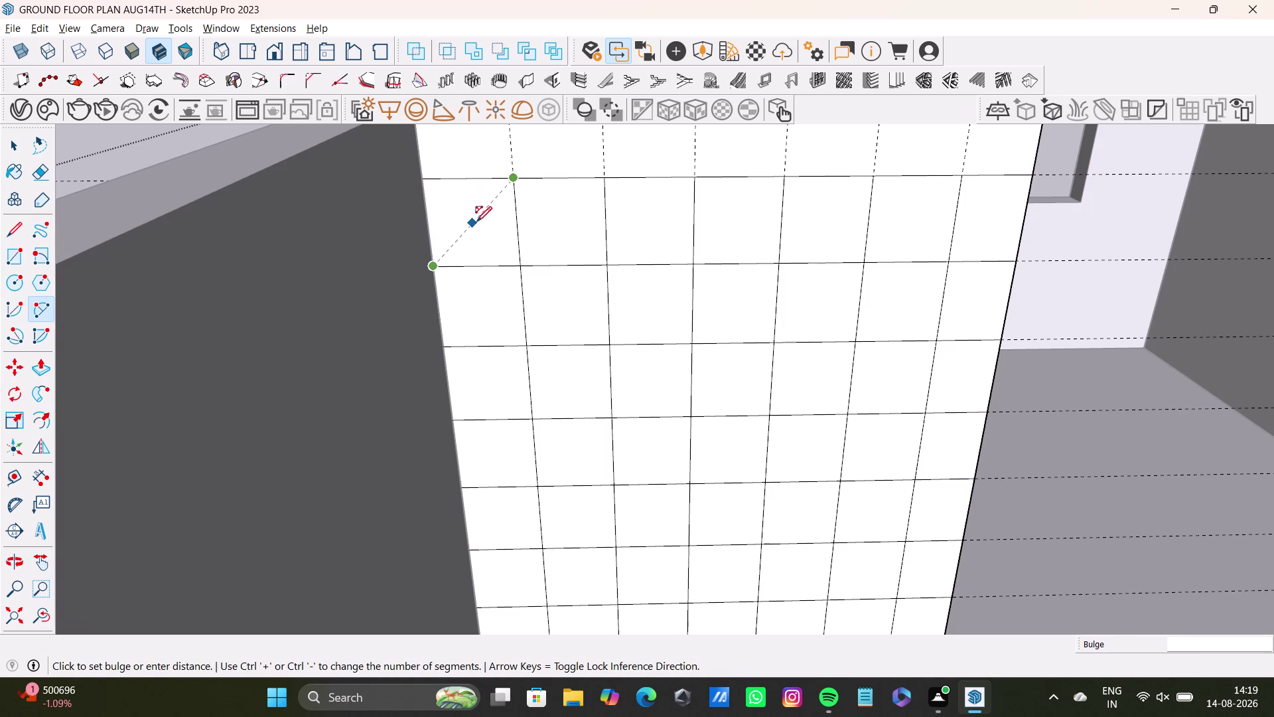
click(493, 230)
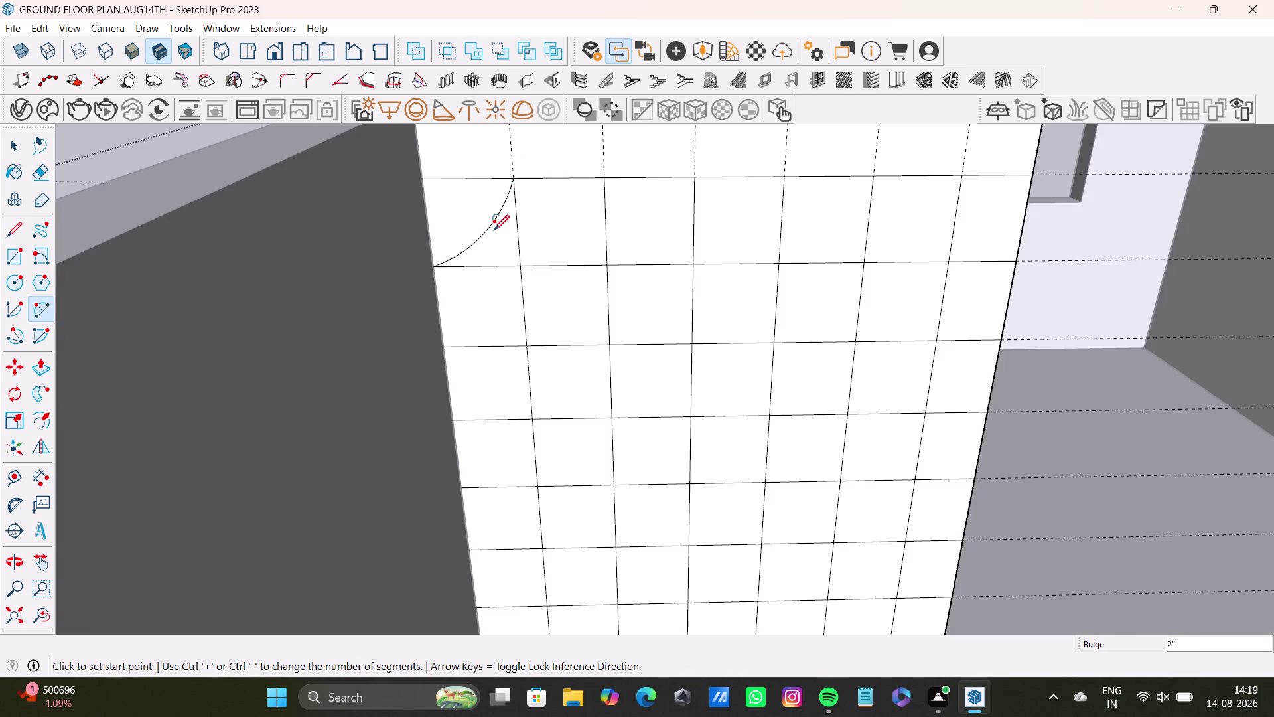
key(space)
Start and cancel two arcs from the star's top point to the next corner.
drag(43, 309, 58, 299)
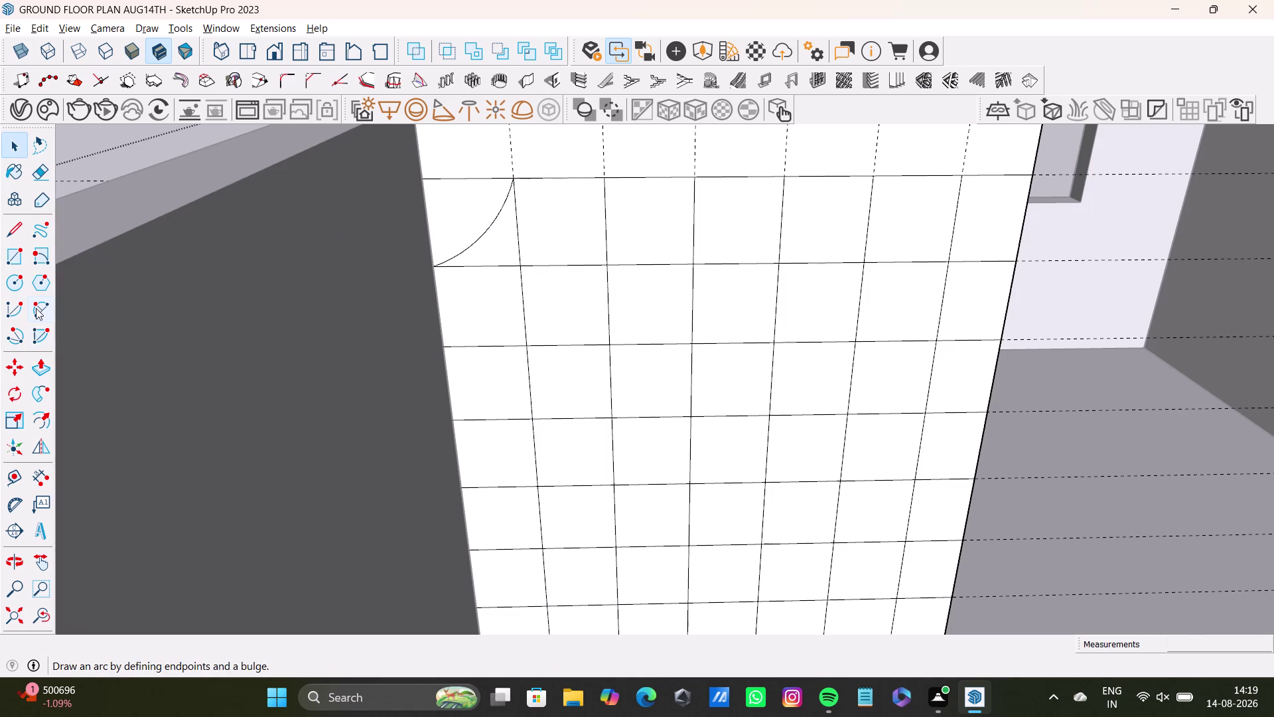
click(36, 306)
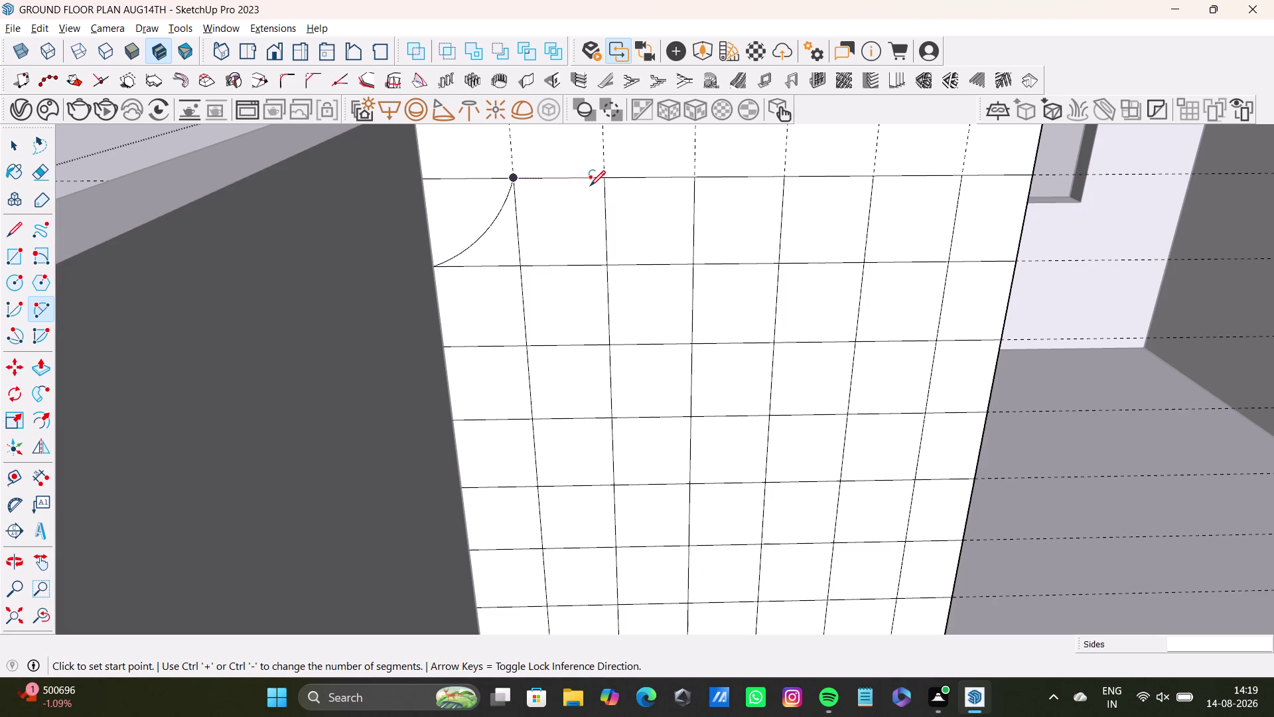
click(514, 180)
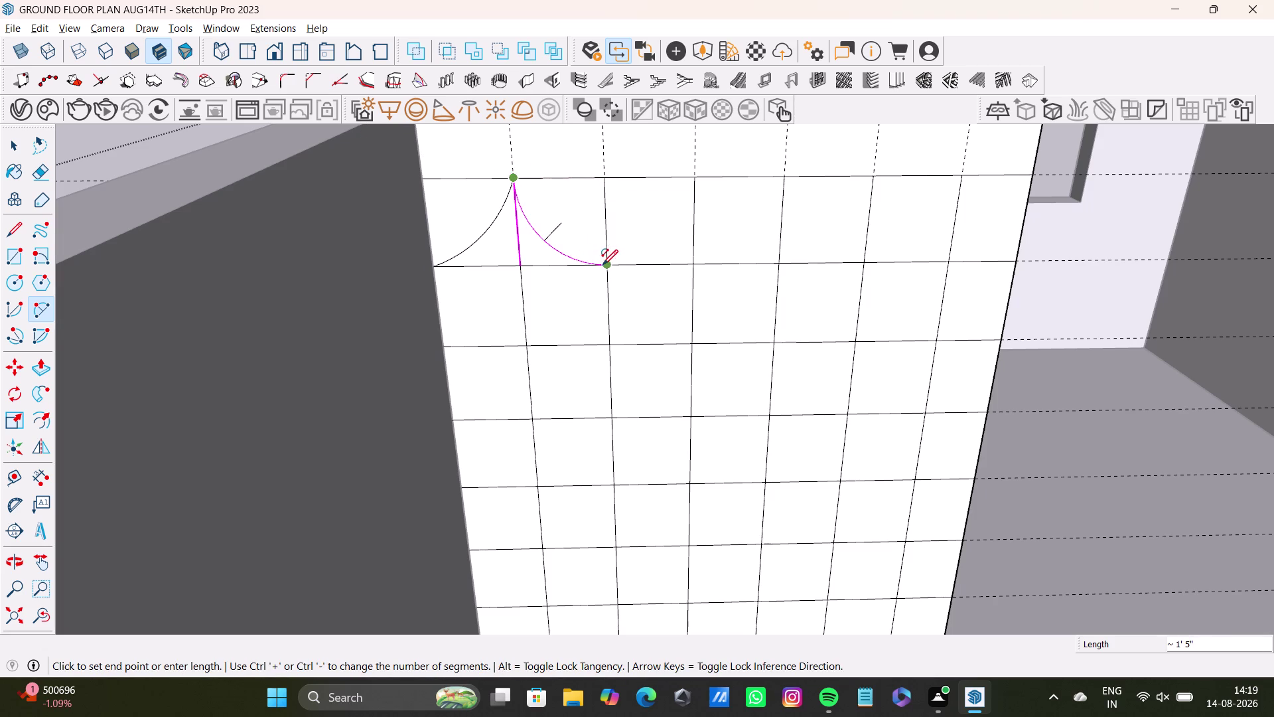
click(602, 265)
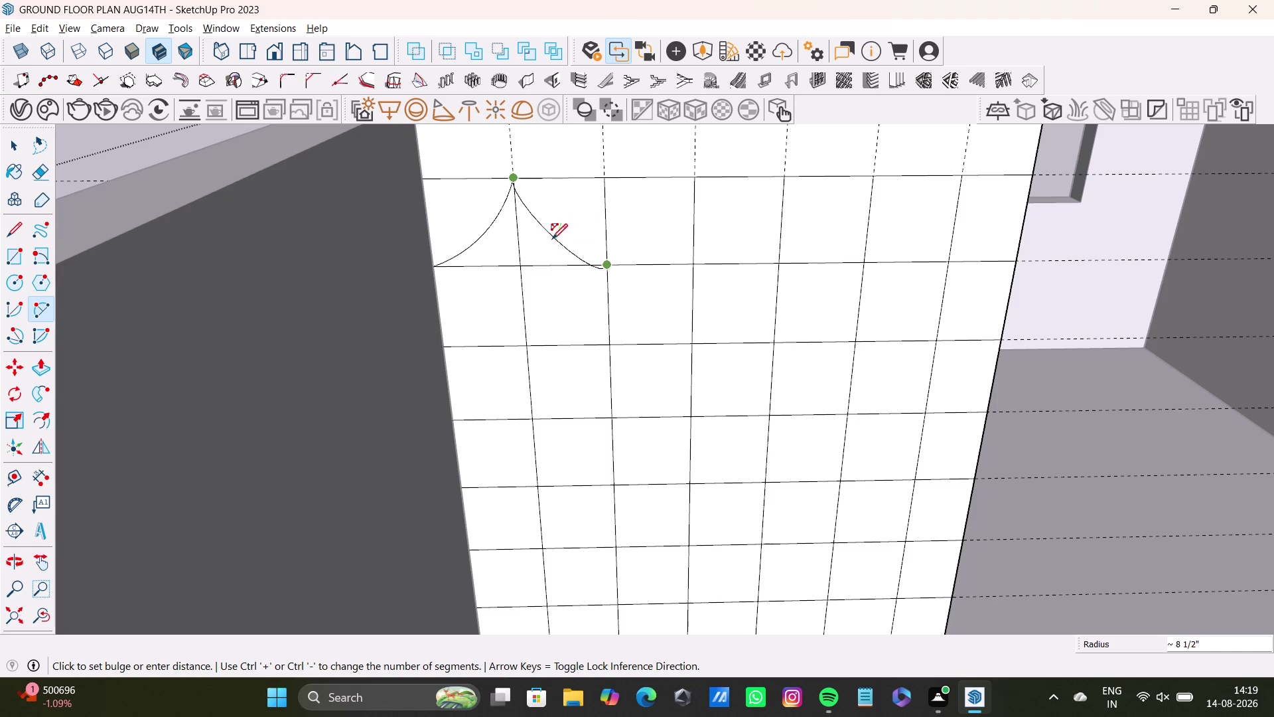
key(space)
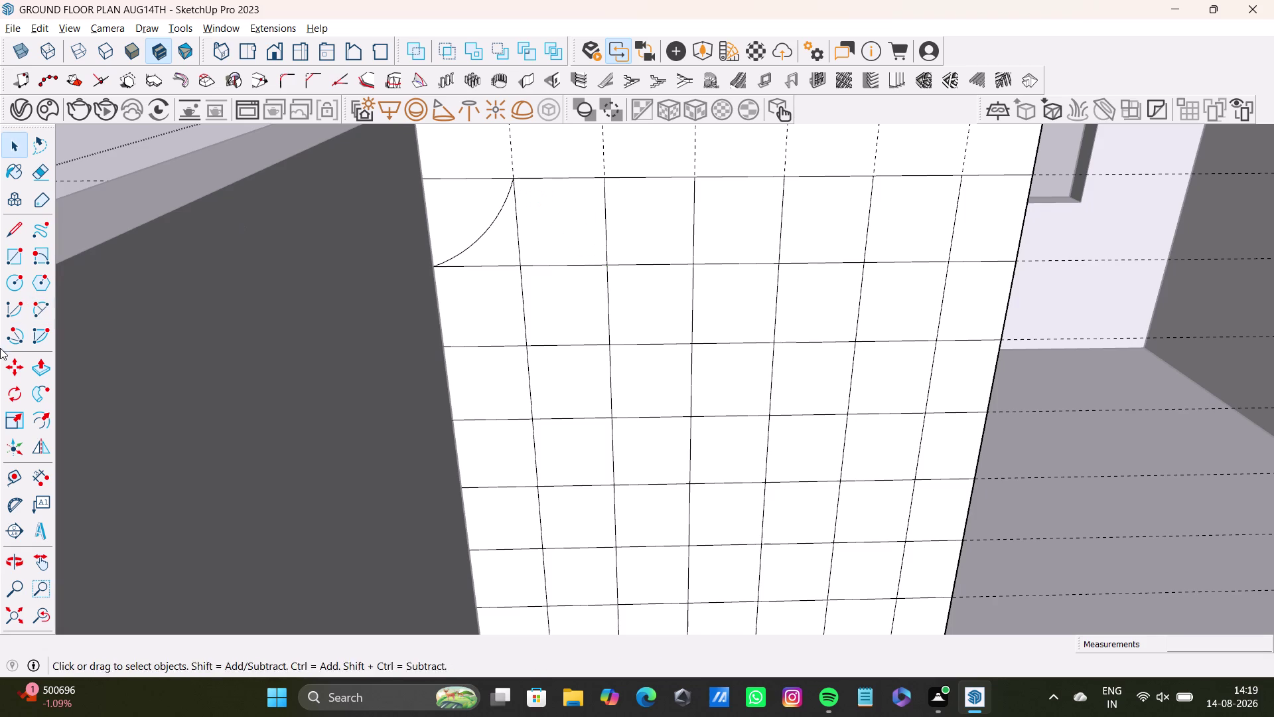
drag(39, 315, 44, 304)
click(513, 181)
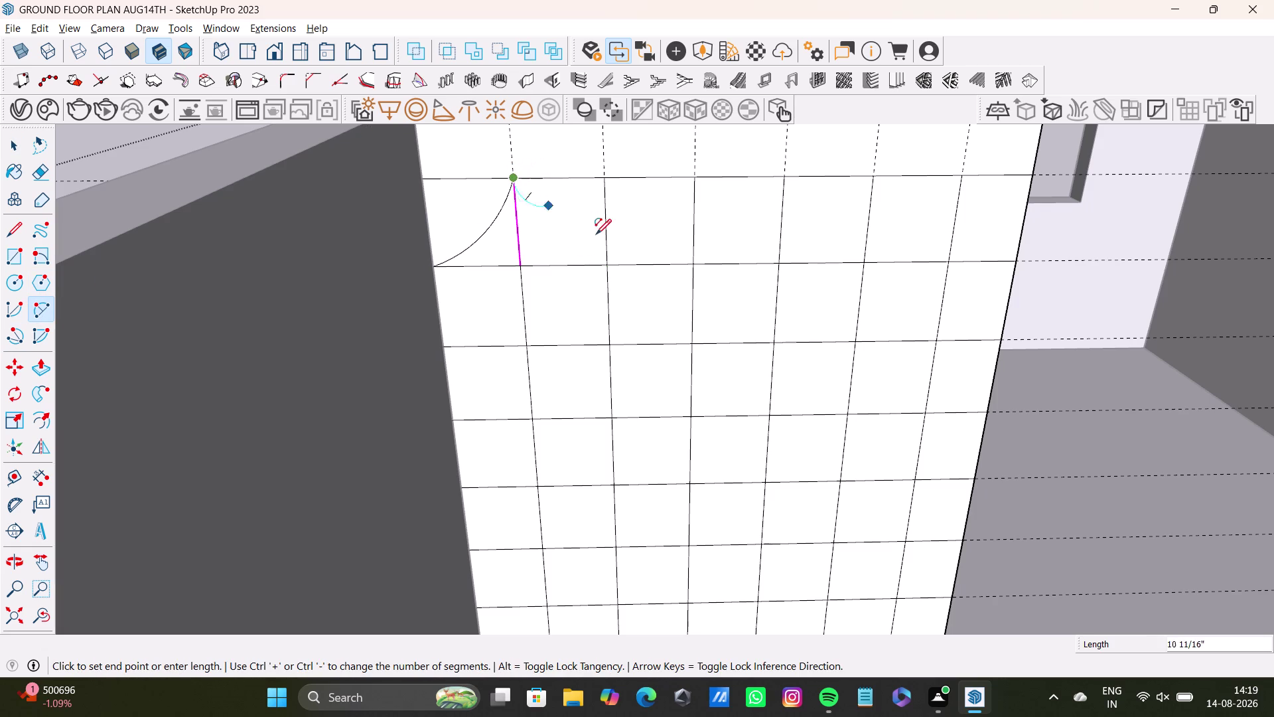
click(607, 259)
key(space)
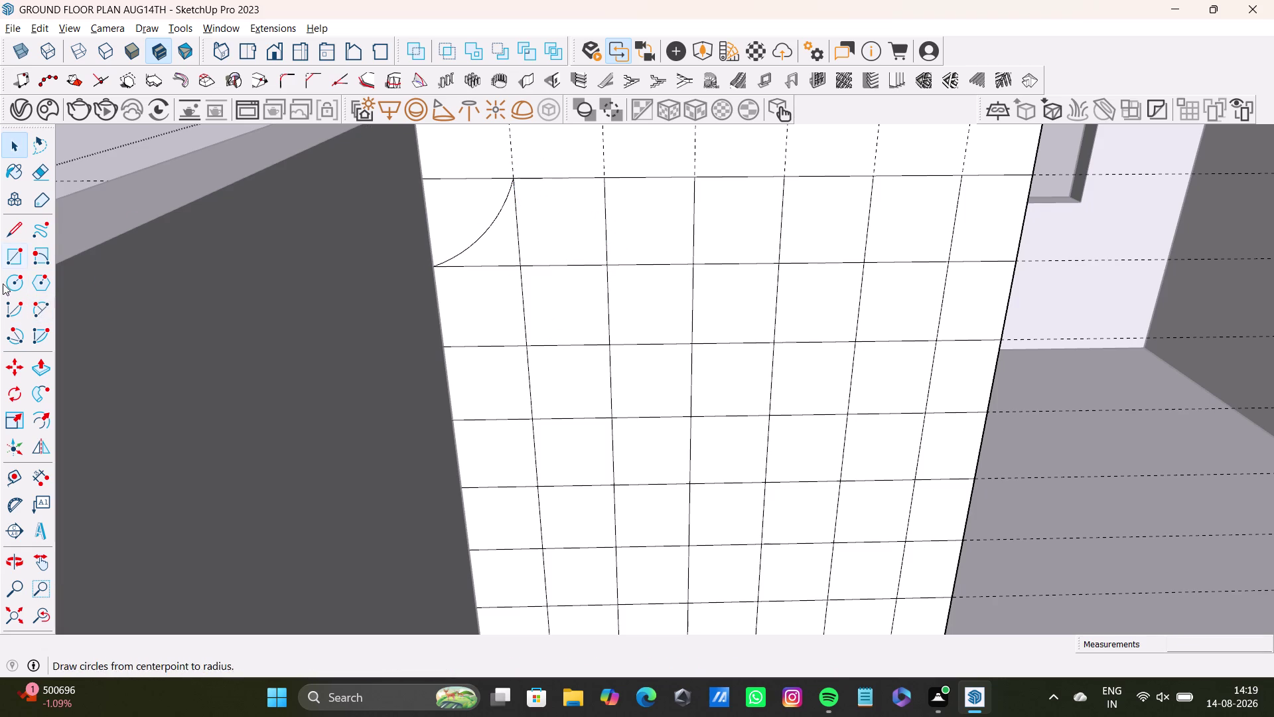
Draw the second arc from the star's top point to the next tile corner.
click(50, 300)
click(517, 182)
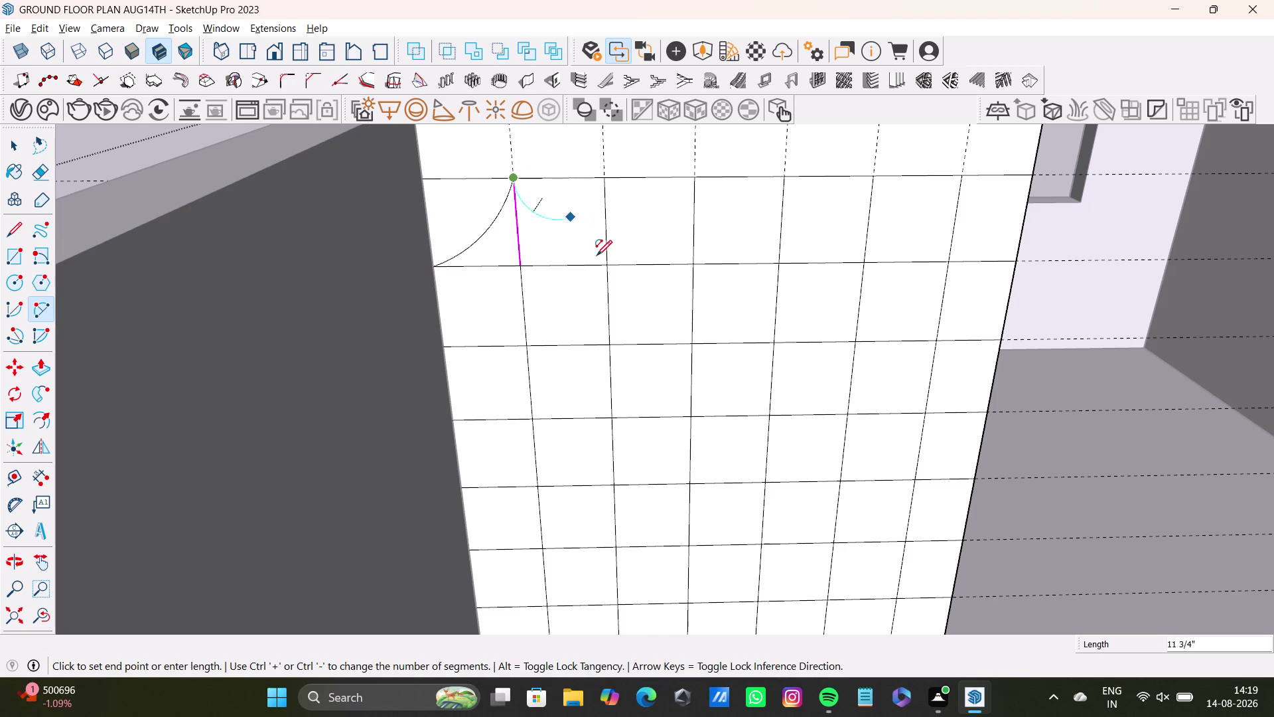
click(606, 263)
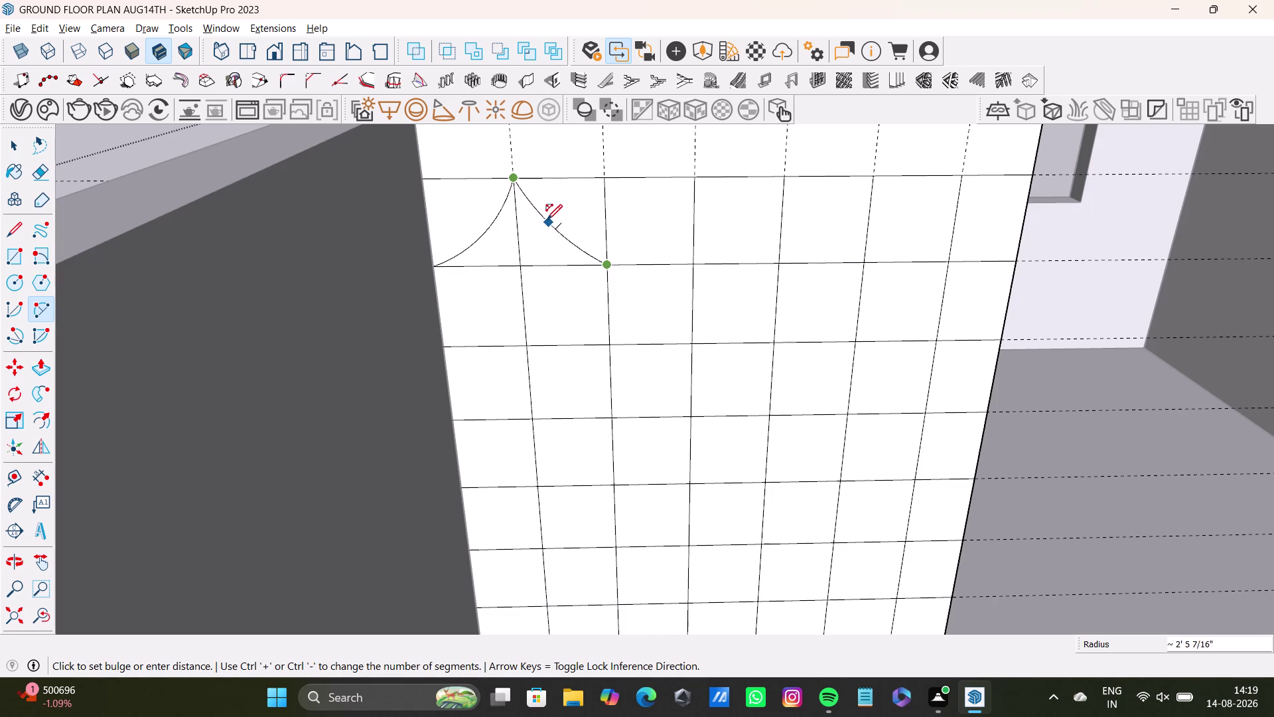
click(547, 219)
middle_drag(563, 219, 428, 276)
Undo the extra arc and orbit to frame the star's left point.
scroll(up, 3)
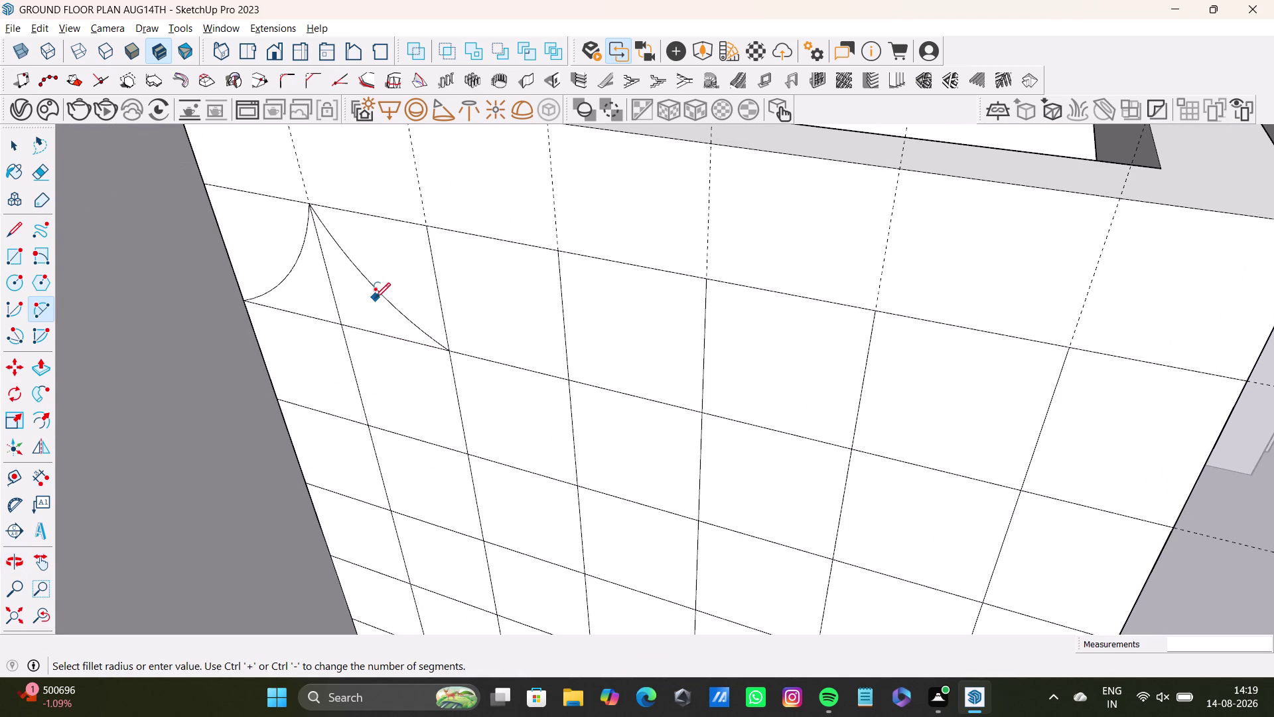
key(ctrl+z)
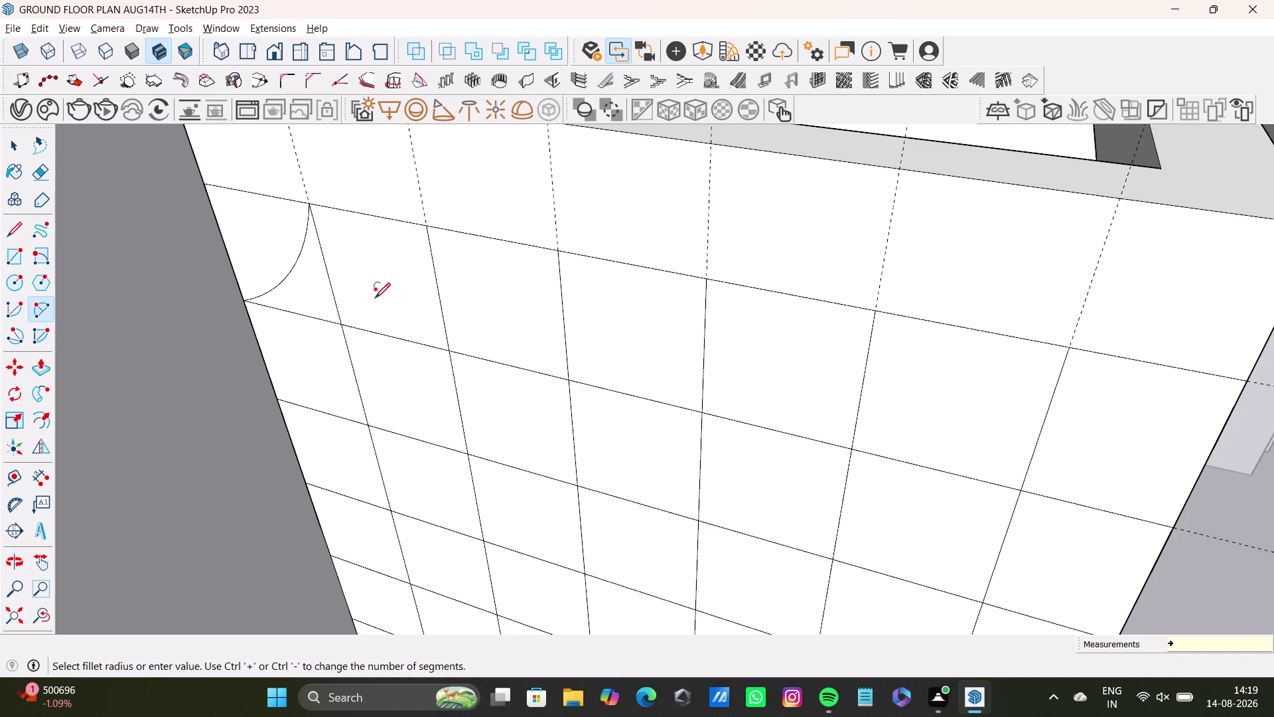
middle_drag(363, 351, 376, 344)
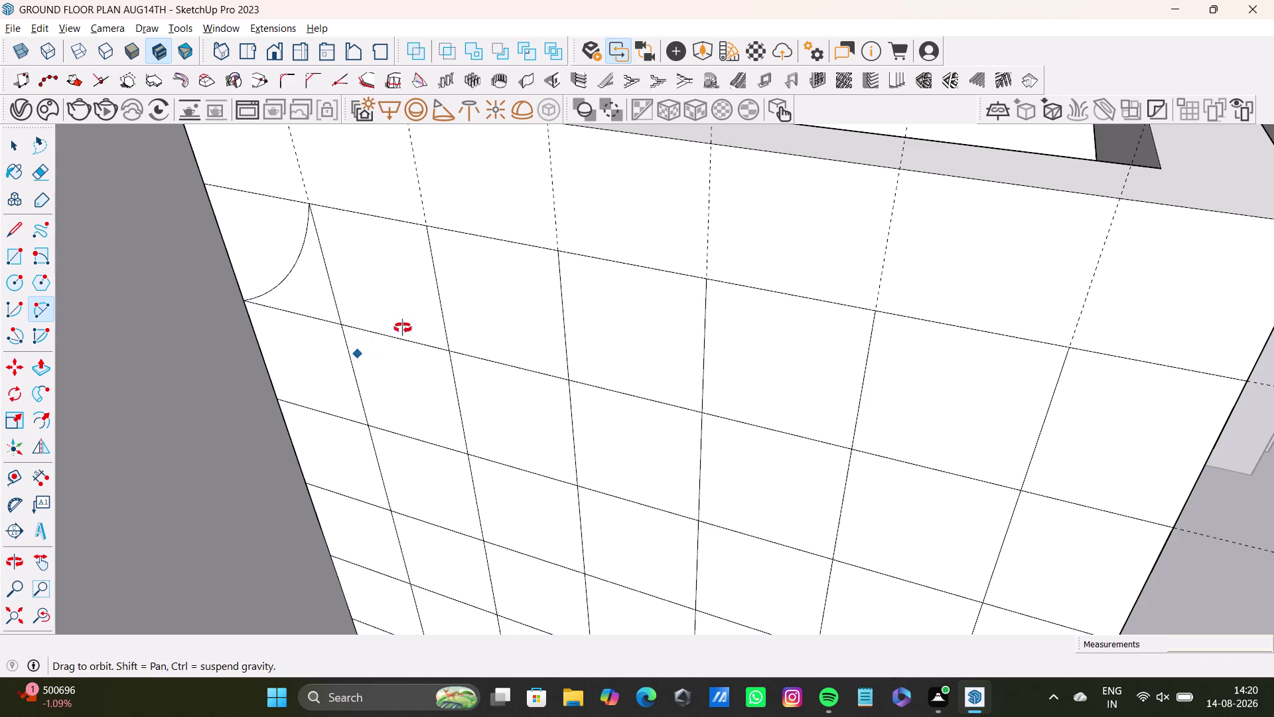
middle_drag(377, 344, 451, 285)
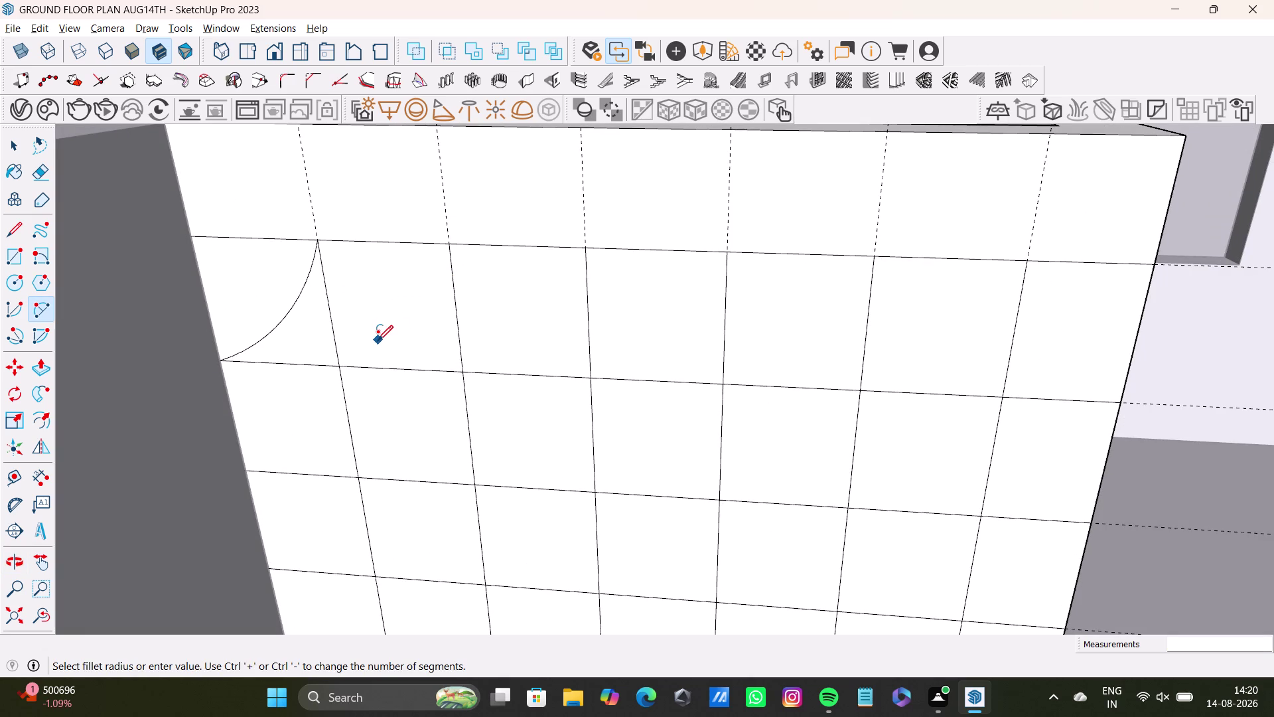
scroll(down, 3)
middle_drag(401, 430, 414, 333)
middle_drag(351, 367, 436, 346)
Draw the lower-left arc from the star's left point to the lower tile corner.
click(46, 315)
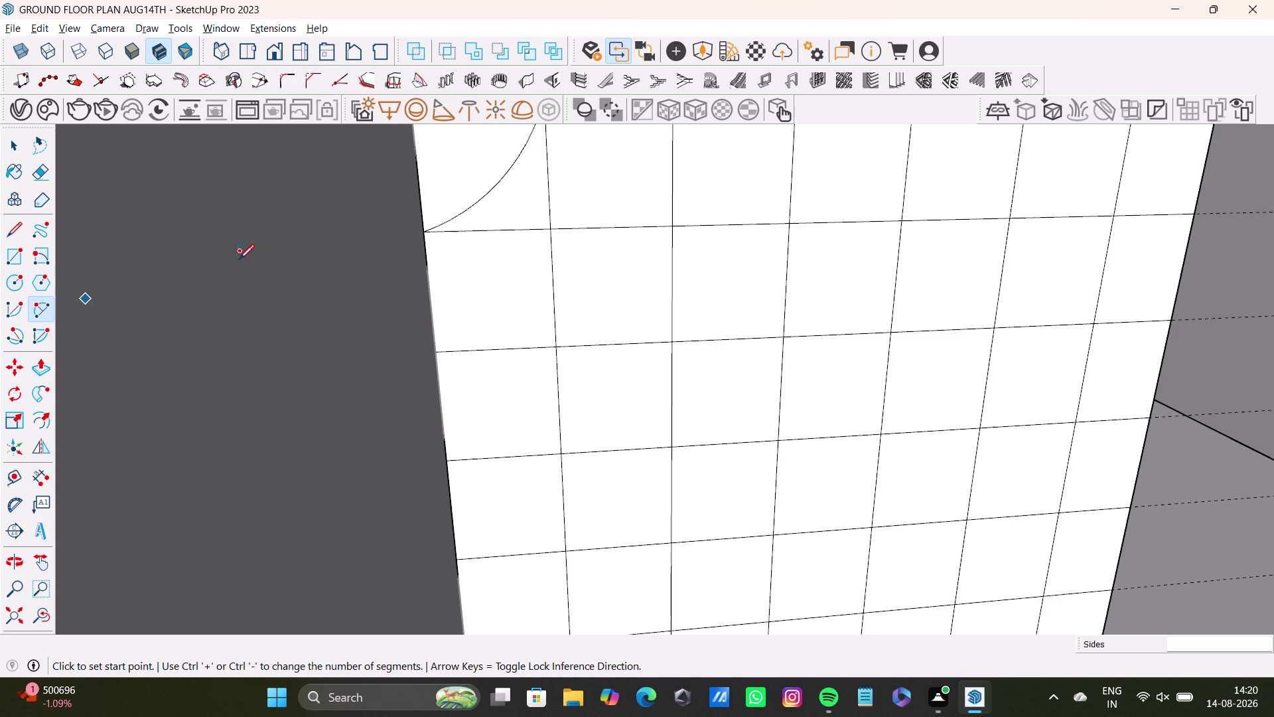
click(422, 235)
click(552, 346)
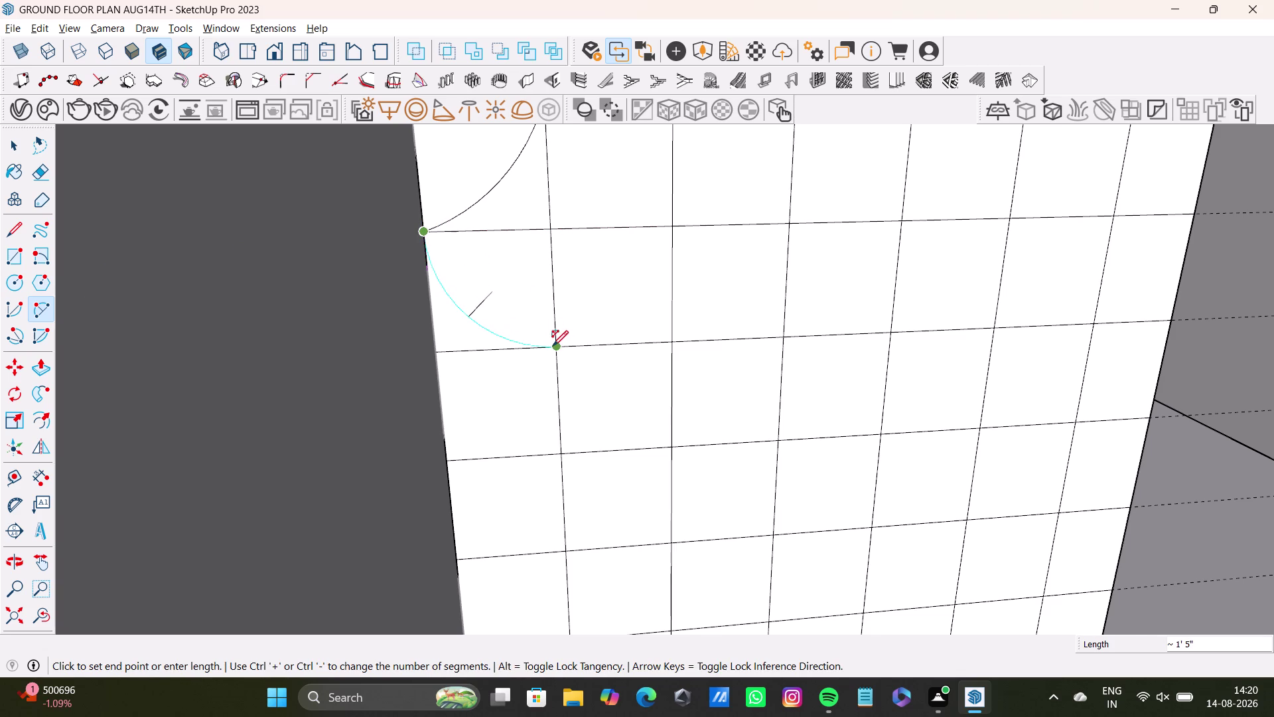
click(513, 269)
key(space)
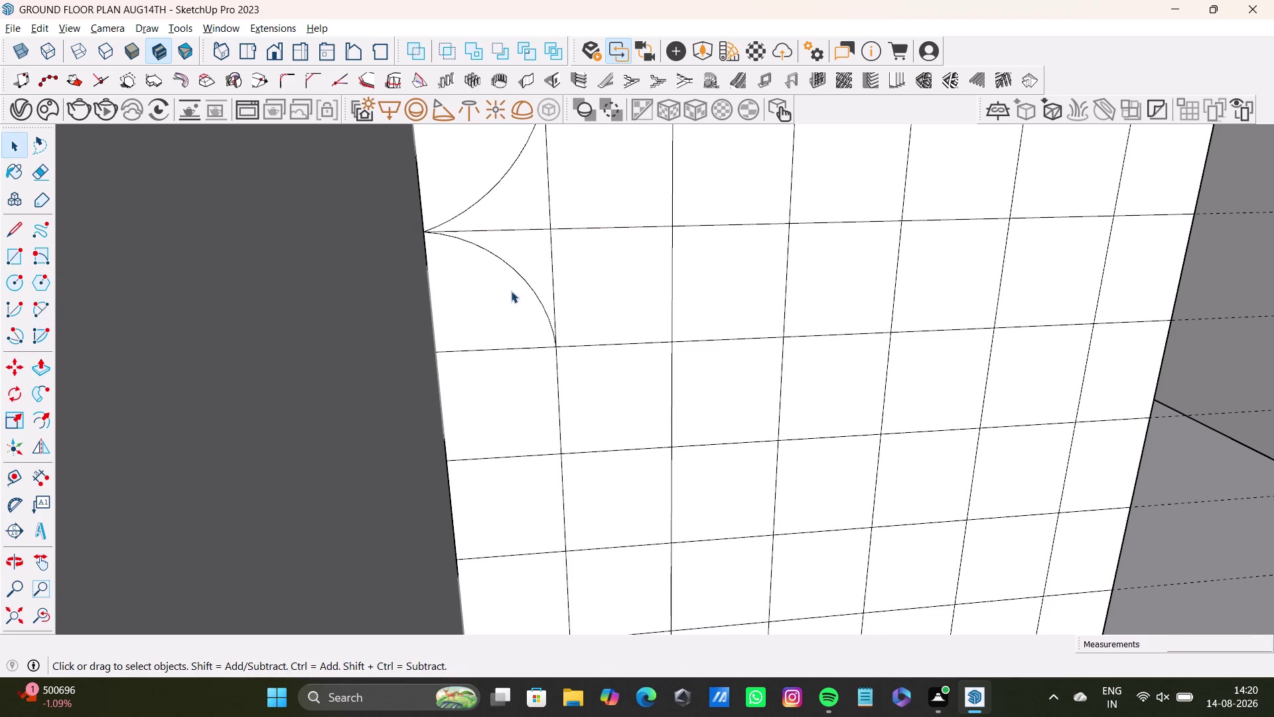
Draw the upper-right arc from the star's top point to the right tile corner.
scroll(down, 3)
middle_drag(508, 293, 413, 336)
click(36, 305)
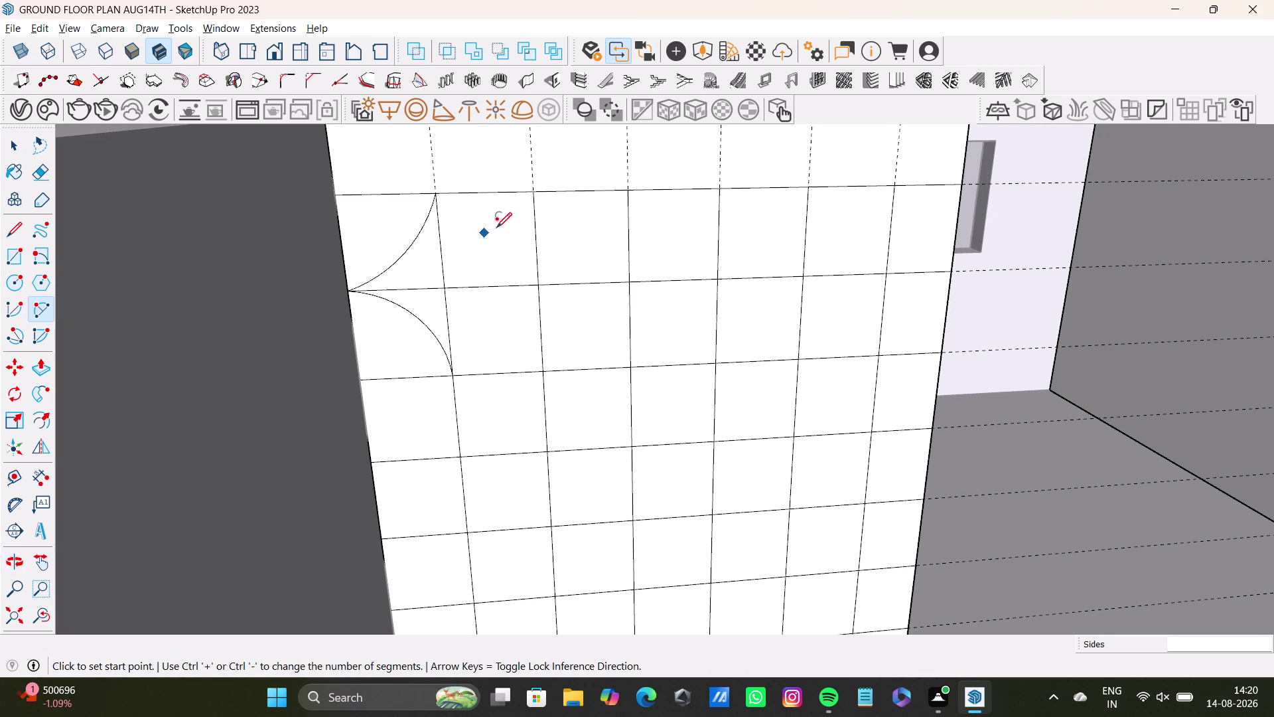
click(439, 196)
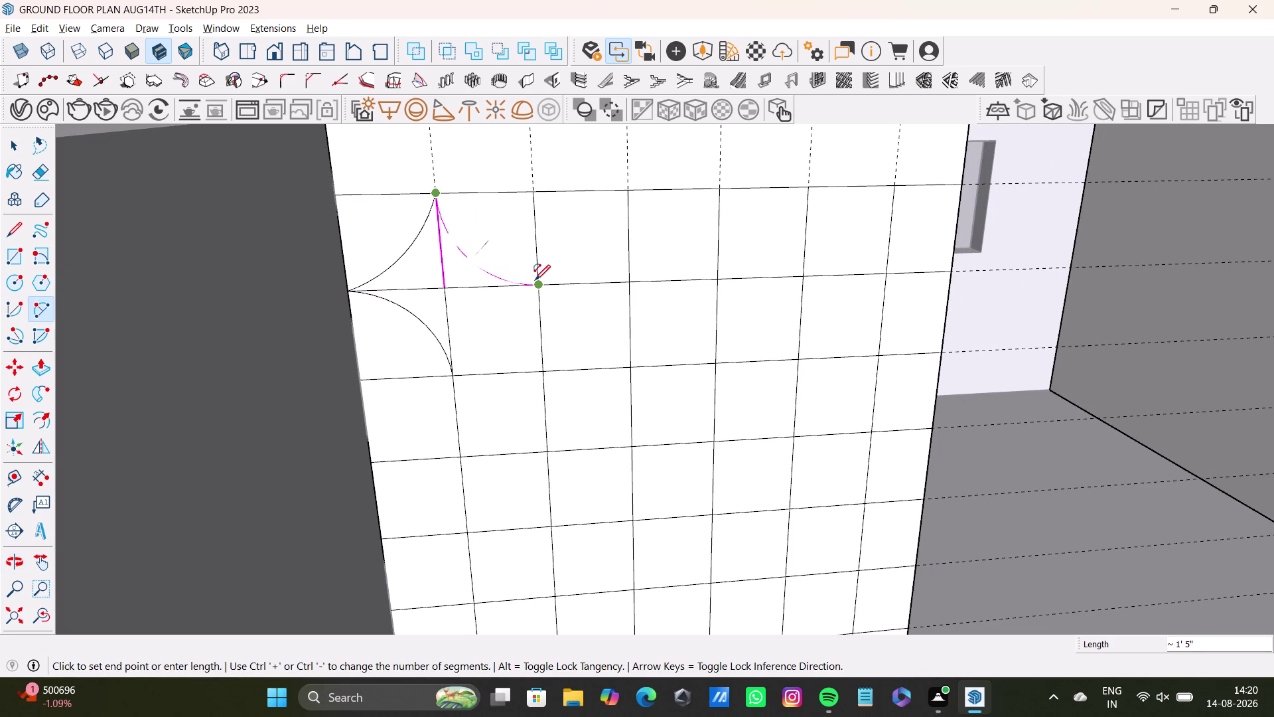
click(537, 280)
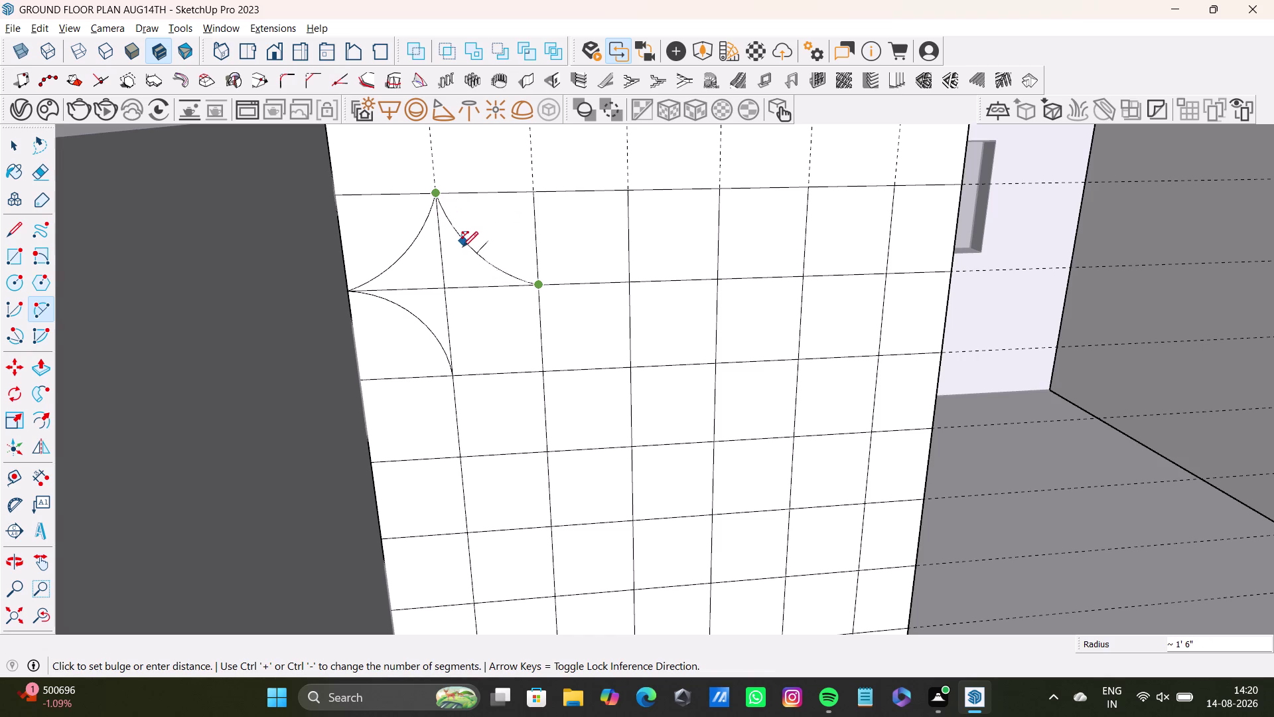
click(462, 246)
Draw the lower-right arc to the bottom tile corner, then zoom out to view the star.
middle_drag(506, 259, 464, 262)
click(469, 290)
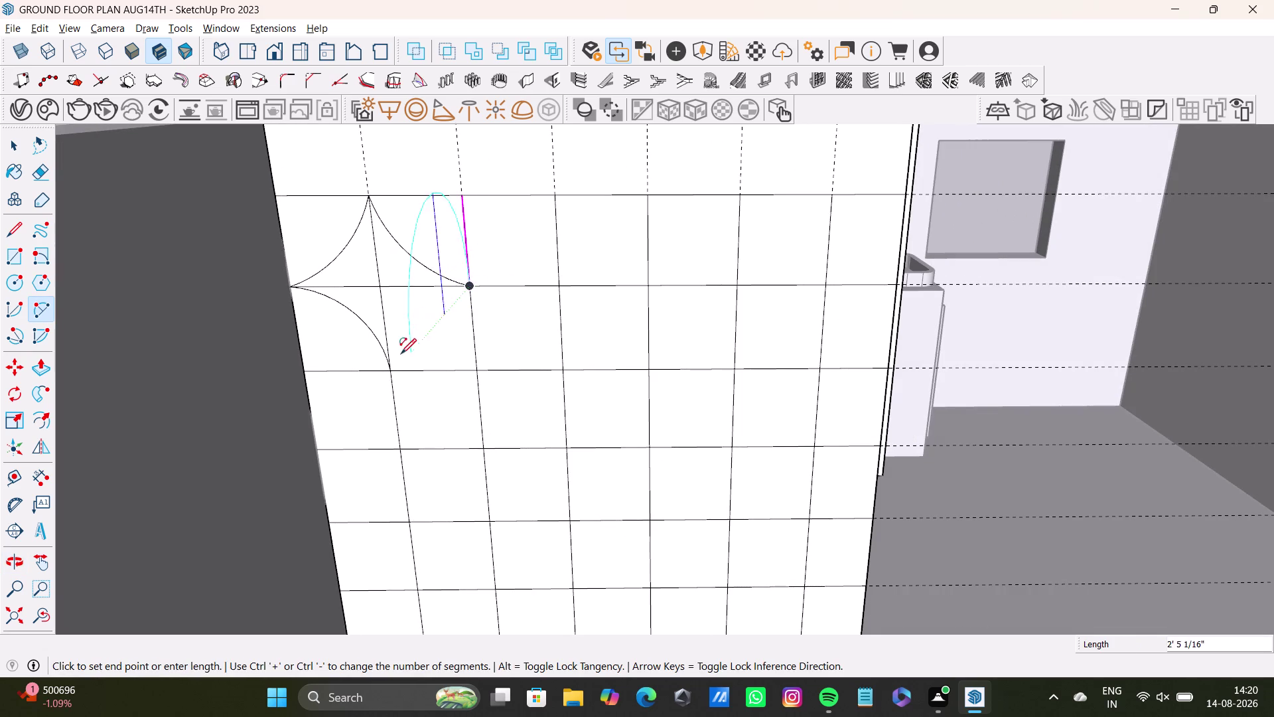
click(389, 370)
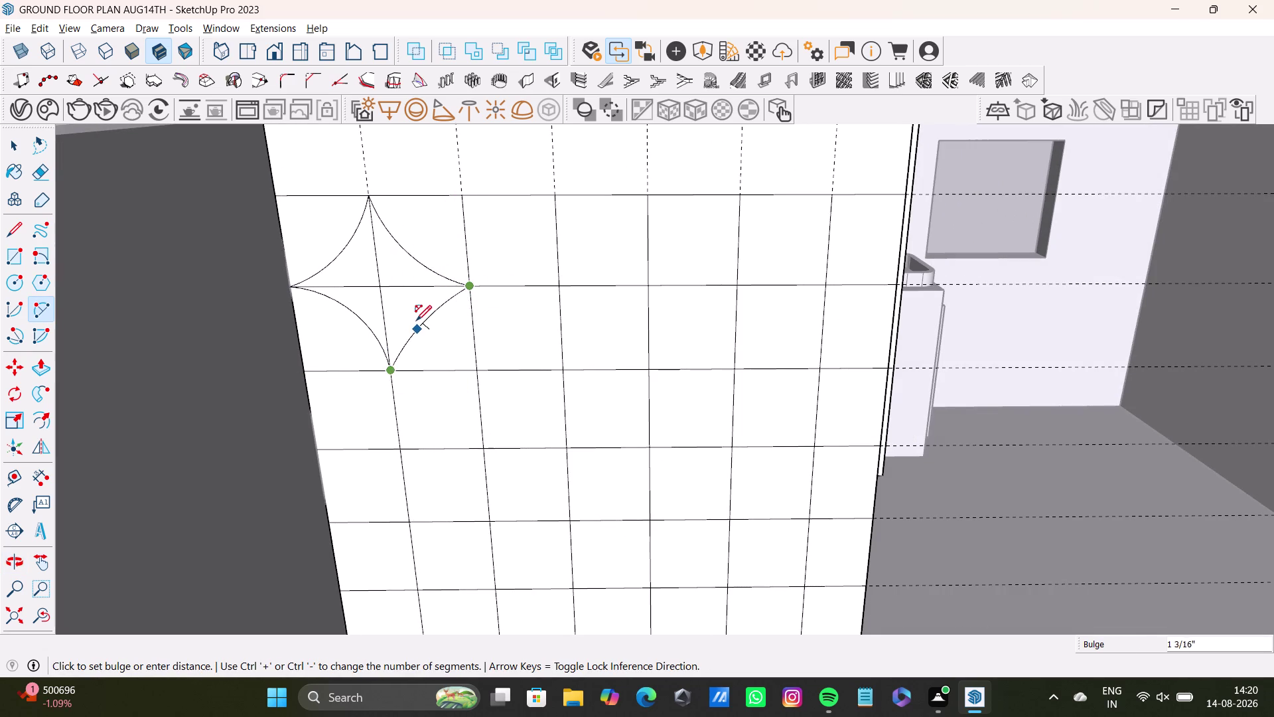
click(411, 320)
key(space)
scroll(down, 3)
middle_drag(448, 338, 463, 321)
scroll(down, 3)
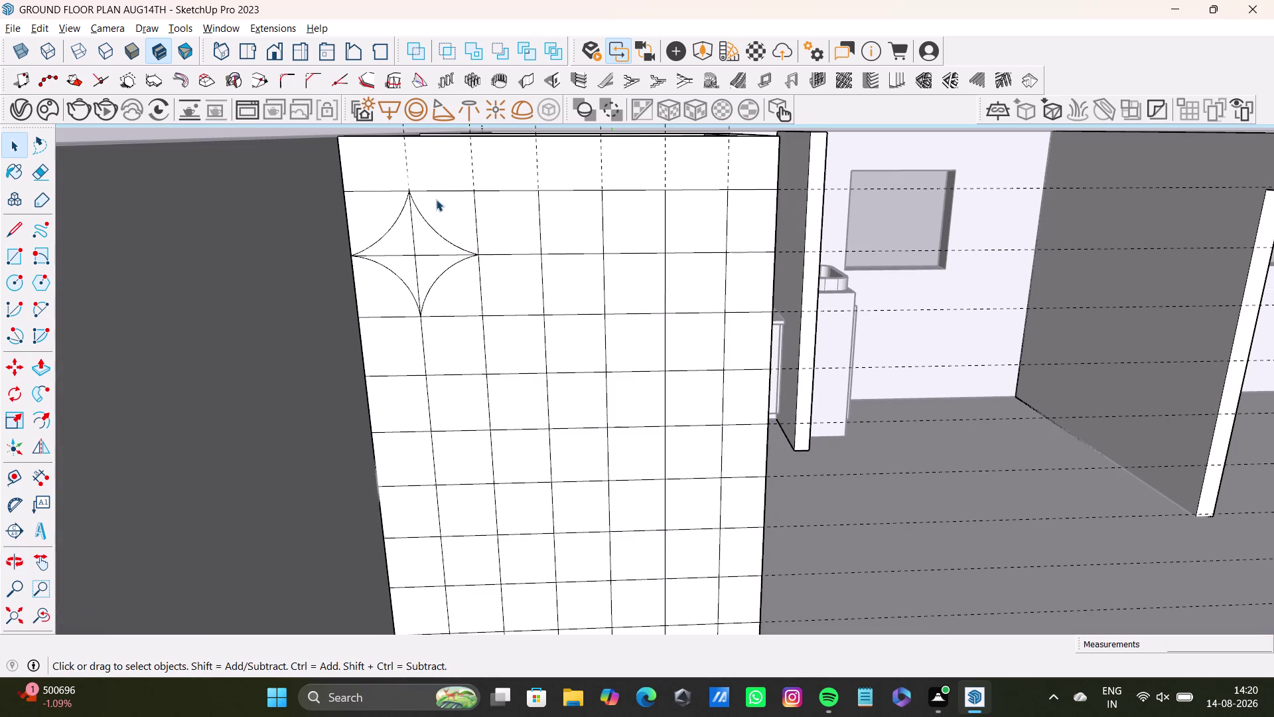
scroll(down, 3)
middle_drag(541, 349, 525, 361)
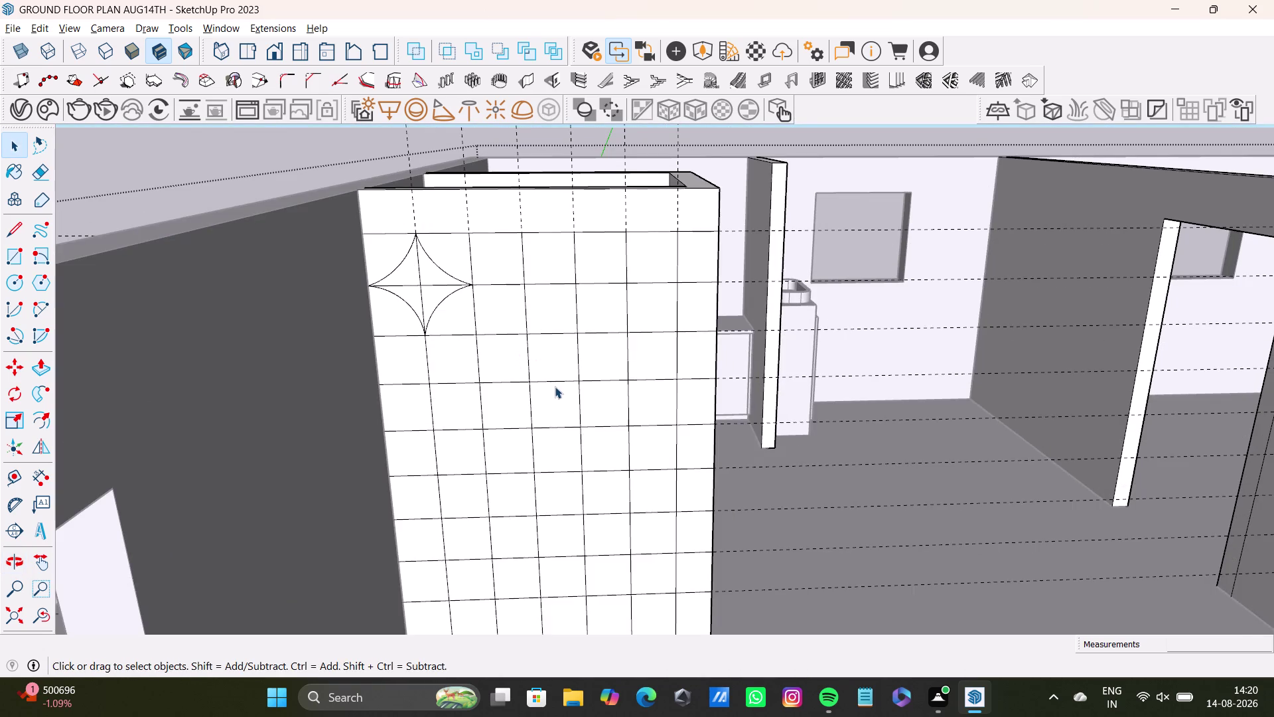
scroll(down, 3)
middle_drag(555, 387, 537, 390)
scroll(up, 3)
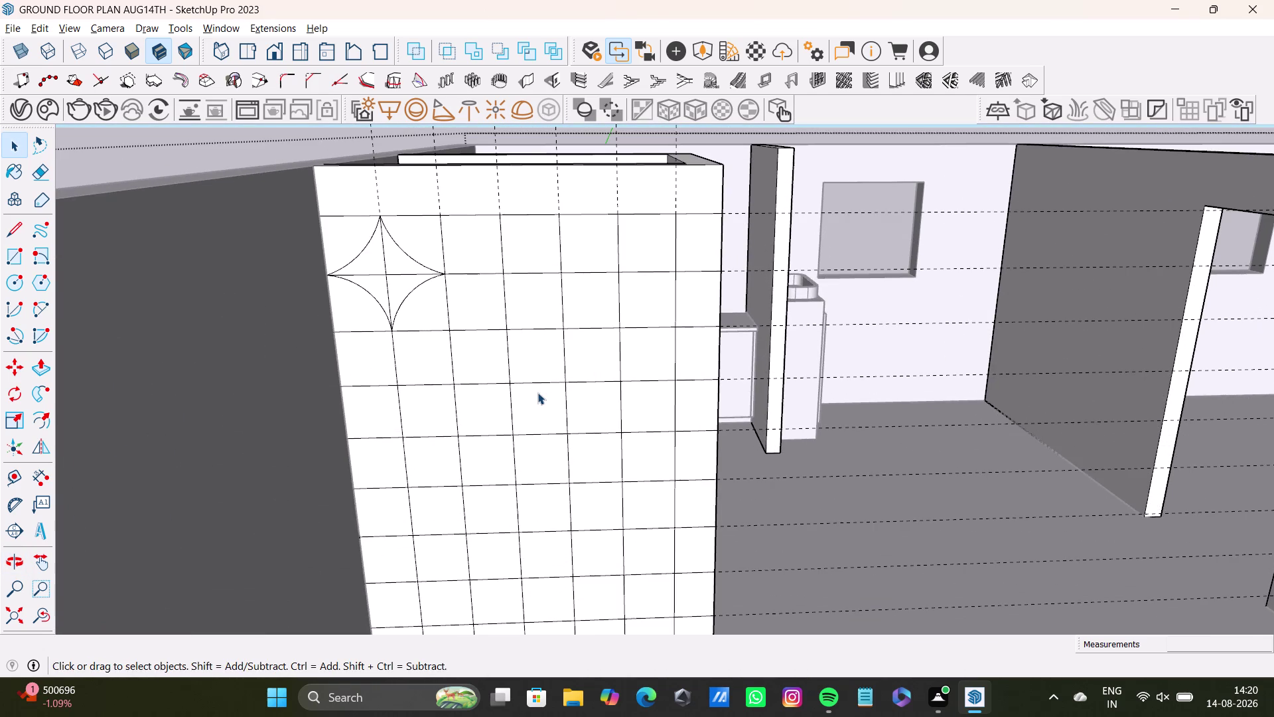
middle_drag(564, 390, 566, 324)
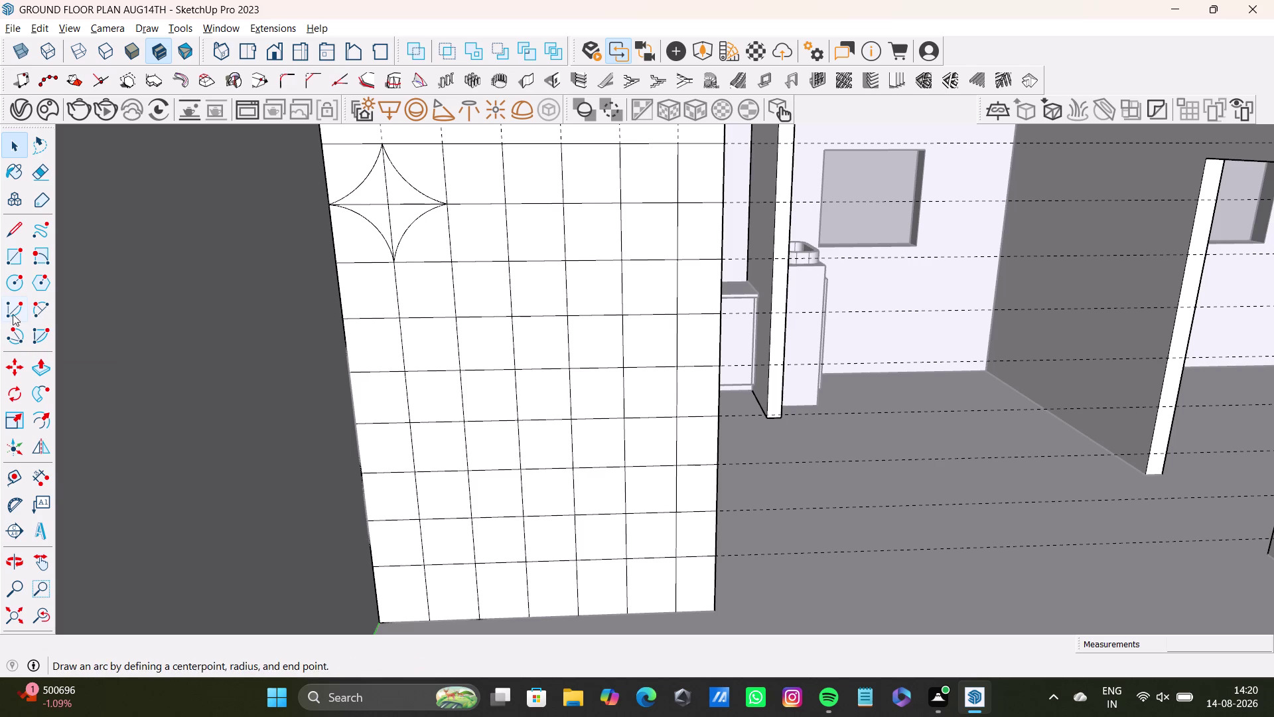
click(35, 308)
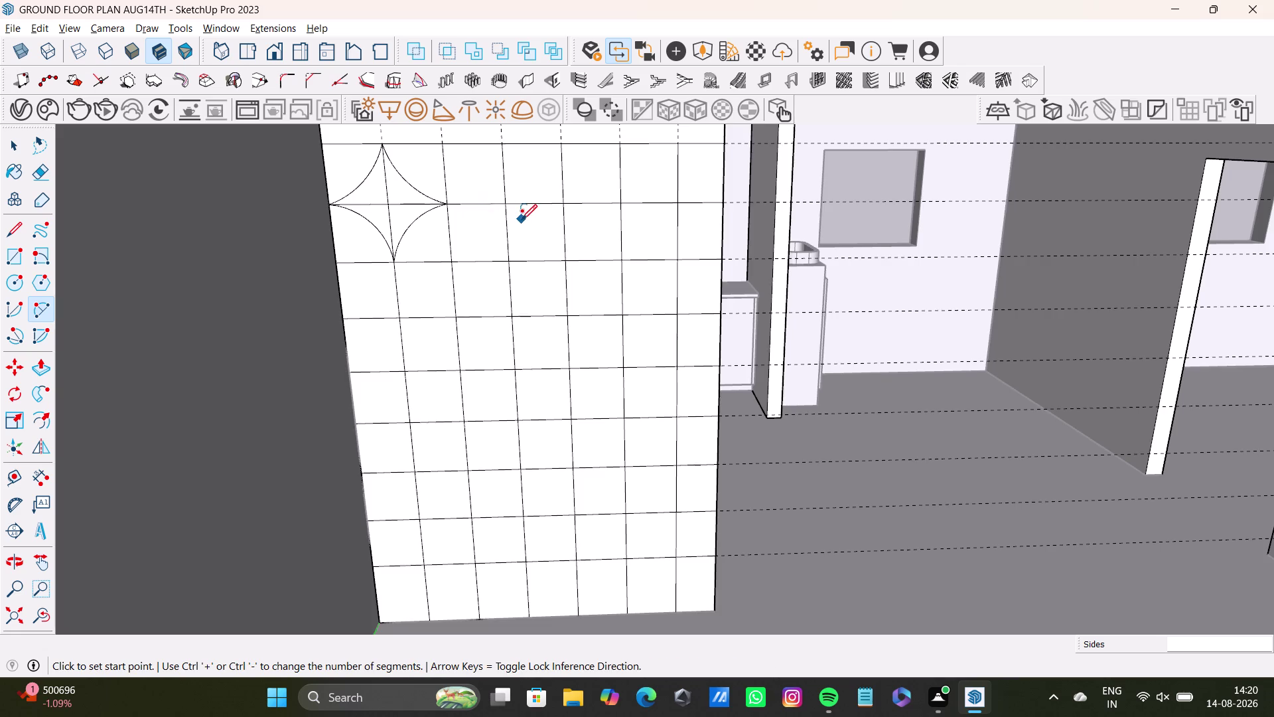
Start the second star's arcs at the tile corners, cancelling and redrawing a misplaced curve.
scroll(up, 3)
click(500, 197)
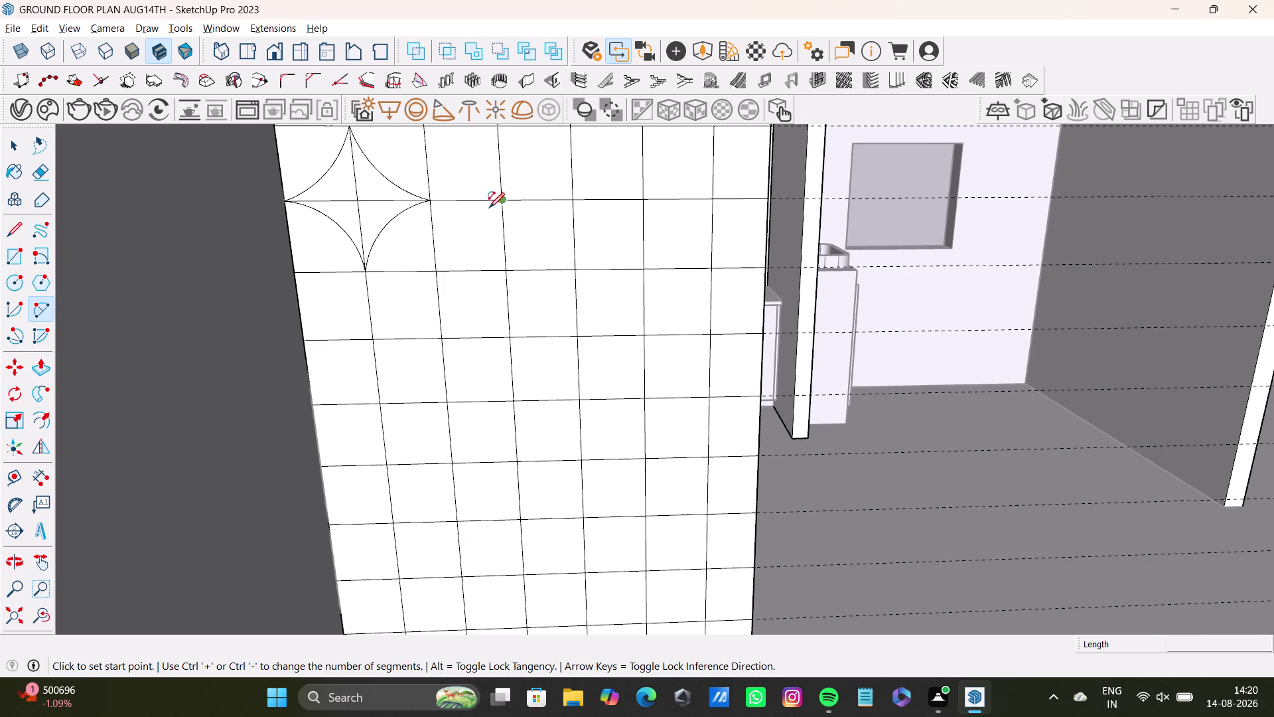
click(440, 267)
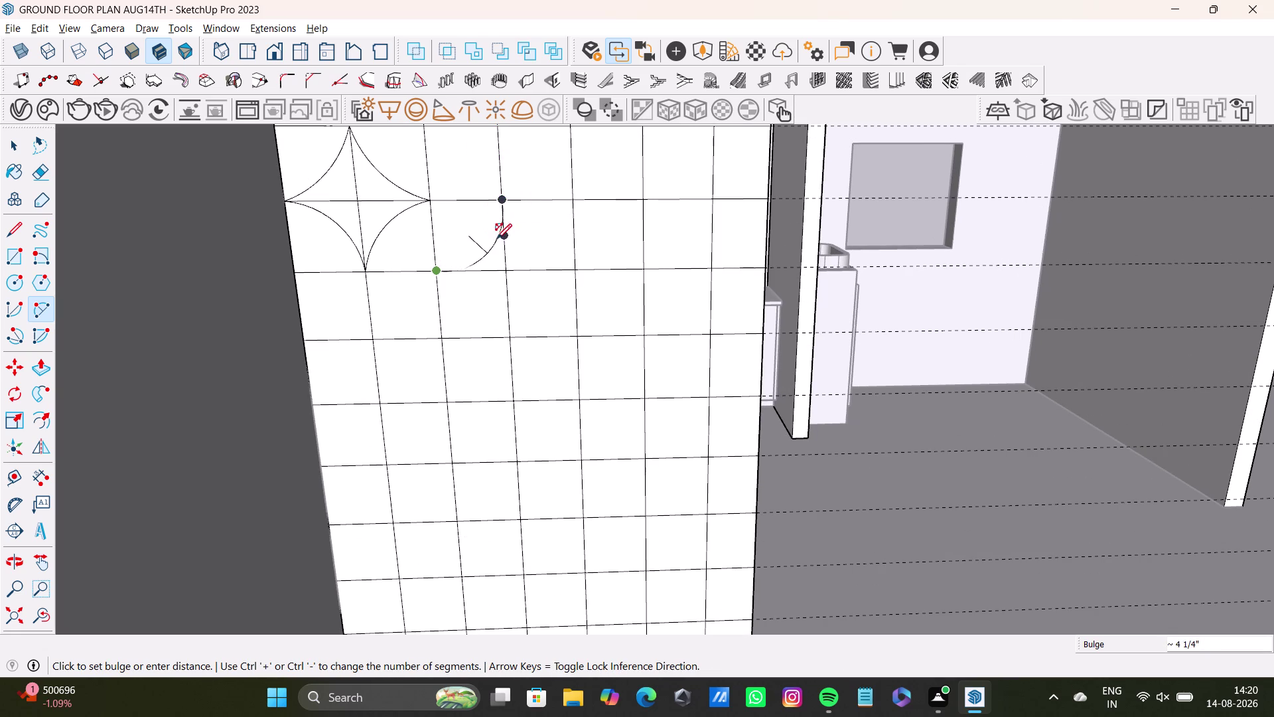
click(490, 244)
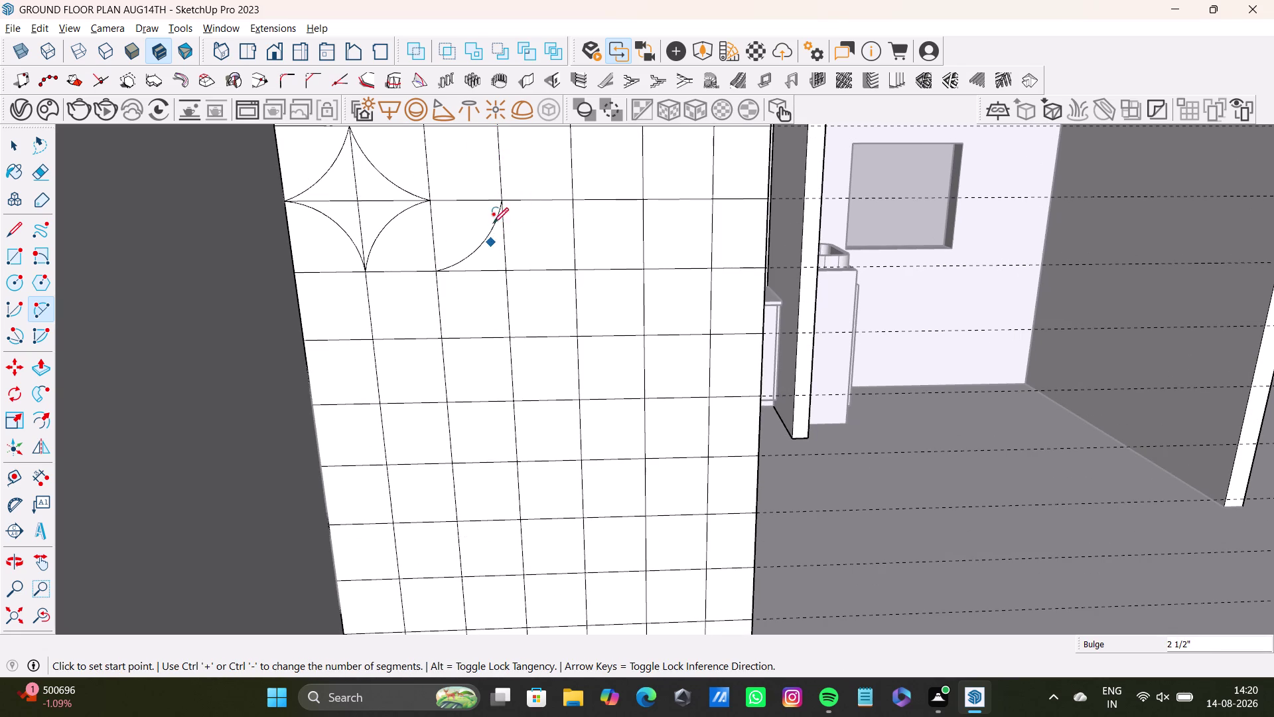
click(503, 201)
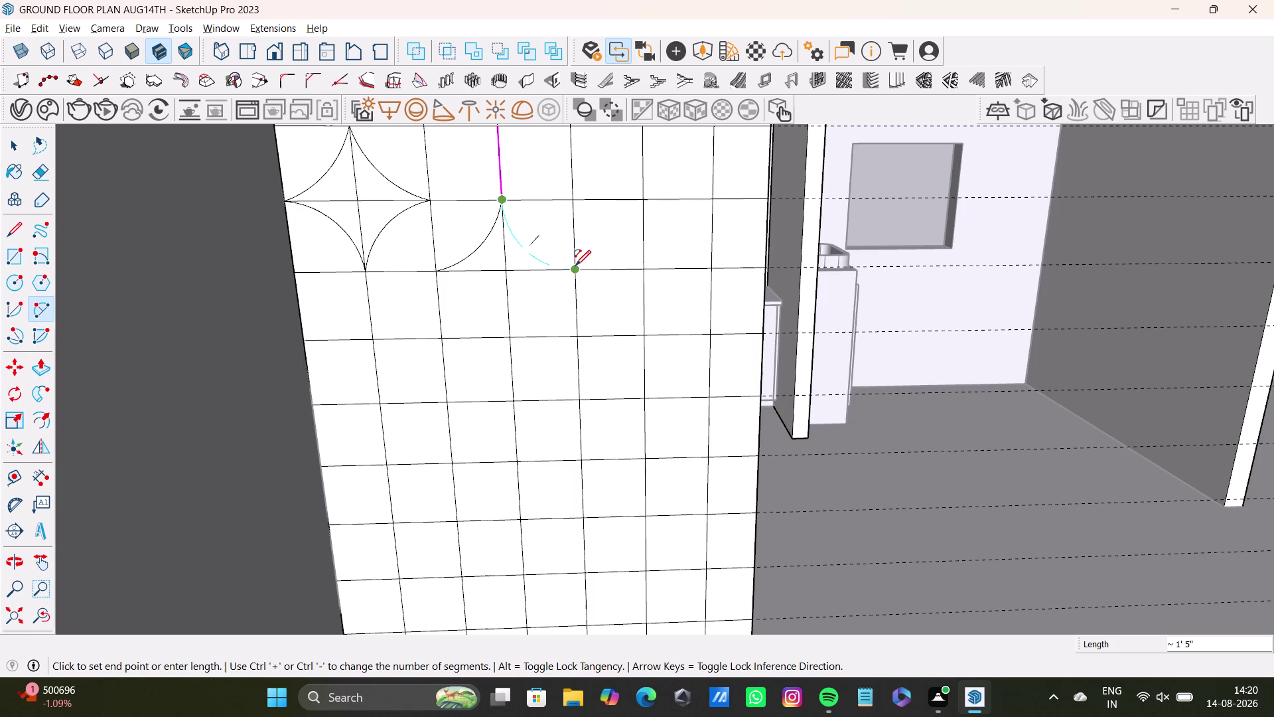
click(575, 266)
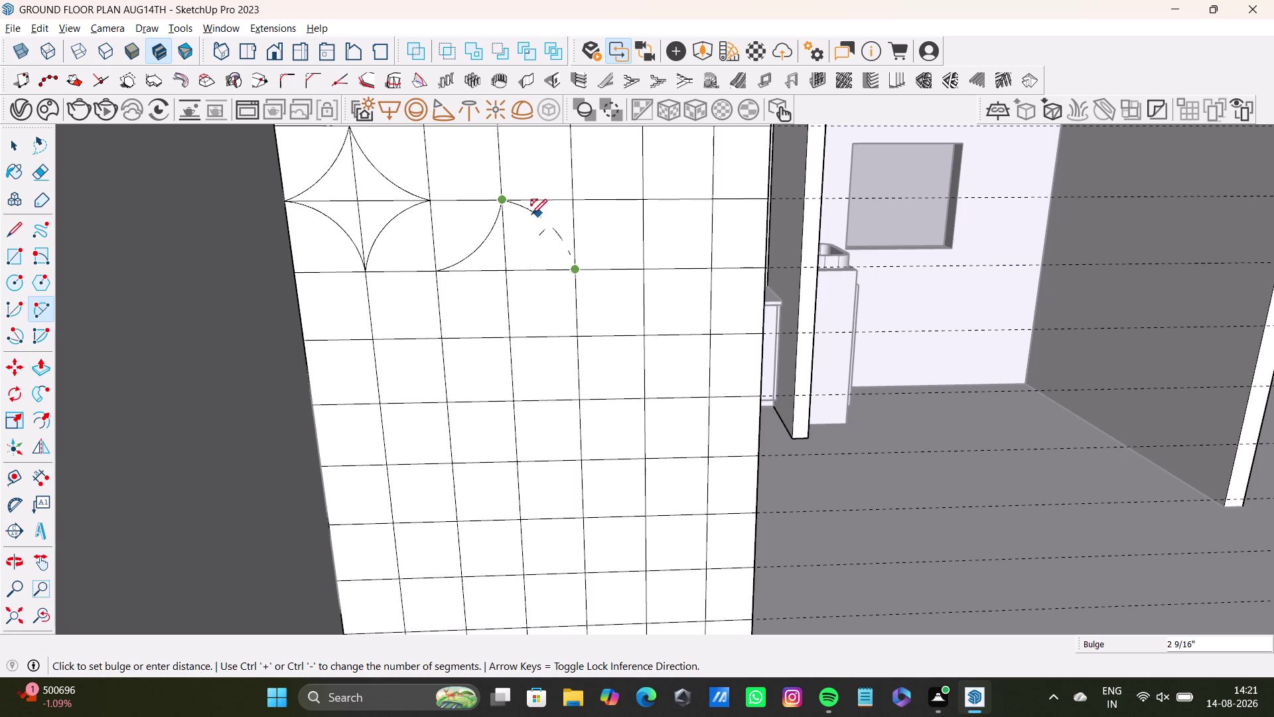
key(space)
click(39, 314)
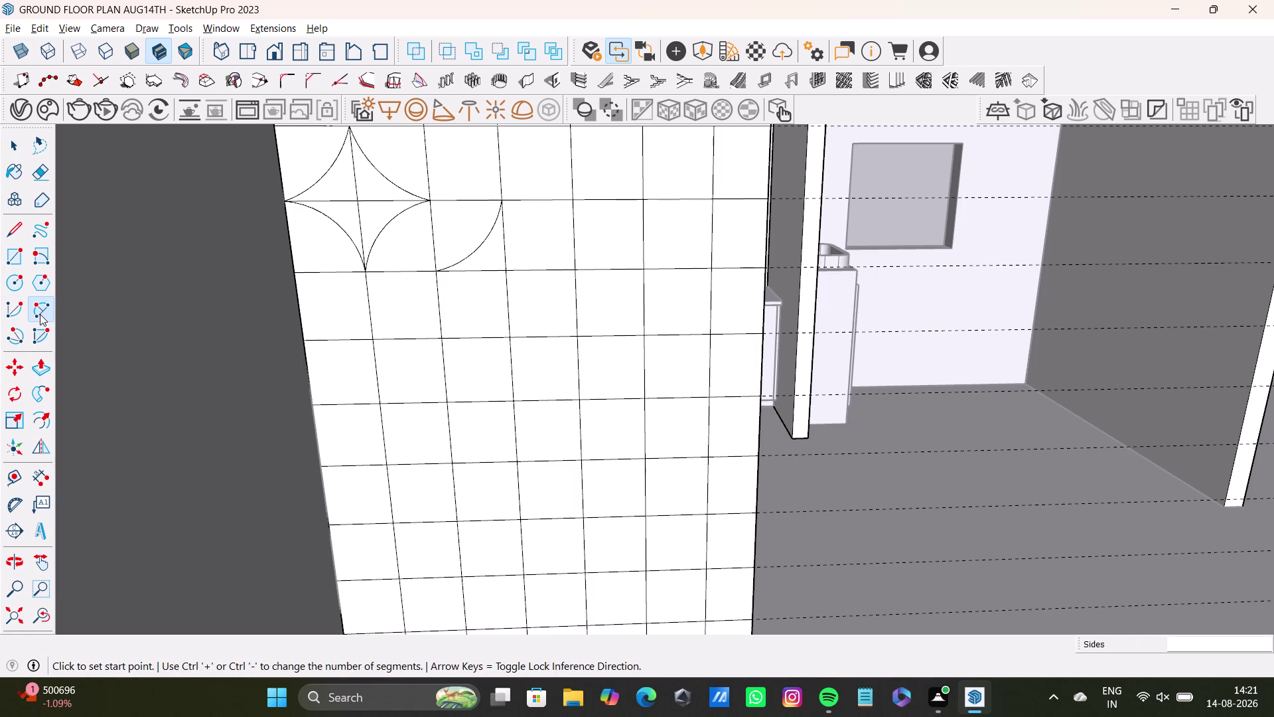
click(501, 199)
click(576, 271)
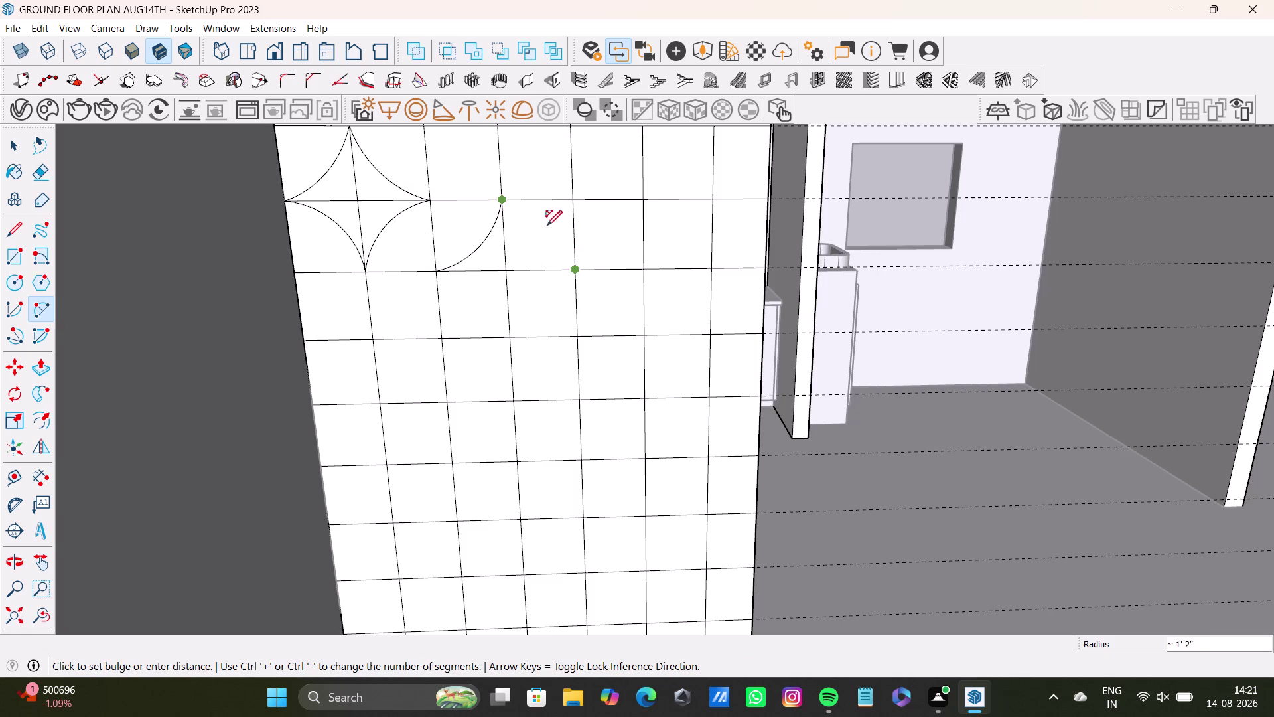
Add the second star's remaining arcs, including the lower-left arc and the closing side.
middle_drag(541, 231, 467, 249)
scroll(up, 3)
scroll(up, 3)
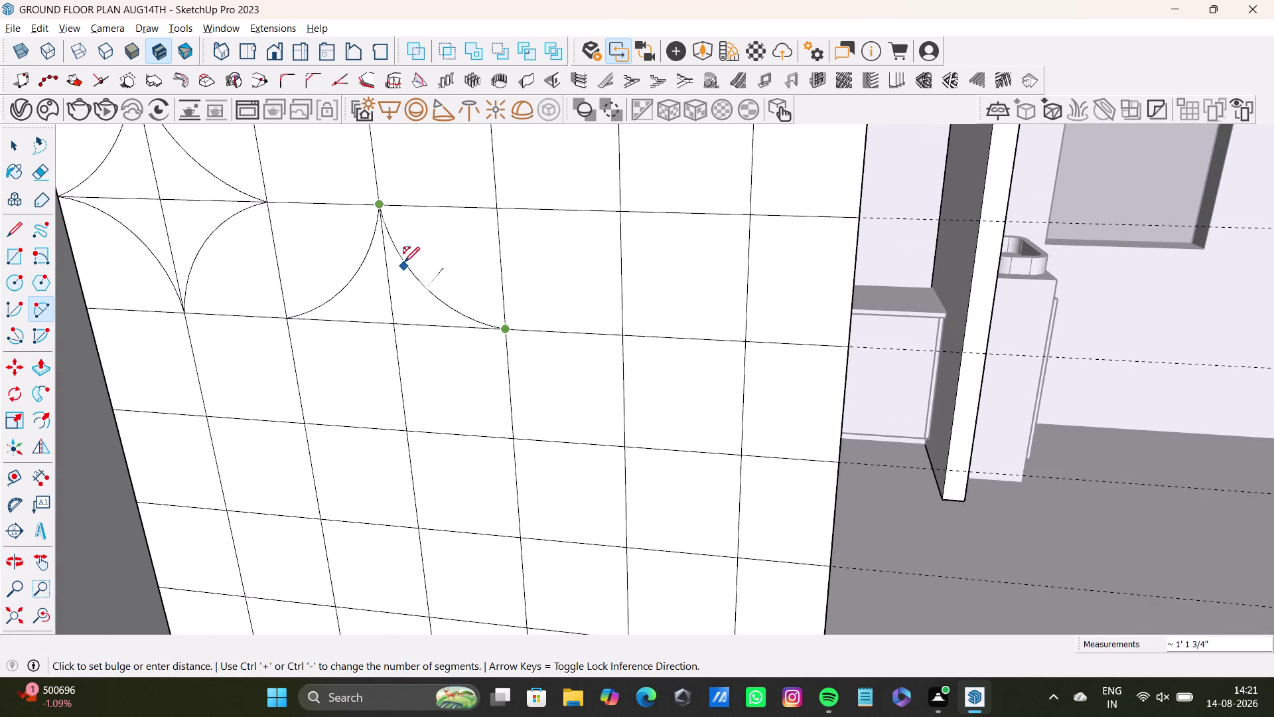
click(404, 262)
scroll(down, 3)
middle_drag(395, 349, 455, 295)
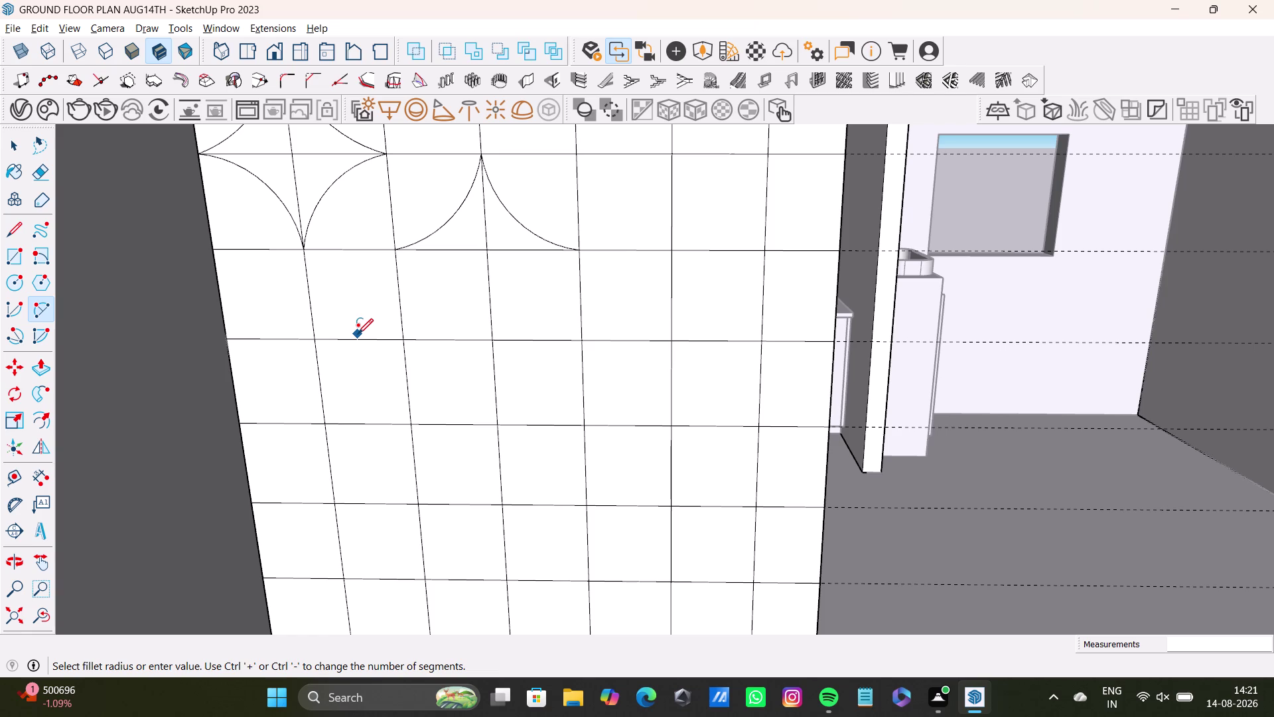
click(399, 251)
click(490, 339)
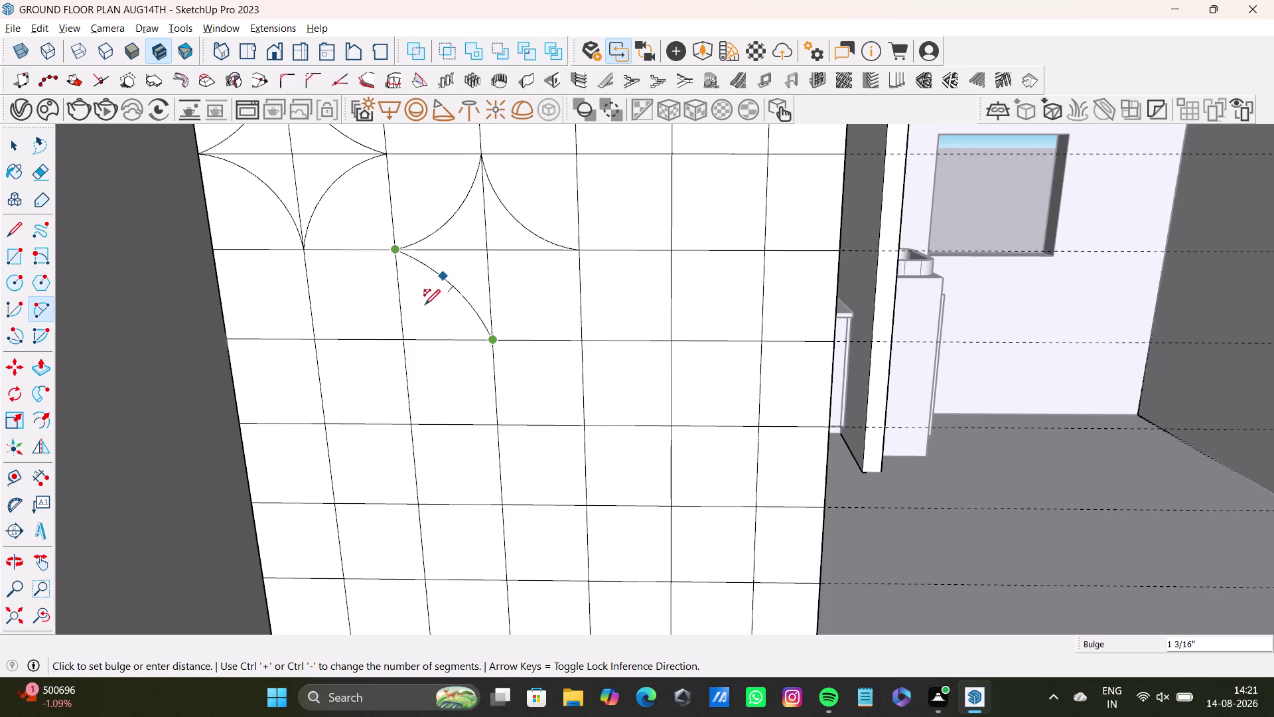
click(469, 295)
click(583, 253)
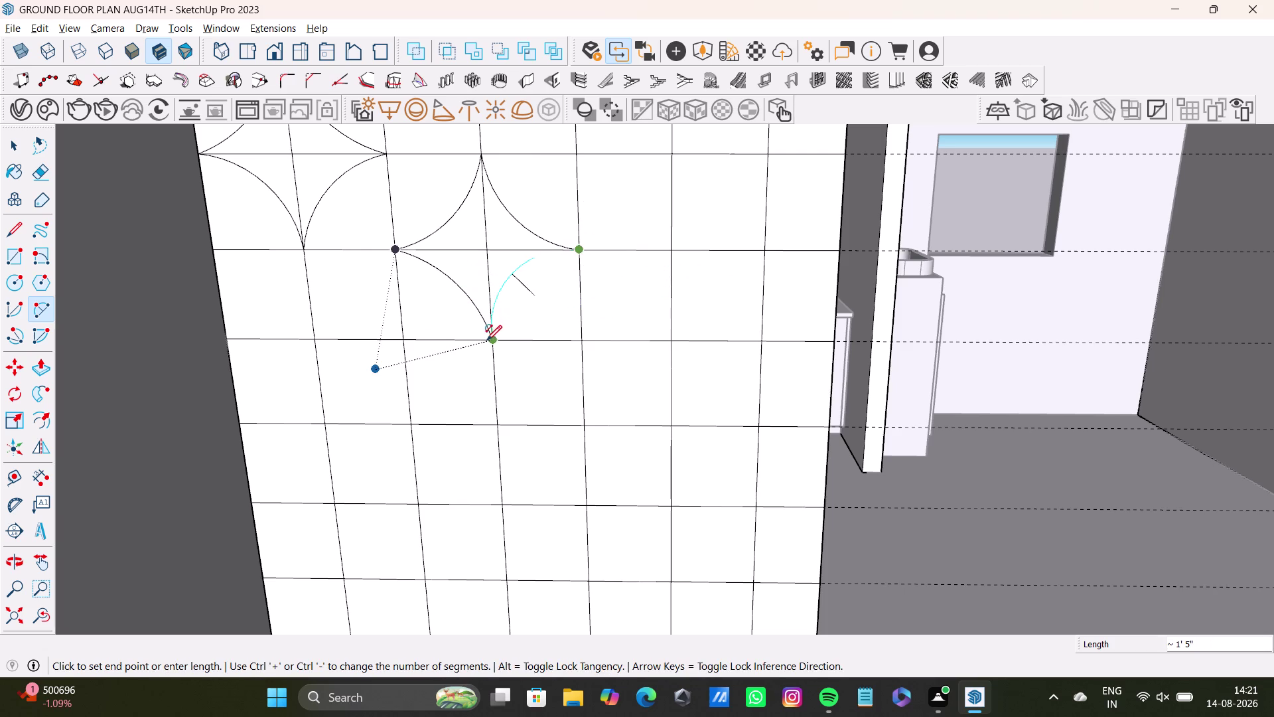
click(493, 339)
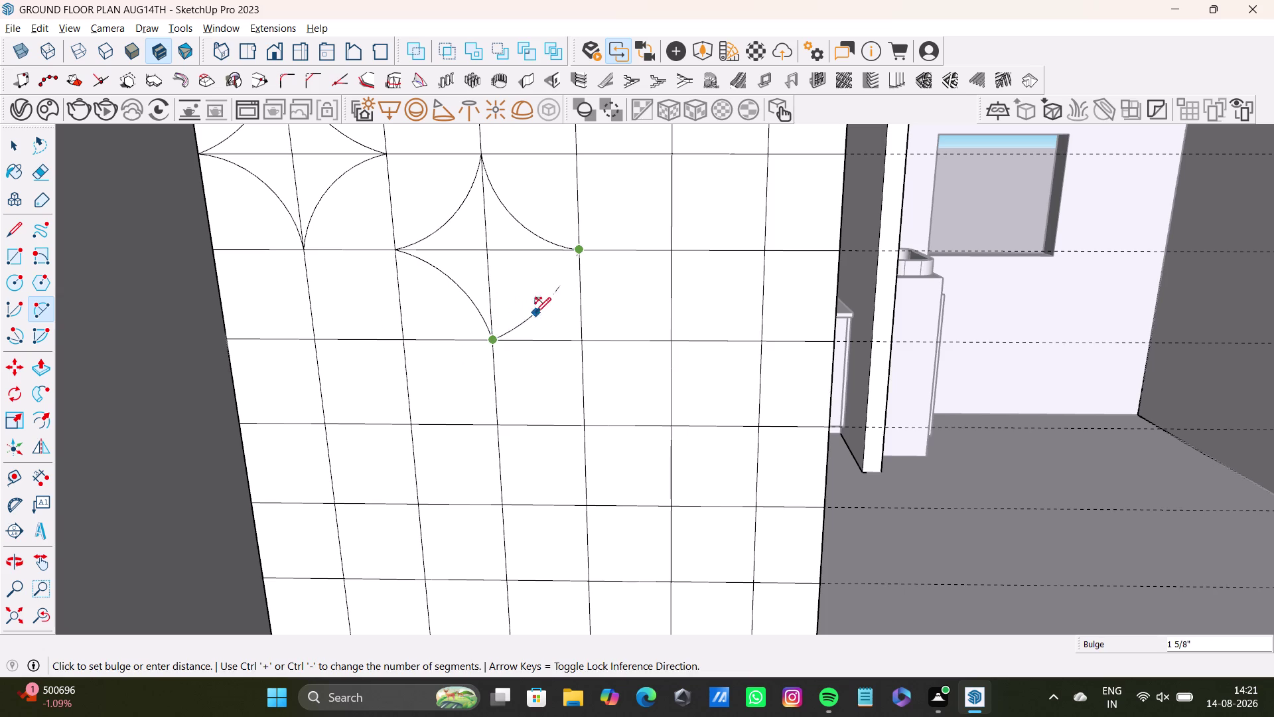
click(510, 294)
key(space)
Orbit and pan along the tiled wall to face its upper tiles.
scroll(down, 3)
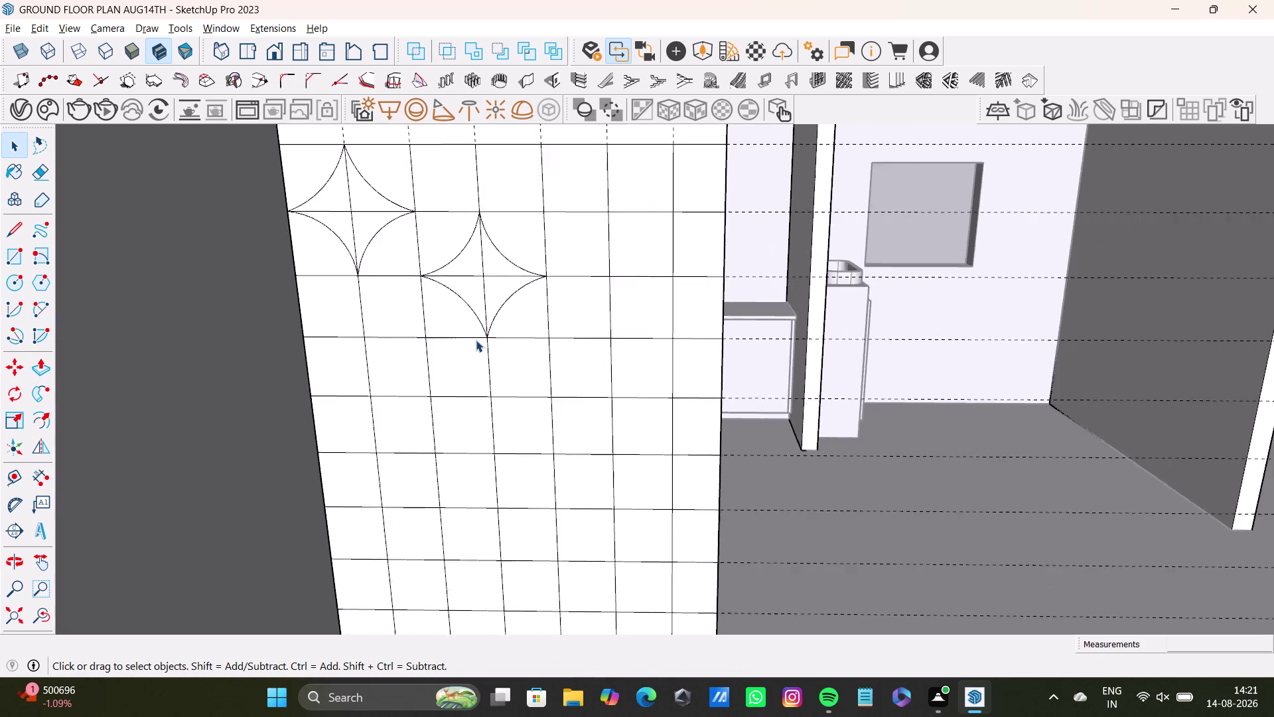
scroll(down, 3)
middle_drag(478, 341, 473, 337)
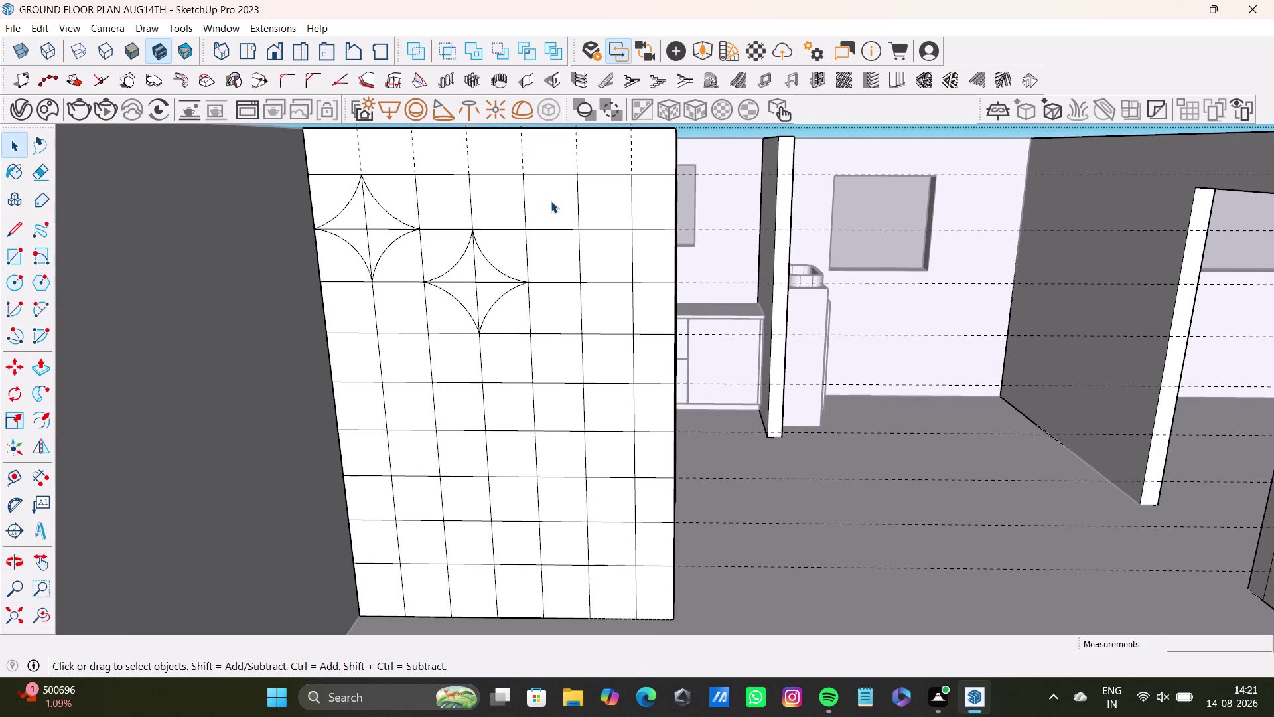
scroll(up, 3)
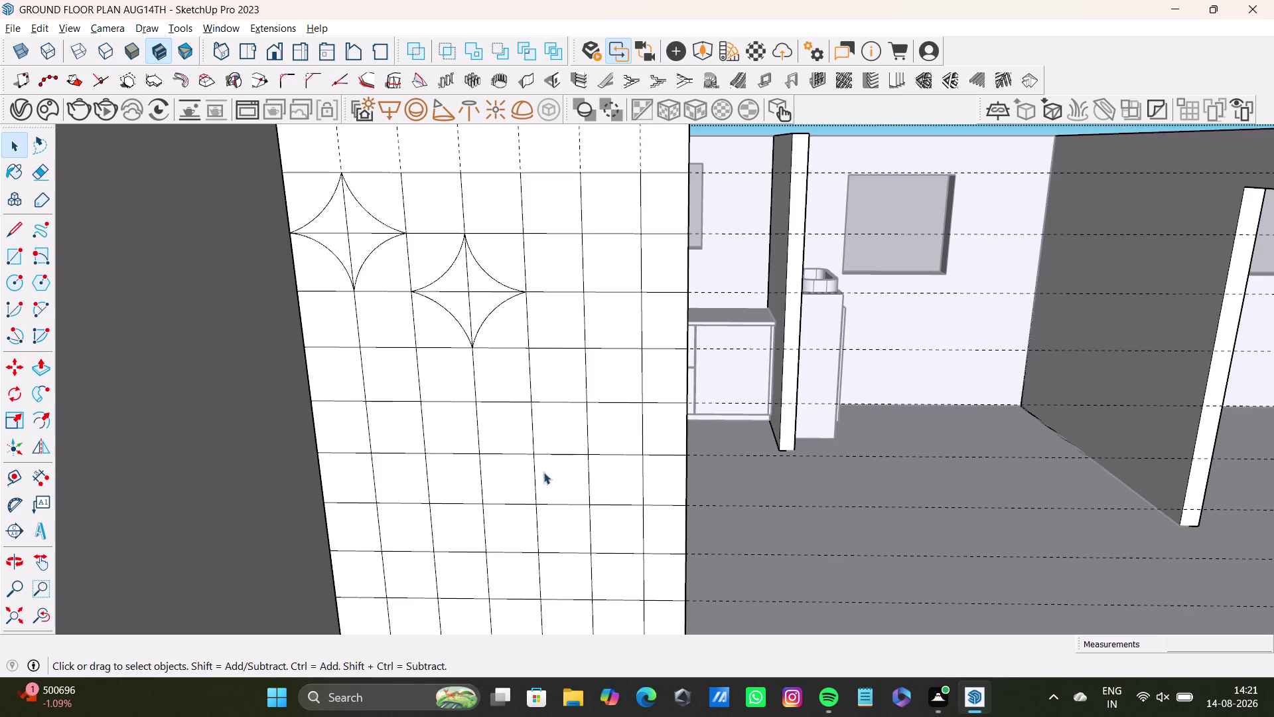
middle_drag(512, 366, 498, 345)
middle_drag(563, 344, 506, 355)
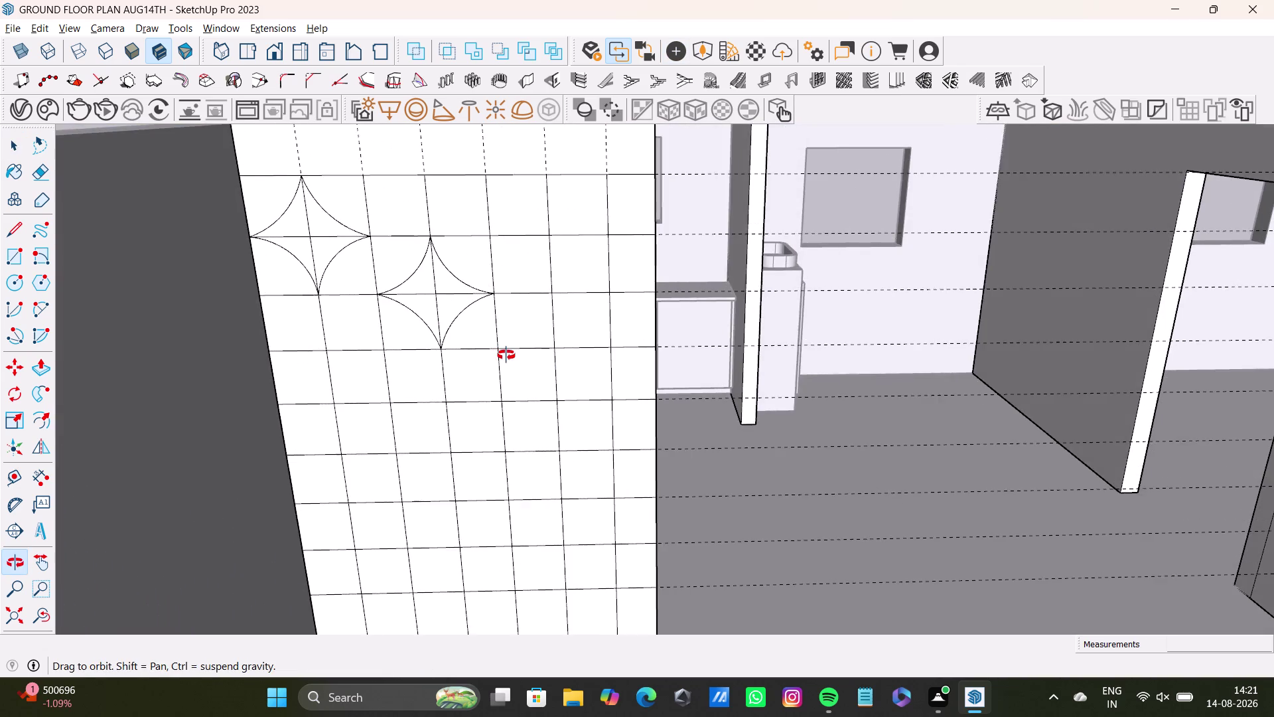
middle_drag(506, 355, 517, 342)
click(39, 309)
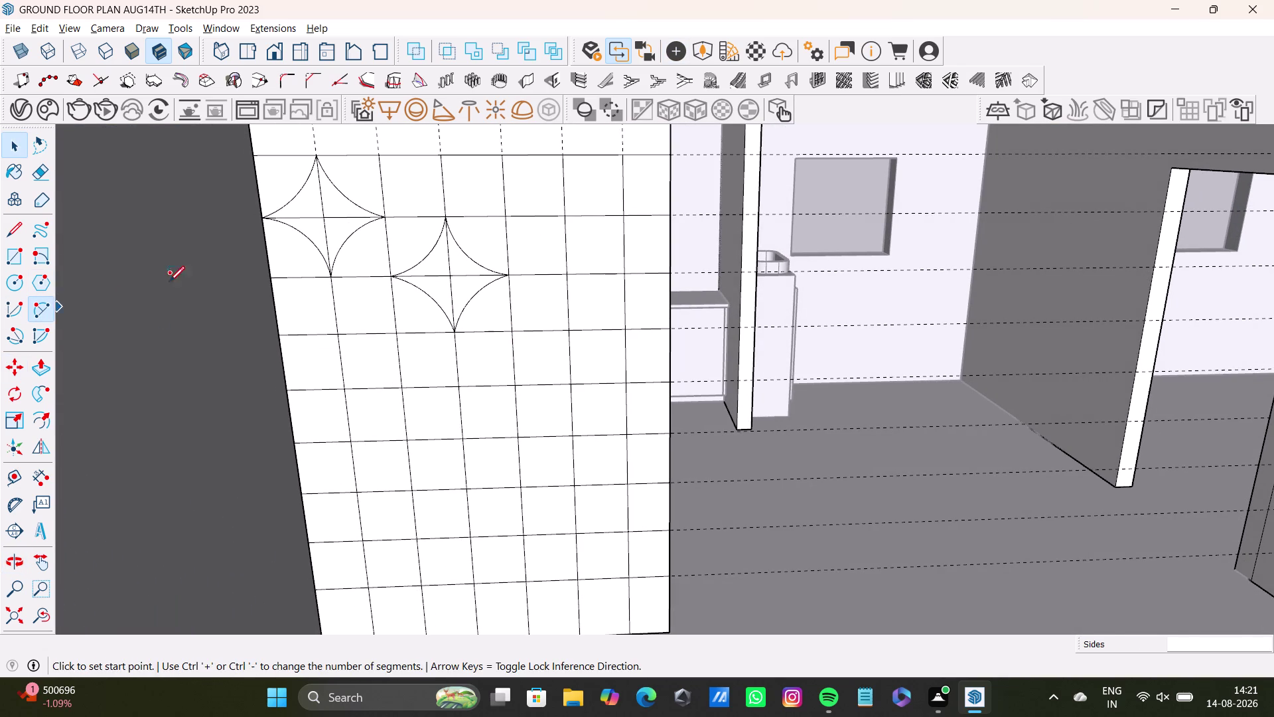
scroll(up, 3)
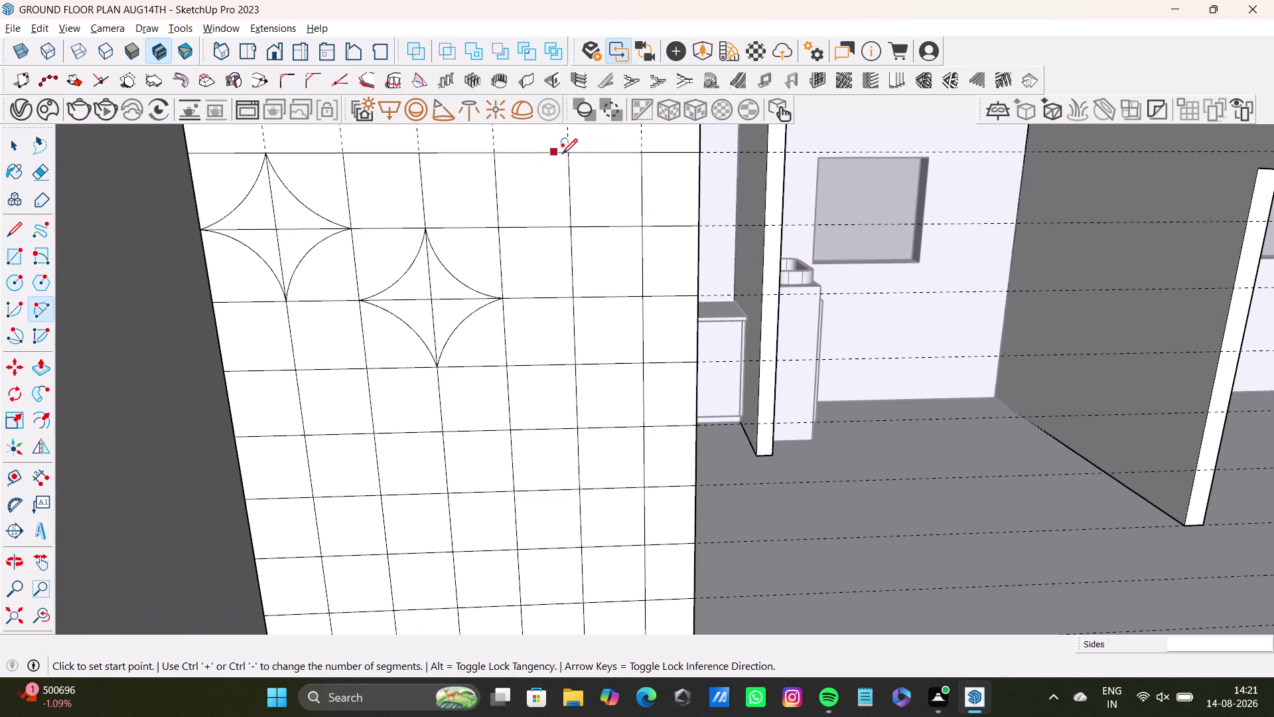
Draw the third star's upper-left and upper-right arcs, then undo both.
click(566, 154)
click(503, 225)
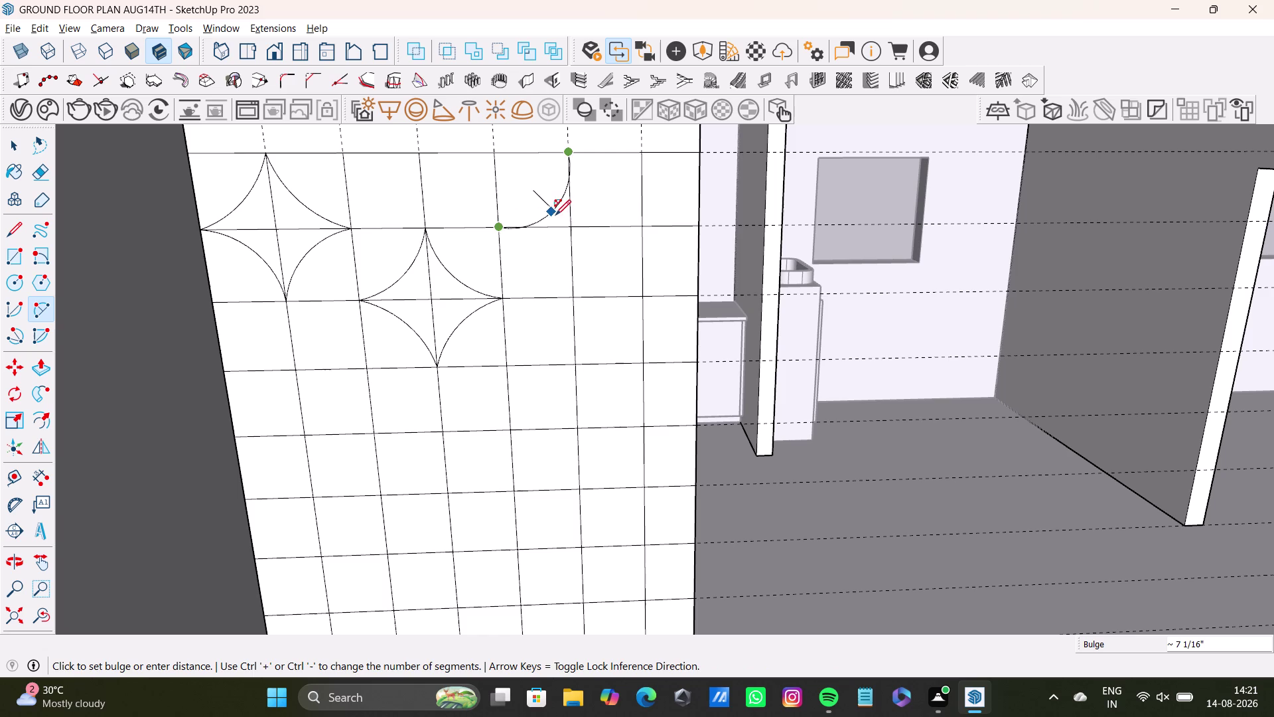
click(537, 205)
key(space)
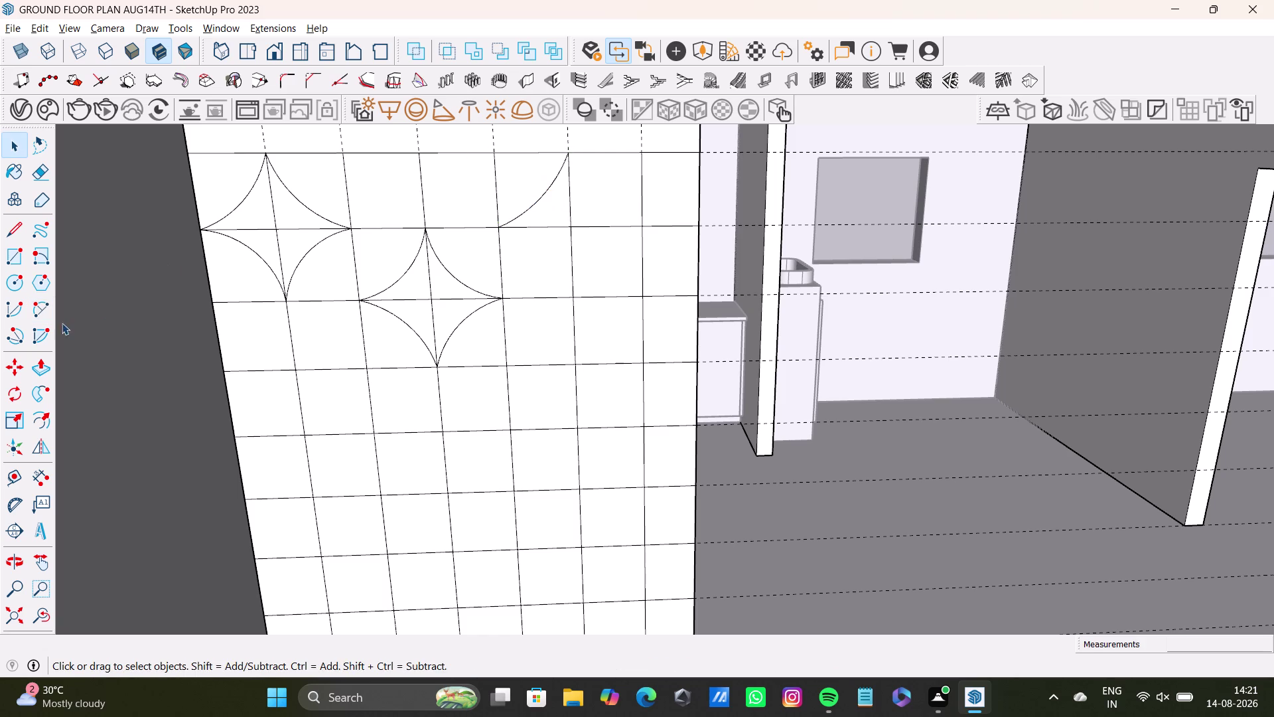
click(37, 307)
click(571, 155)
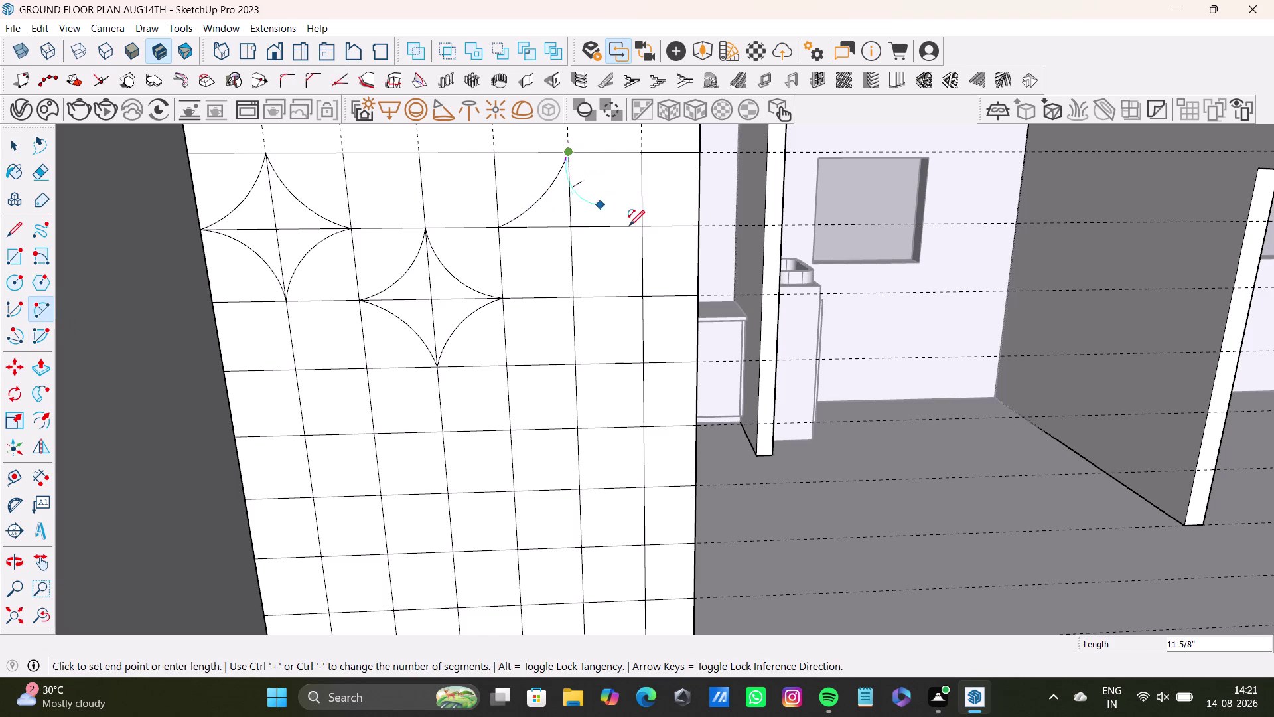
click(637, 224)
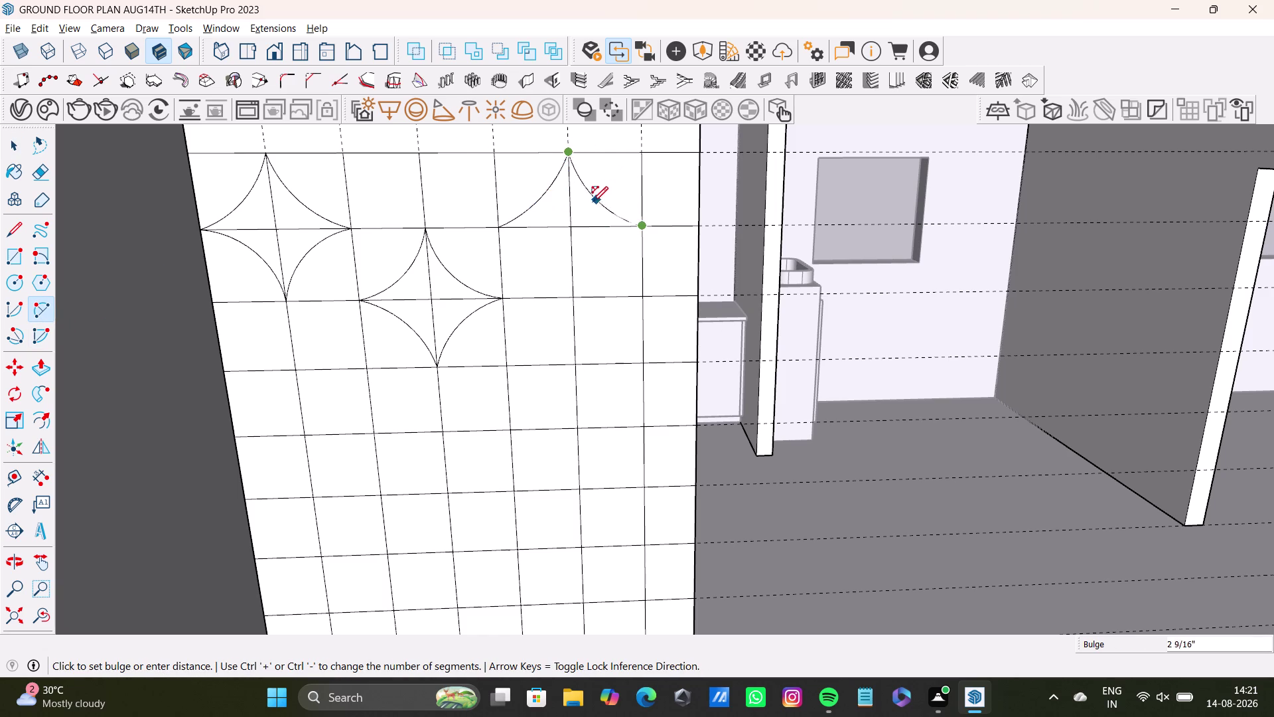
click(591, 202)
key(space)
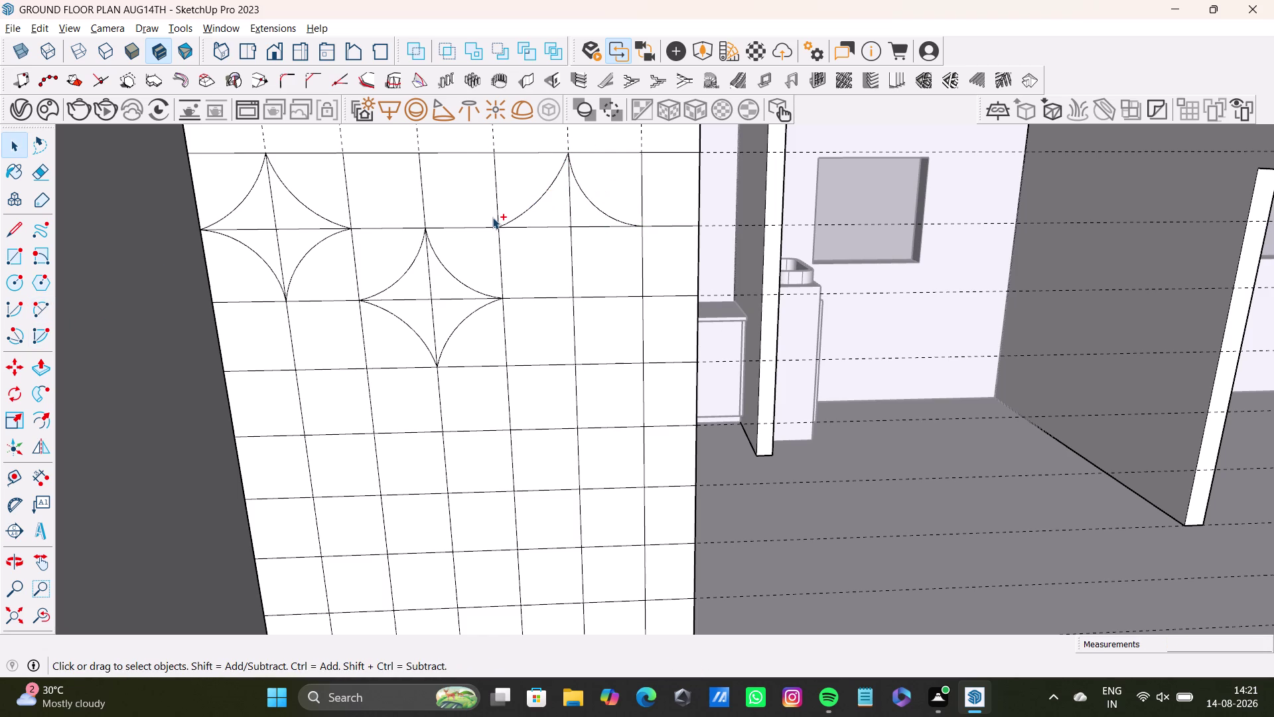
key(ctrl+z)
key(ctrl+z)
Redraw the upper-left and upper-right arcs meeting at the third star's top point.
click(37, 311)
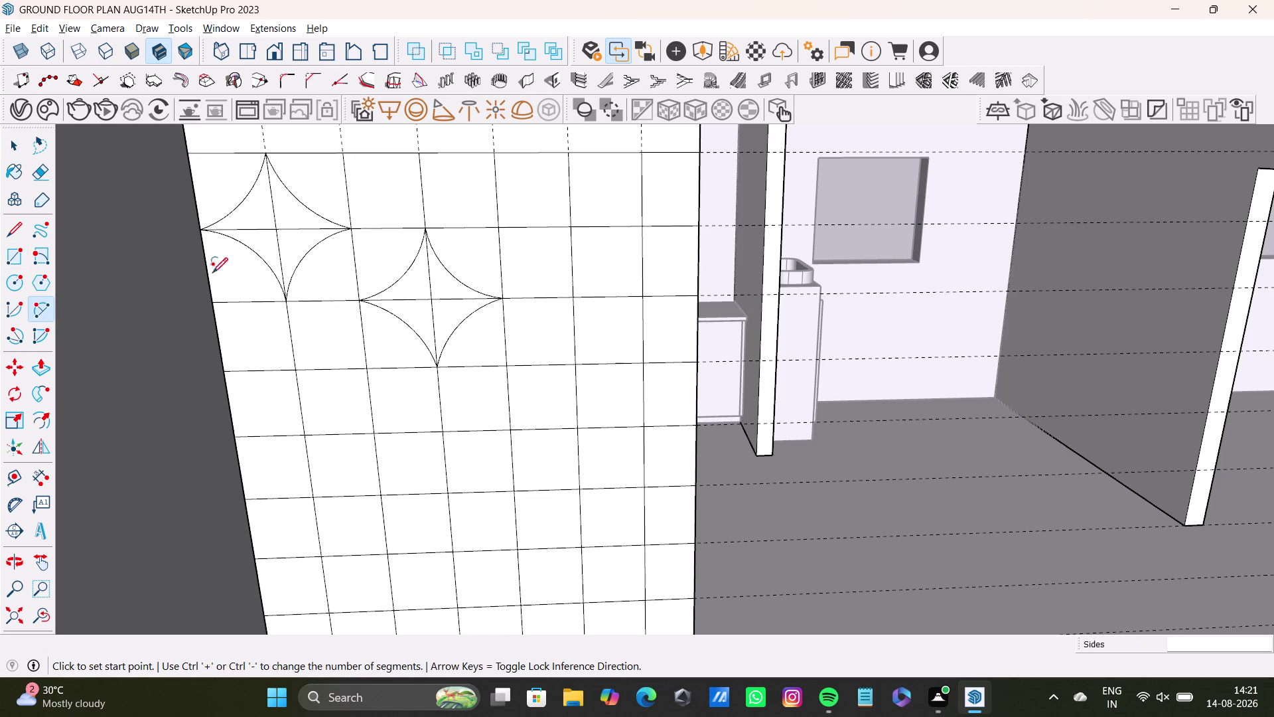
click(500, 226)
click(566, 151)
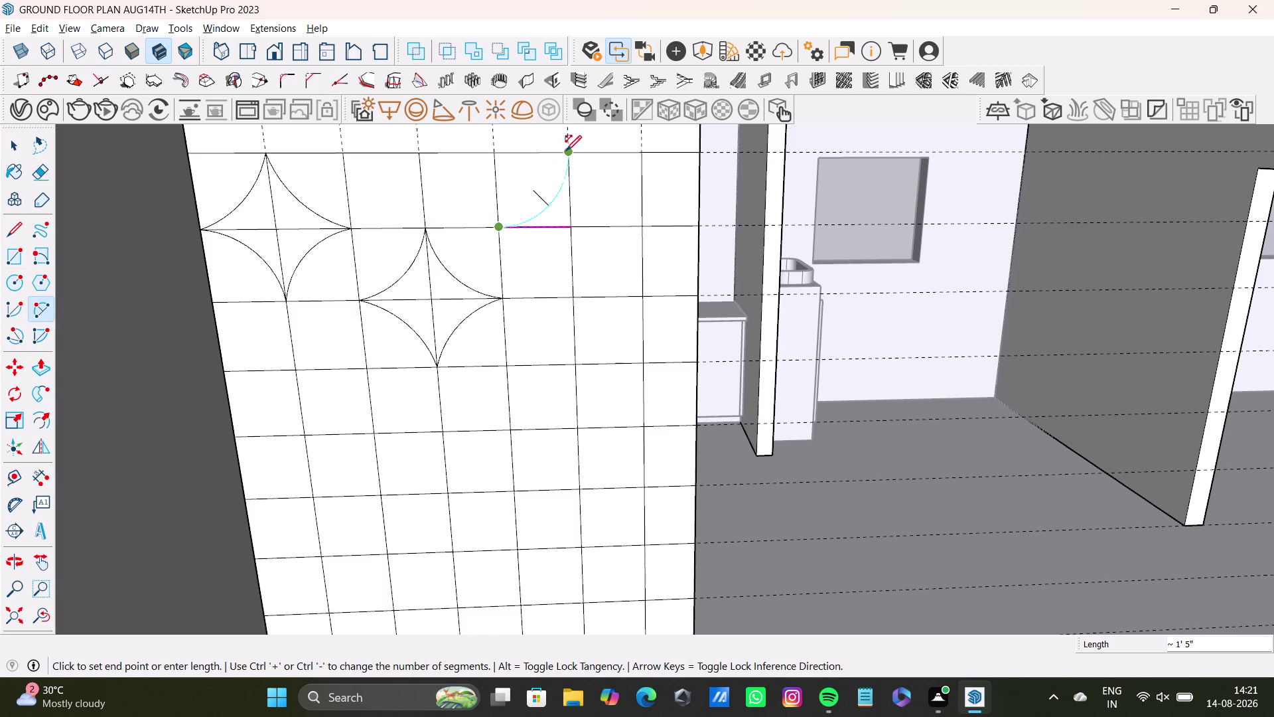
click(555, 190)
key(space)
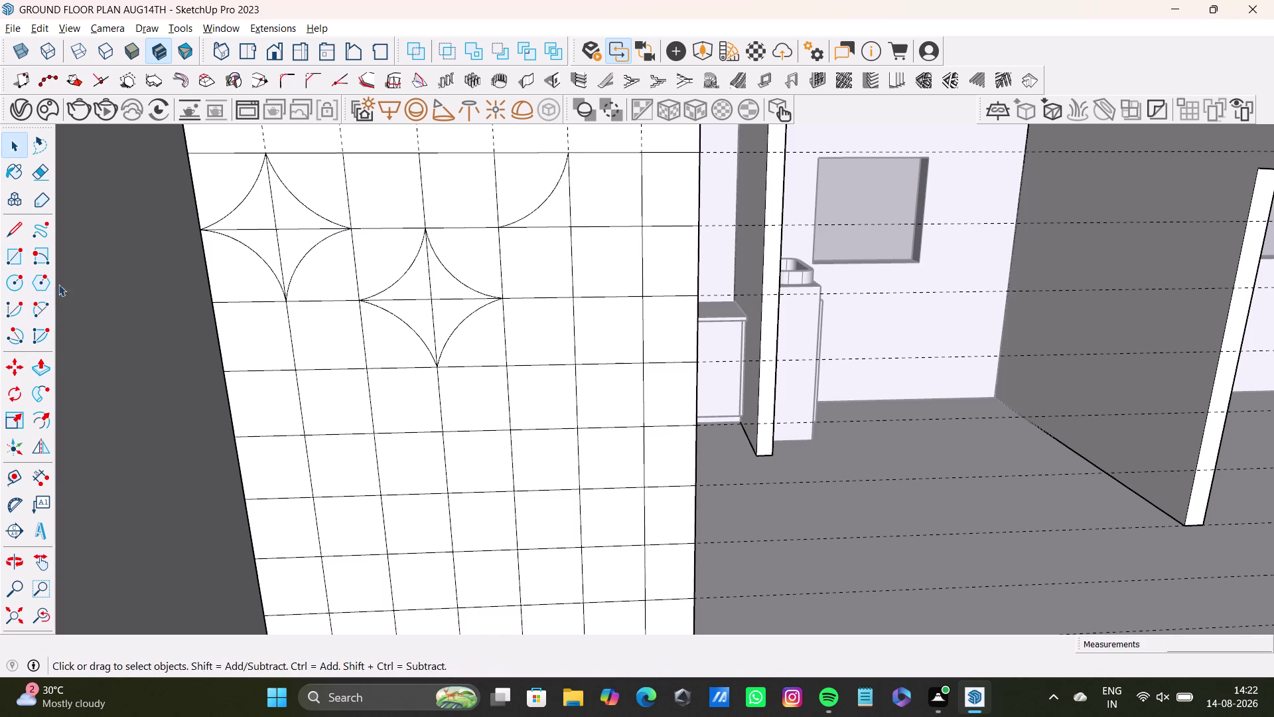
click(41, 306)
click(570, 153)
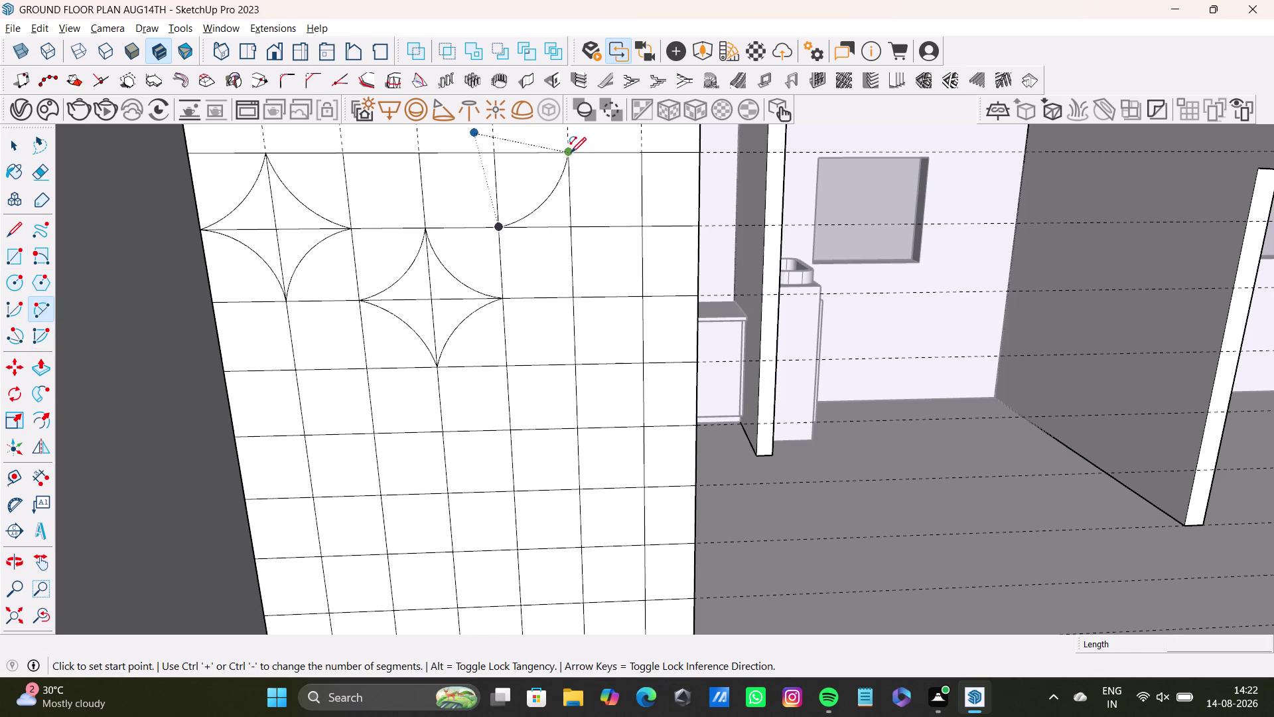
click(644, 223)
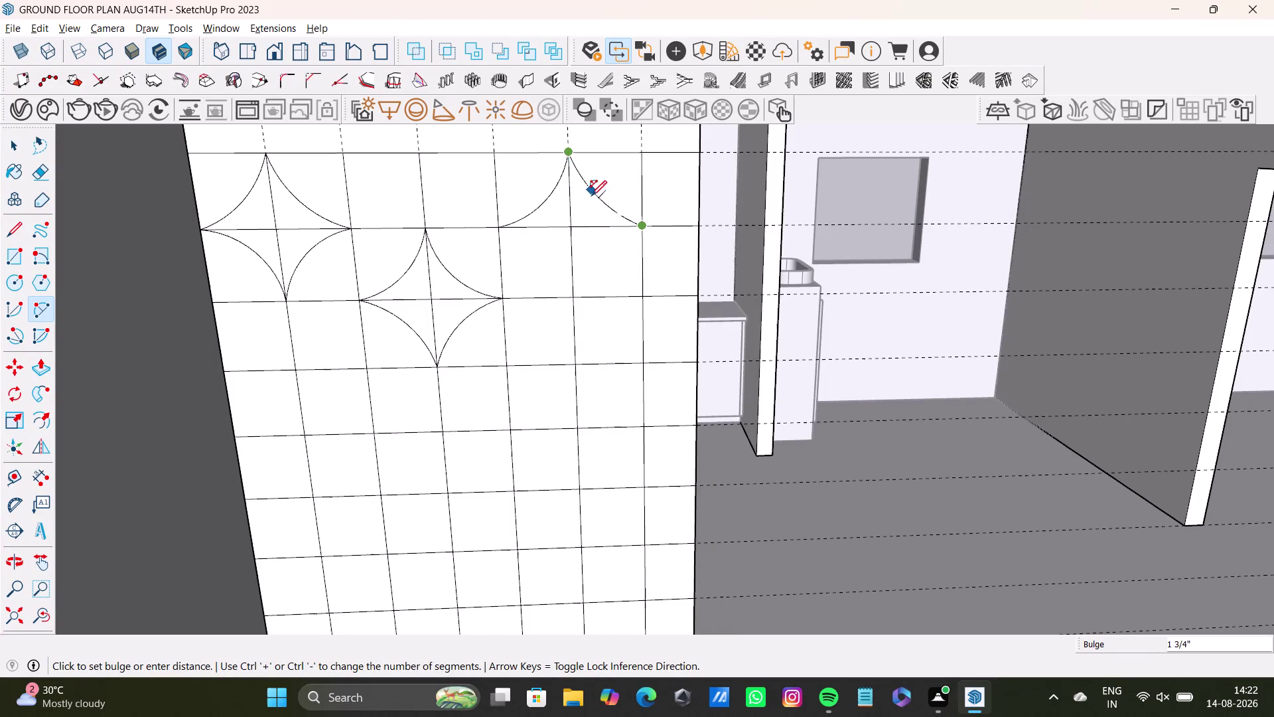
click(591, 201)
key(space)
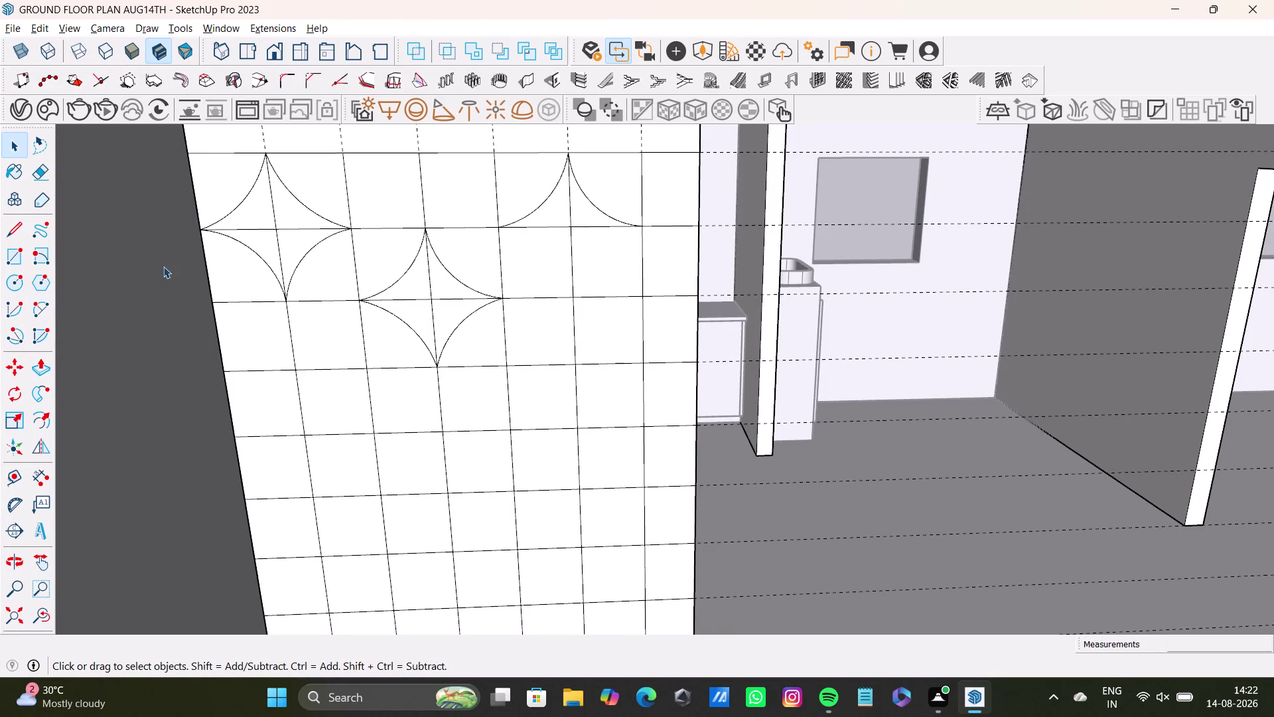
Draw the lower-left and lower-right arcs meeting at the star's bottom point.
click(36, 308)
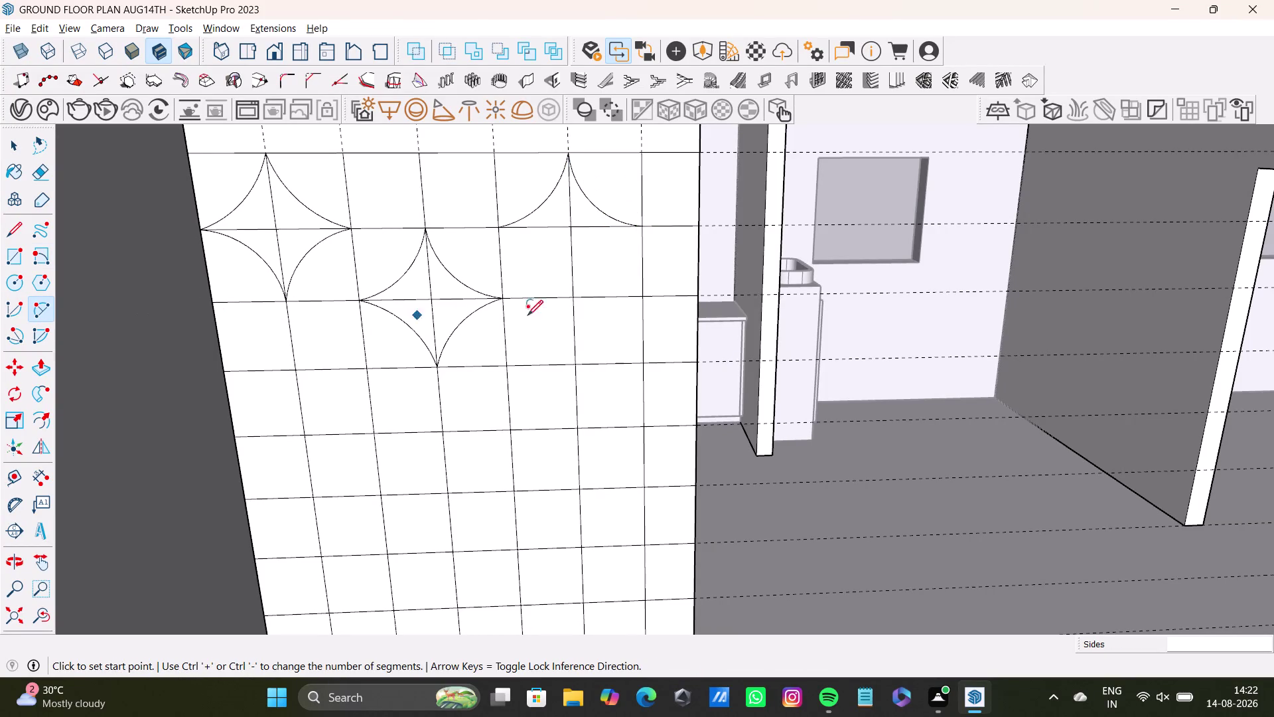
click(500, 232)
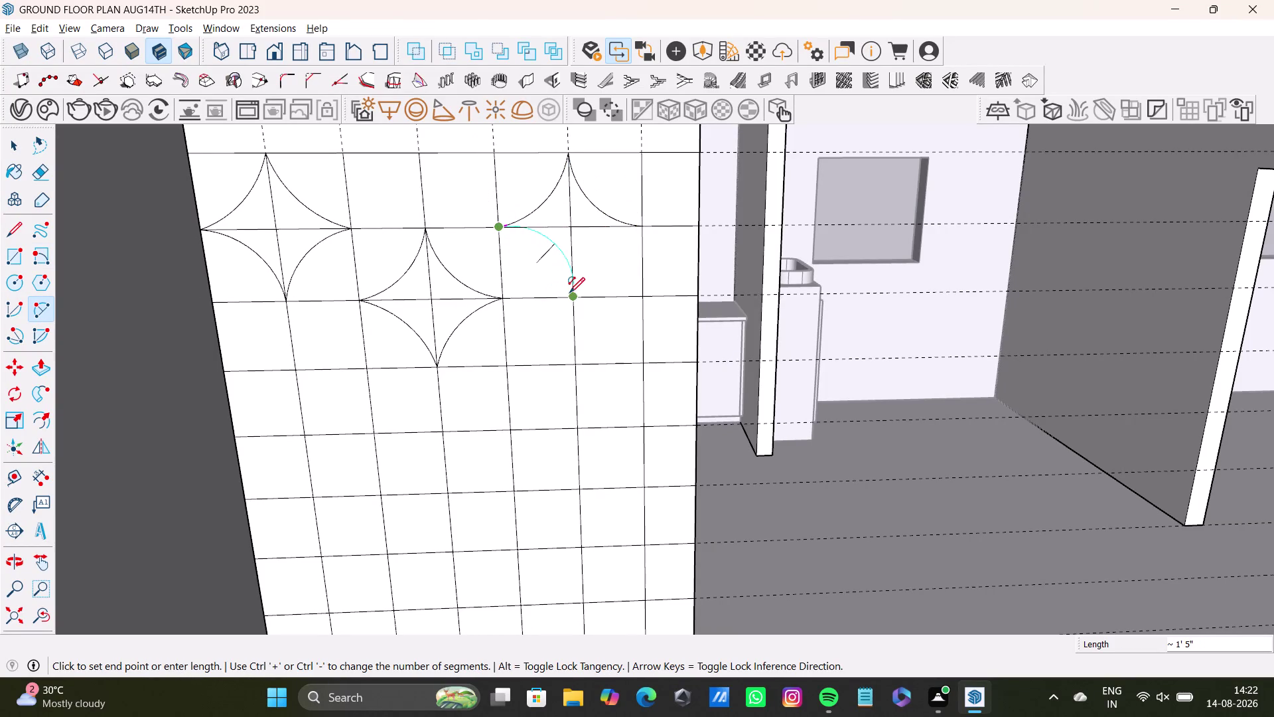
click(573, 295)
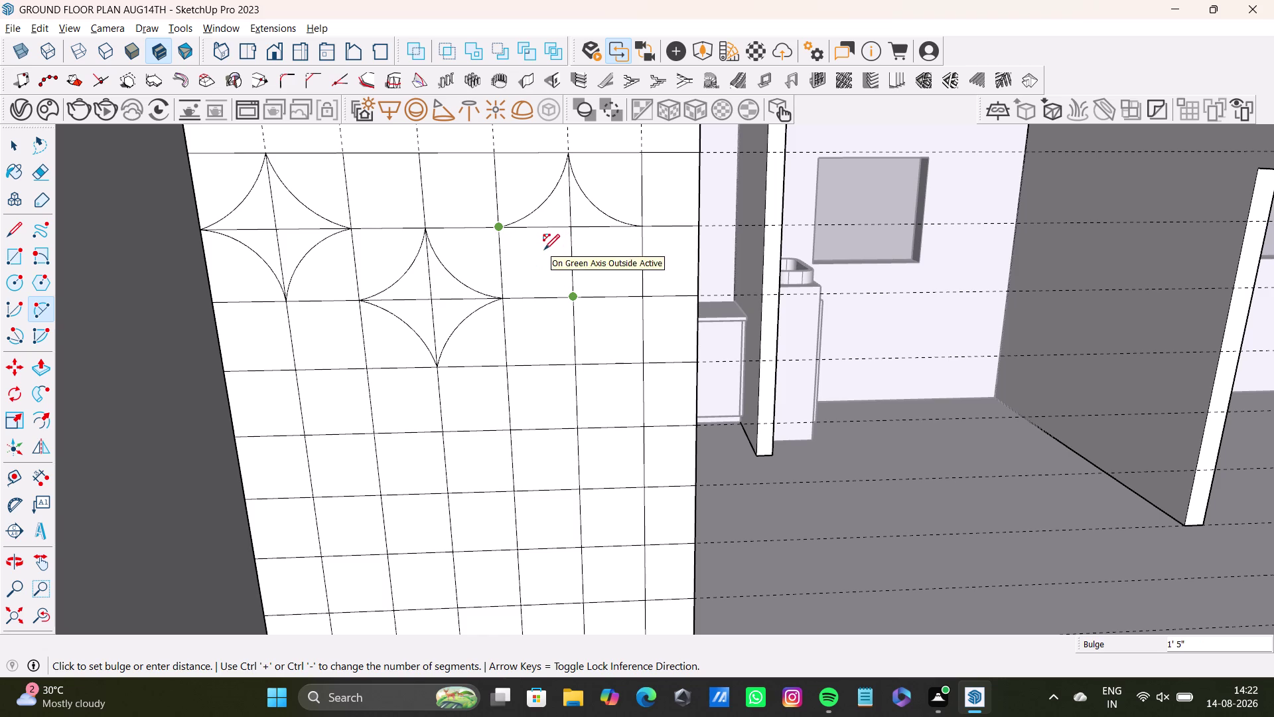
scroll(up, 3)
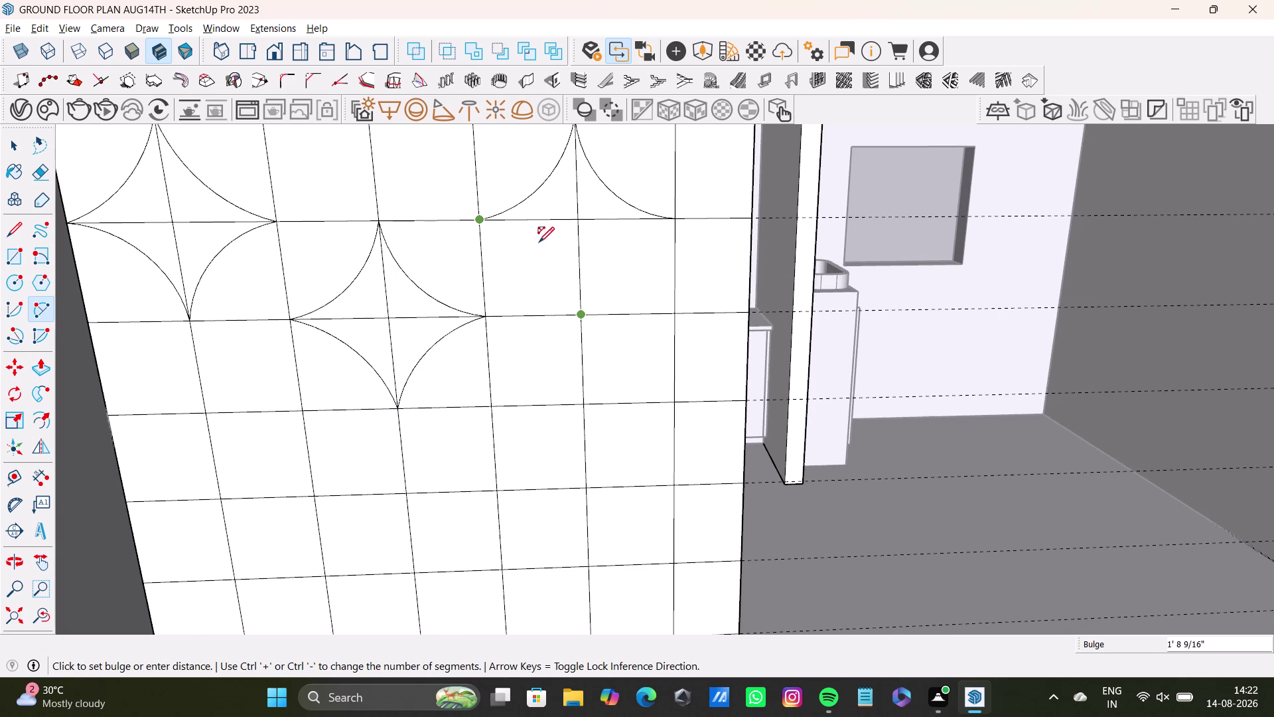
click(552, 256)
key(space)
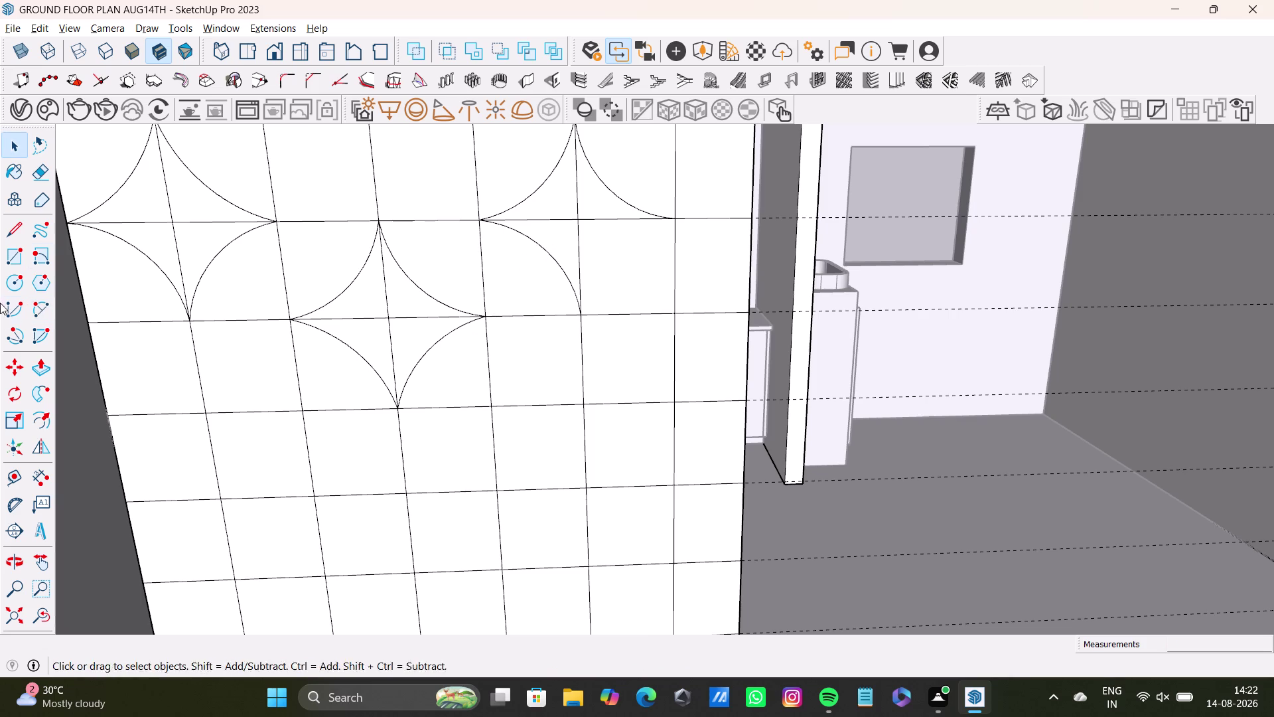
click(32, 310)
click(675, 222)
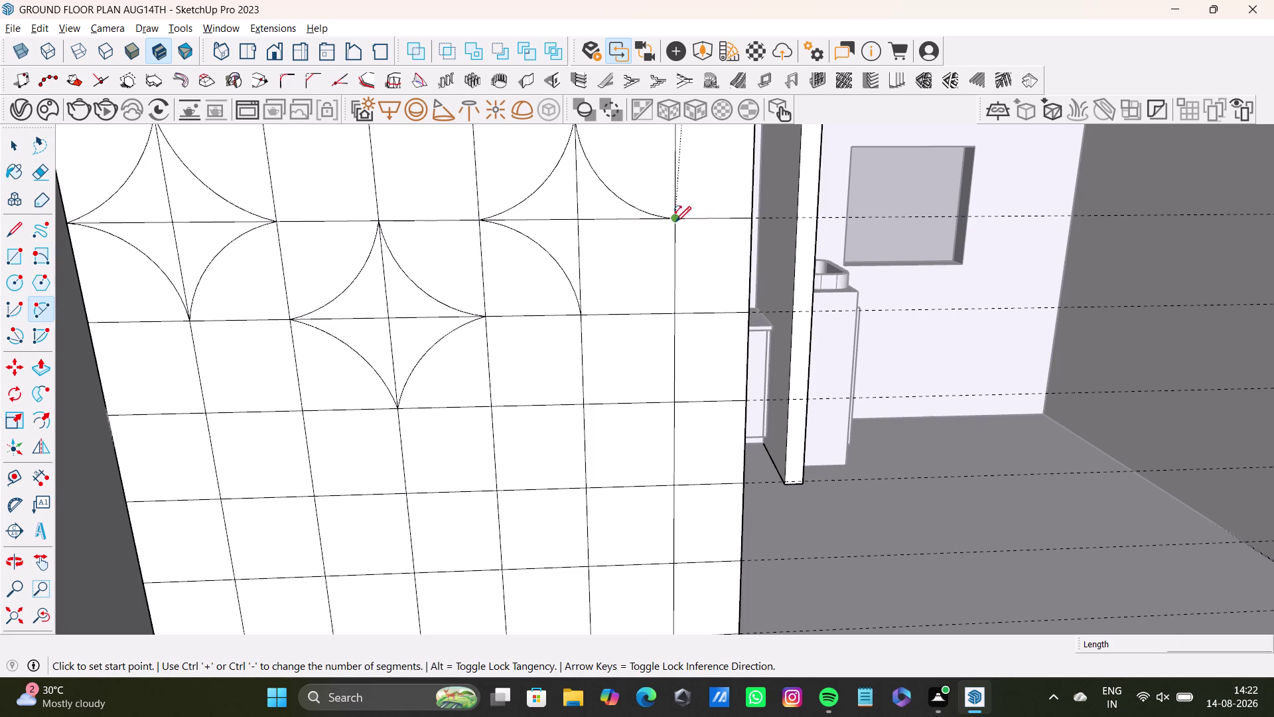
click(582, 318)
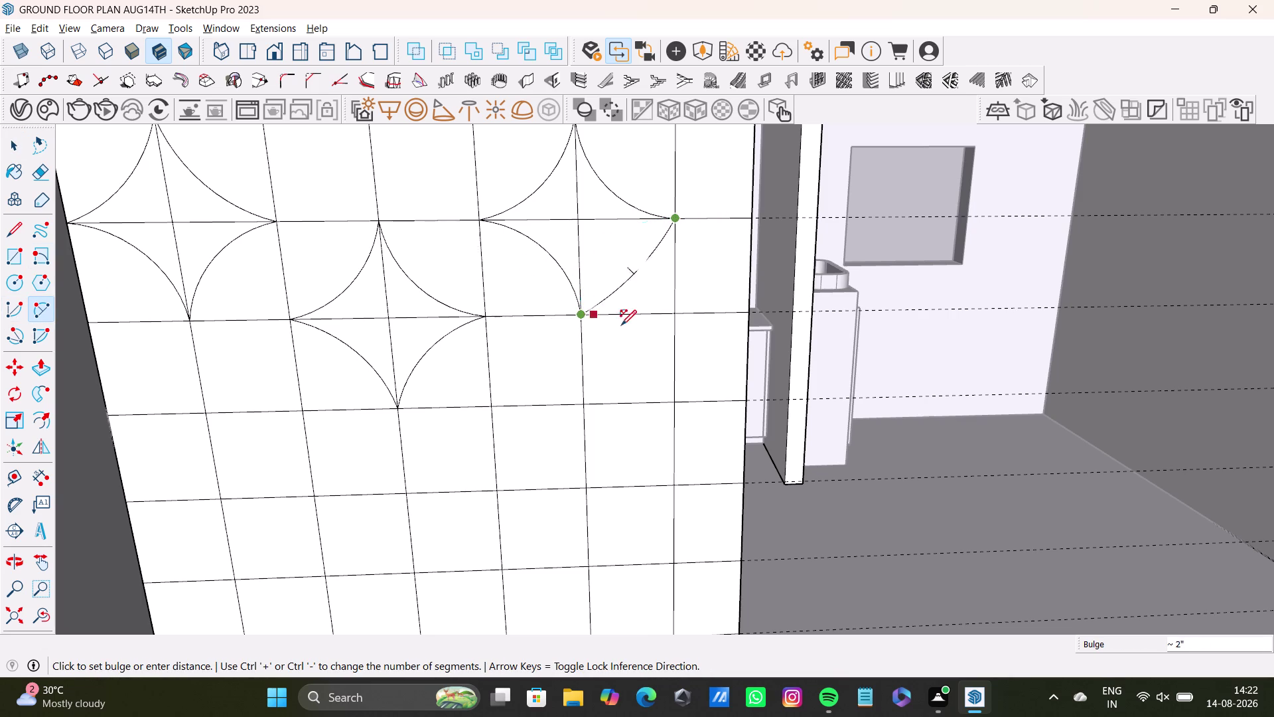
click(589, 291)
key(space)
scroll(down, 3)
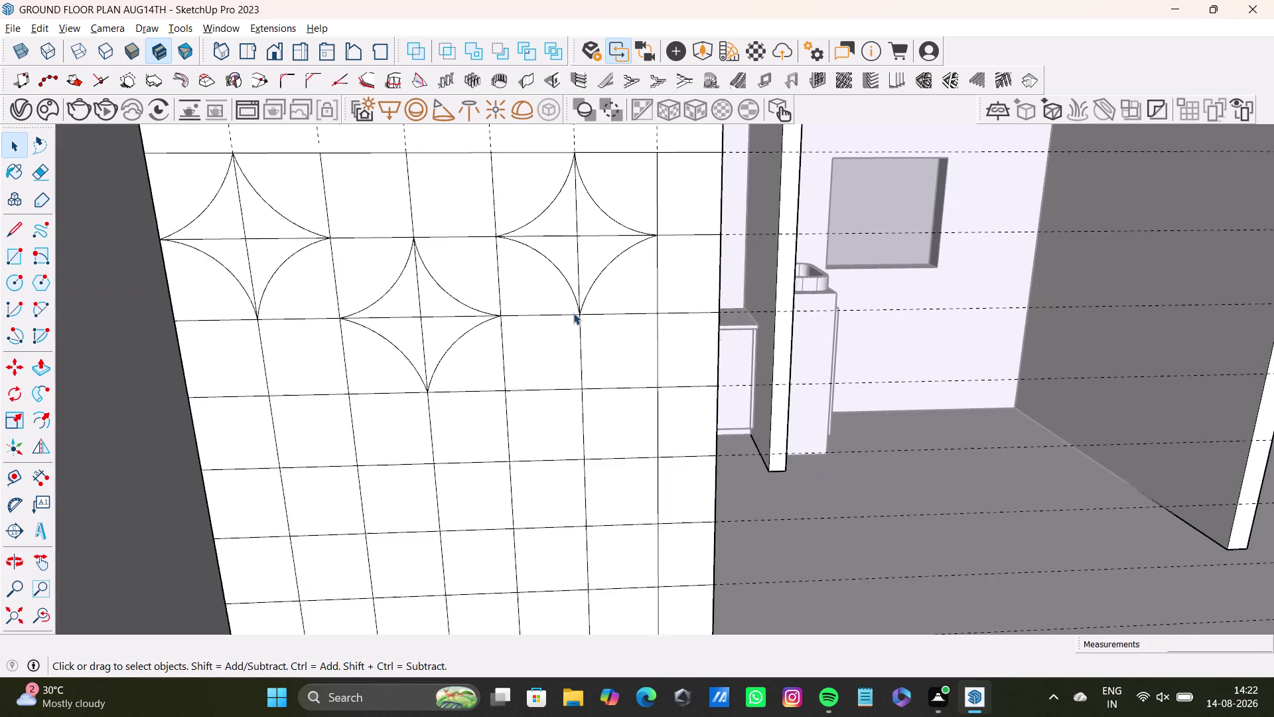
Orbit over the whole ground floor plan, then back to face the star-tiled wall.
scroll(down, 3)
middle_drag(565, 341, 653, 247)
scroll(down, 3)
middle_drag(621, 303, 619, 306)
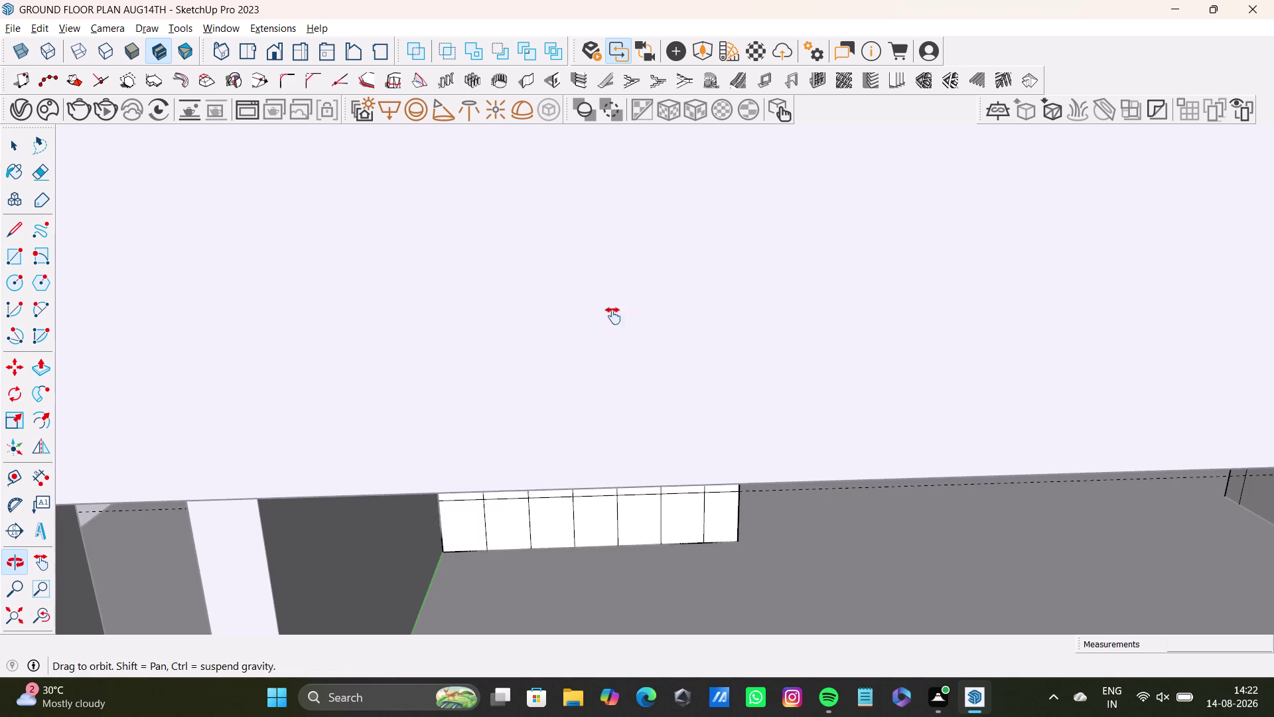
middle_drag(619, 306, 507, 571)
click(8, 622)
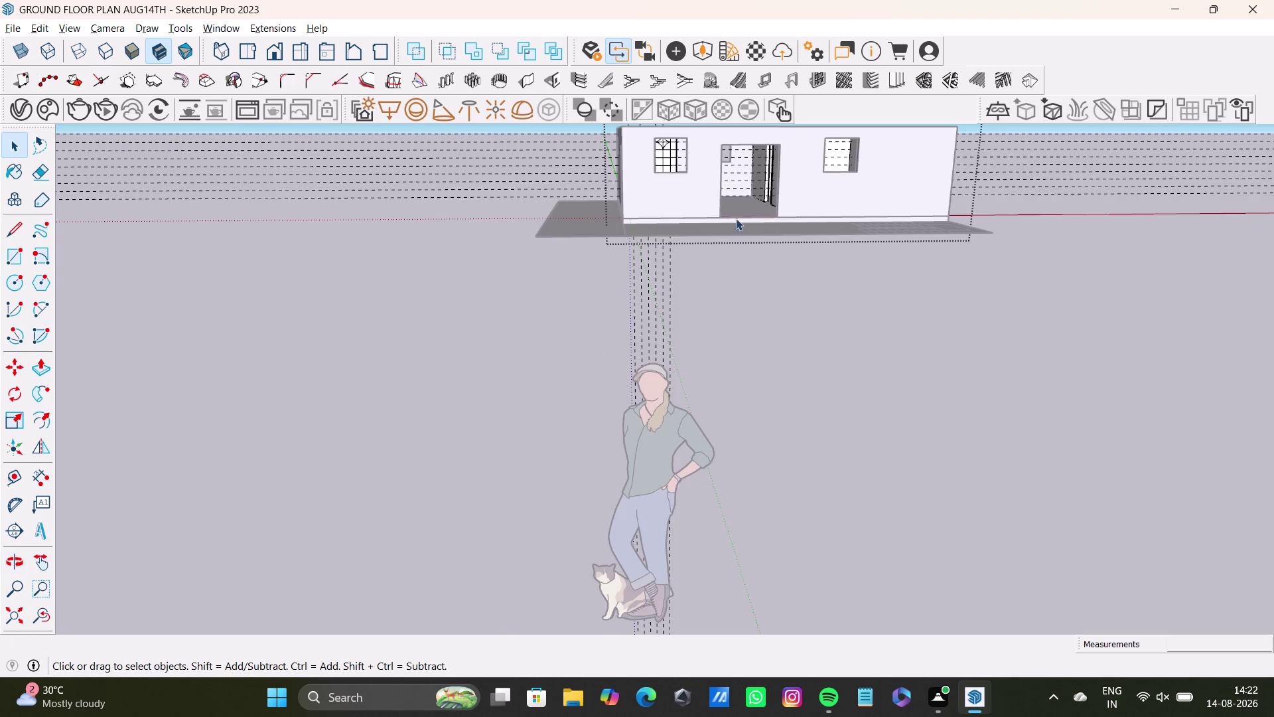
scroll(up, 3)
middle_drag(734, 180, 671, 432)
middle_drag(672, 404, 683, 394)
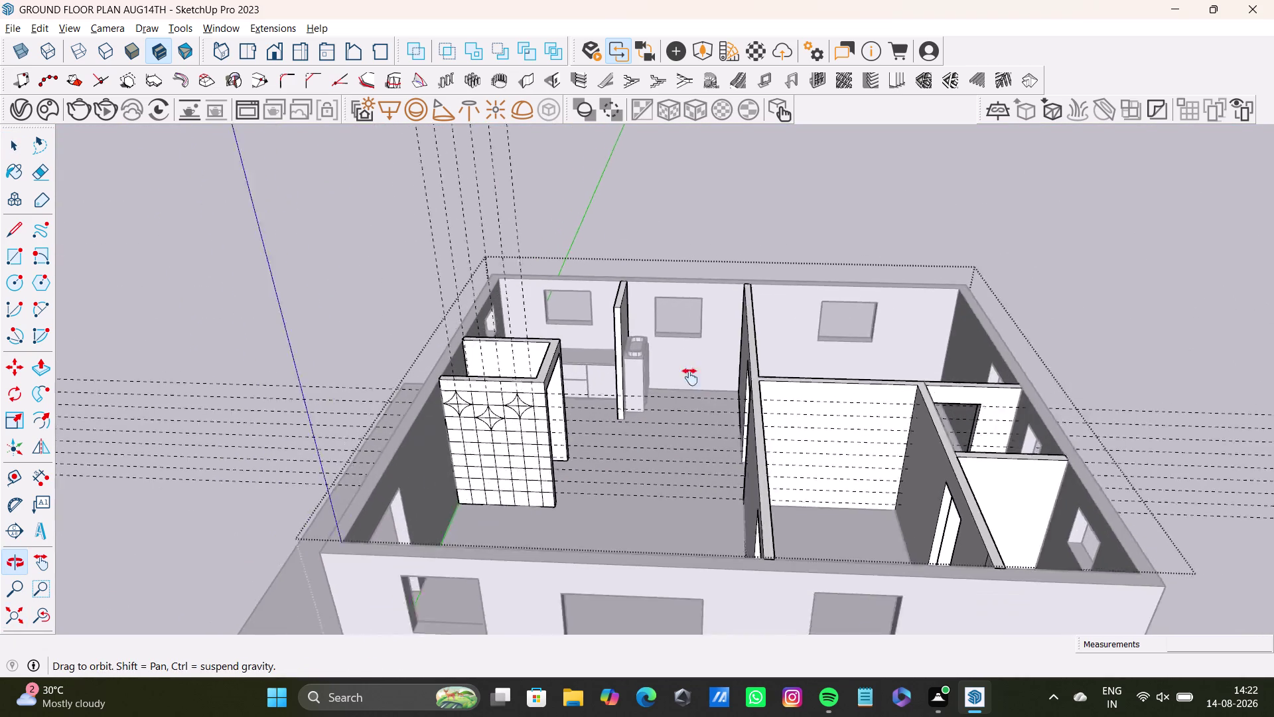
middle_drag(682, 395, 695, 361)
scroll(up, 3)
middle_drag(556, 348, 733, 304)
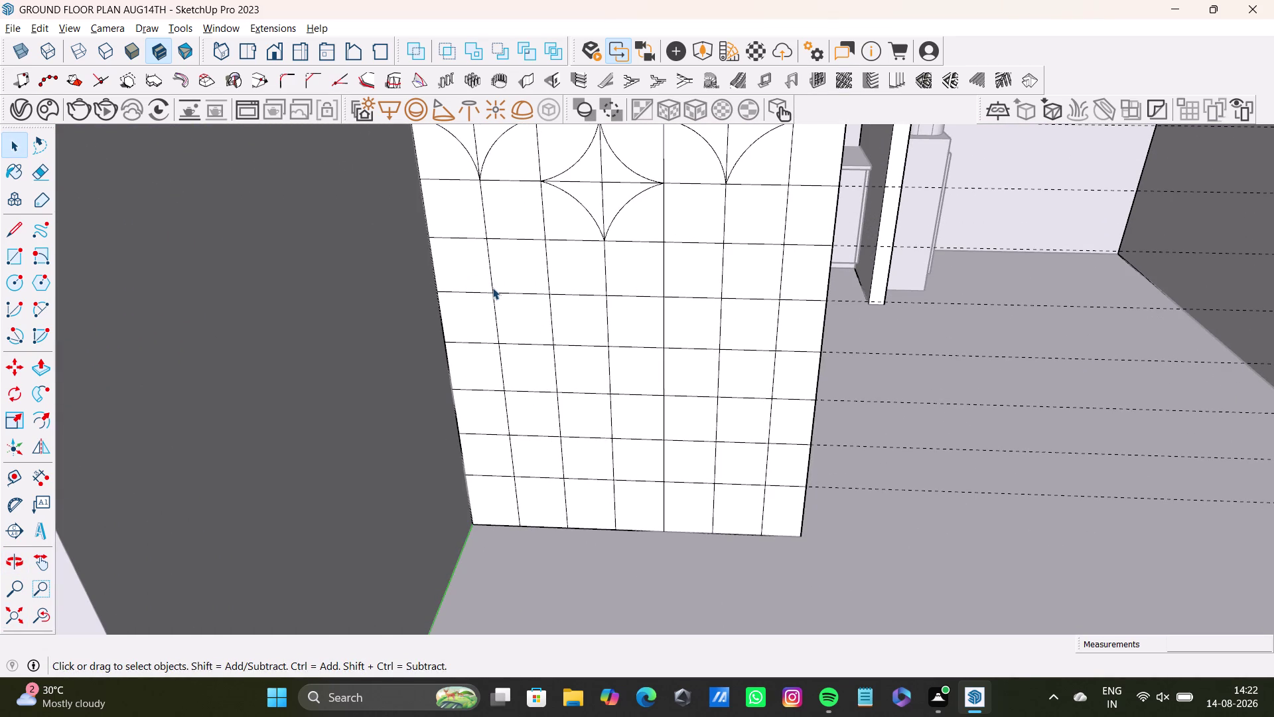
middle_drag(494, 289, 492, 371)
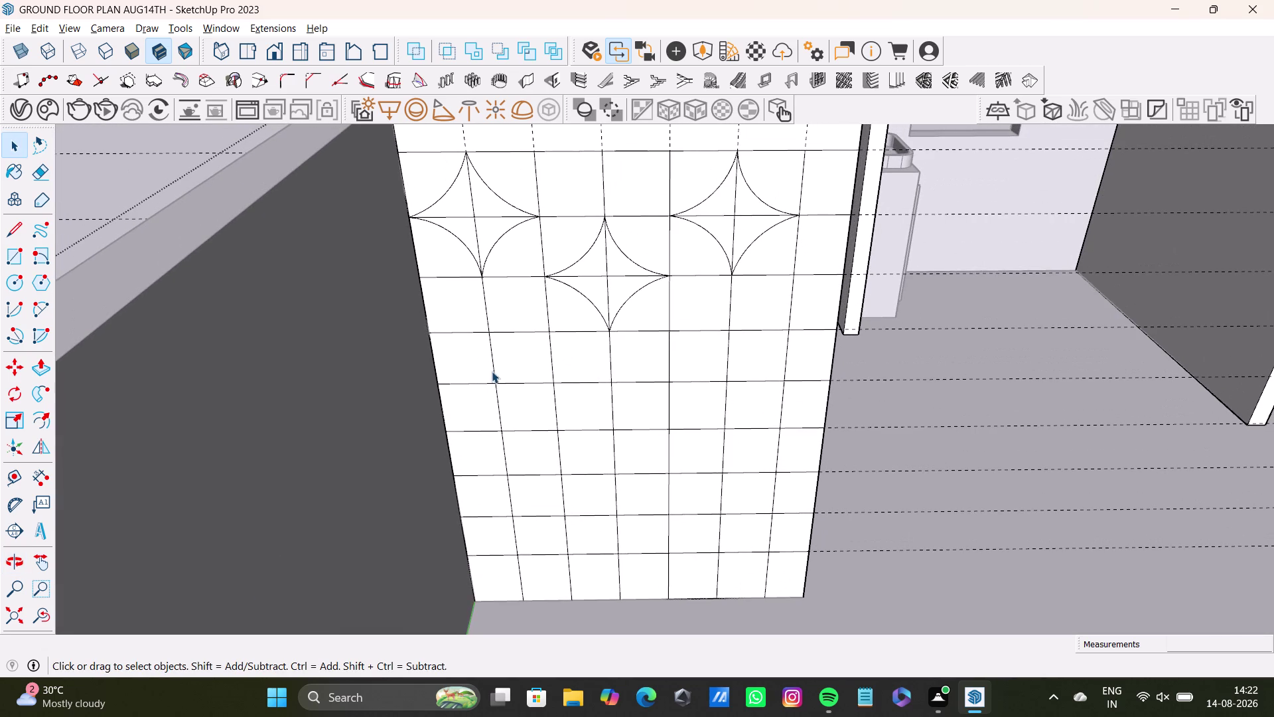
click(34, 310)
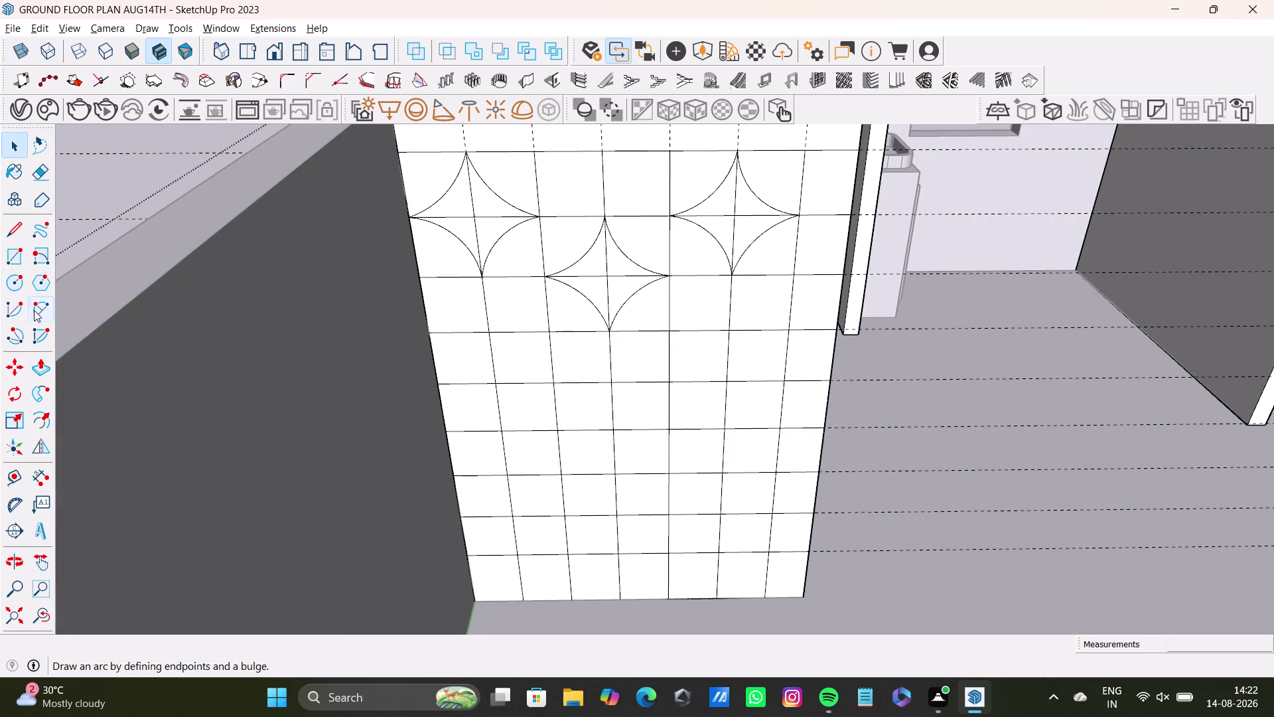
Zoom to the wall's lower-left tiles and draw a first arc, then undo it.
scroll(up, 3)
middle_drag(483, 364, 496, 338)
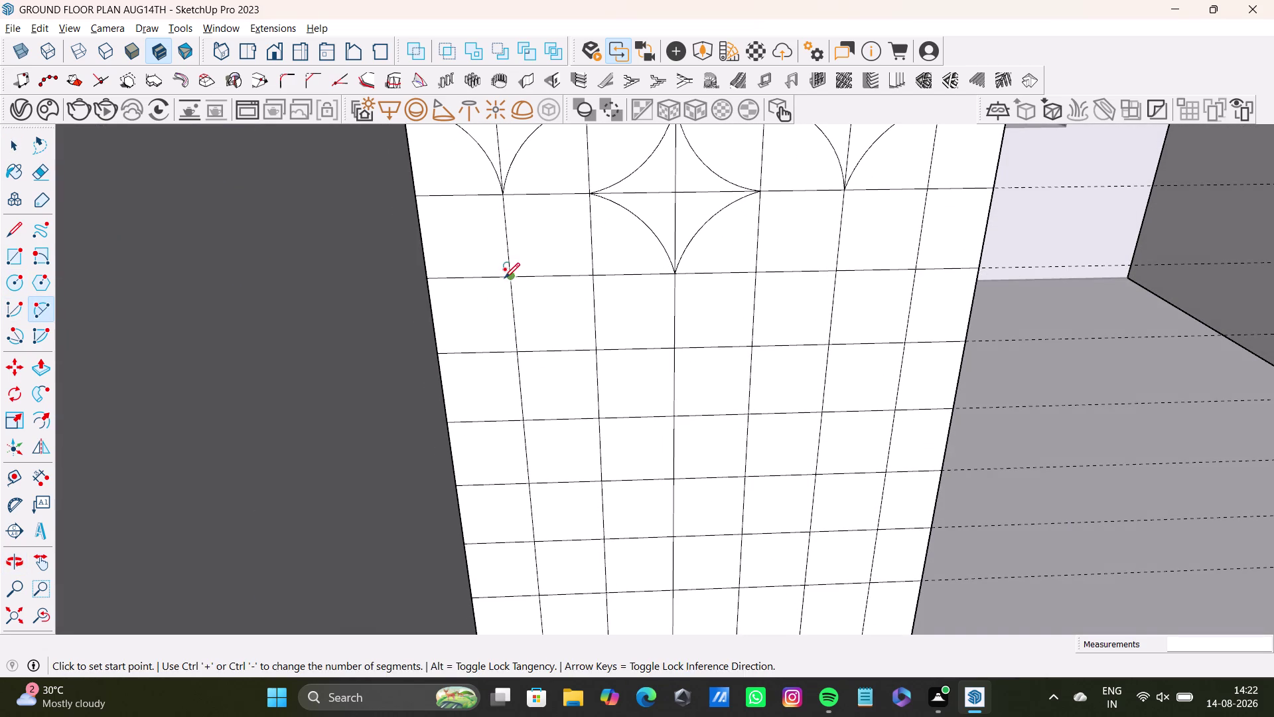
click(507, 278)
click(440, 349)
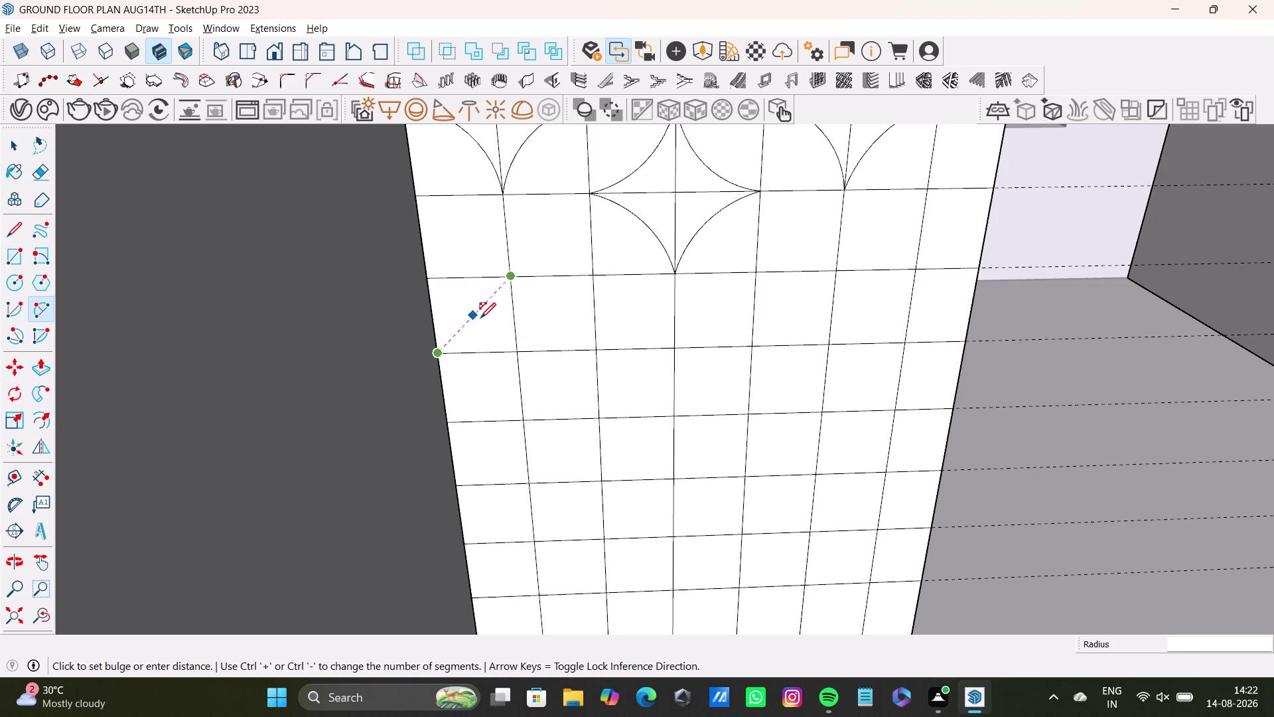
click(485, 321)
click(509, 279)
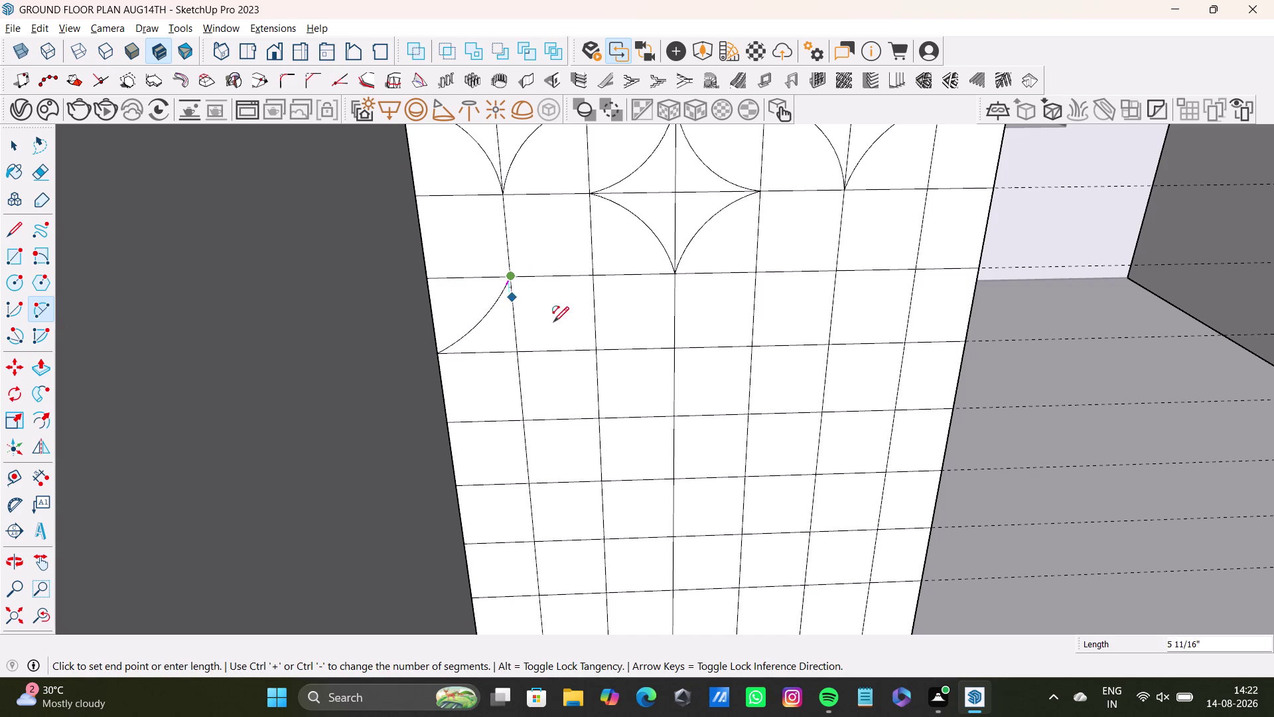
click(593, 348)
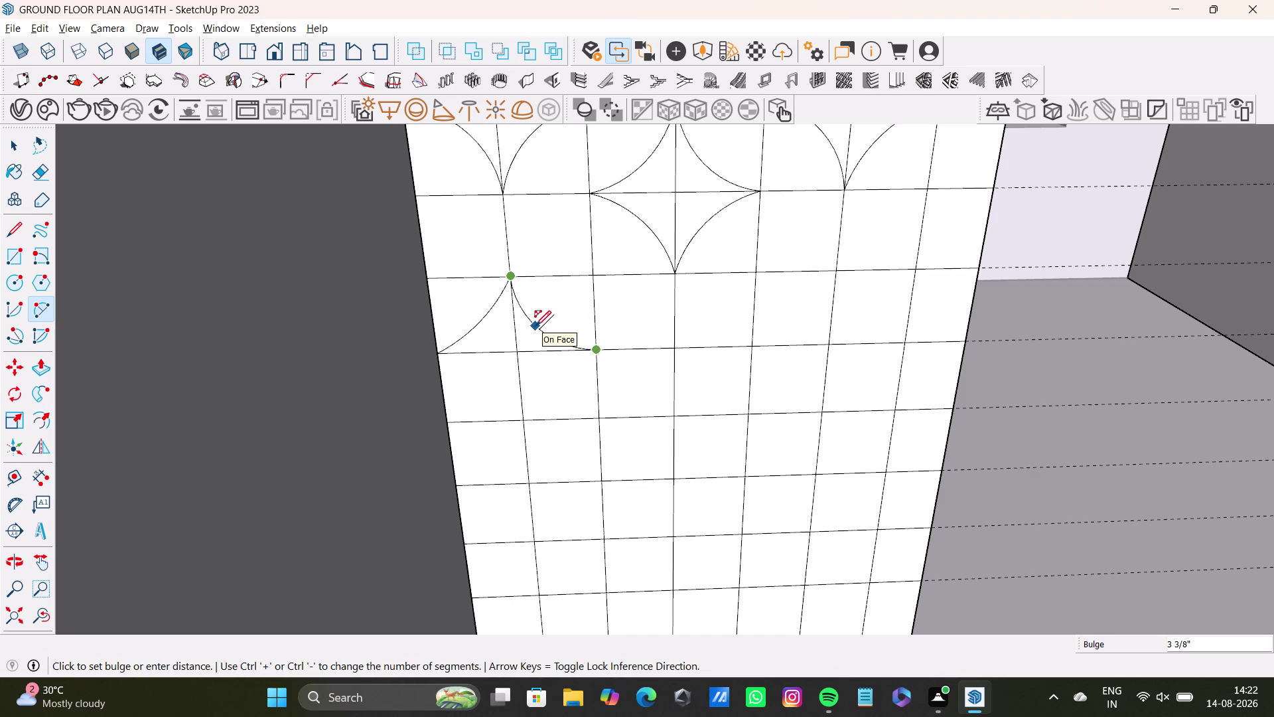
key(space)
key(ctrl+z)
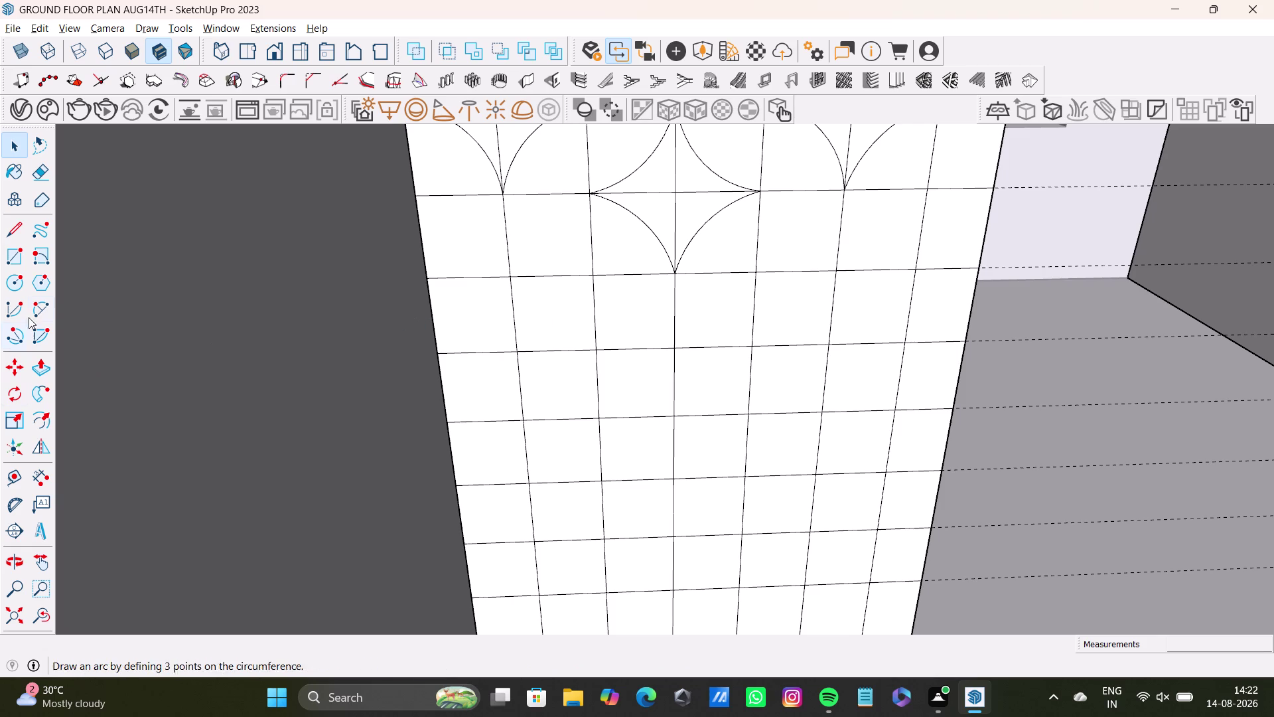
Draw left and right arcs from the tile corner to the wall edge and grid line.
click(34, 300)
click(439, 355)
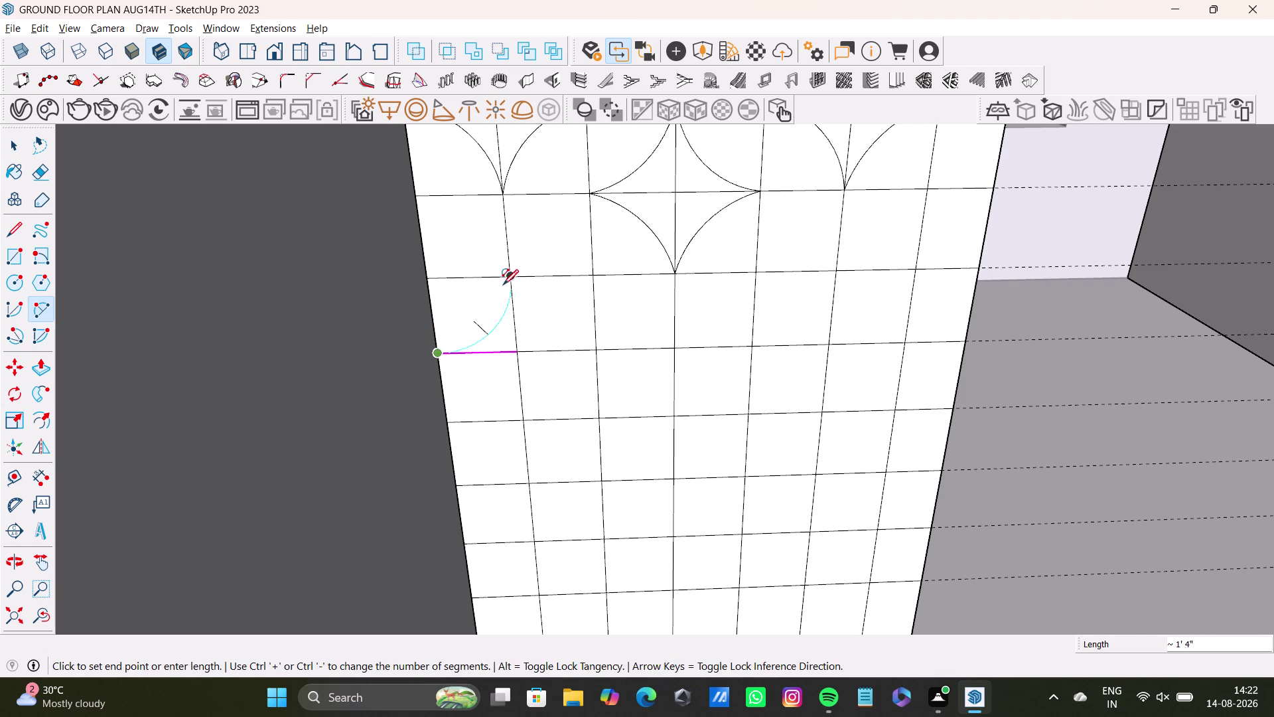
click(507, 283)
click(497, 320)
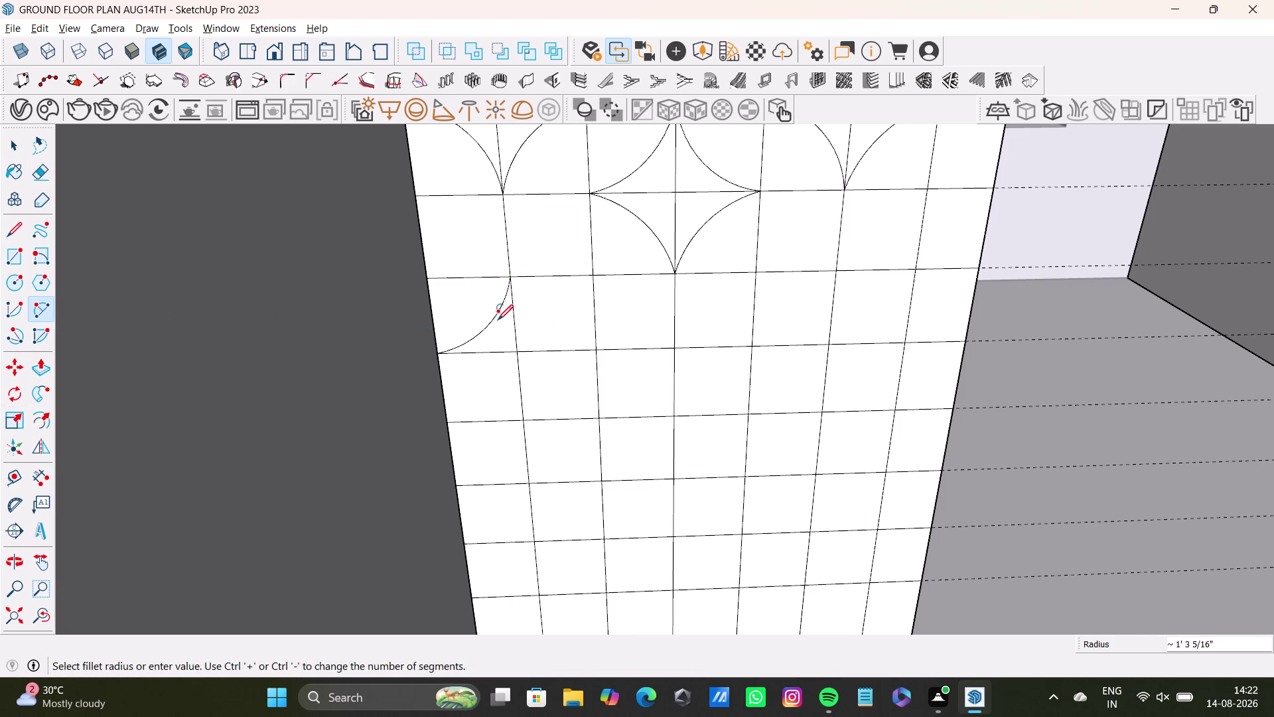
key(space)
click(48, 314)
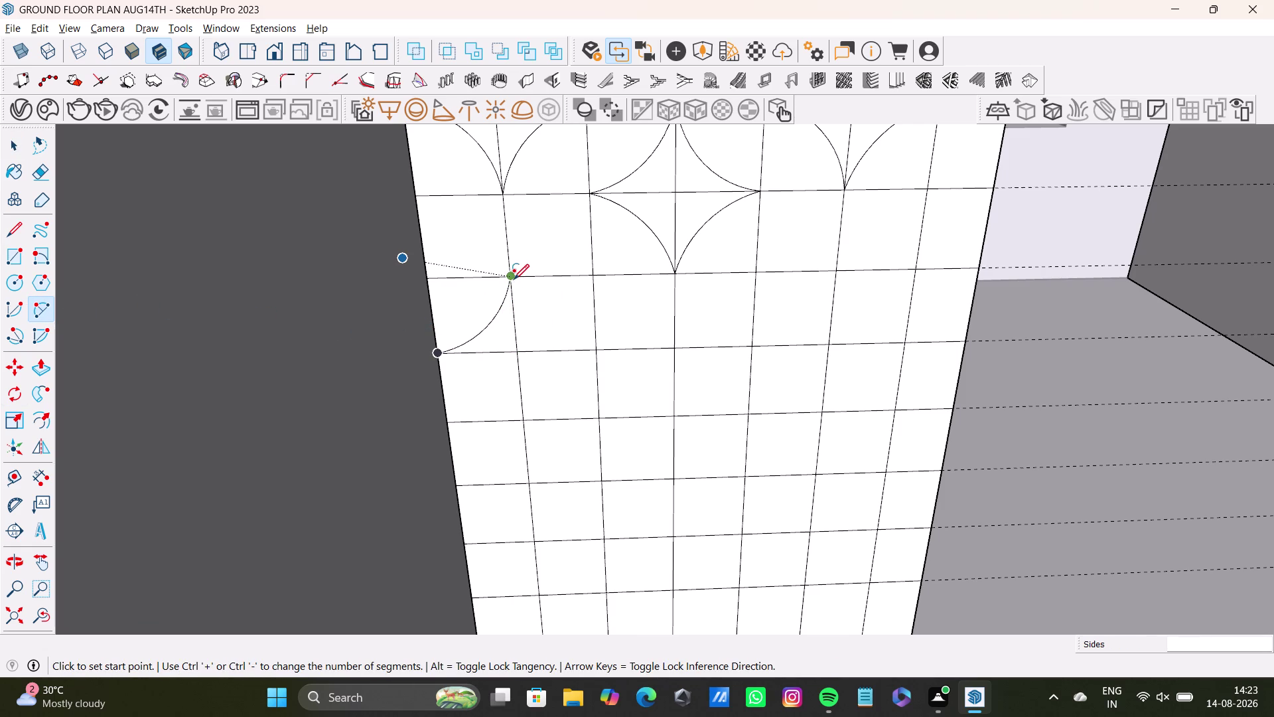
click(508, 277)
click(595, 346)
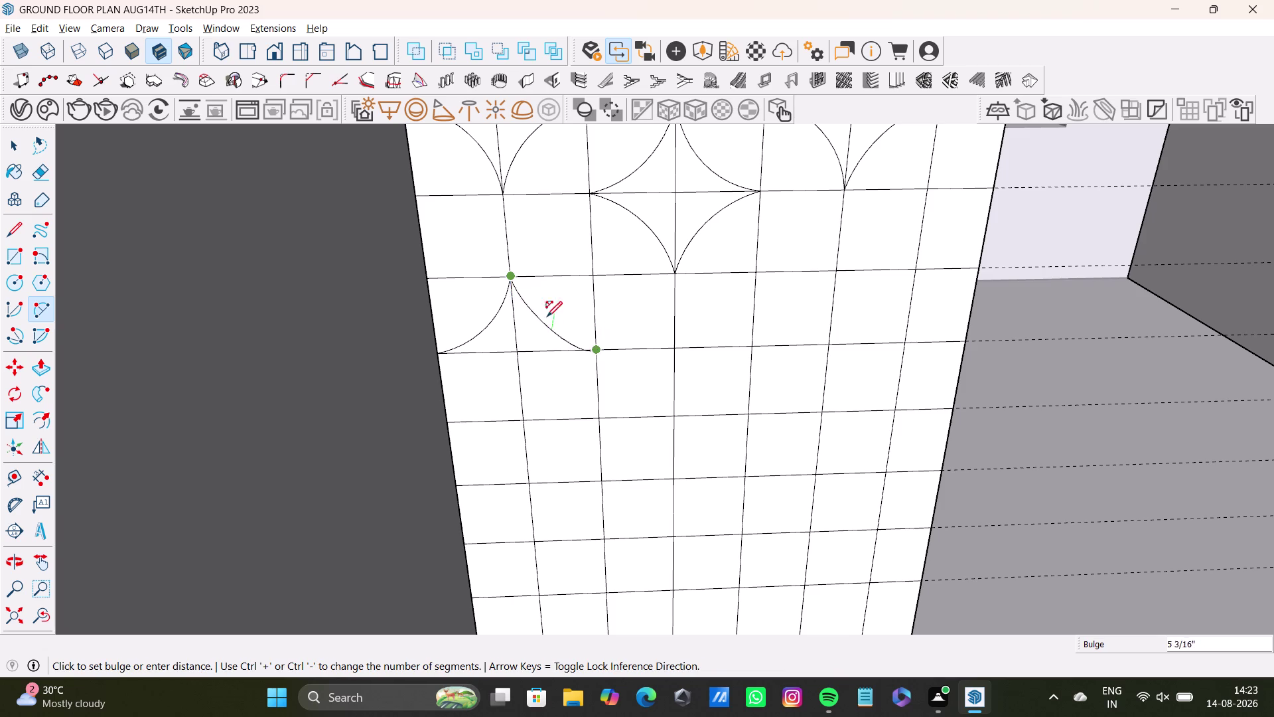
click(535, 325)
key(space)
scroll(down, 3)
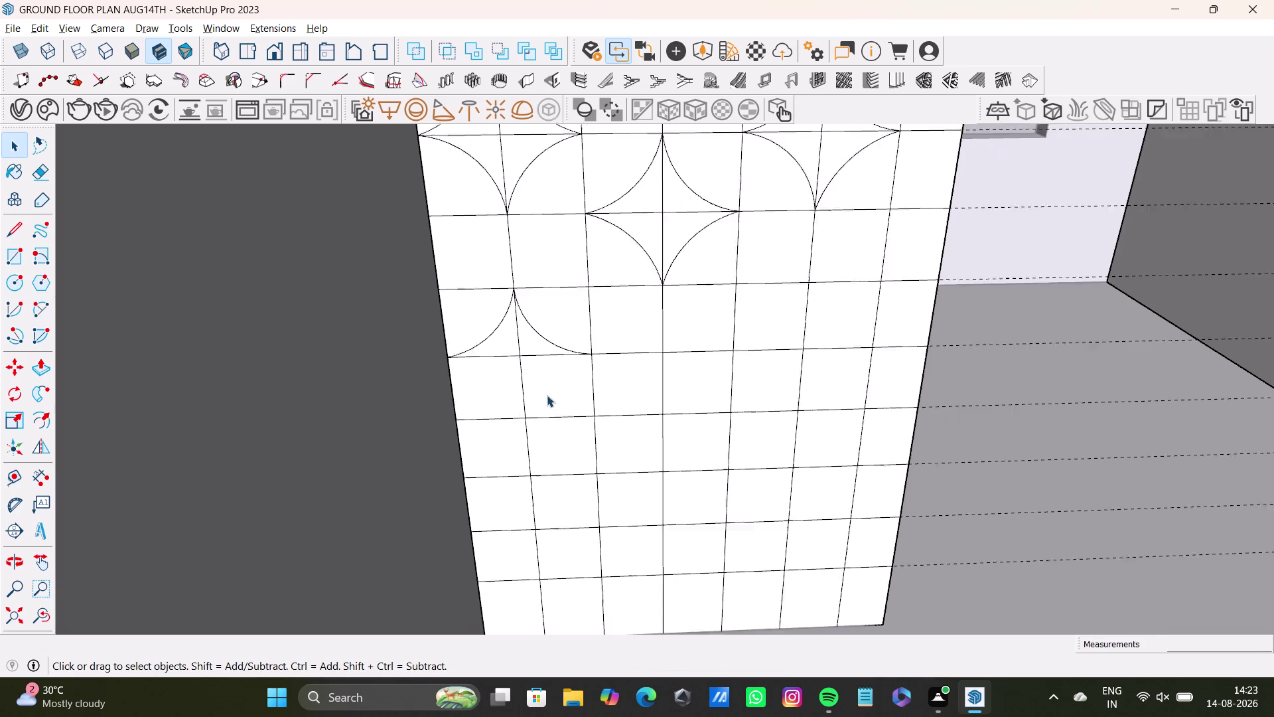
middle_drag(548, 395, 512, 351)
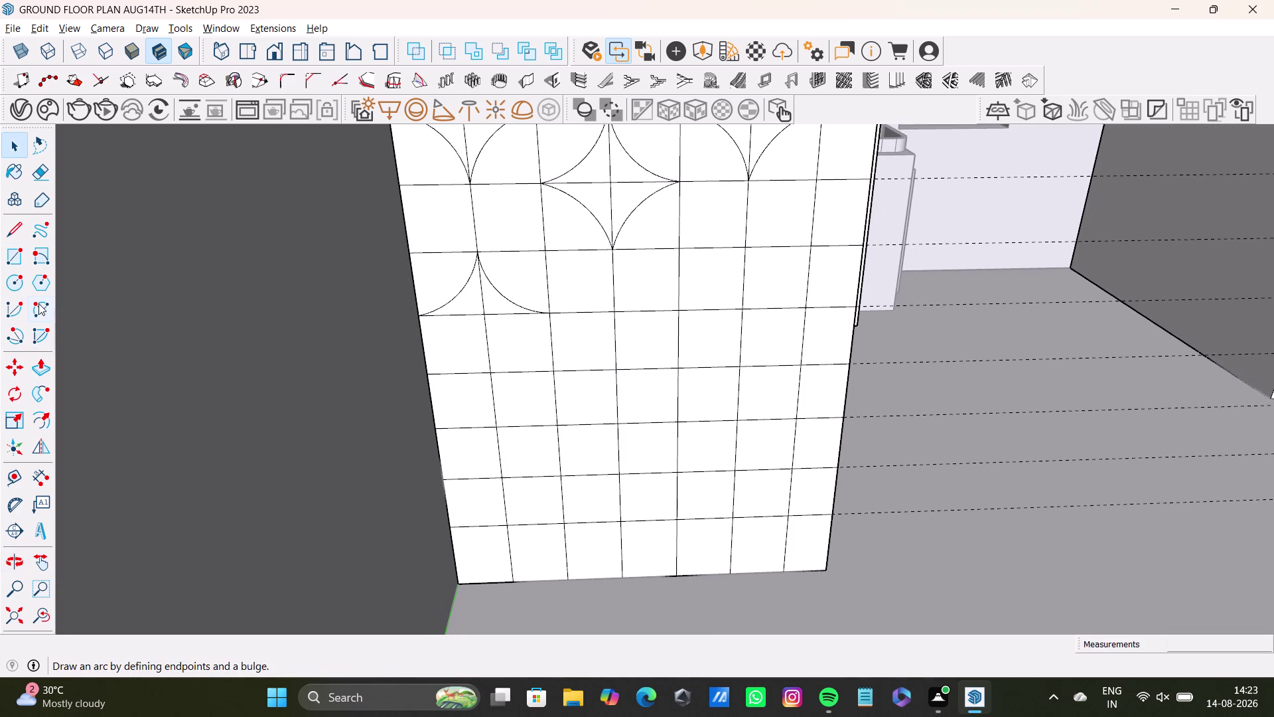
Draw the lower-left and lower-right arcs closing the clipped star at the wall's left edge.
click(38, 302)
click(420, 320)
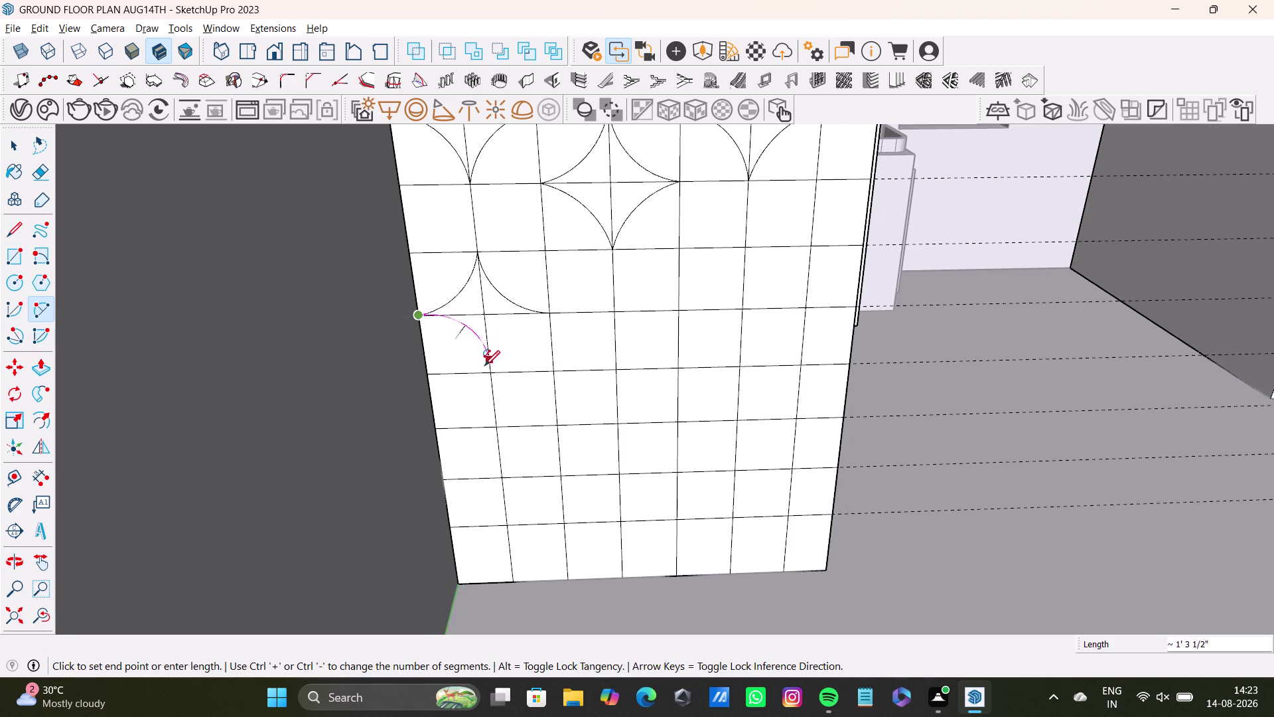
click(487, 369)
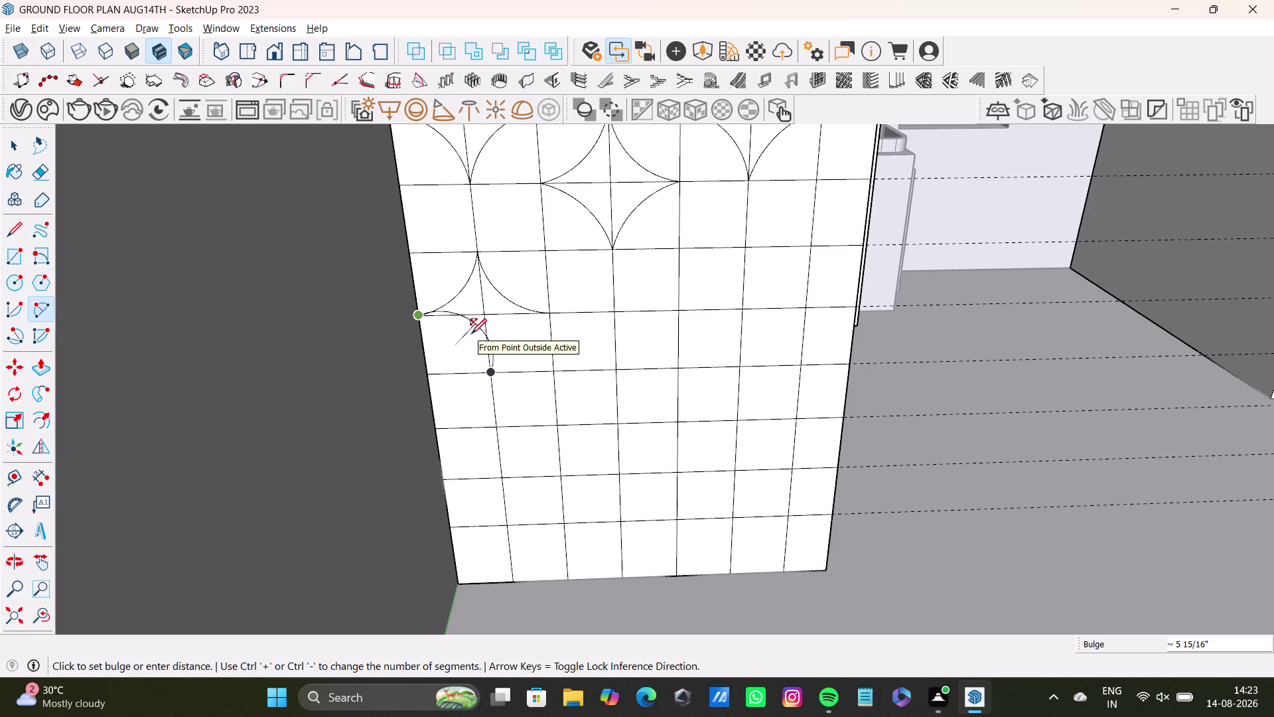
scroll(up, 3)
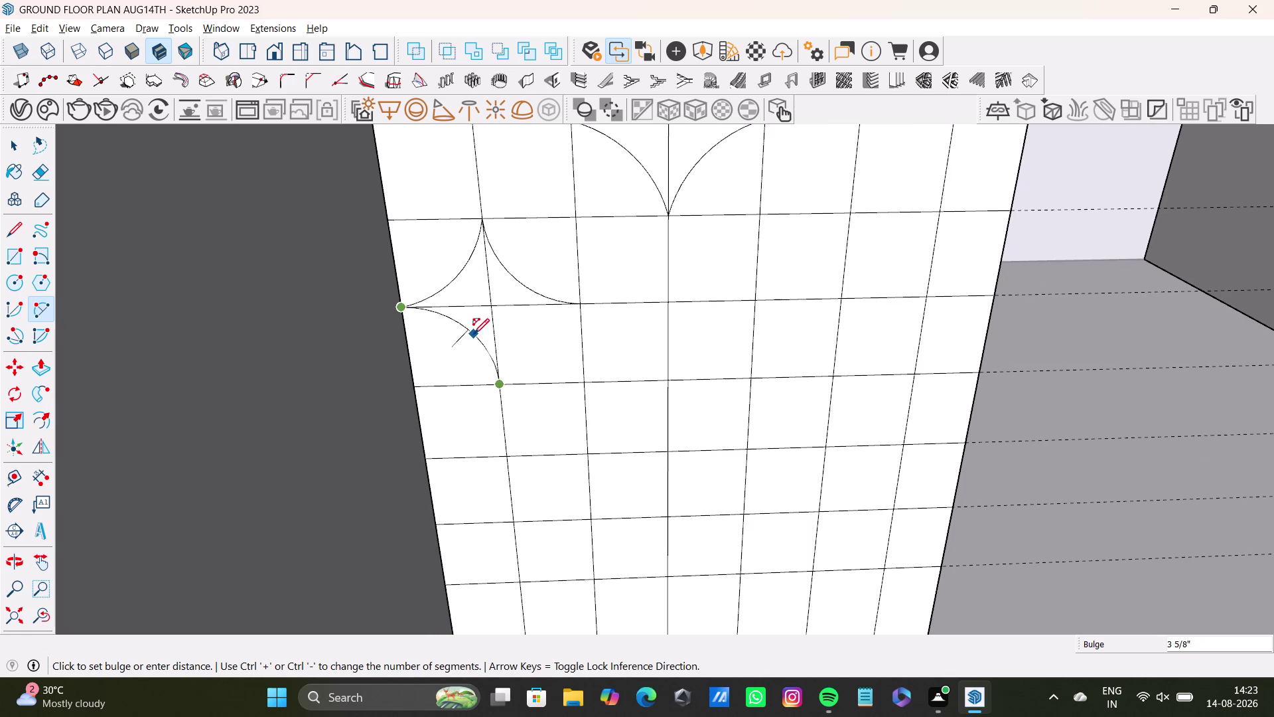
click(474, 333)
key(space)
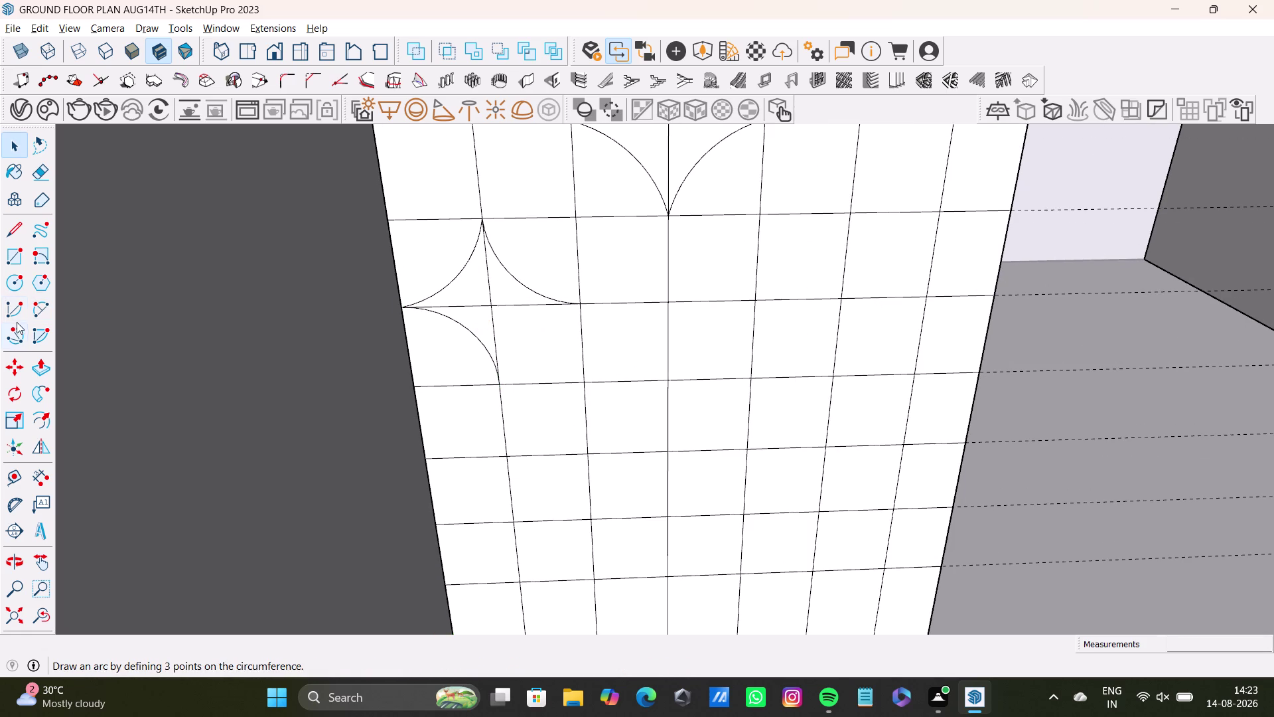
click(44, 310)
click(579, 312)
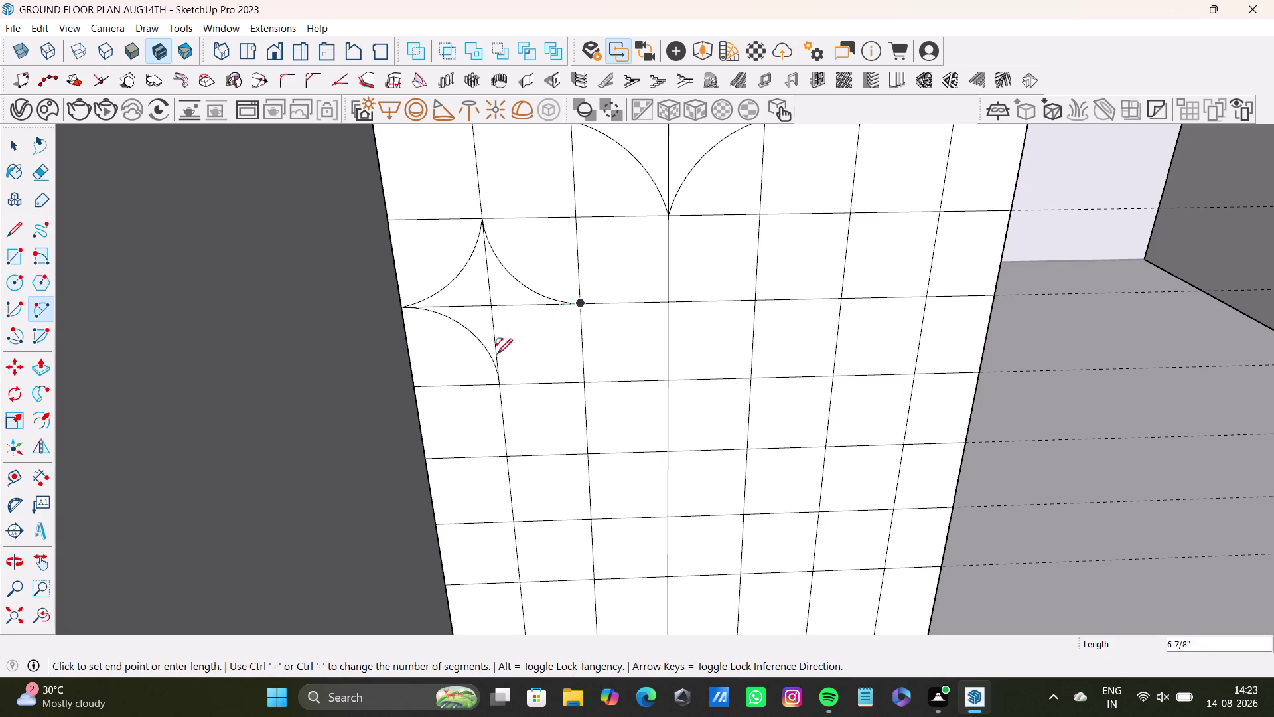
click(503, 381)
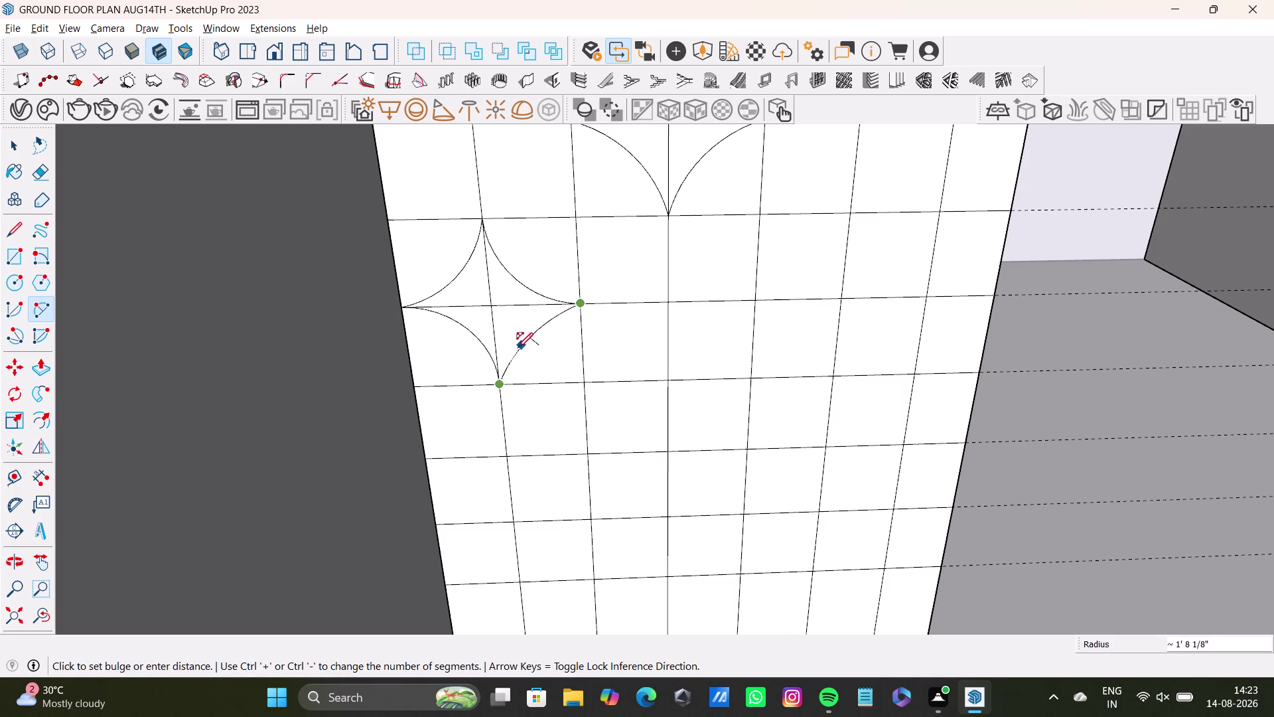
click(509, 344)
key(space)
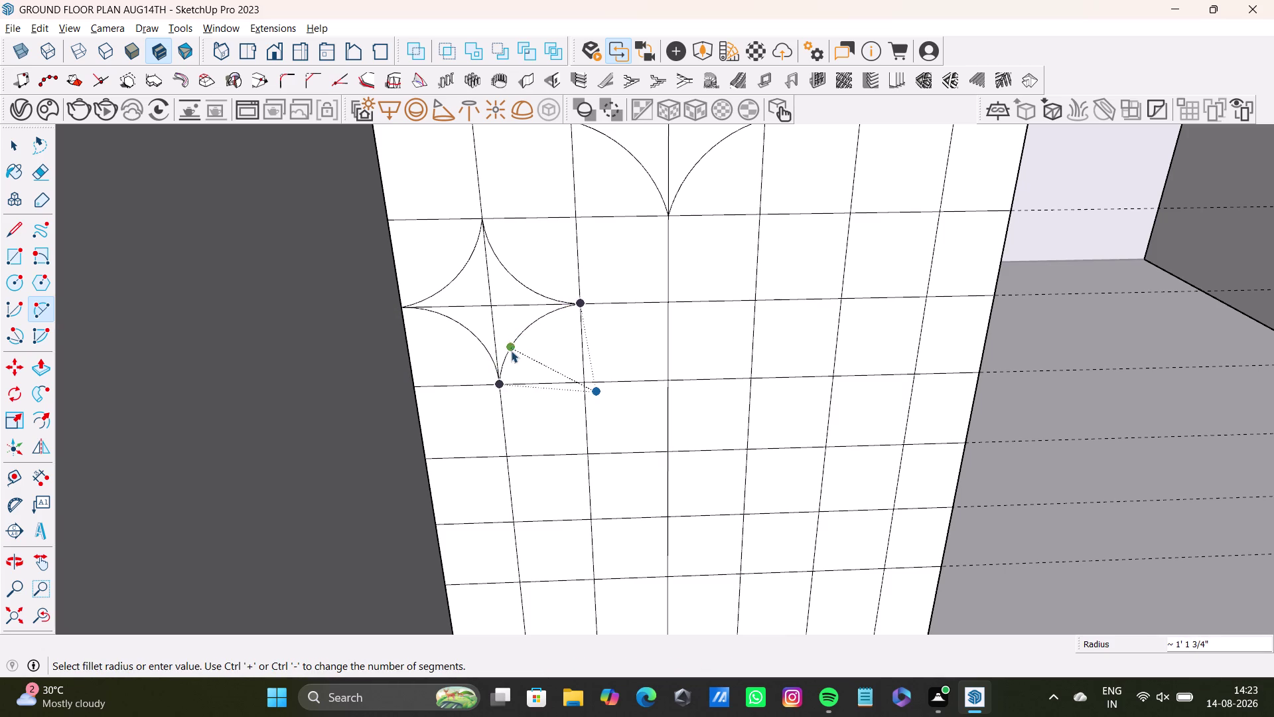
scroll(down, 3)
middle_drag(607, 359, 514, 428)
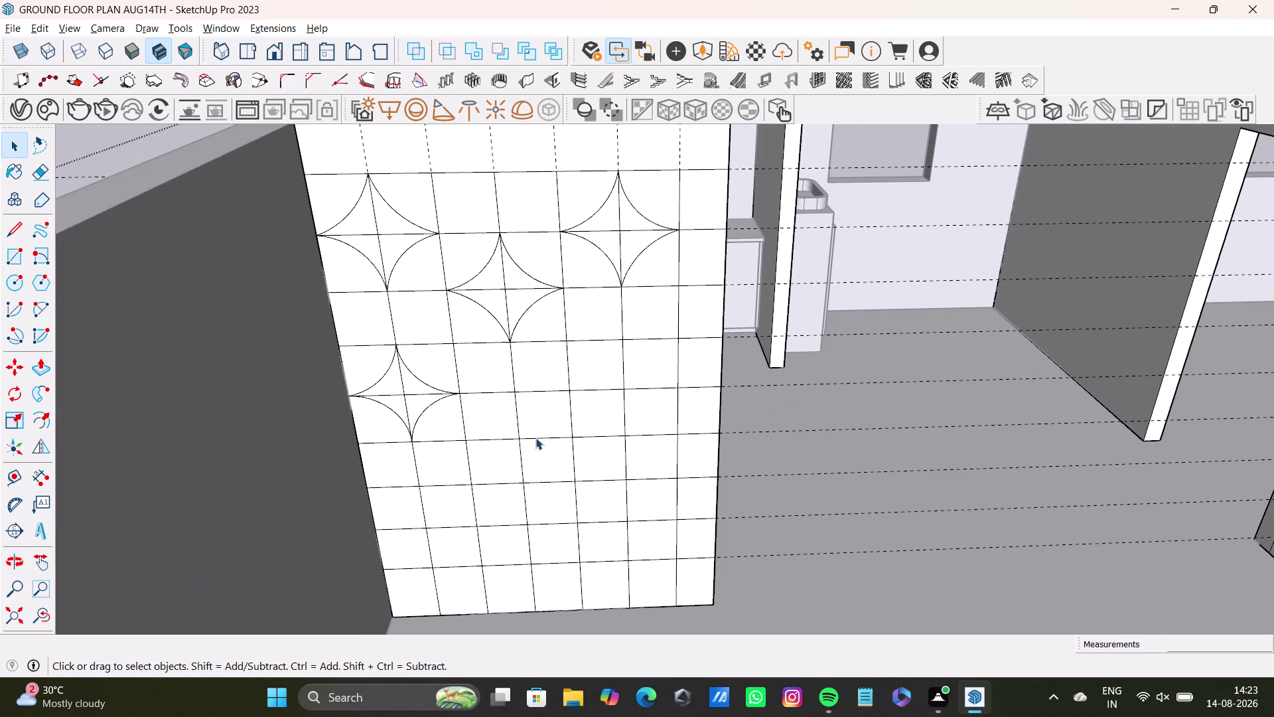
middle_drag(524, 456, 419, 583)
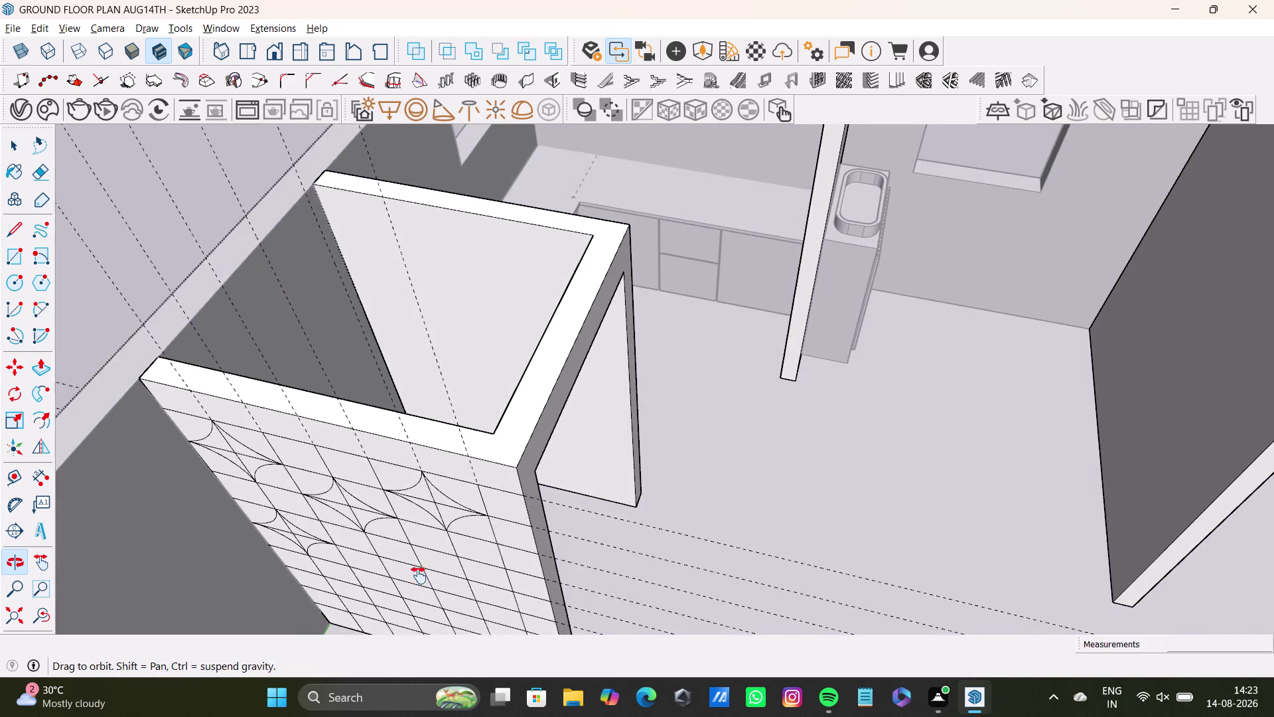
middle_drag(418, 584, 453, 347)
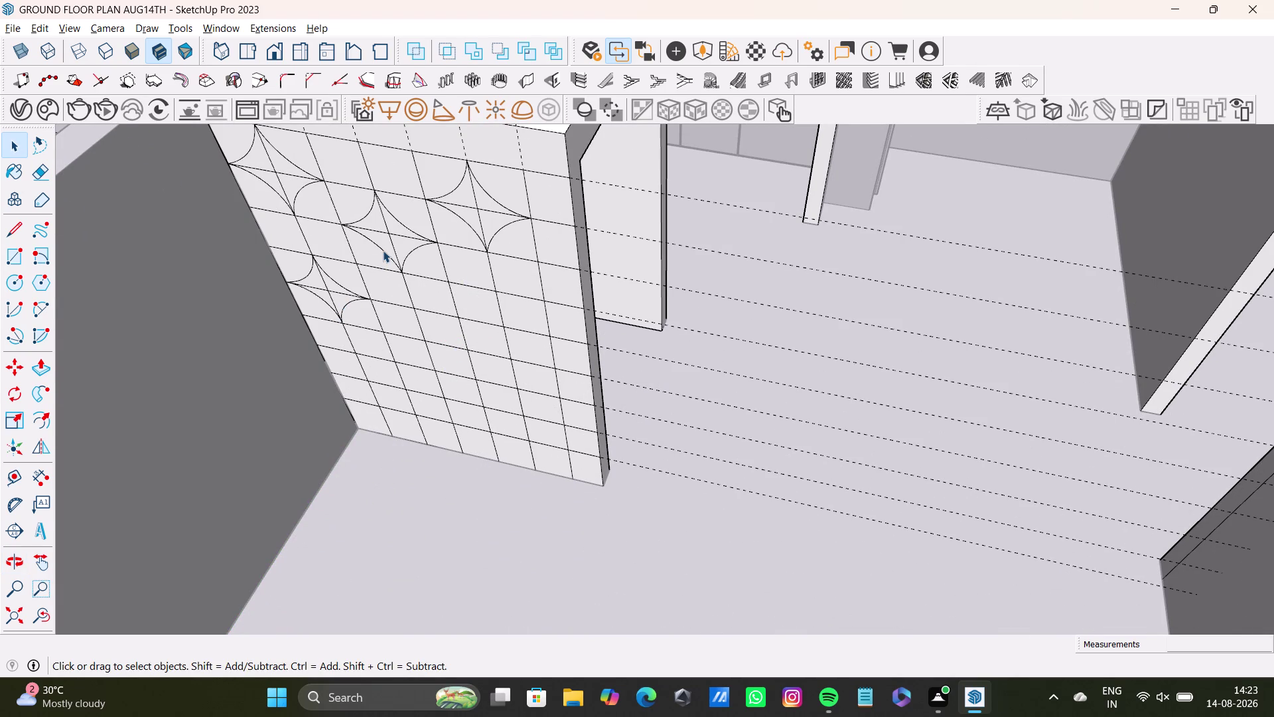
middle_drag(373, 335, 512, 285)
scroll(up, 3)
middle_drag(485, 293, 491, 258)
middle_drag(509, 289, 474, 381)
middle_drag(471, 375, 472, 370)
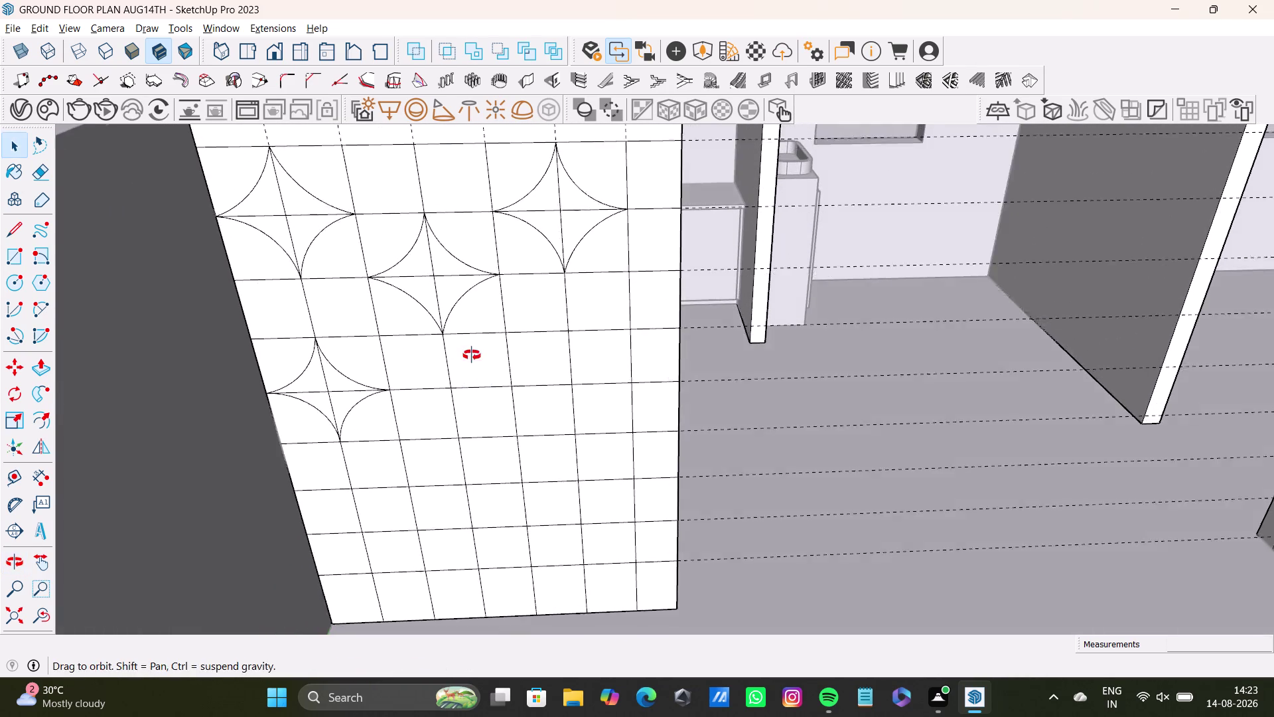
middle_drag(472, 369, 468, 318)
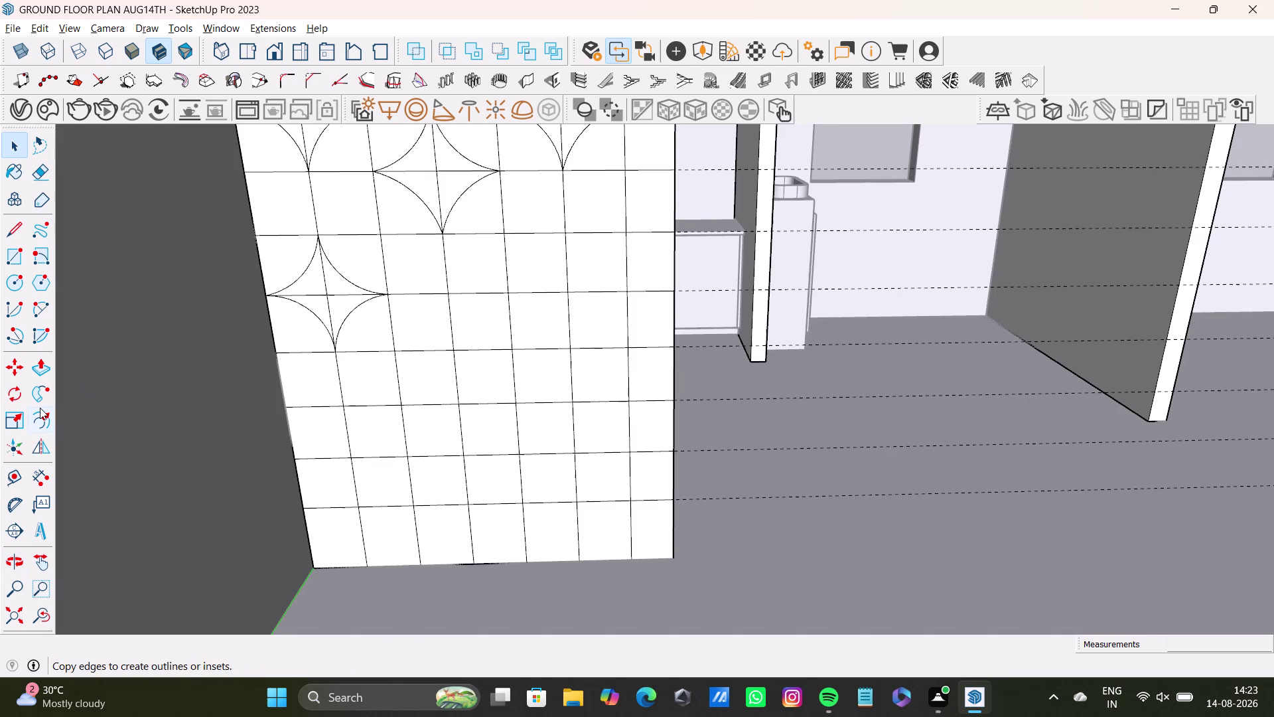
Draw the new star's two upper arcs meeting at its top point.
click(35, 304)
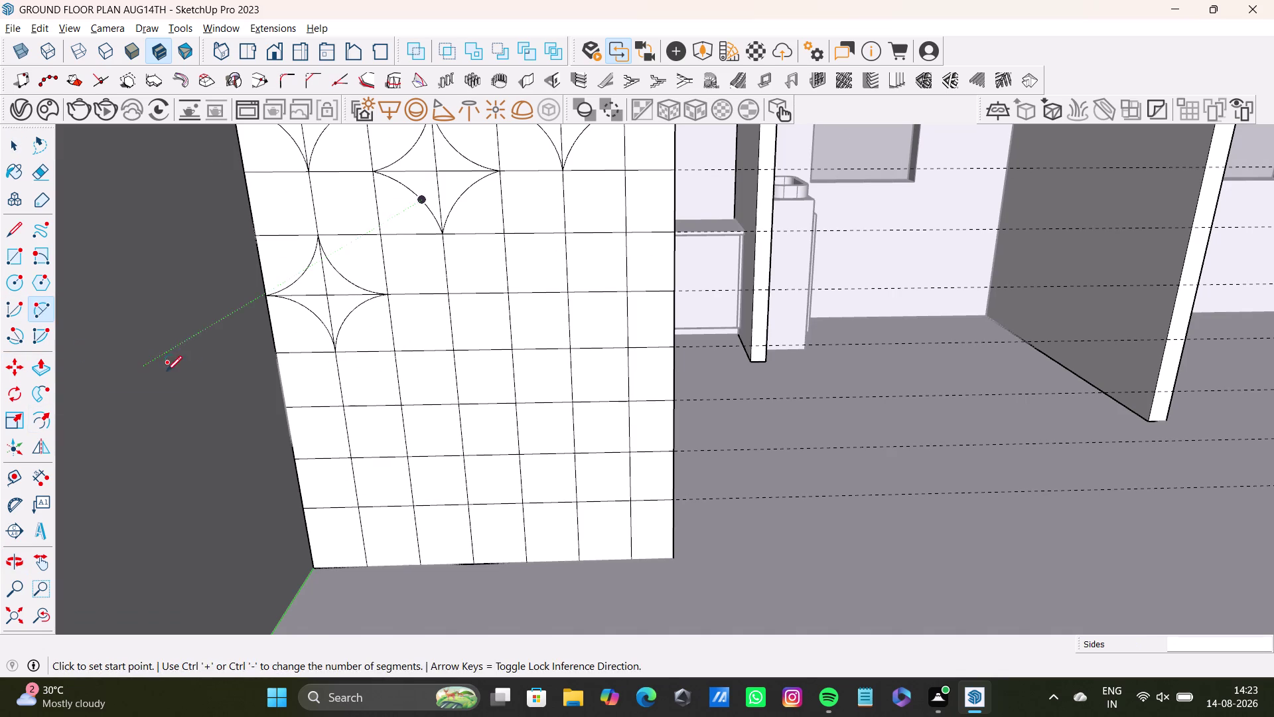
click(396, 350)
click(447, 298)
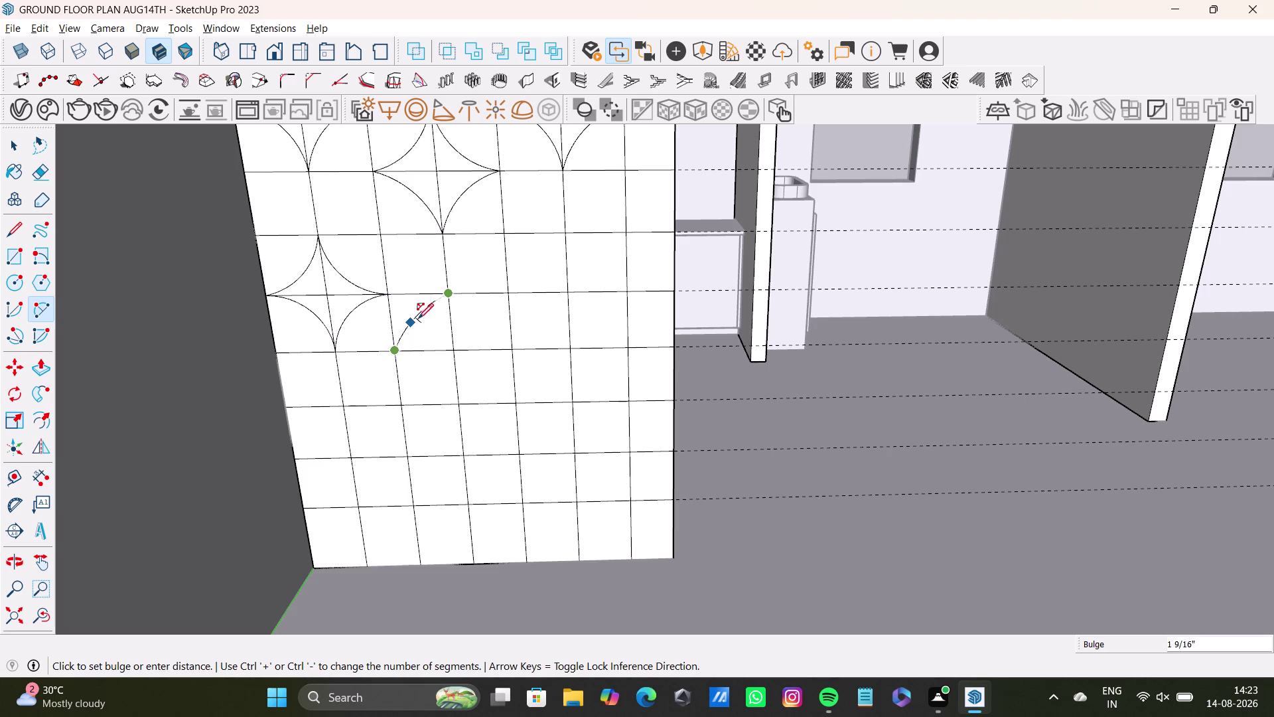
click(434, 328)
key(space)
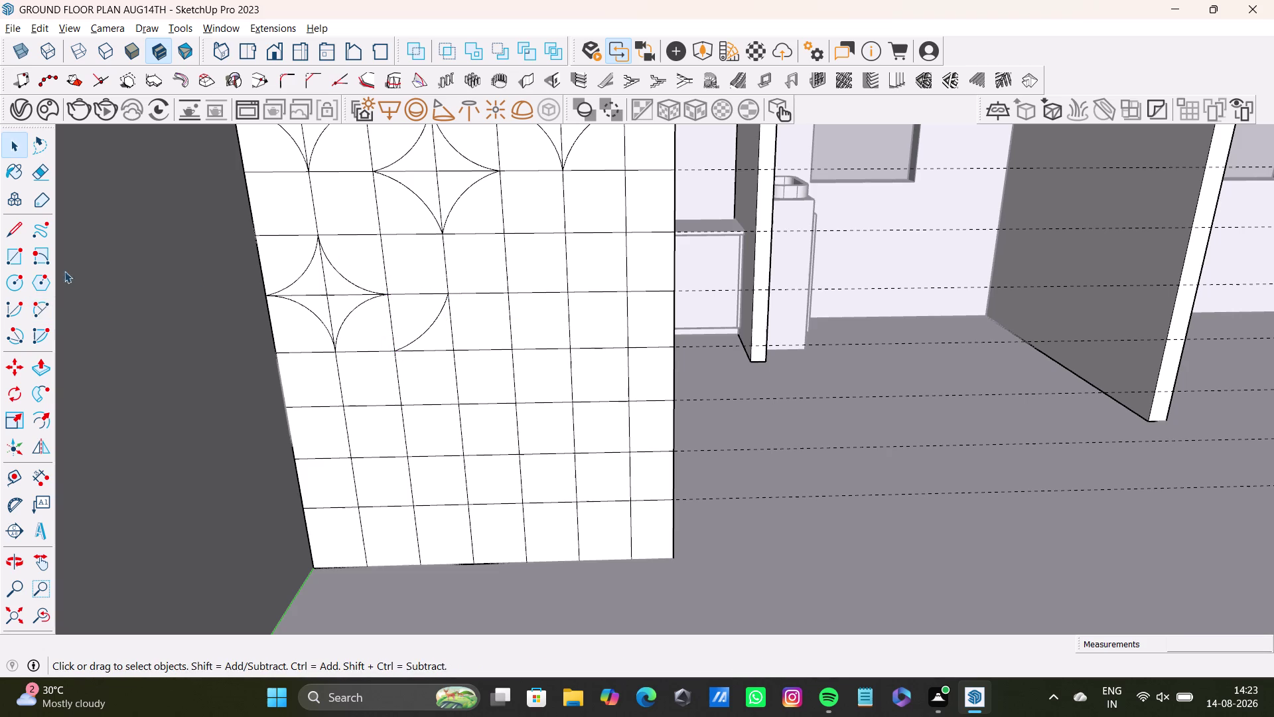
click(35, 303)
click(450, 295)
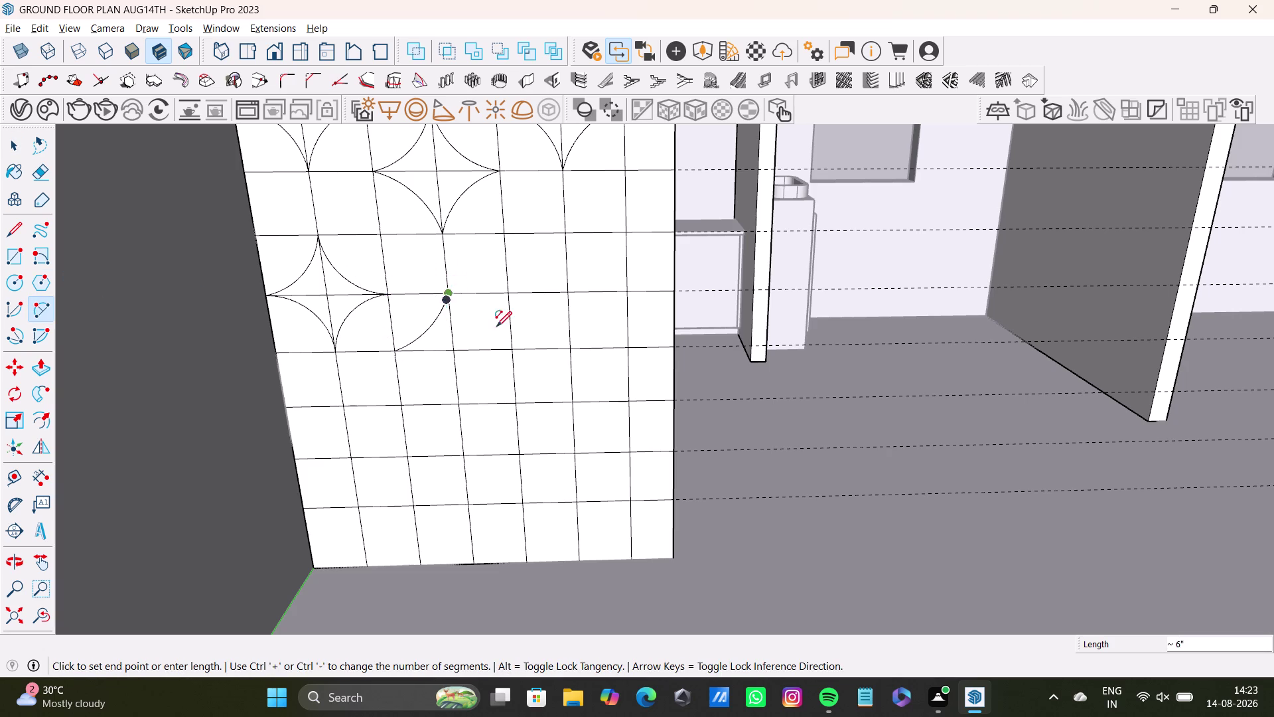
click(509, 345)
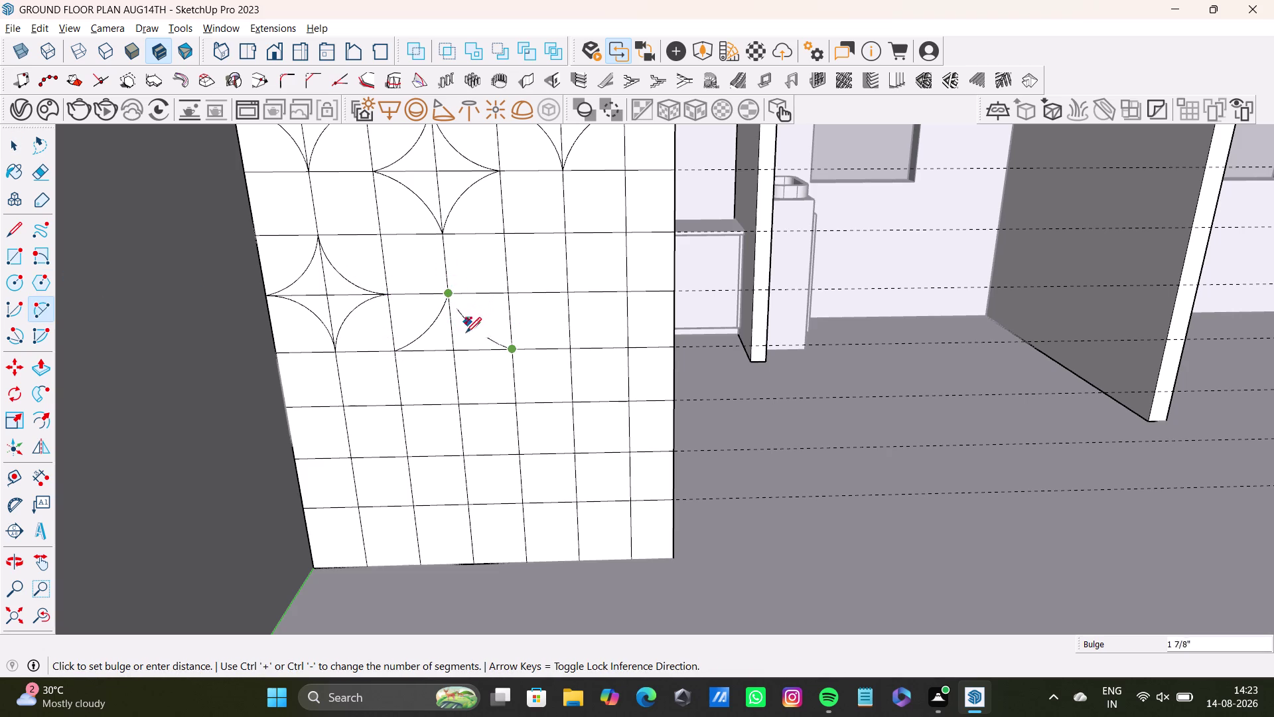
scroll(up, 3)
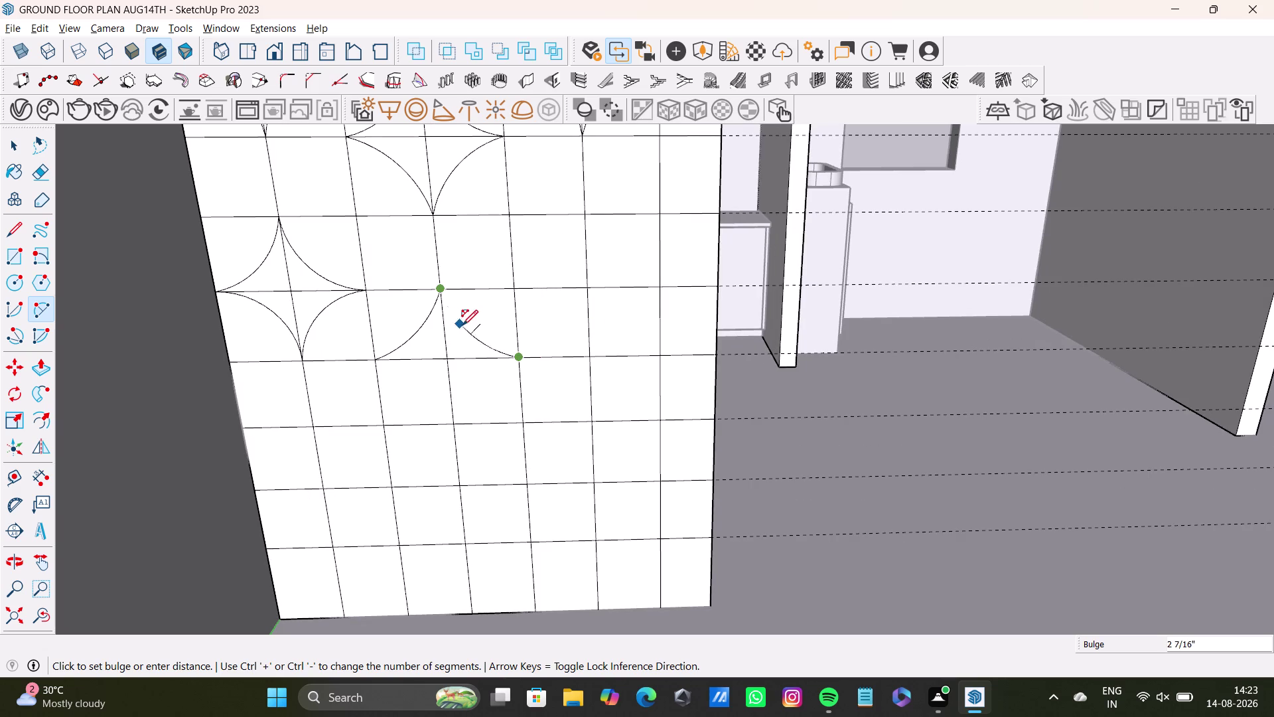
click(464, 326)
Draw the two lower arcs that close the fifth star.
click(372, 365)
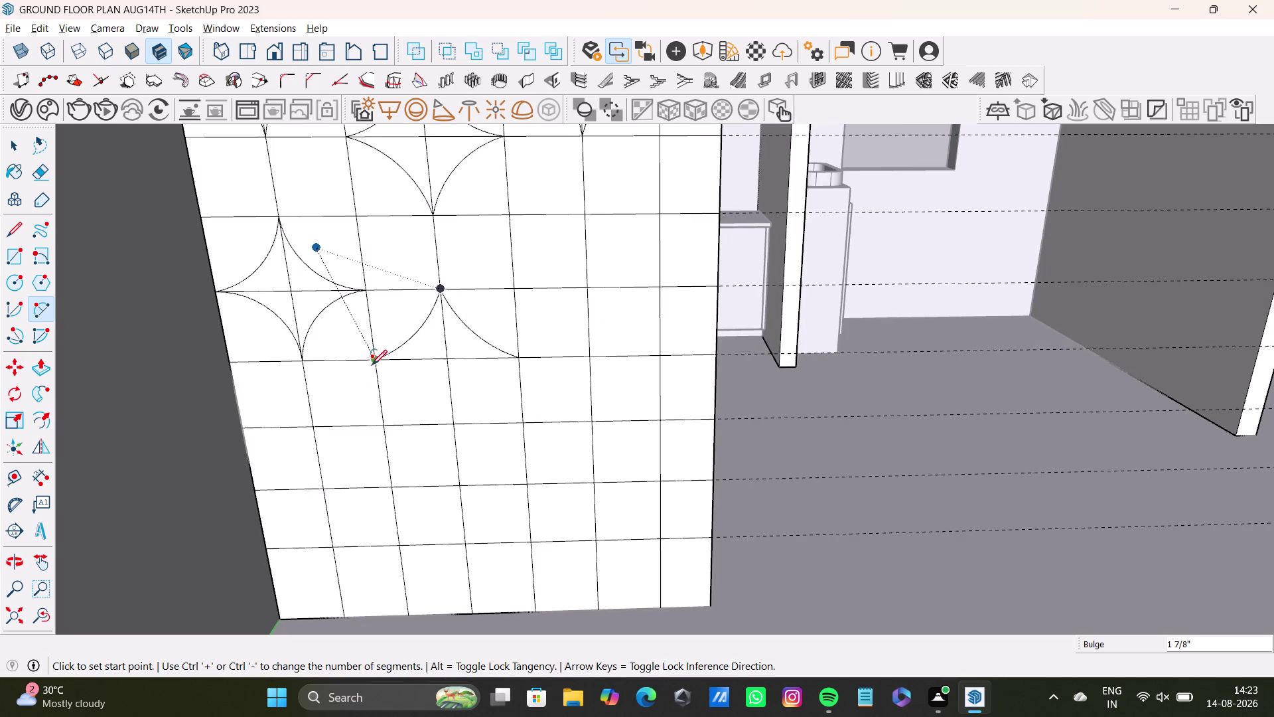
click(449, 422)
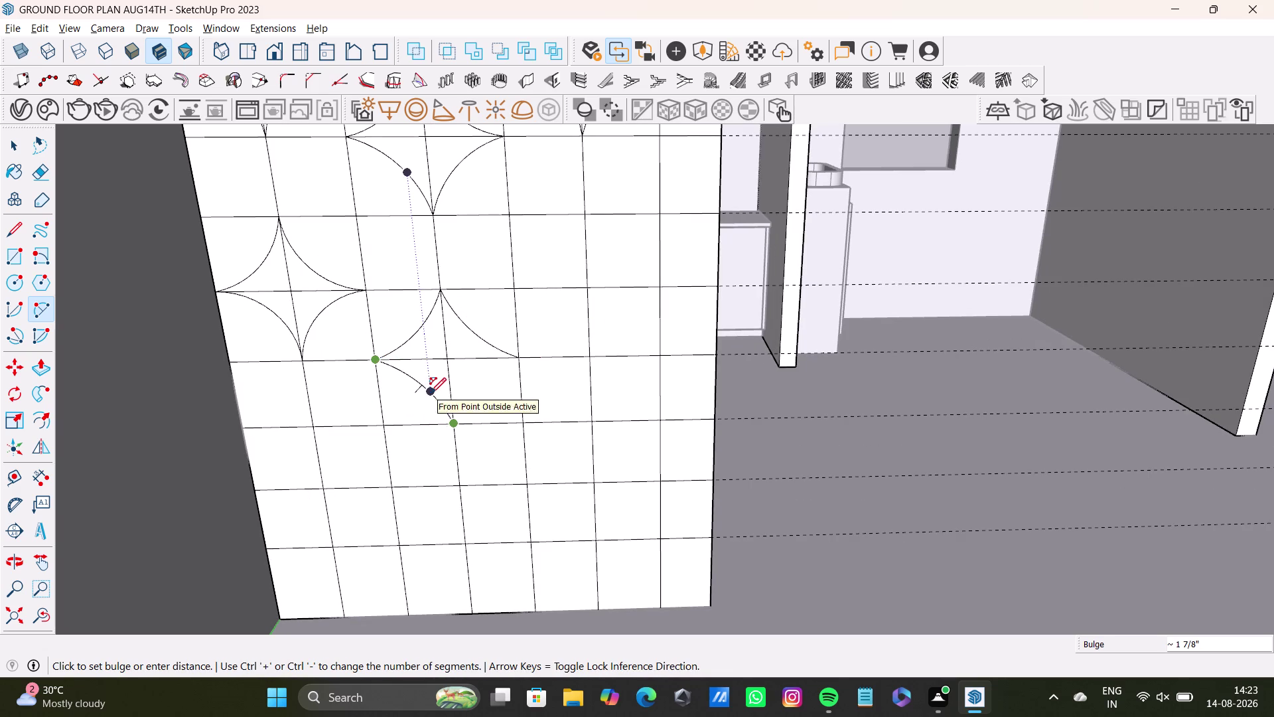
click(430, 393)
click(519, 361)
click(456, 423)
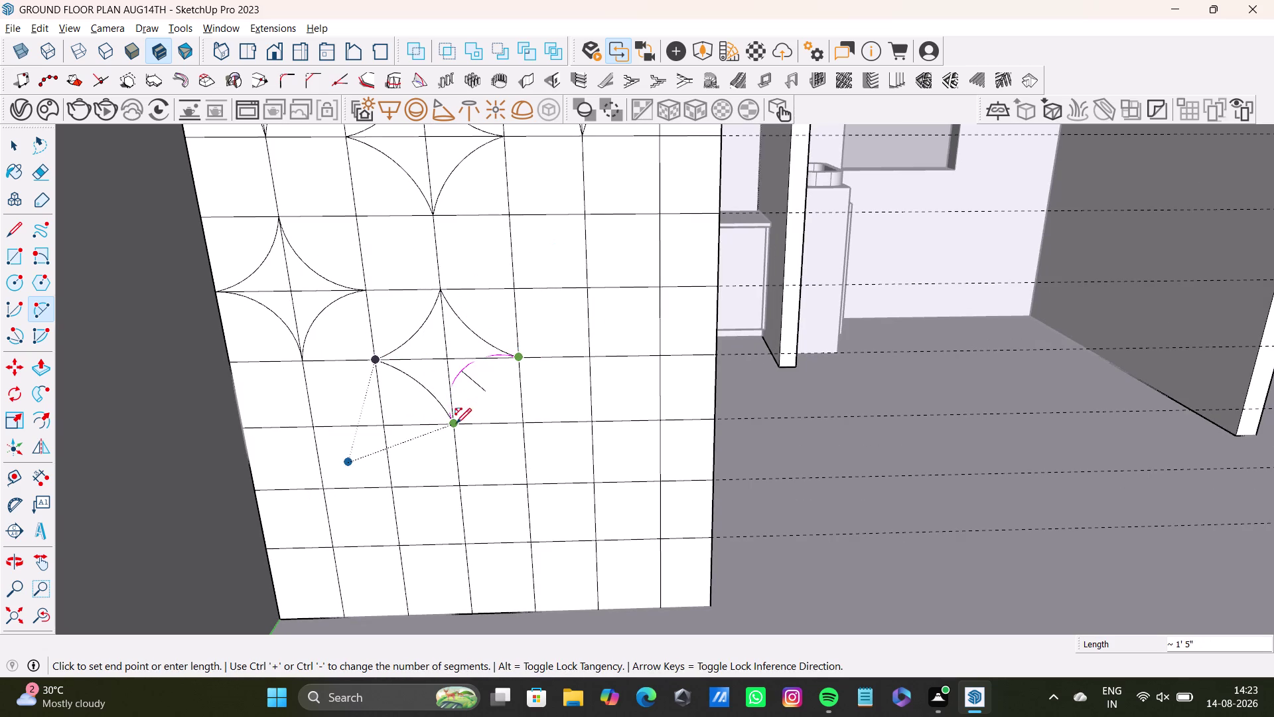
click(469, 392)
key(space)
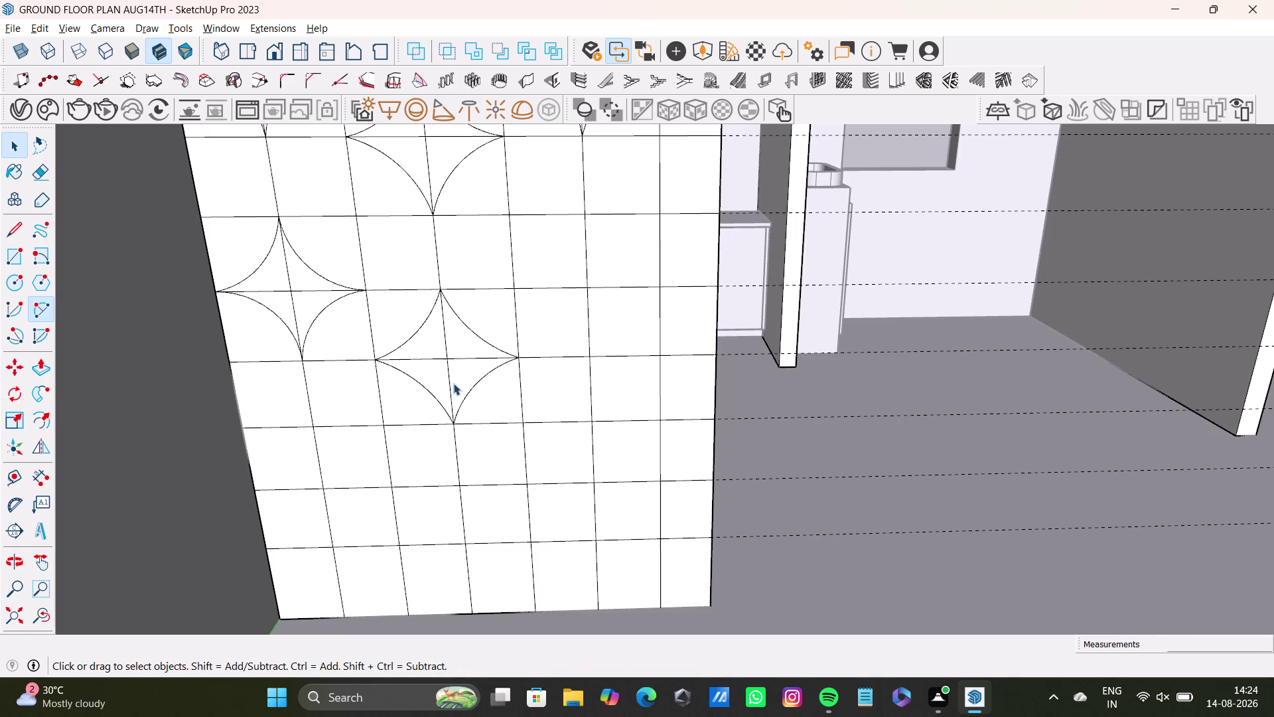
Zoom and orbit the model to line up the view on the star motifs.
scroll(down, 3)
click(12, 610)
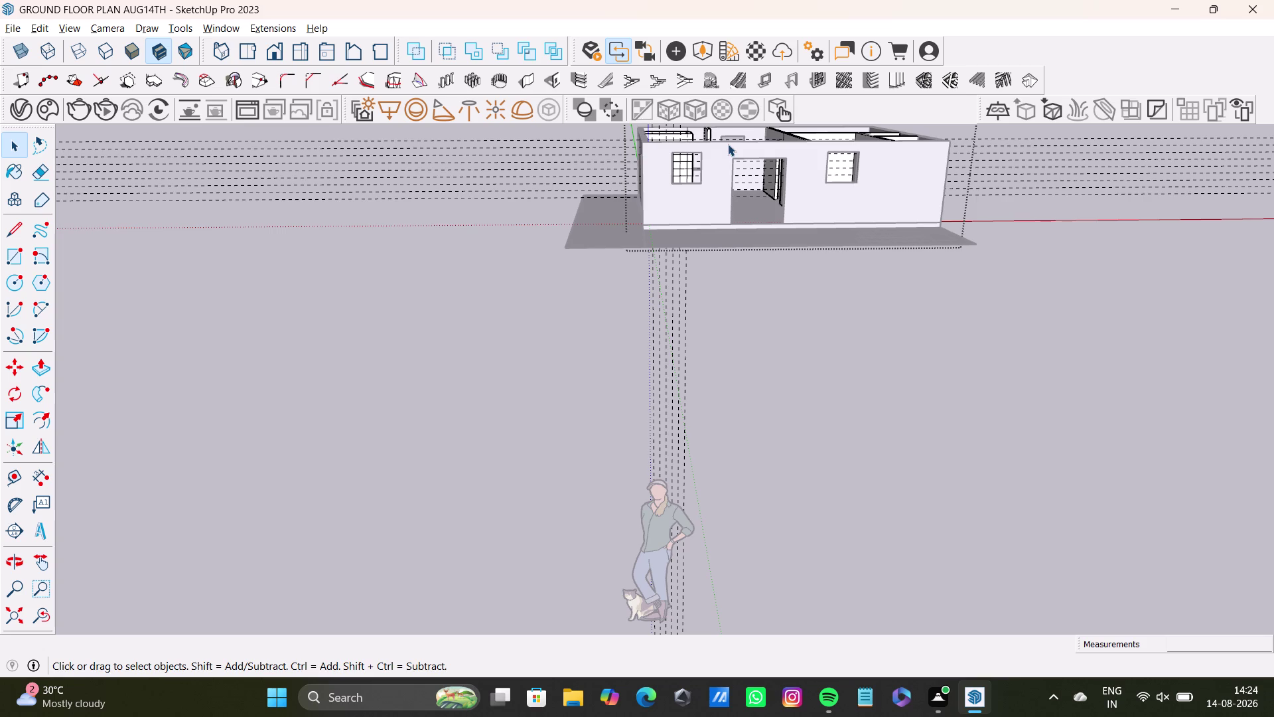
scroll(down, 3)
middle_drag(727, 187, 664, 453)
scroll(up, 3)
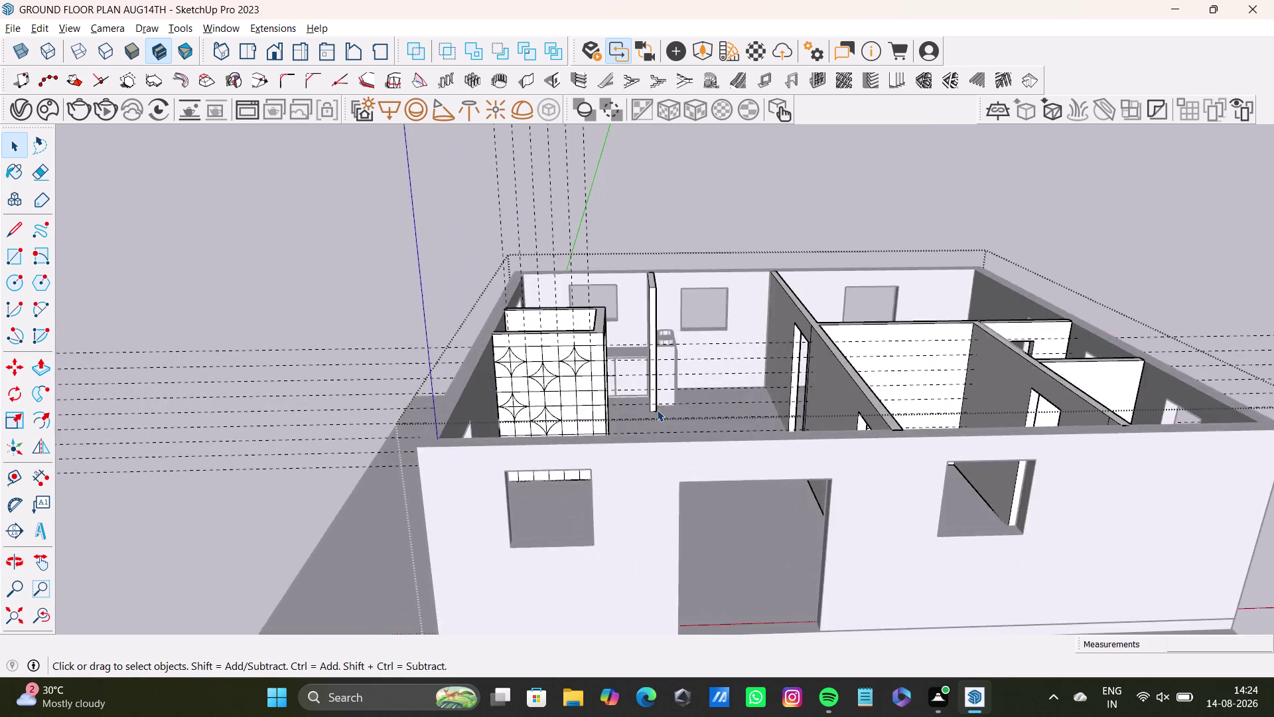
scroll(up, 3)
middle_drag(546, 433, 637, 378)
scroll(up, 3)
middle_drag(596, 371, 594, 383)
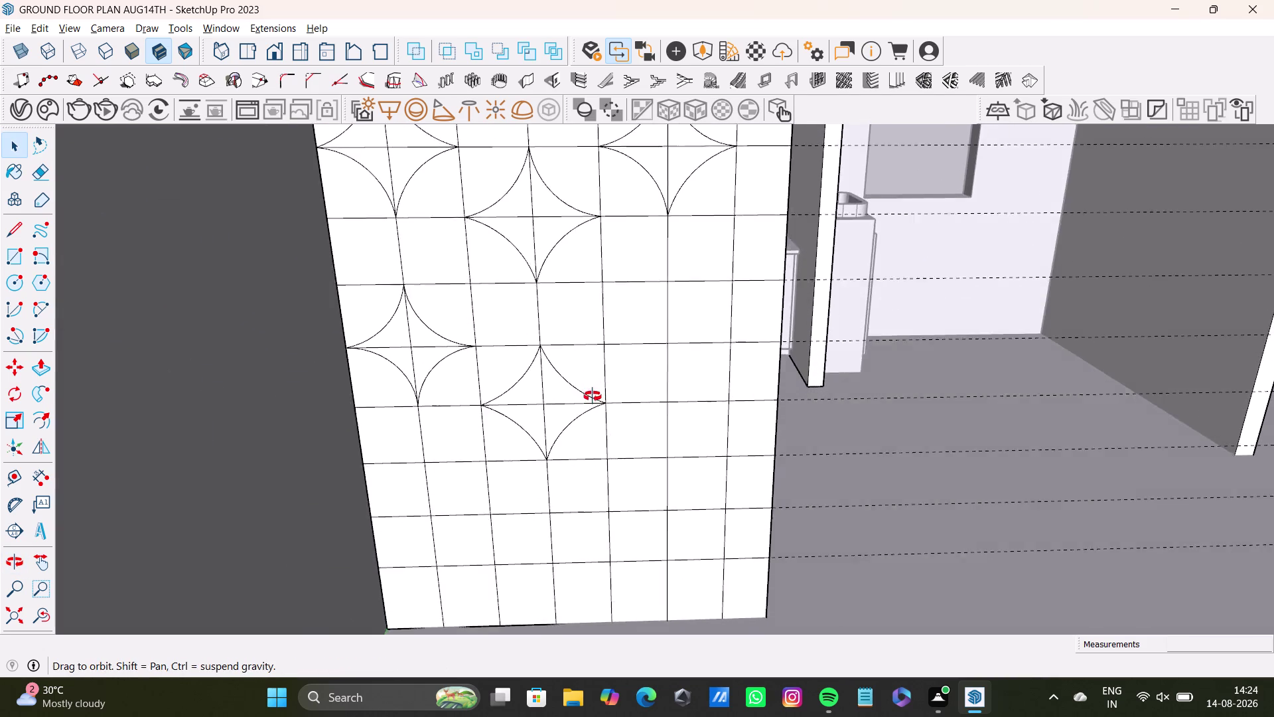
middle_drag(595, 383, 585, 396)
Delete the misdrawn arc of the lower star and redraw it as a 2-point arc.
click(563, 409)
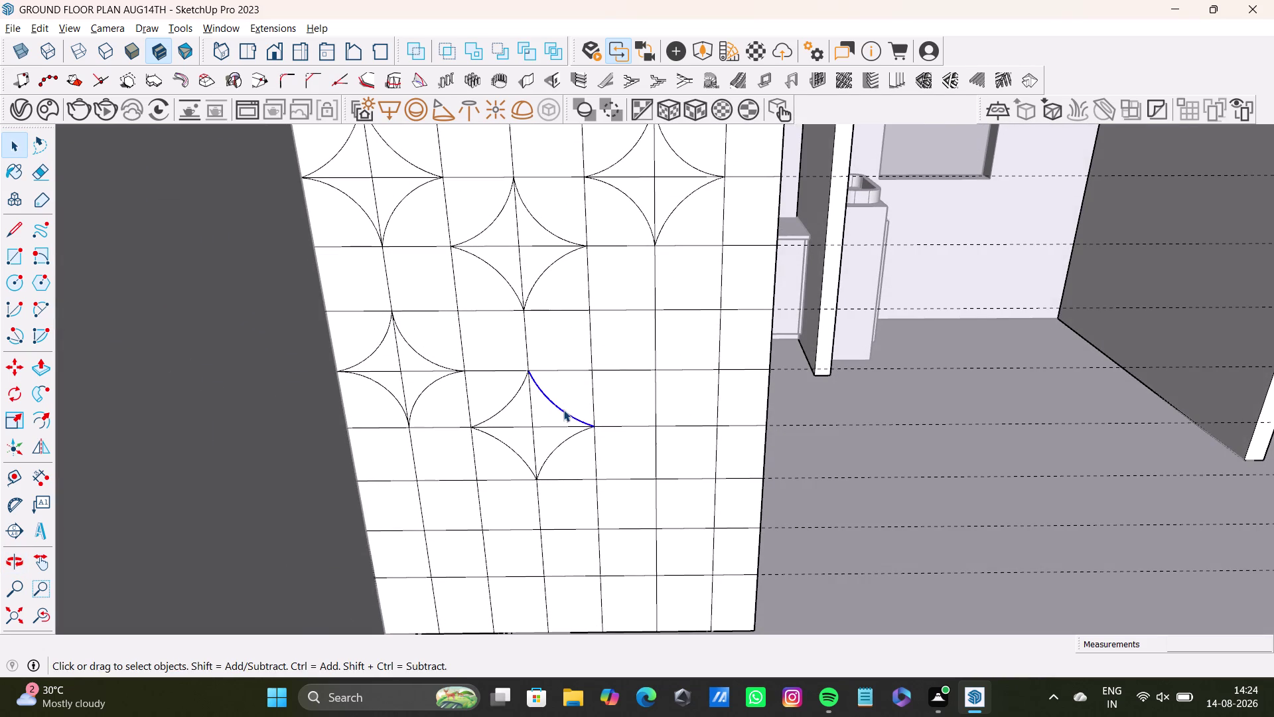
key(Delete)
click(41, 311)
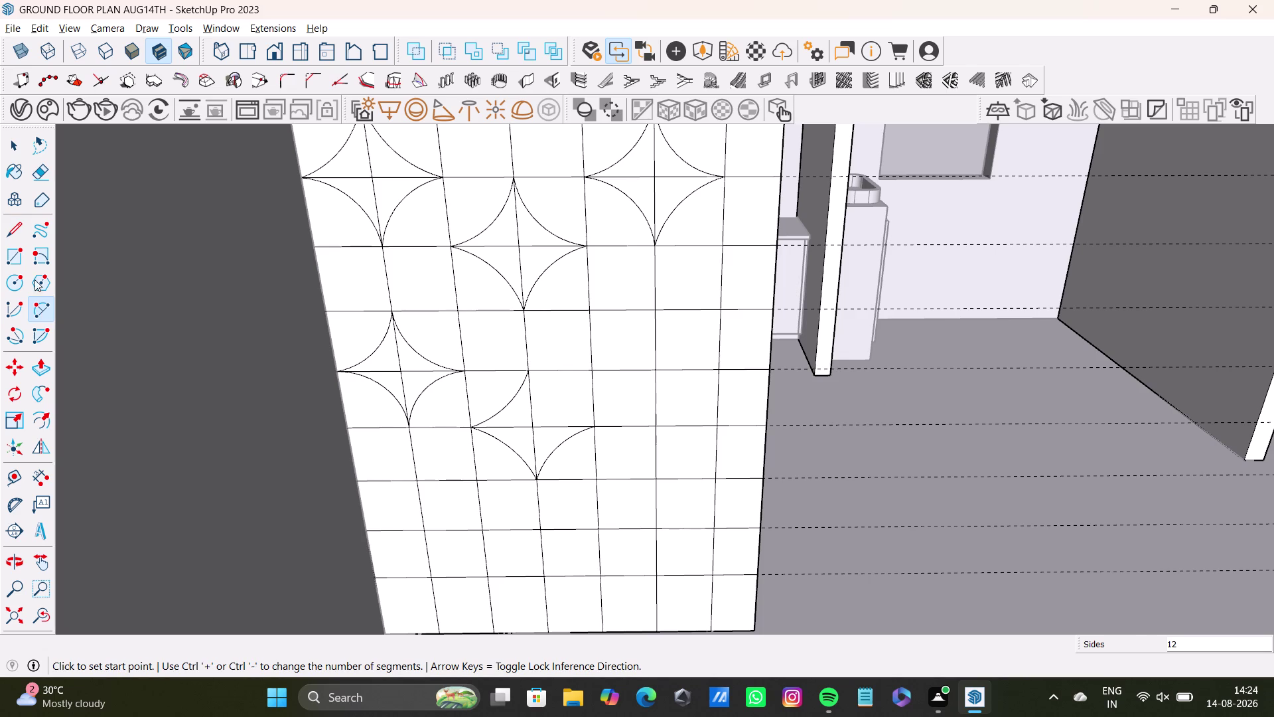
click(530, 374)
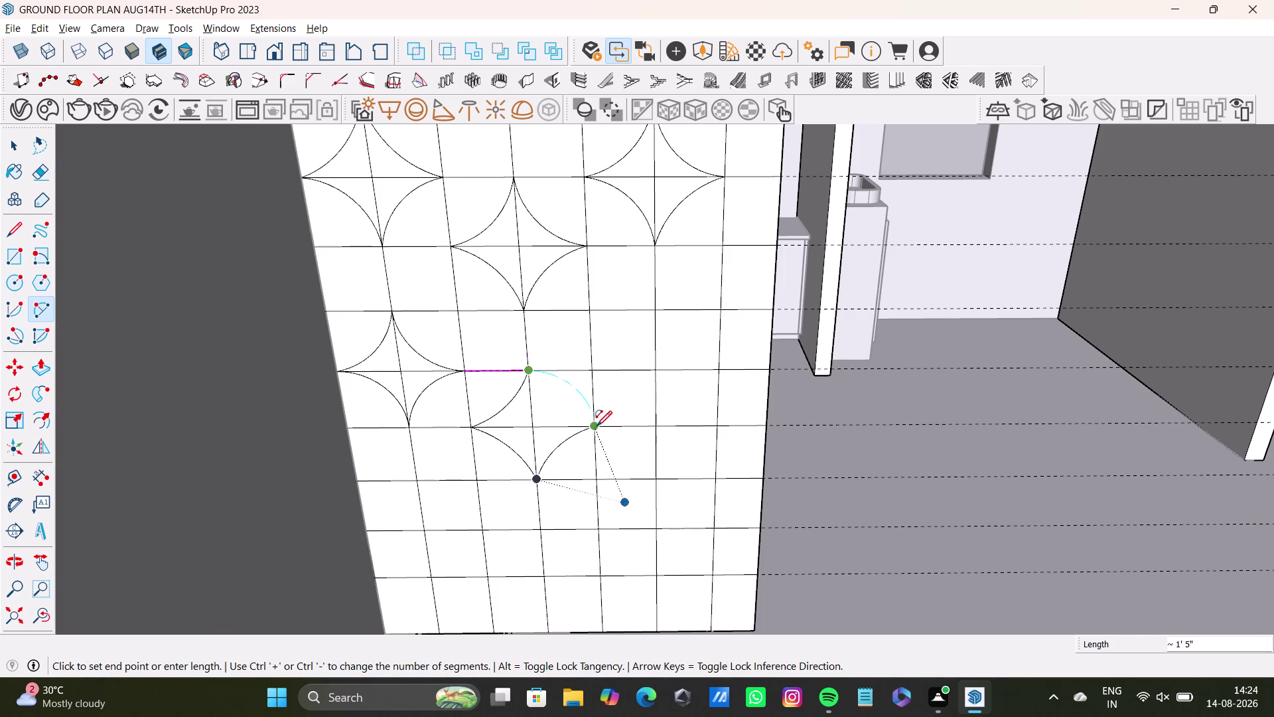
click(591, 423)
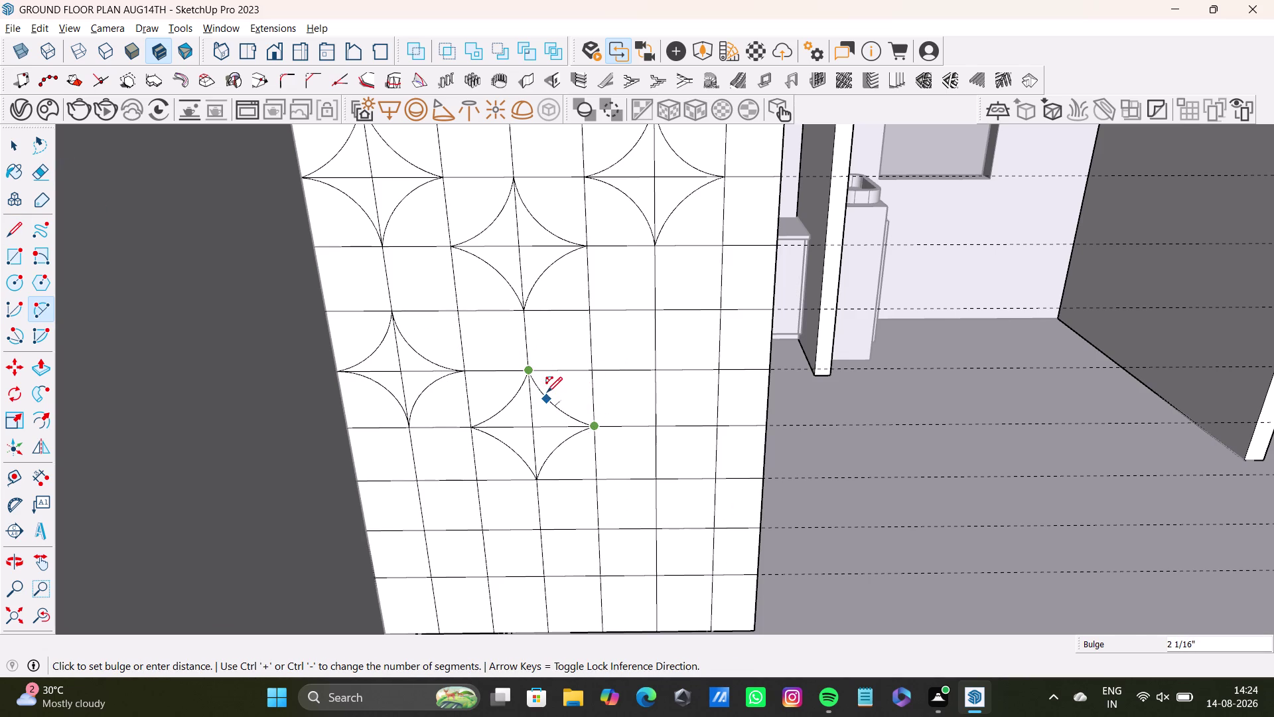
click(547, 391)
key(space)
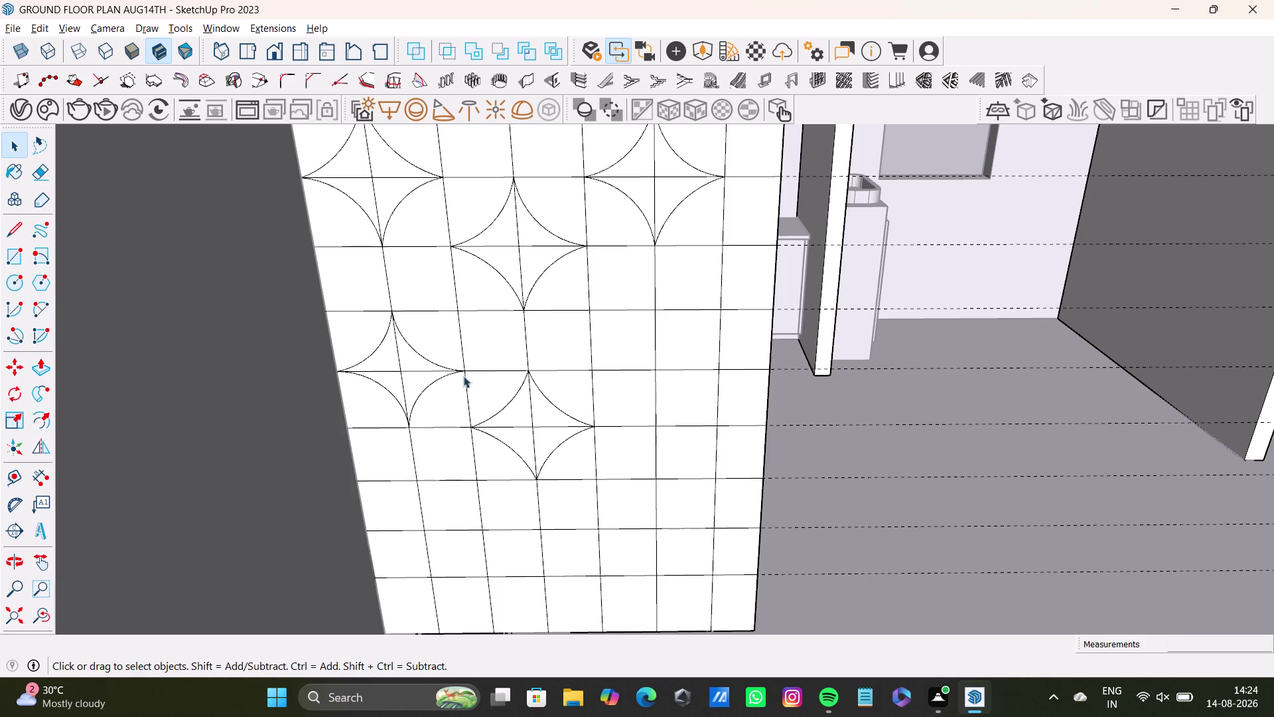
Pull back to view the tiled wall and try a first arc for the new star.
scroll(down, 3)
scroll(down, 3)
middle_drag(499, 410, 484, 360)
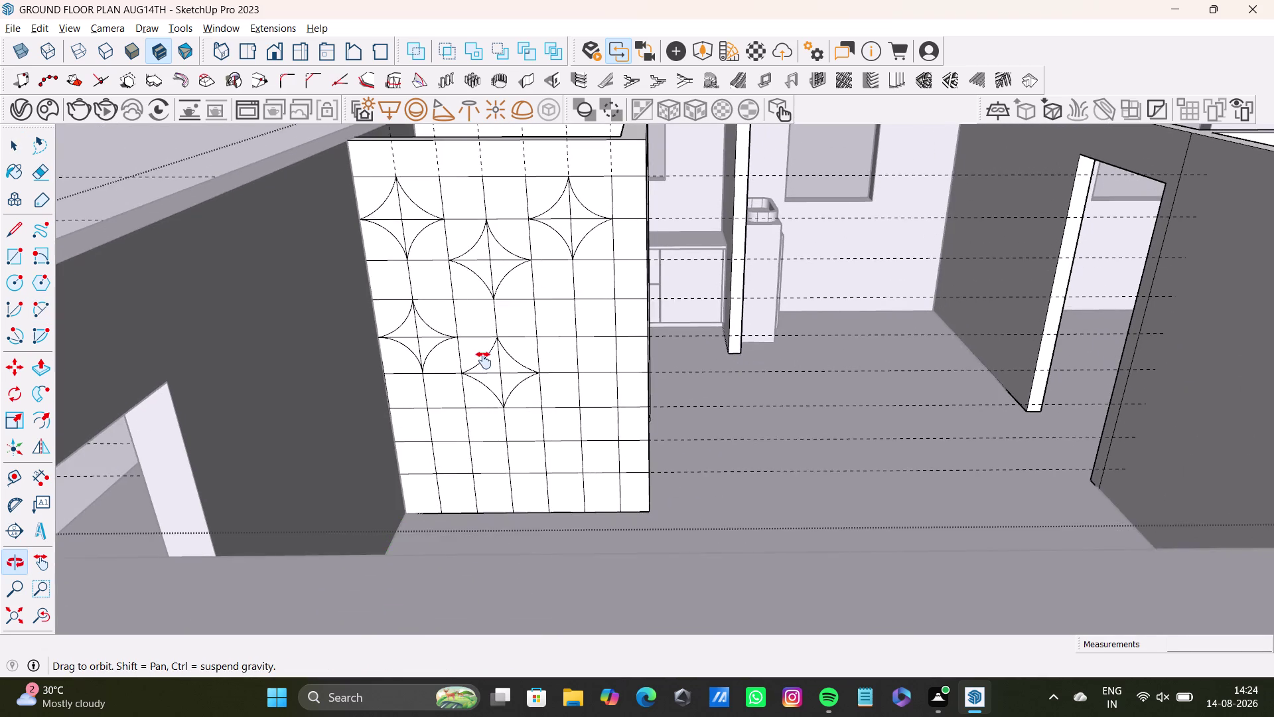
middle_drag(483, 360, 483, 383)
click(33, 307)
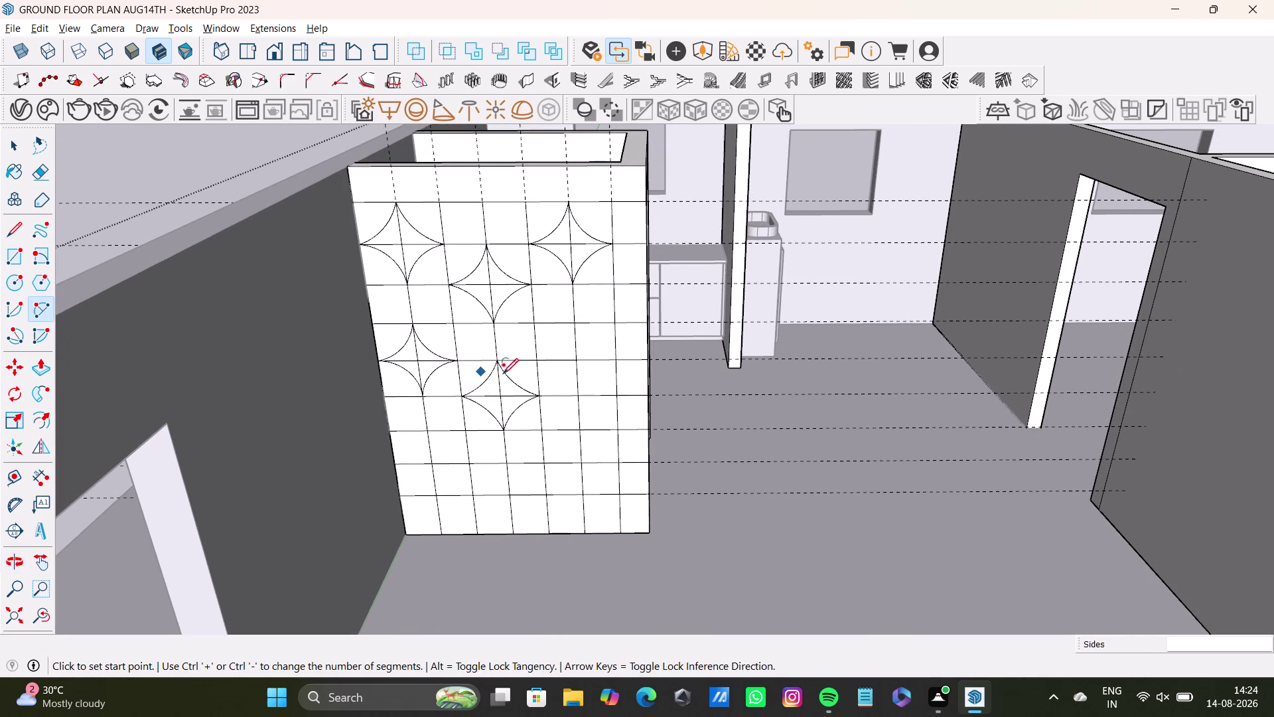
scroll(up, 3)
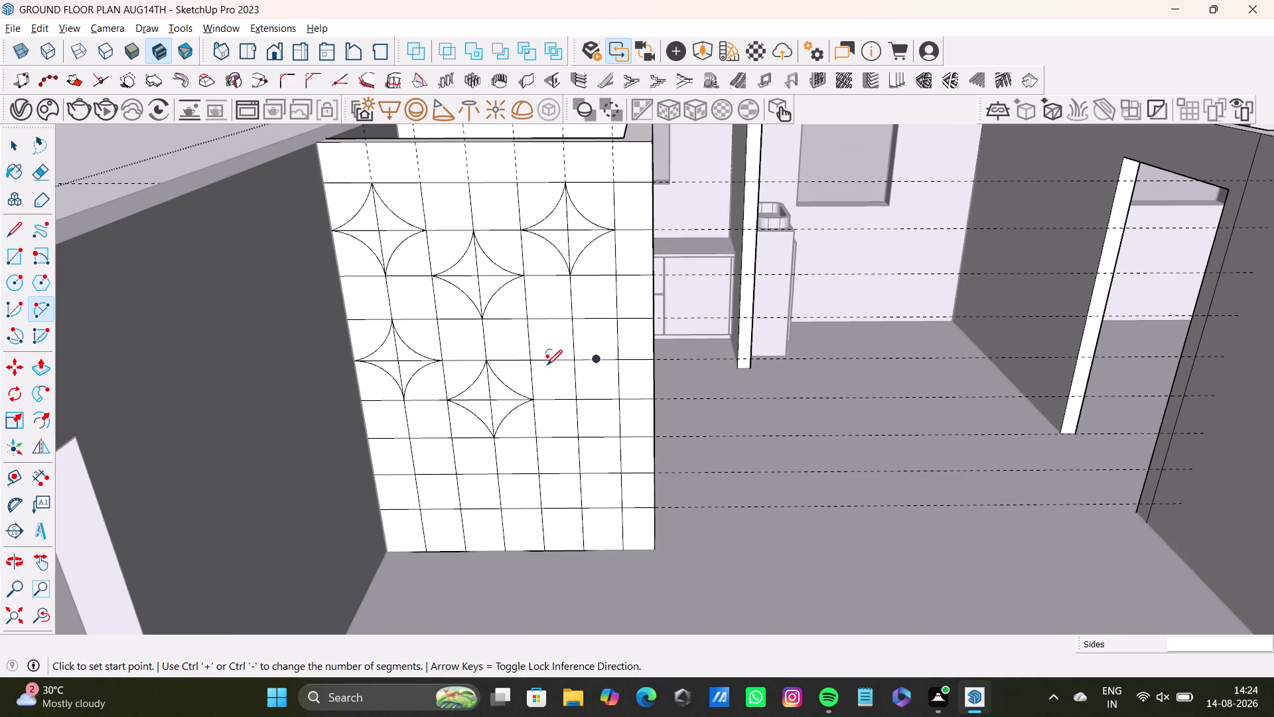
click(535, 358)
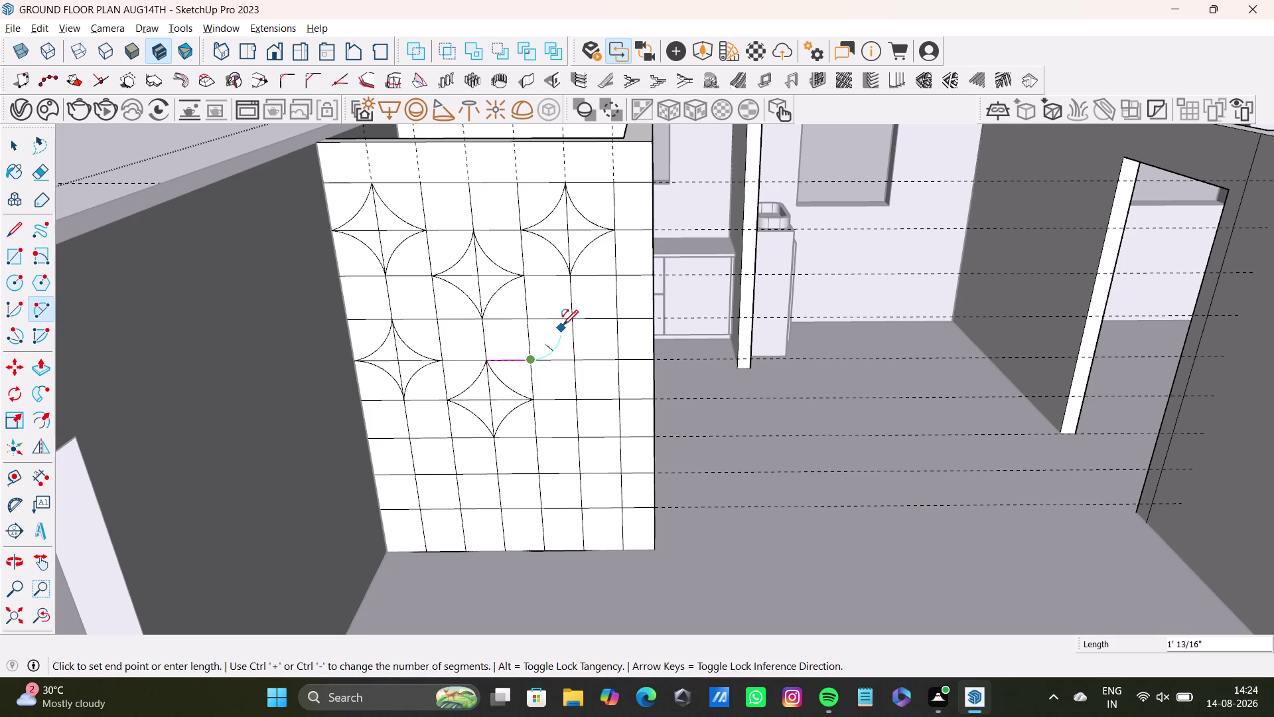
click(569, 320)
click(564, 340)
key(space)
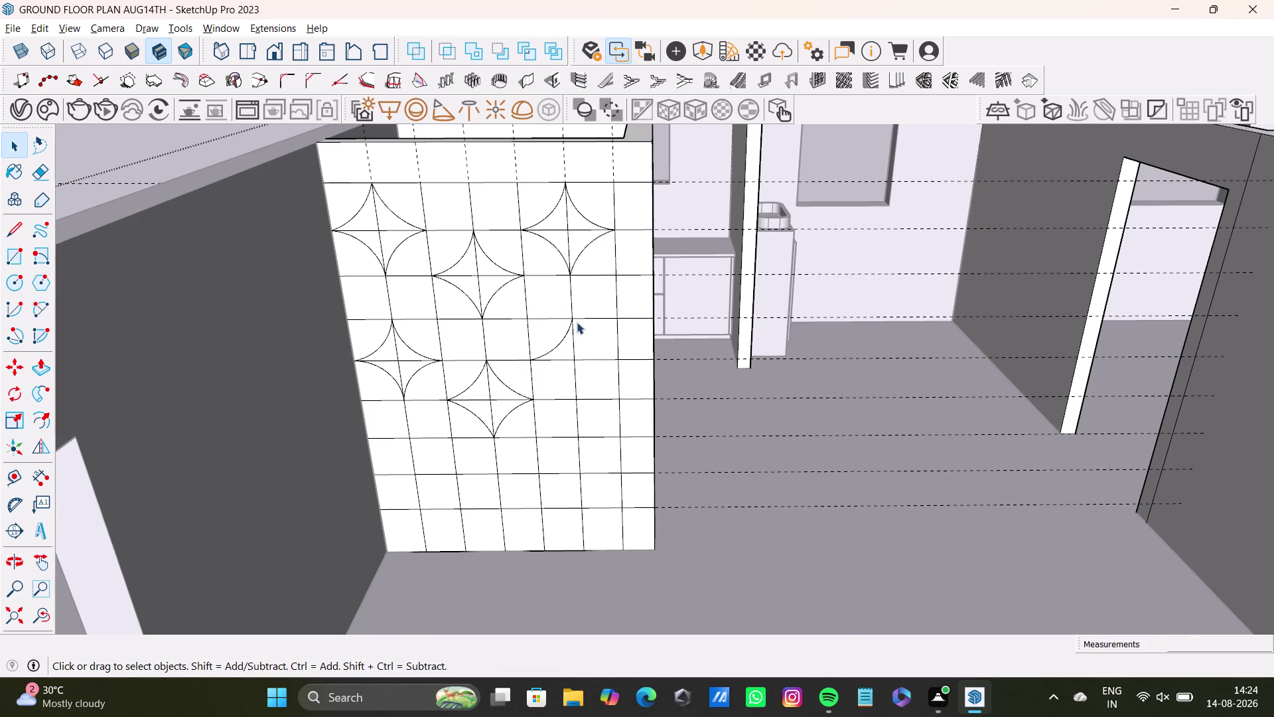
key(r)
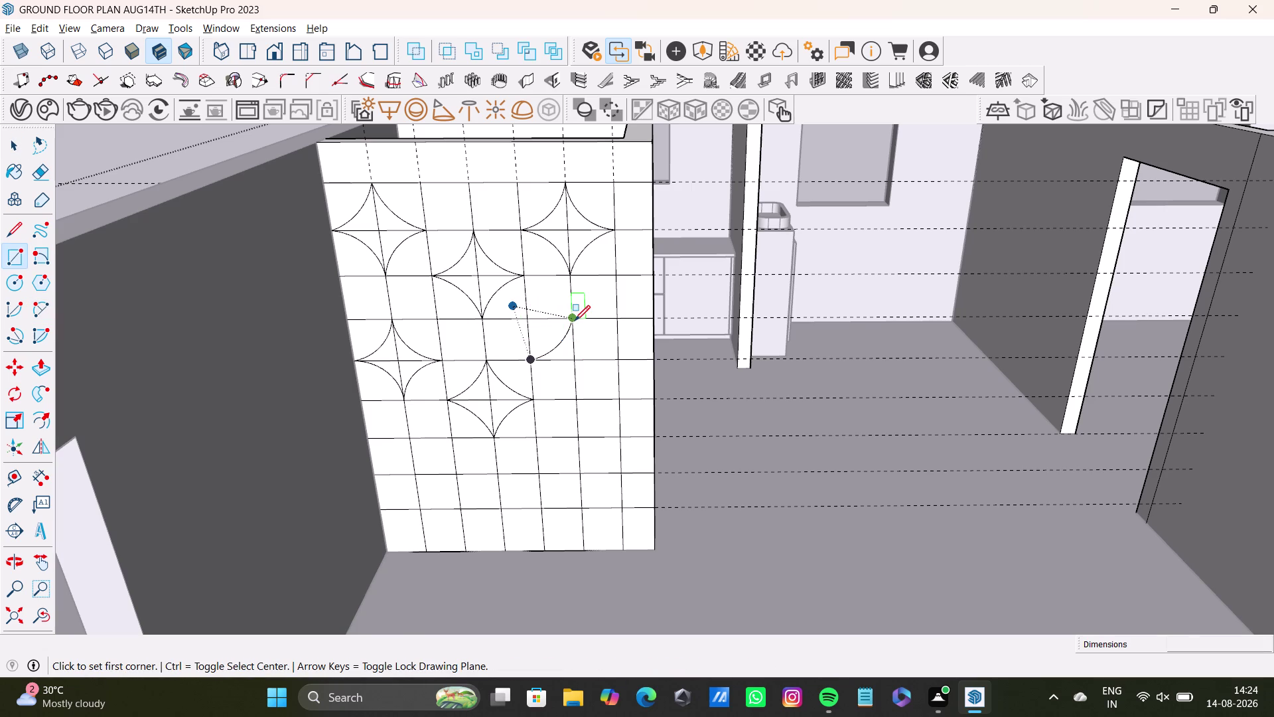
key(Escape)
Draw the first arcs of the new star between tile corners to the right.
key(a)
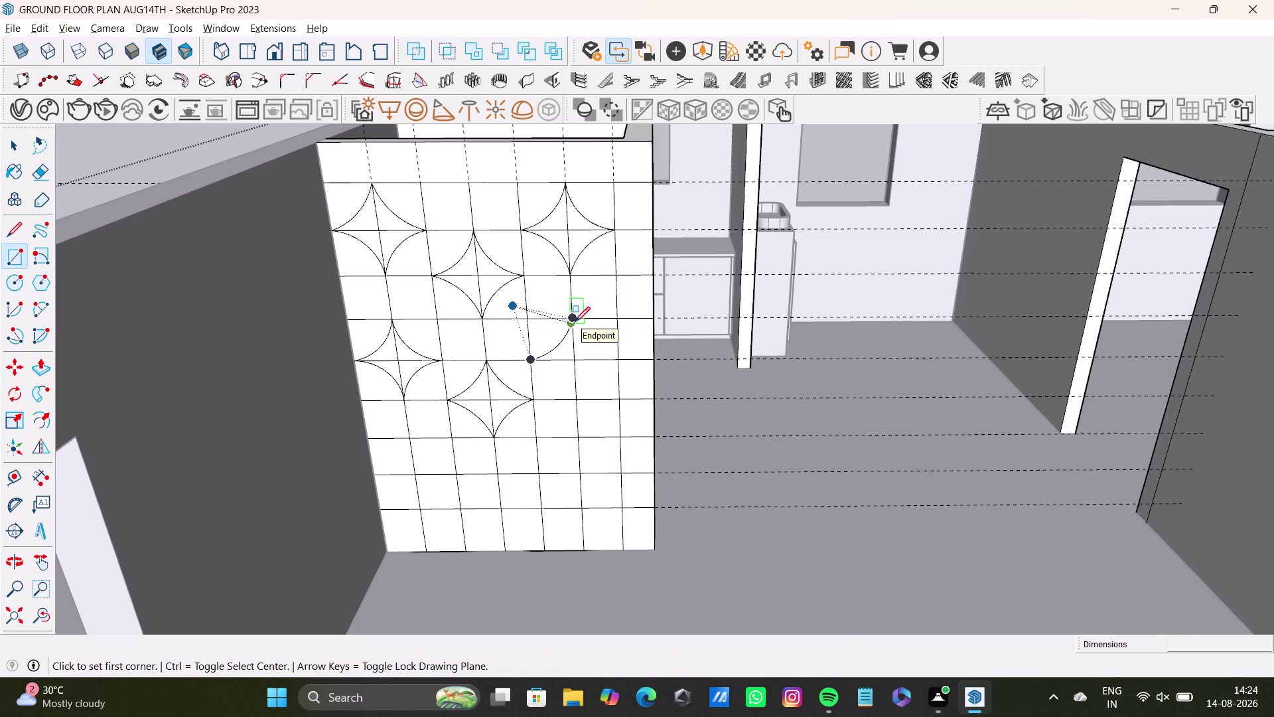
click(572, 317)
click(615, 361)
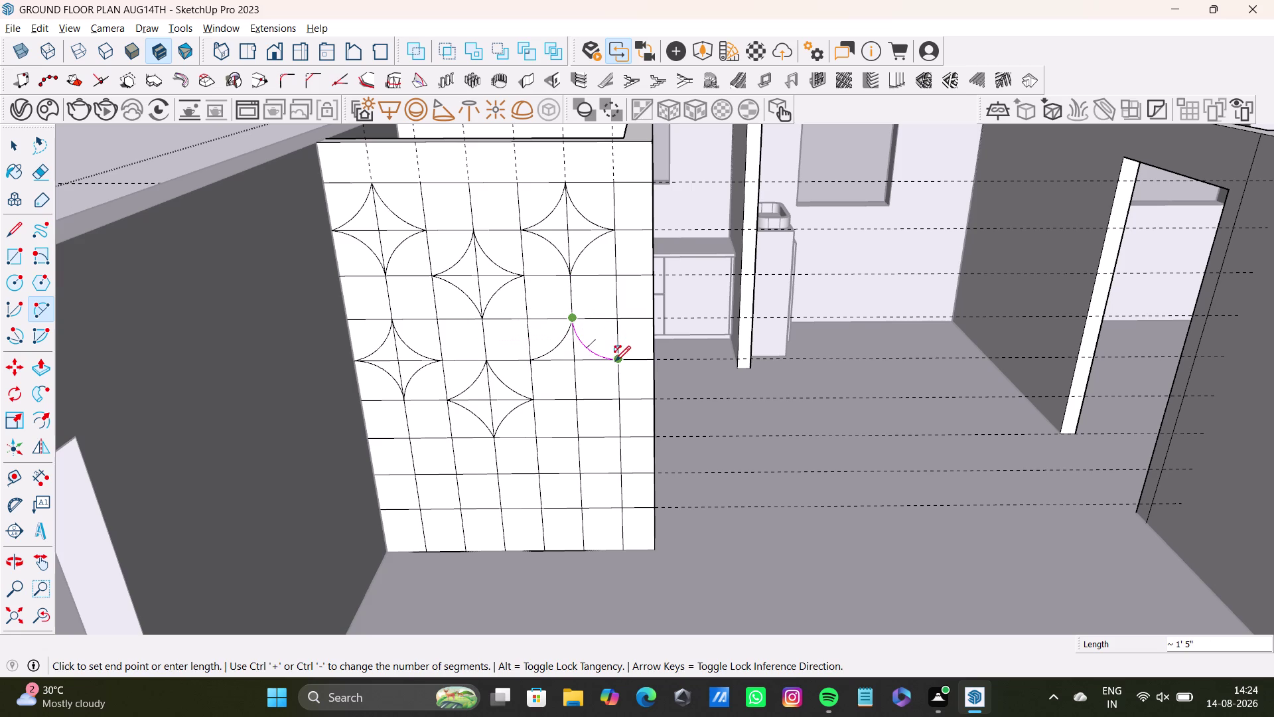
click(586, 347)
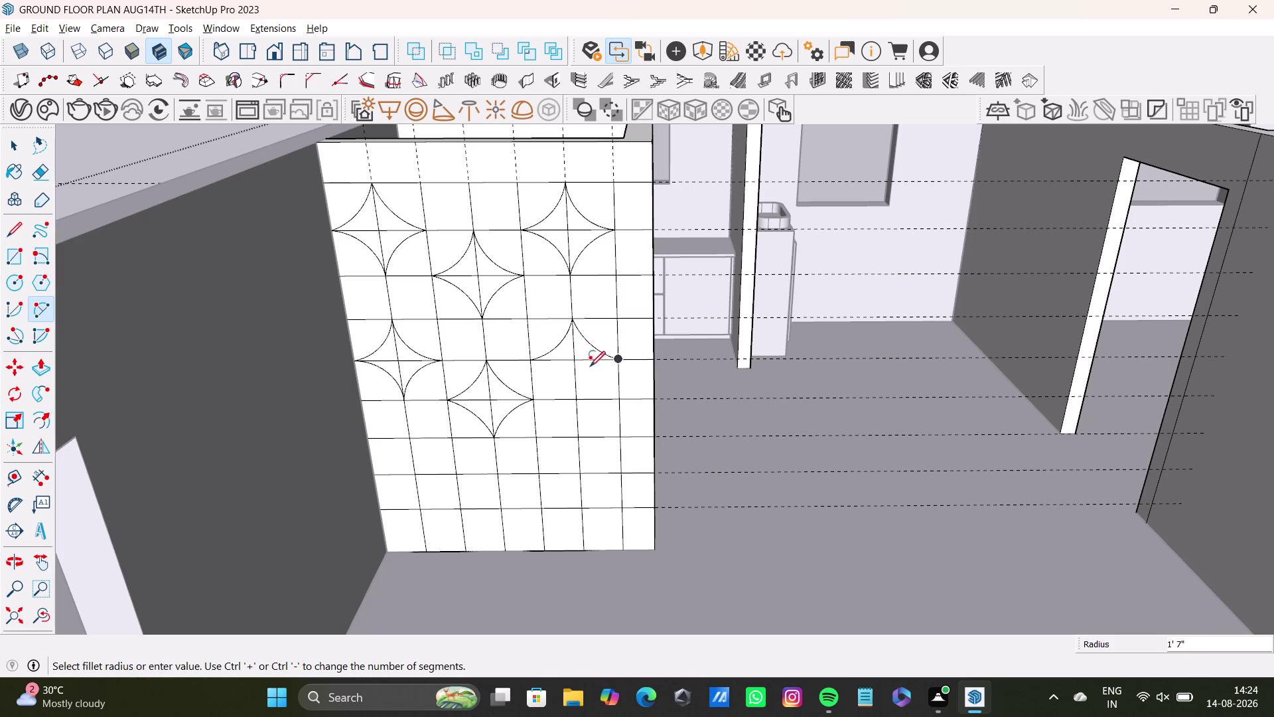
click(529, 358)
click(576, 397)
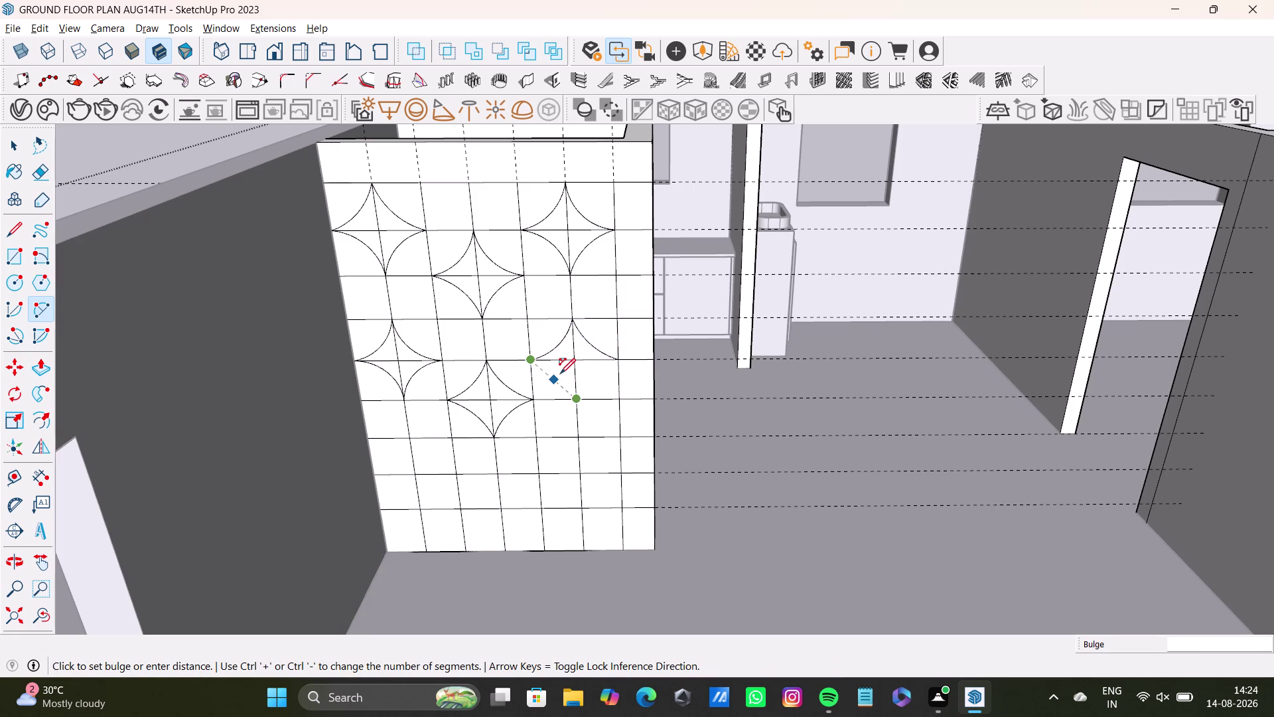
scroll(up, 3)
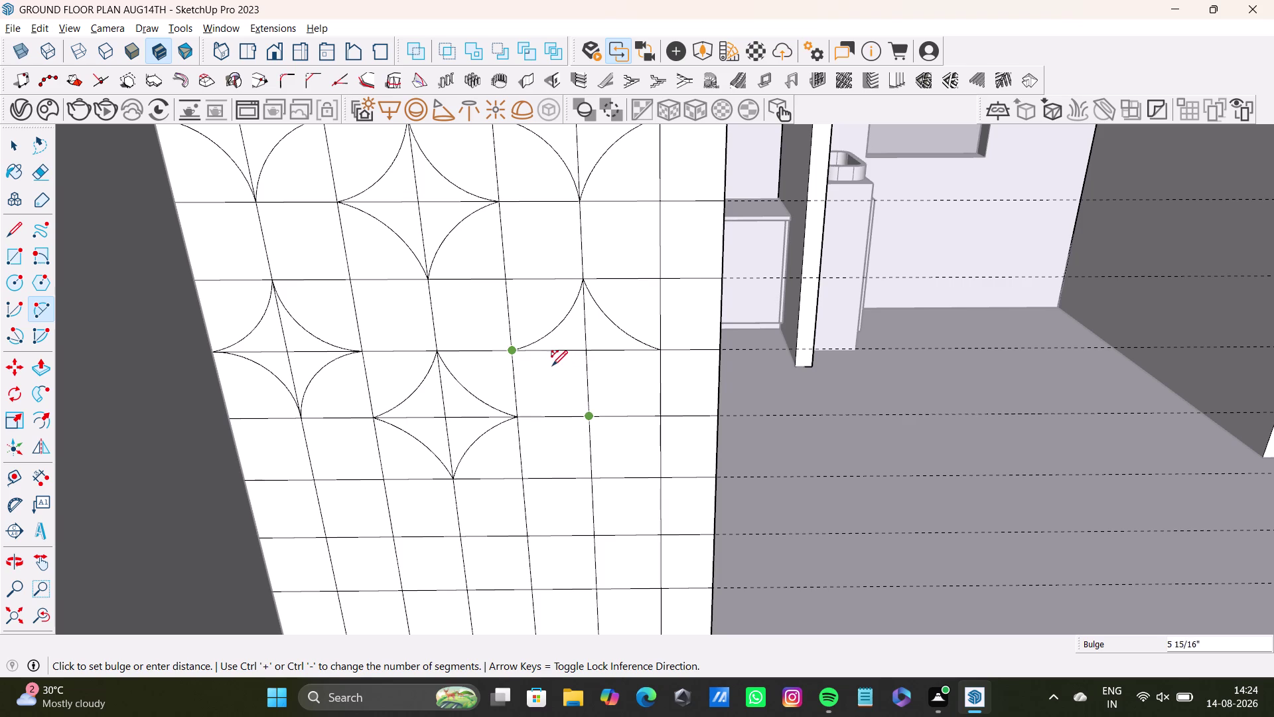
key(space)
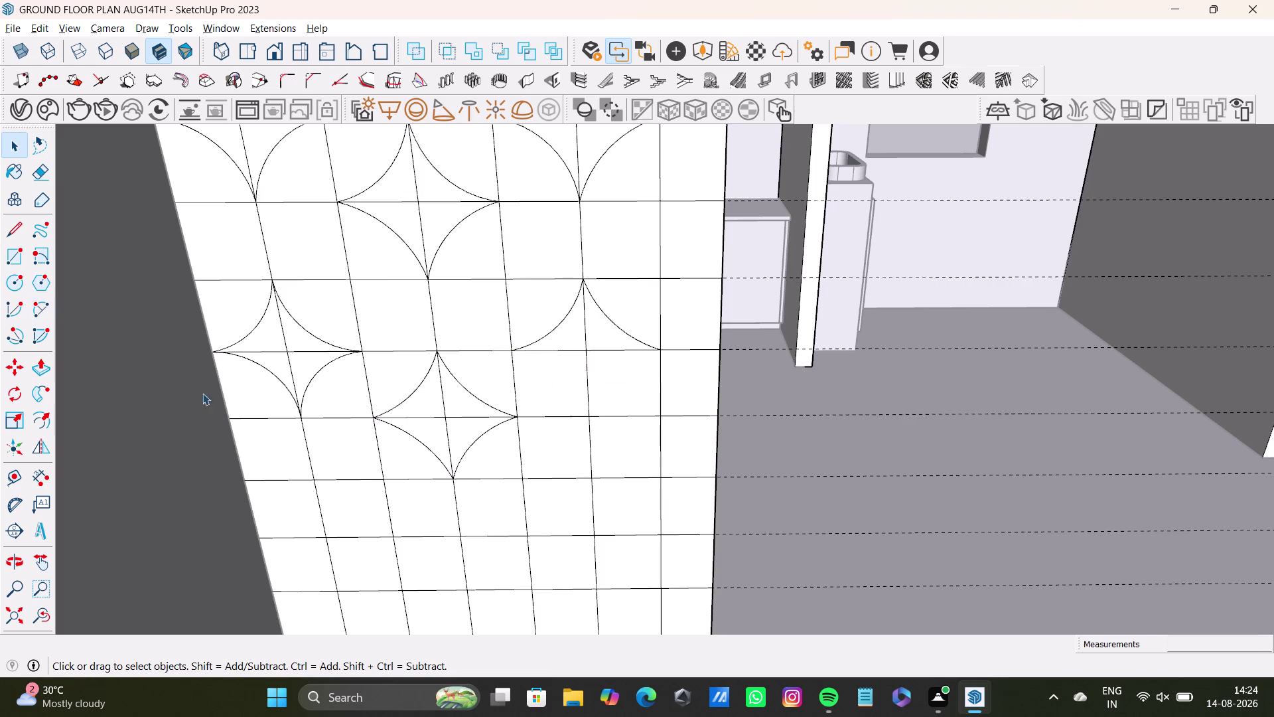
Draw the lower-left and final arcs to close the new four-pointed star.
click(28, 309)
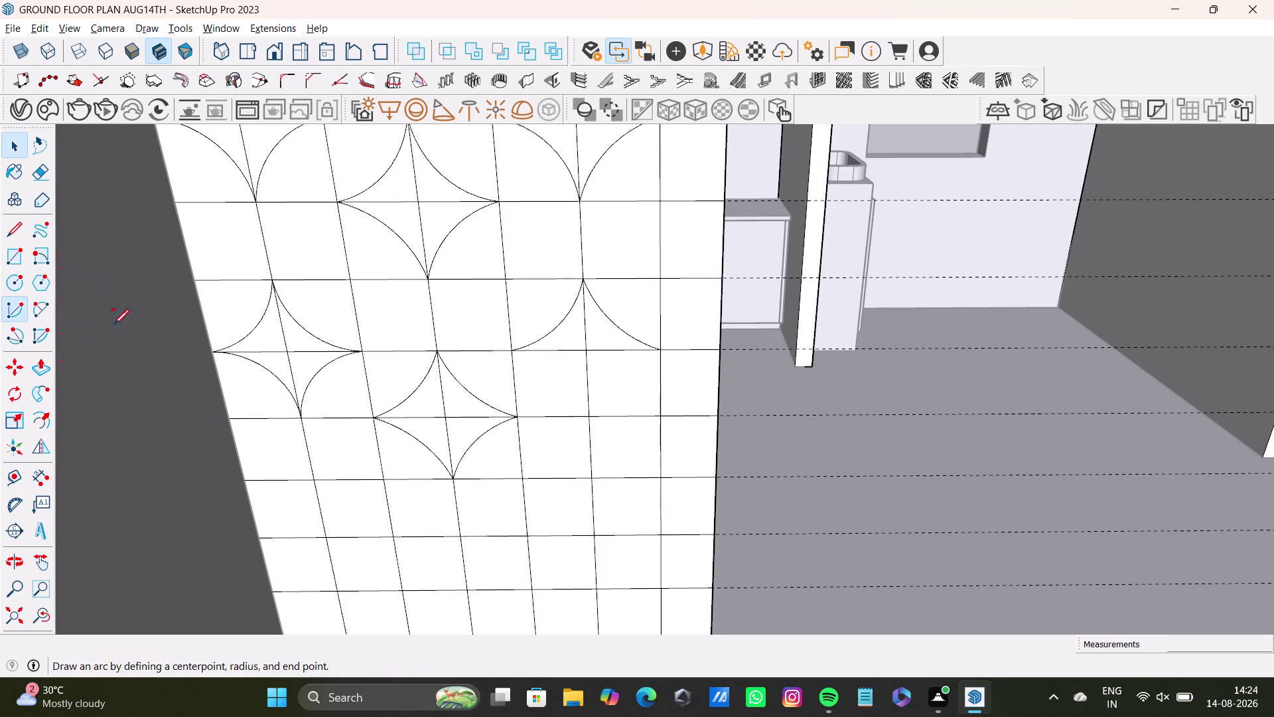
key(space)
click(42, 310)
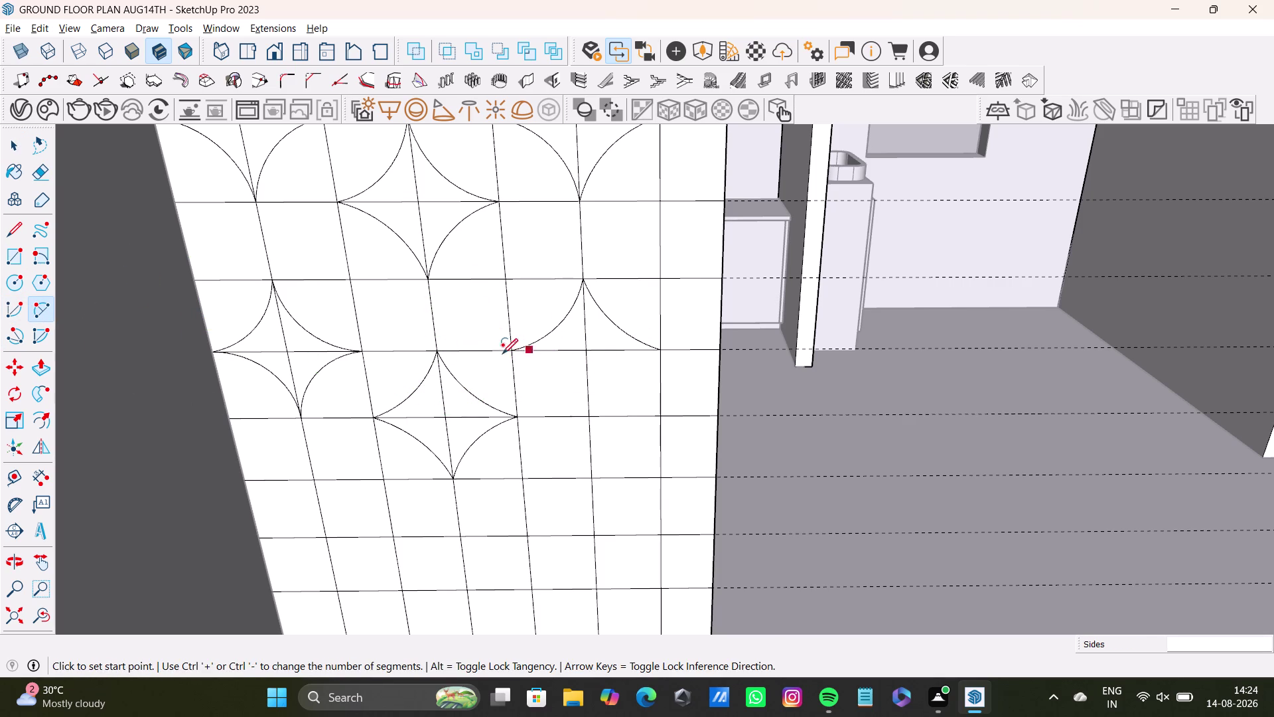
click(514, 351)
click(587, 414)
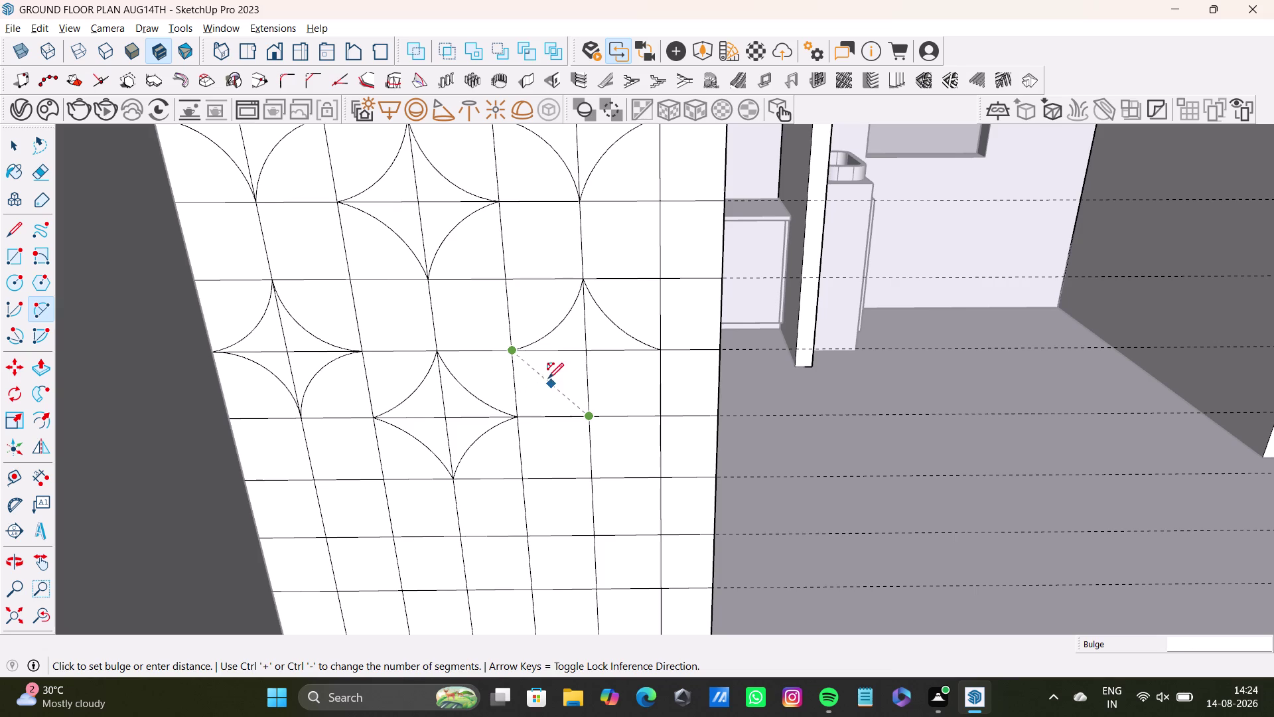
click(567, 370)
key(space)
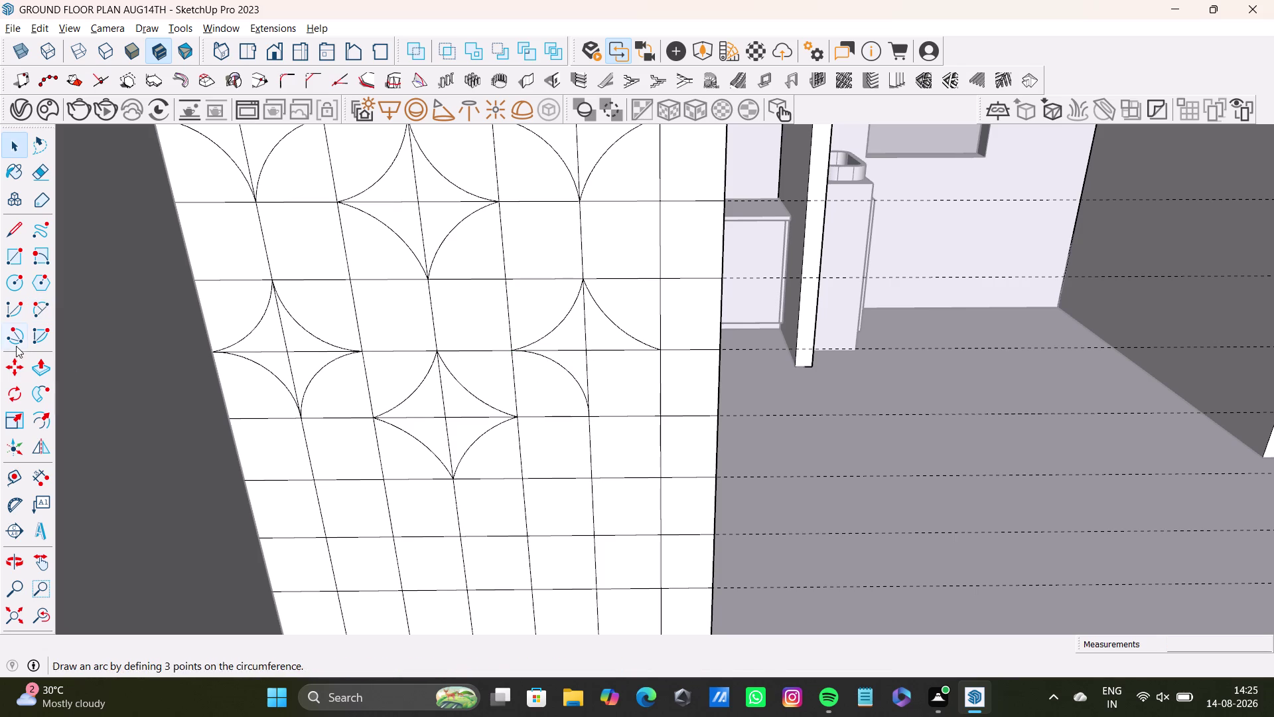
click(34, 313)
click(659, 353)
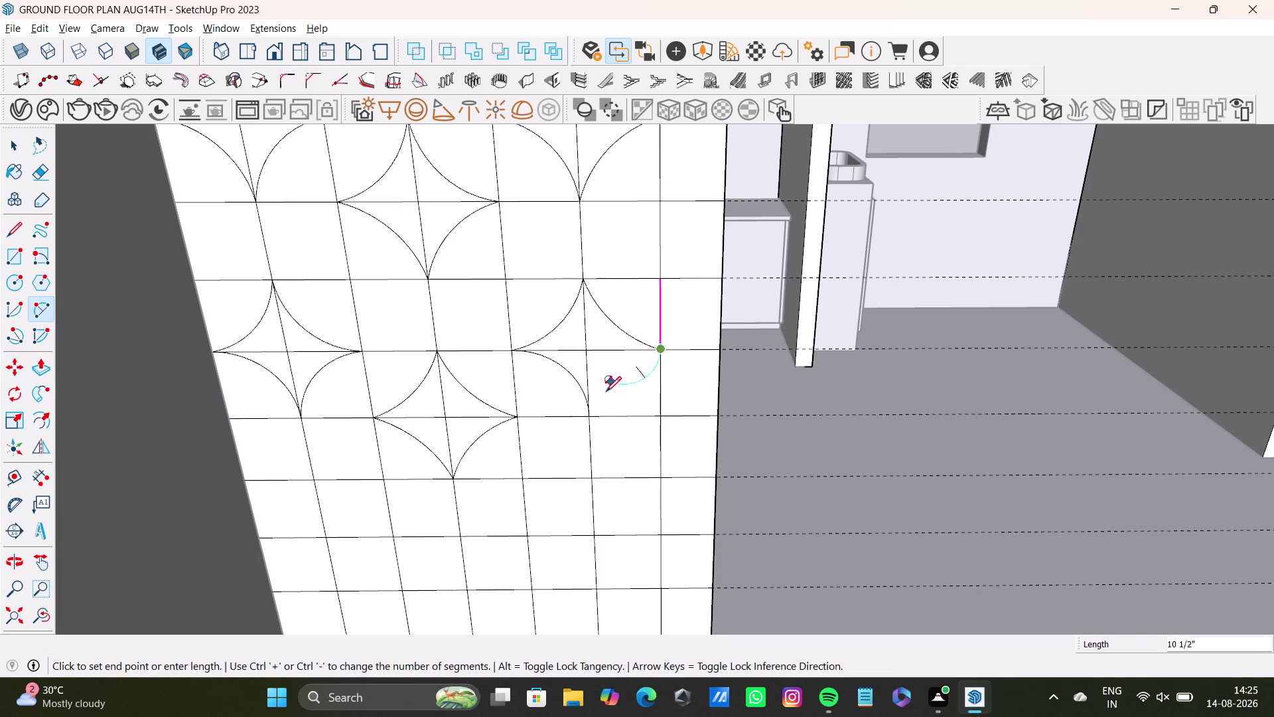
click(593, 415)
click(601, 383)
key(space)
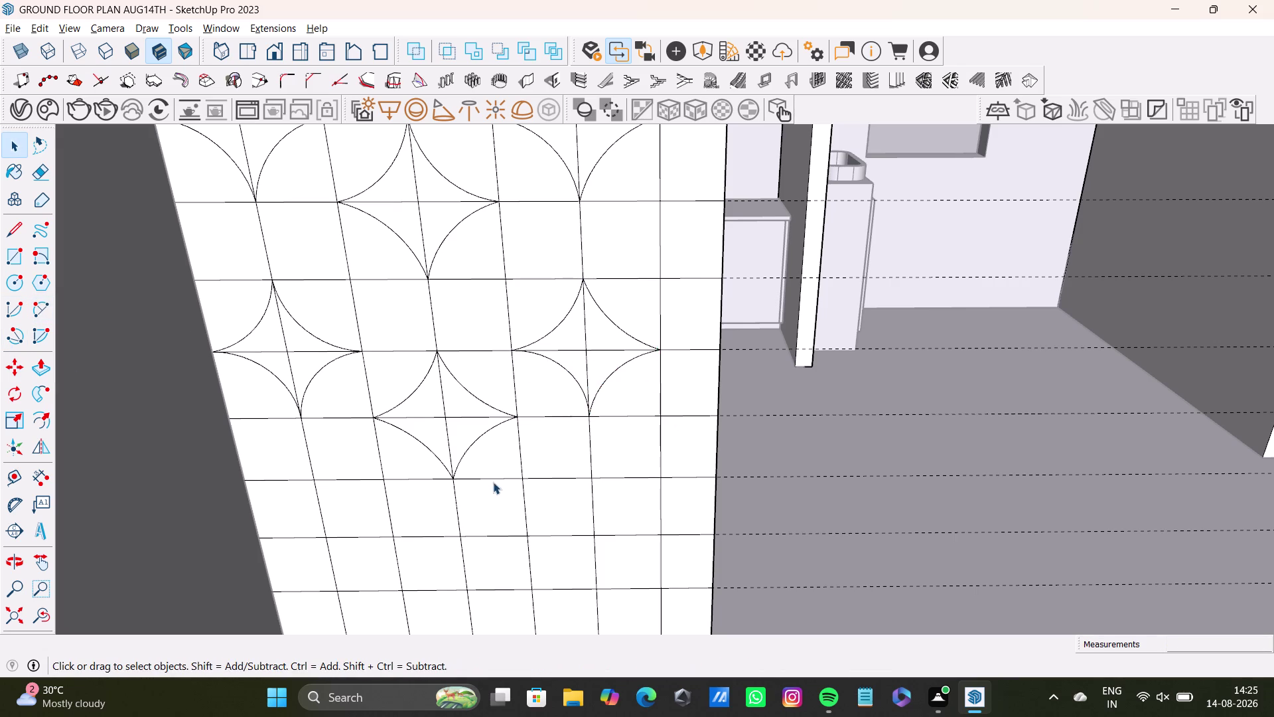
scroll(down, 3)
middle_drag(494, 474, 588, 383)
Orbit, zoom and pan to frame the lower tile rows of the partition wall.
scroll(down, 3)
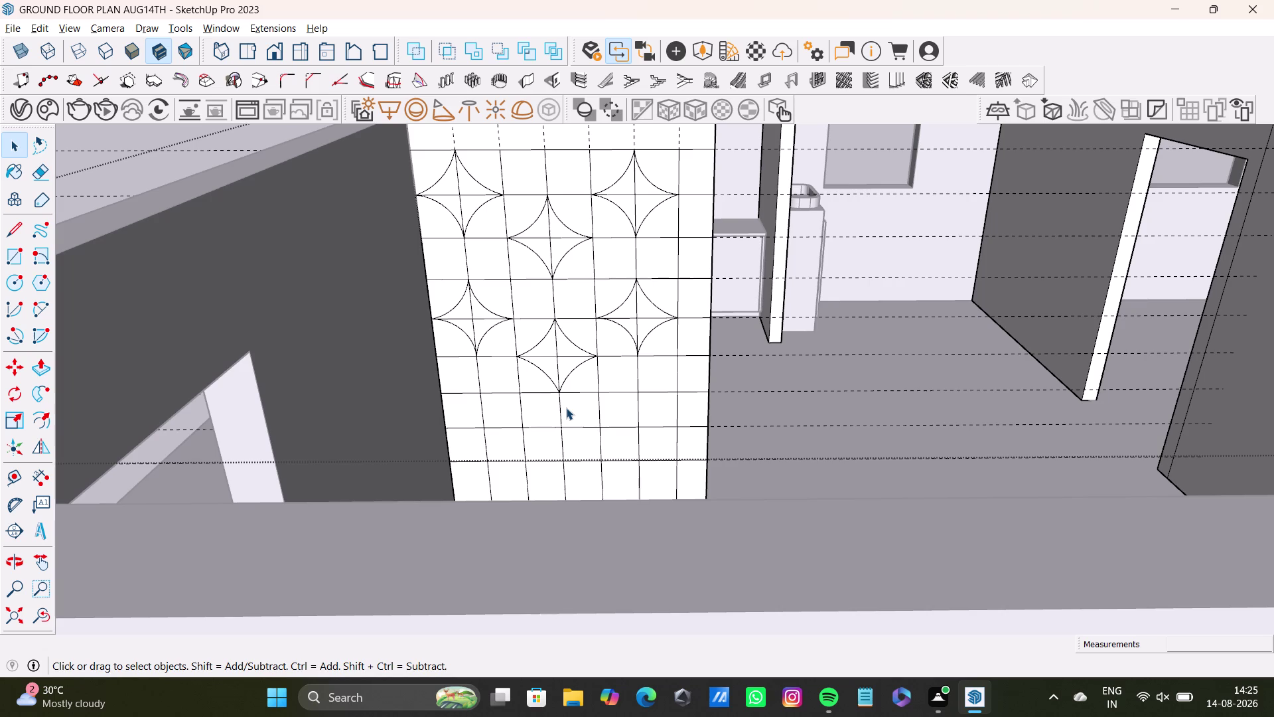
scroll(down, 3)
middle_drag(534, 380, 560, 323)
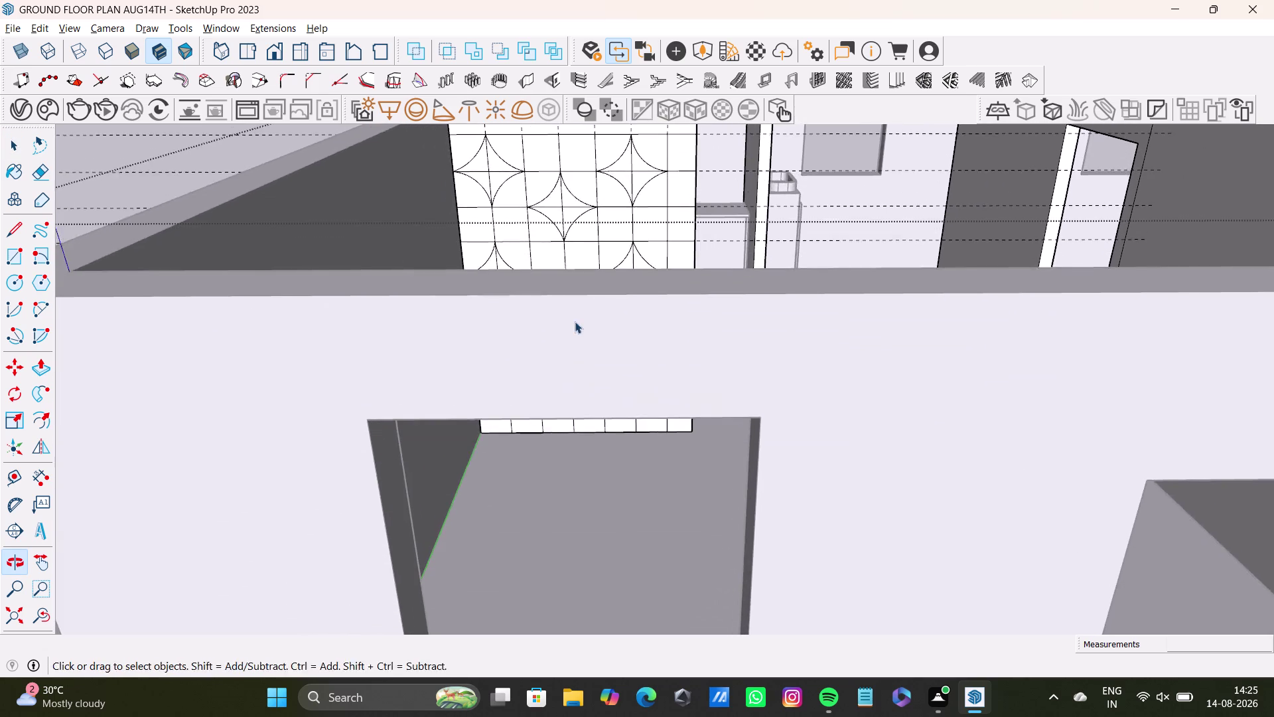
middle_drag(575, 321, 542, 465)
middle_drag(611, 210, 549, 485)
scroll(up, 3)
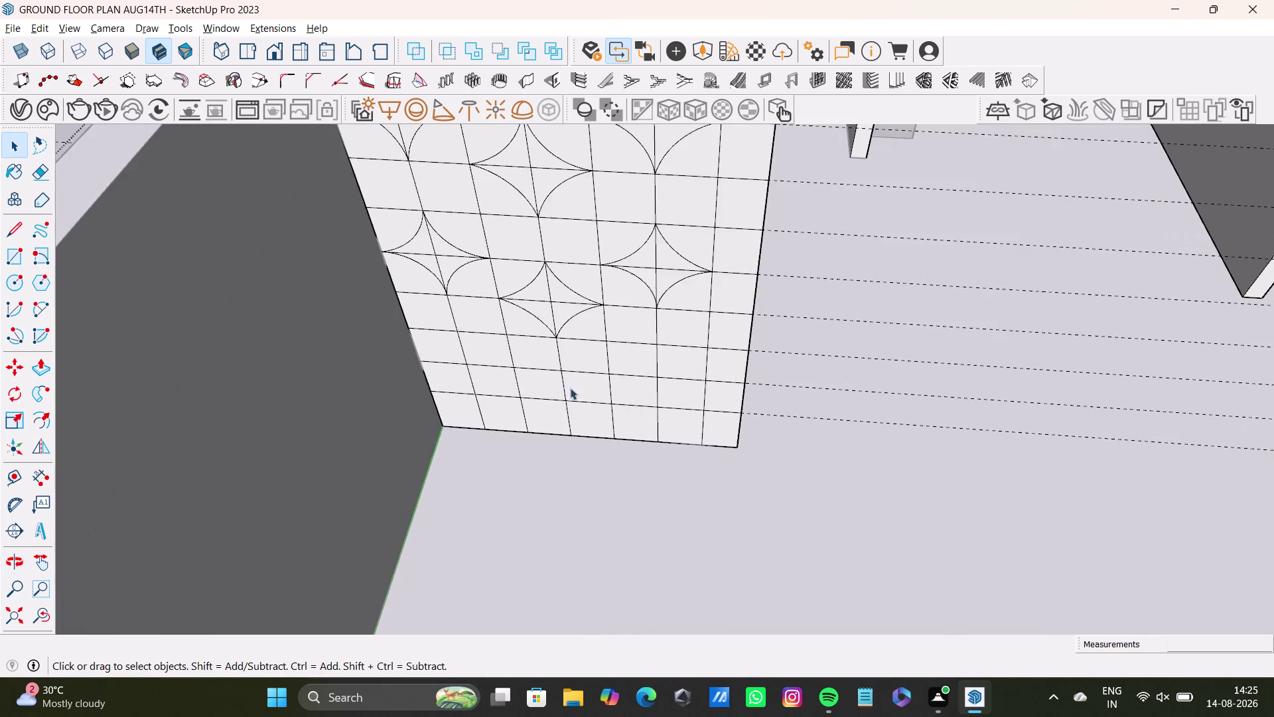
middle_drag(574, 383, 581, 518)
middle_drag(579, 507, 602, 378)
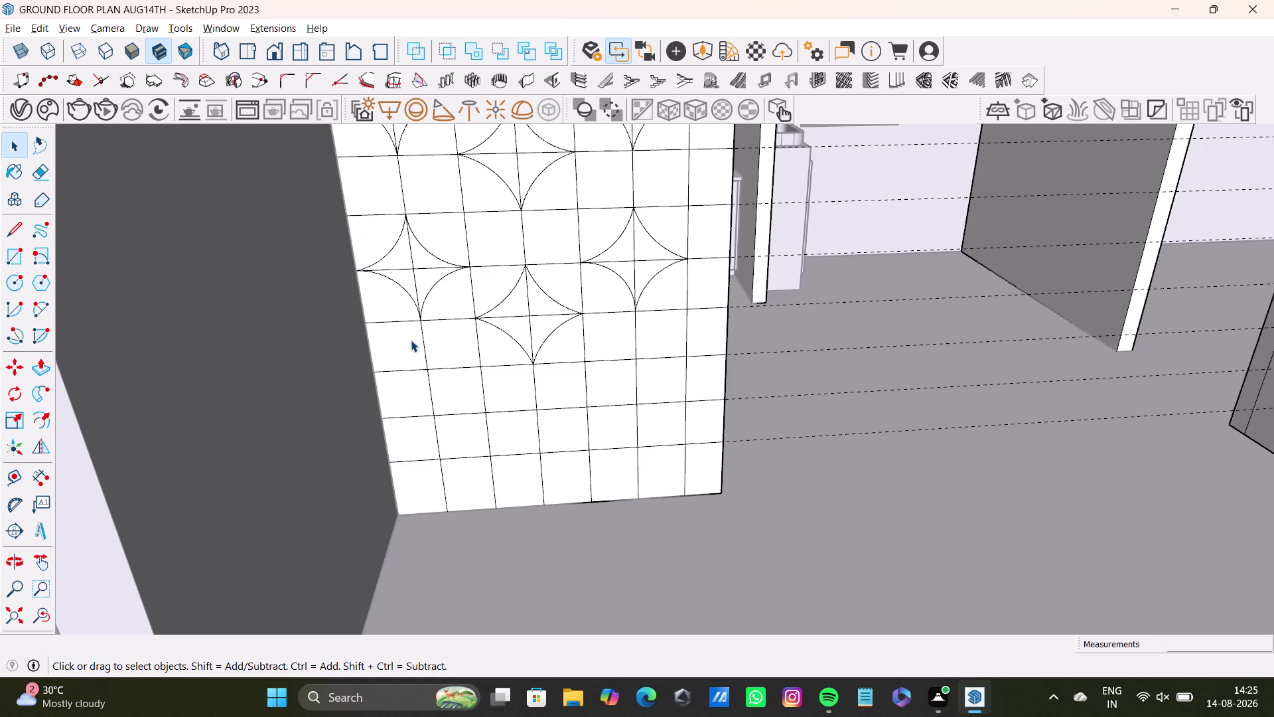
click(40, 312)
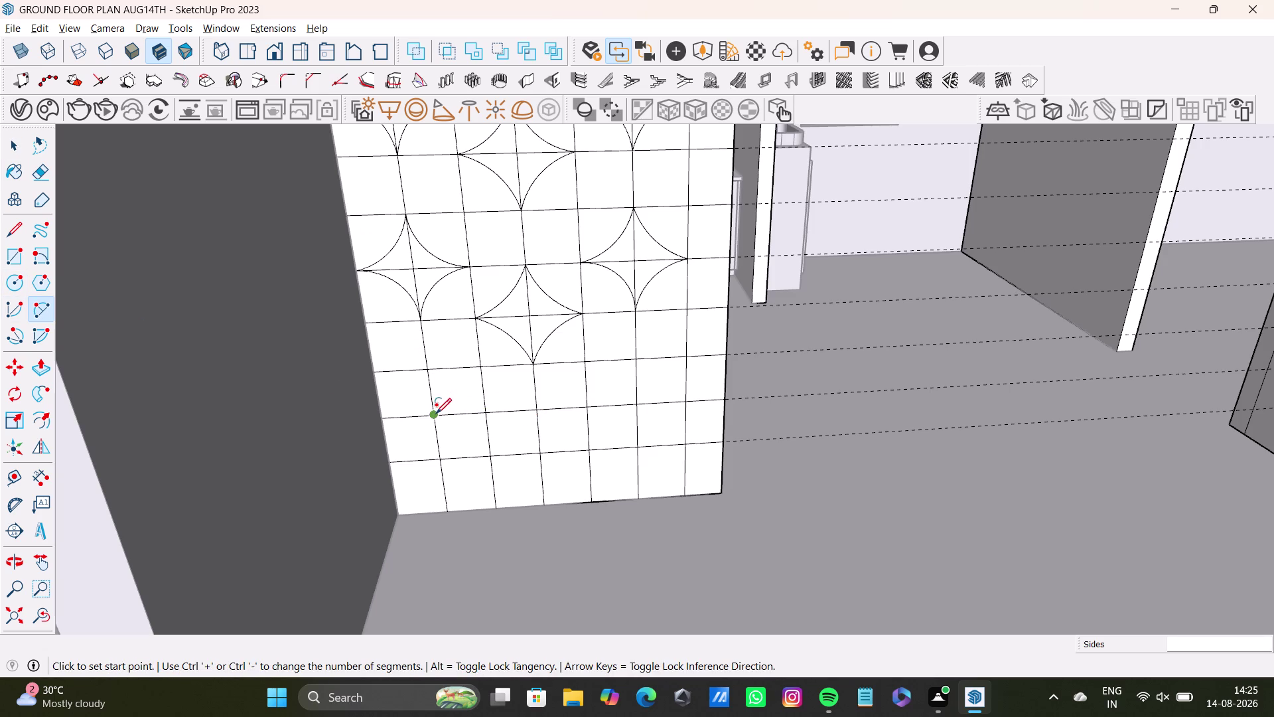
Draw the first arc from a lower-left tile corner to the wall's left edge.
click(436, 414)
click(478, 366)
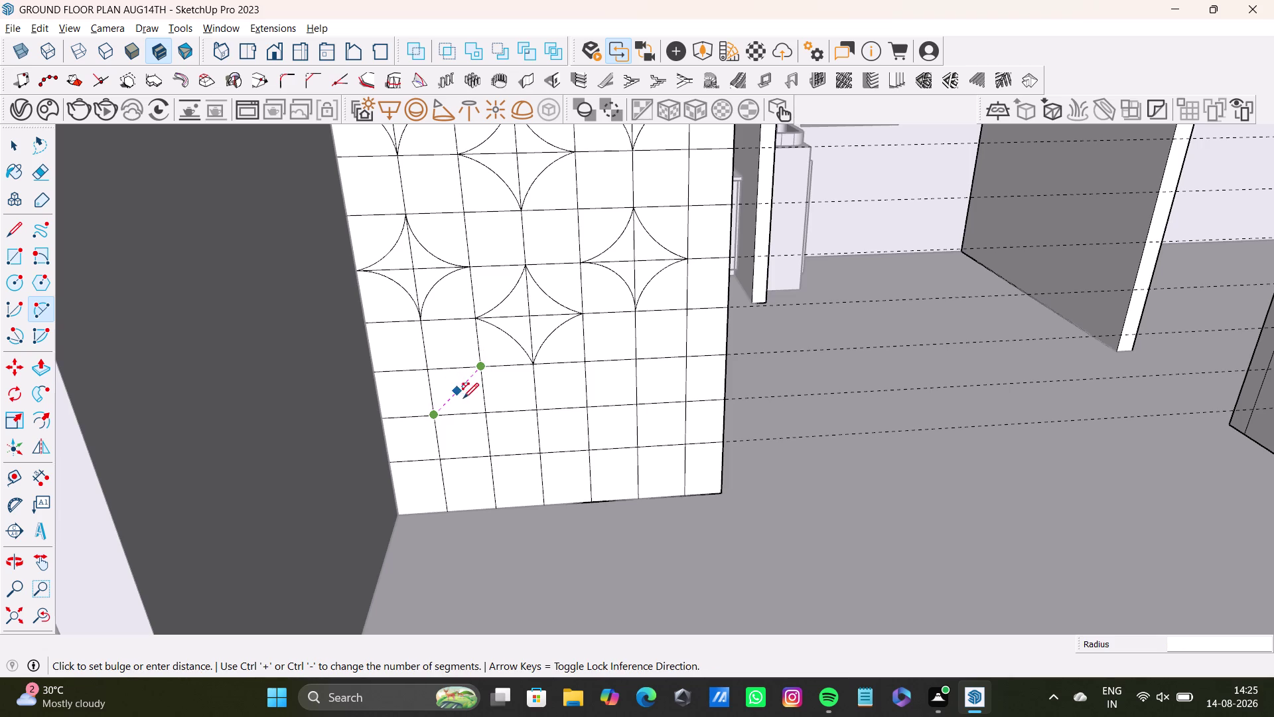
key(space)
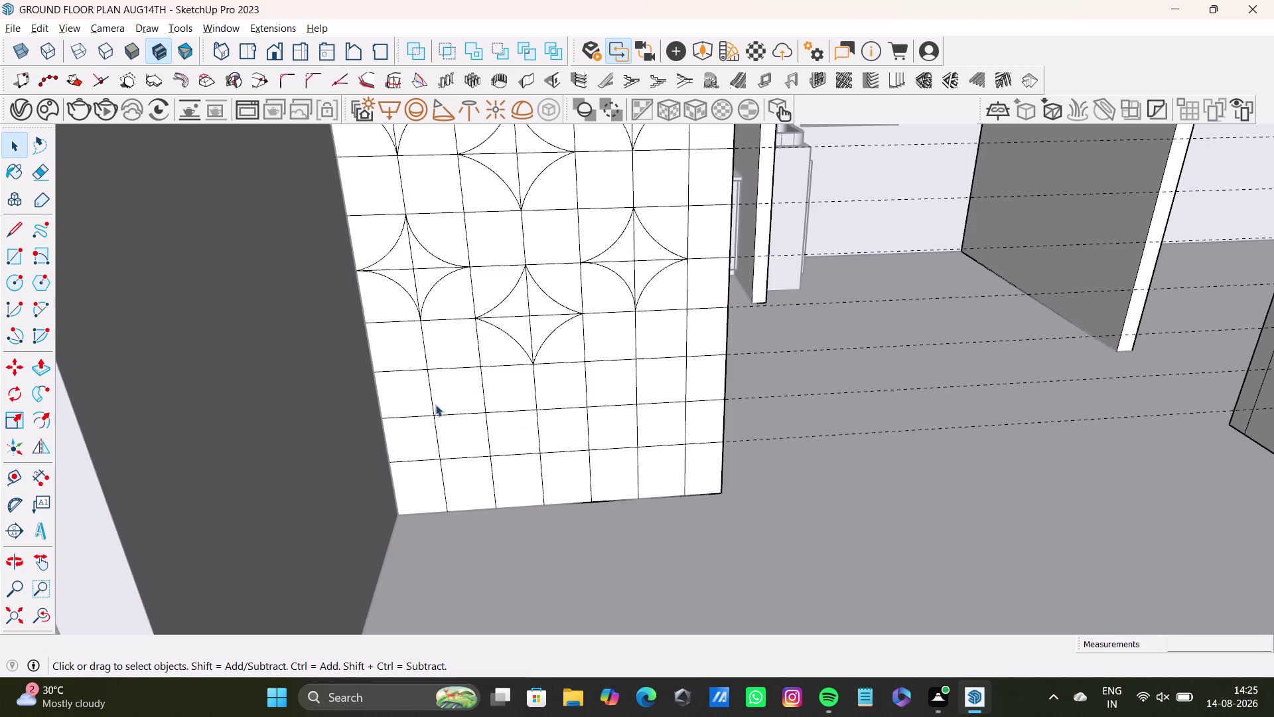
click(35, 309)
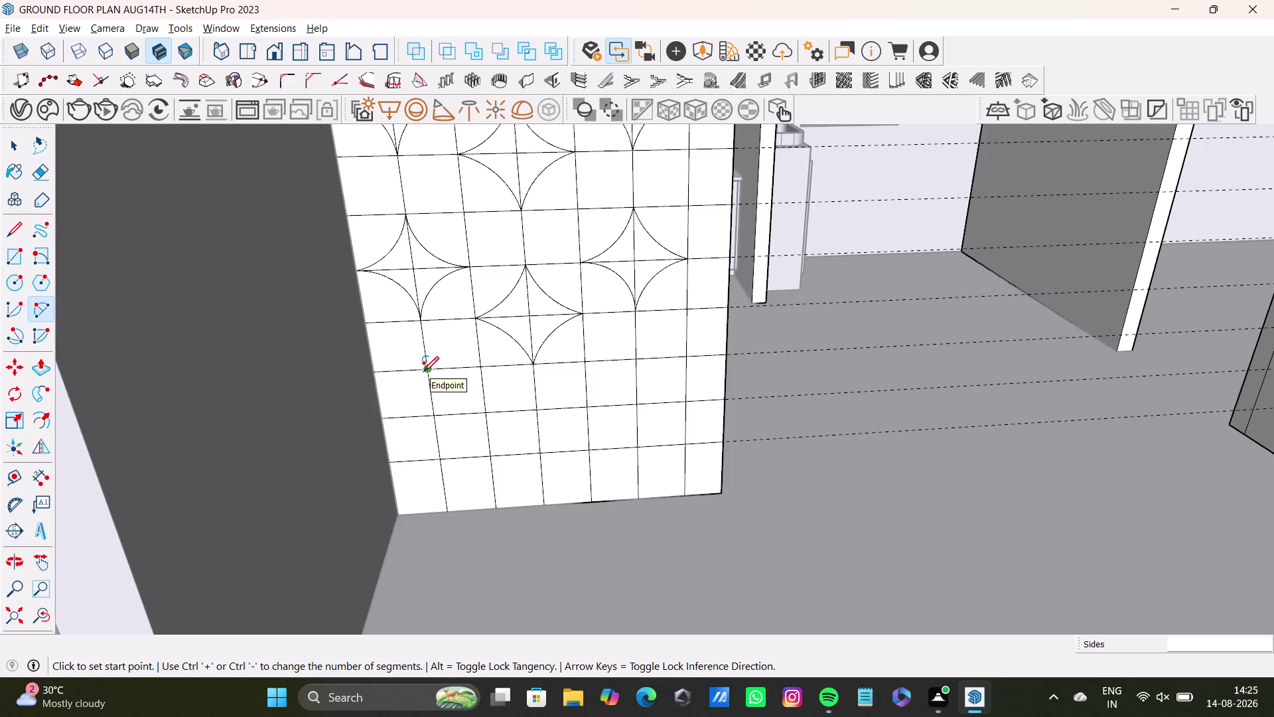
click(425, 372)
click(379, 415)
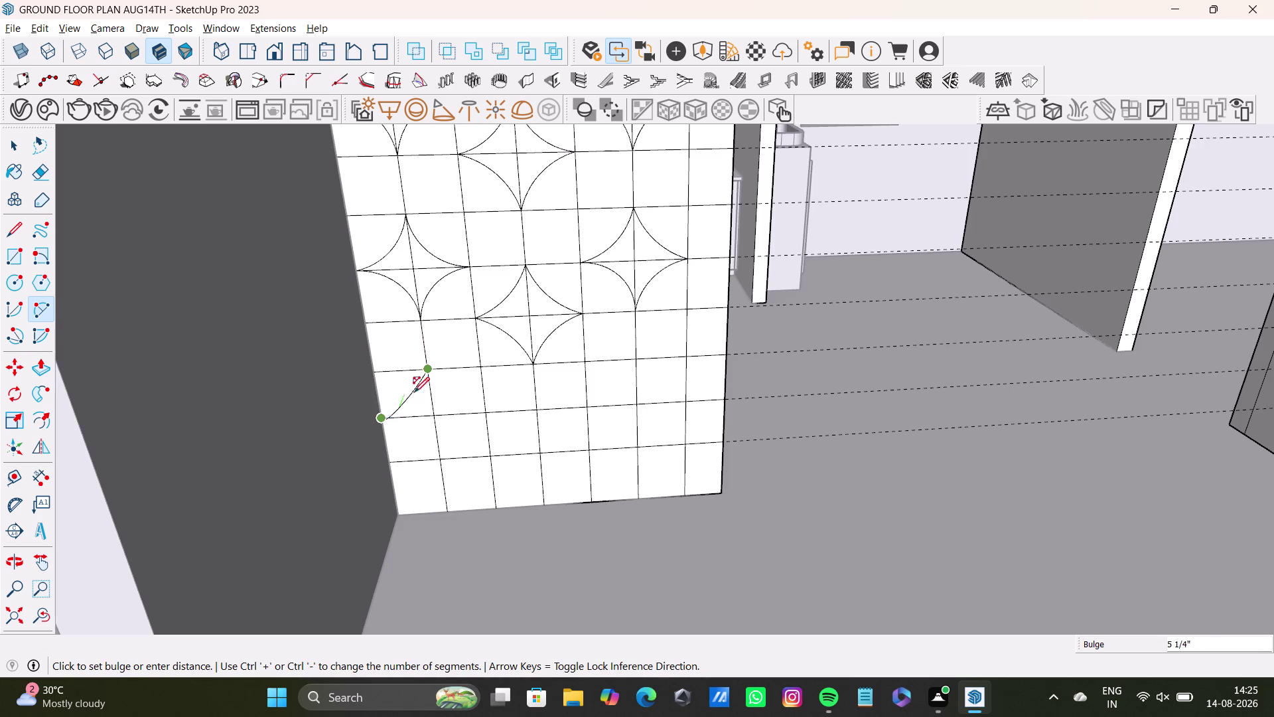
click(420, 401)
key(space)
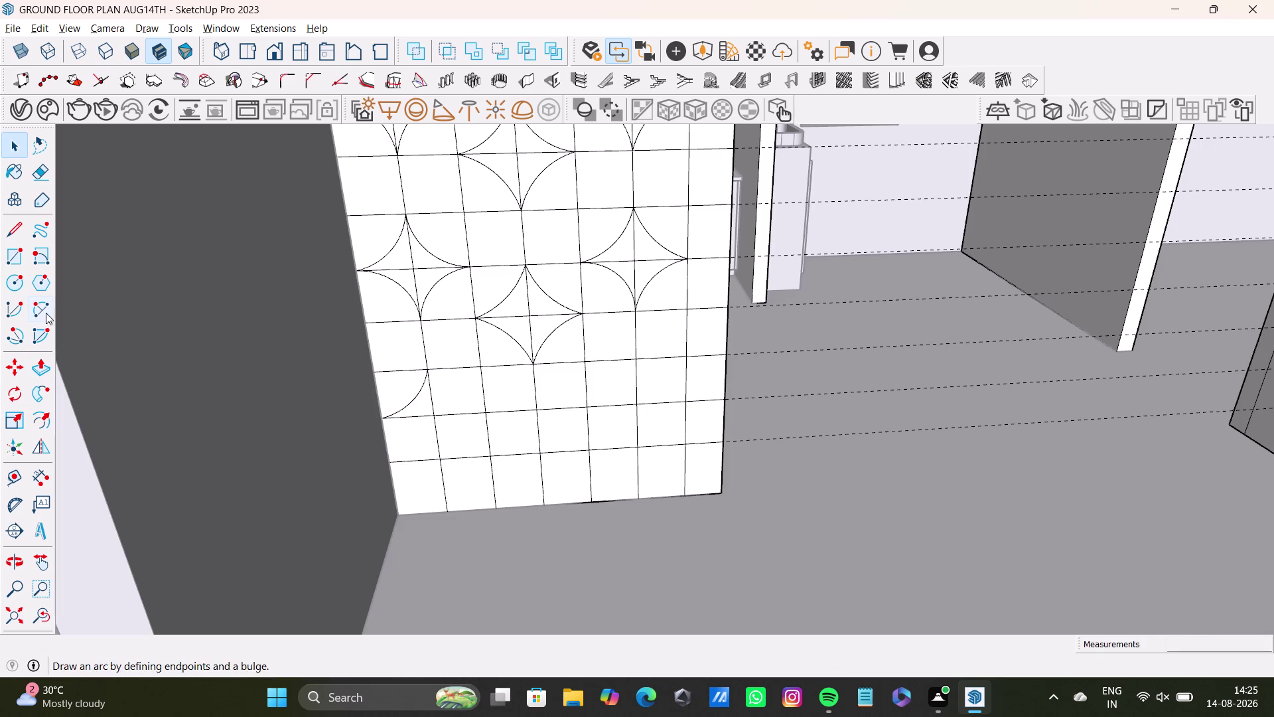
Draw the arc from the star's upper tip to the right tile corner.
click(46, 313)
click(428, 374)
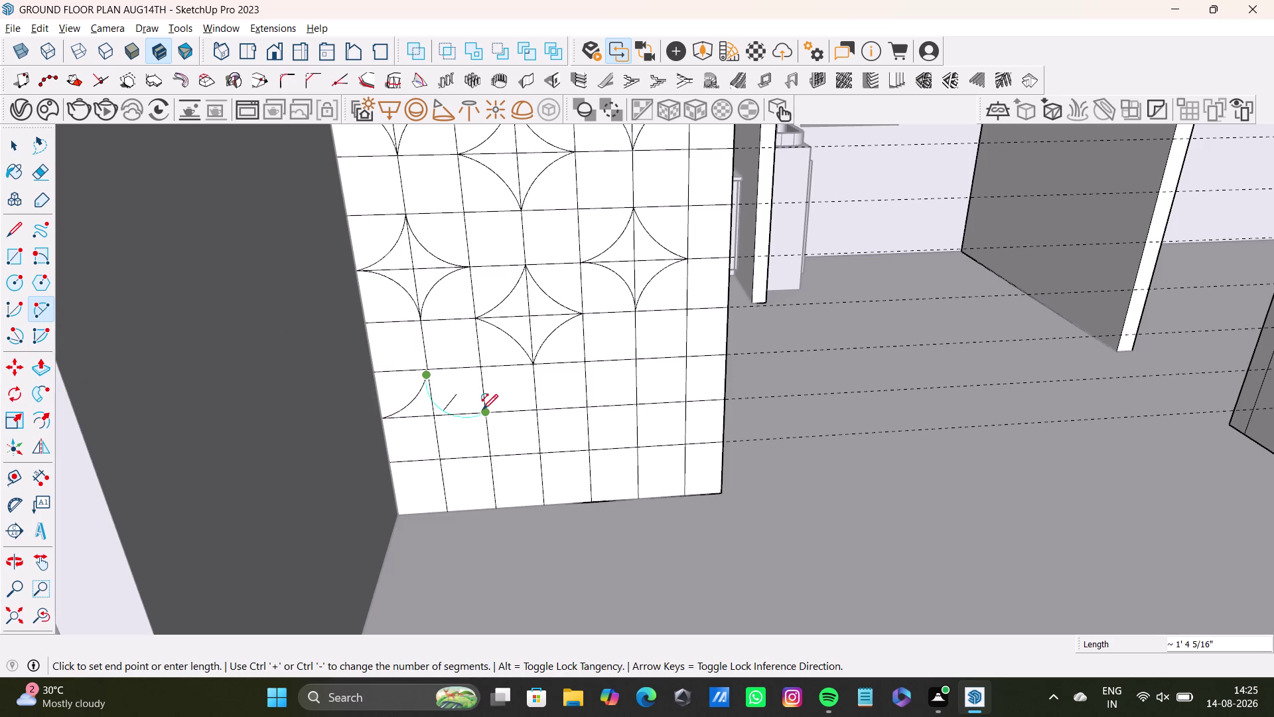
click(483, 409)
key(space)
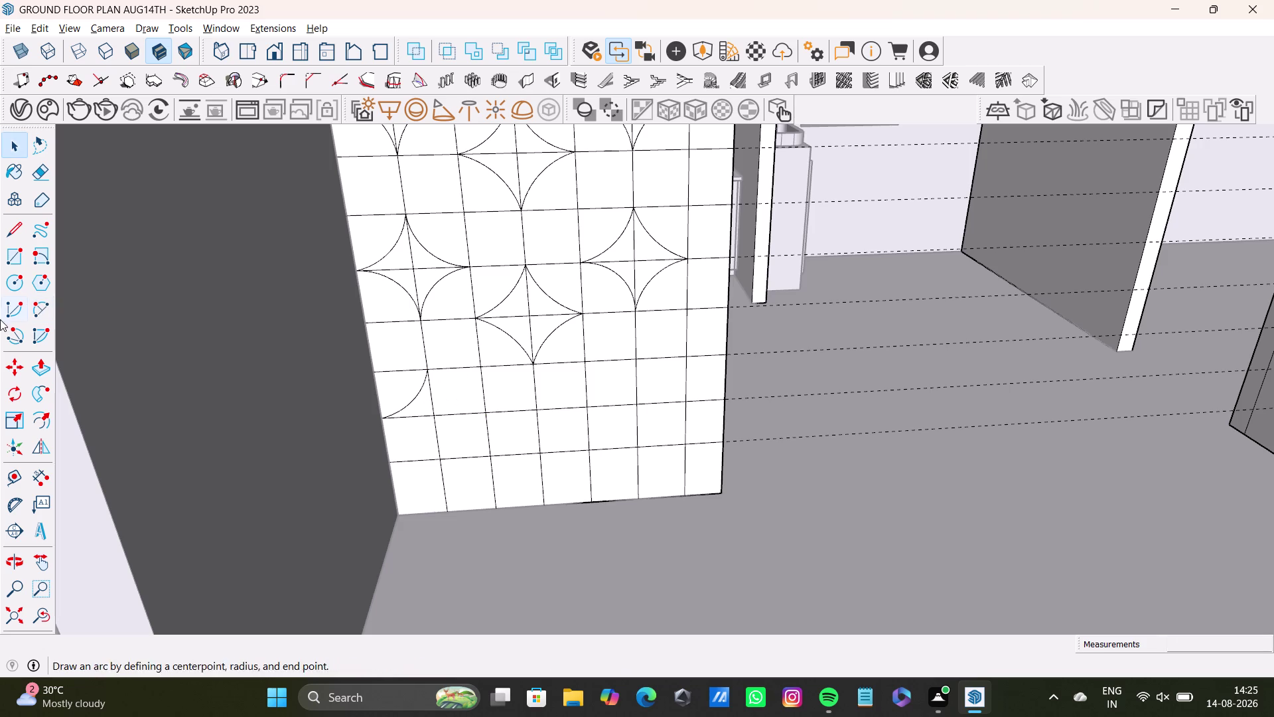
click(36, 307)
click(427, 372)
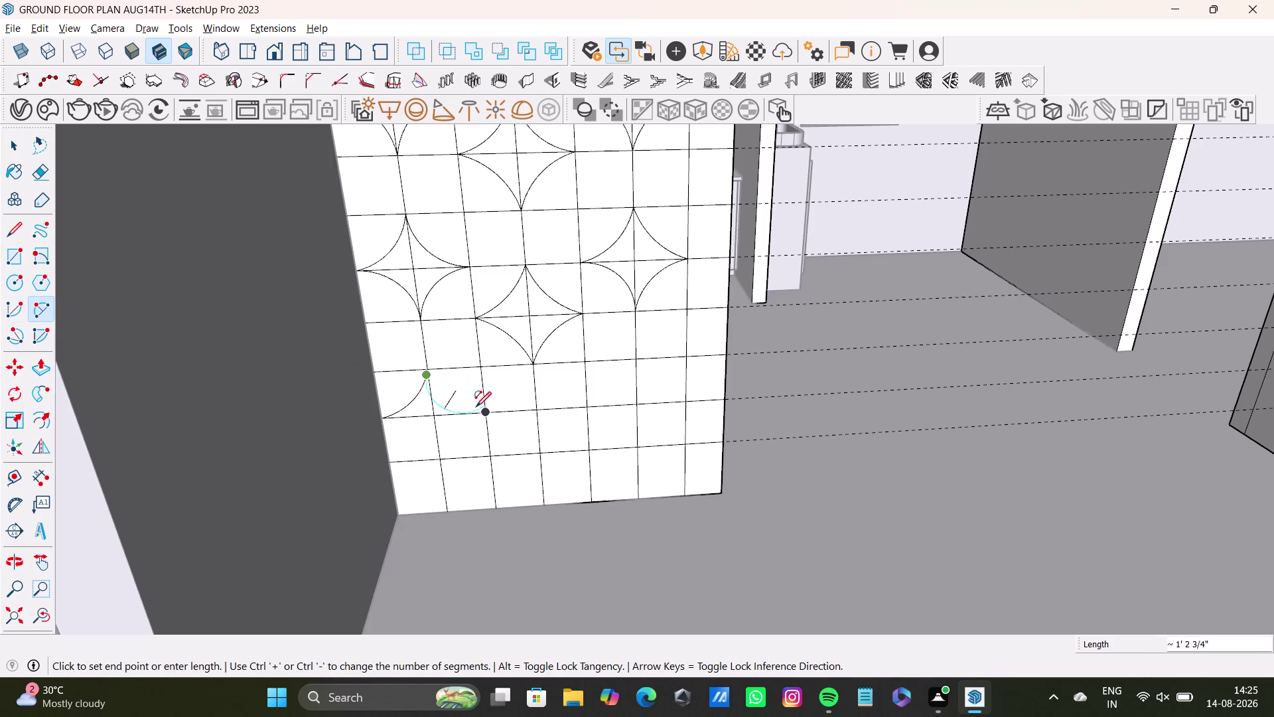
click(481, 409)
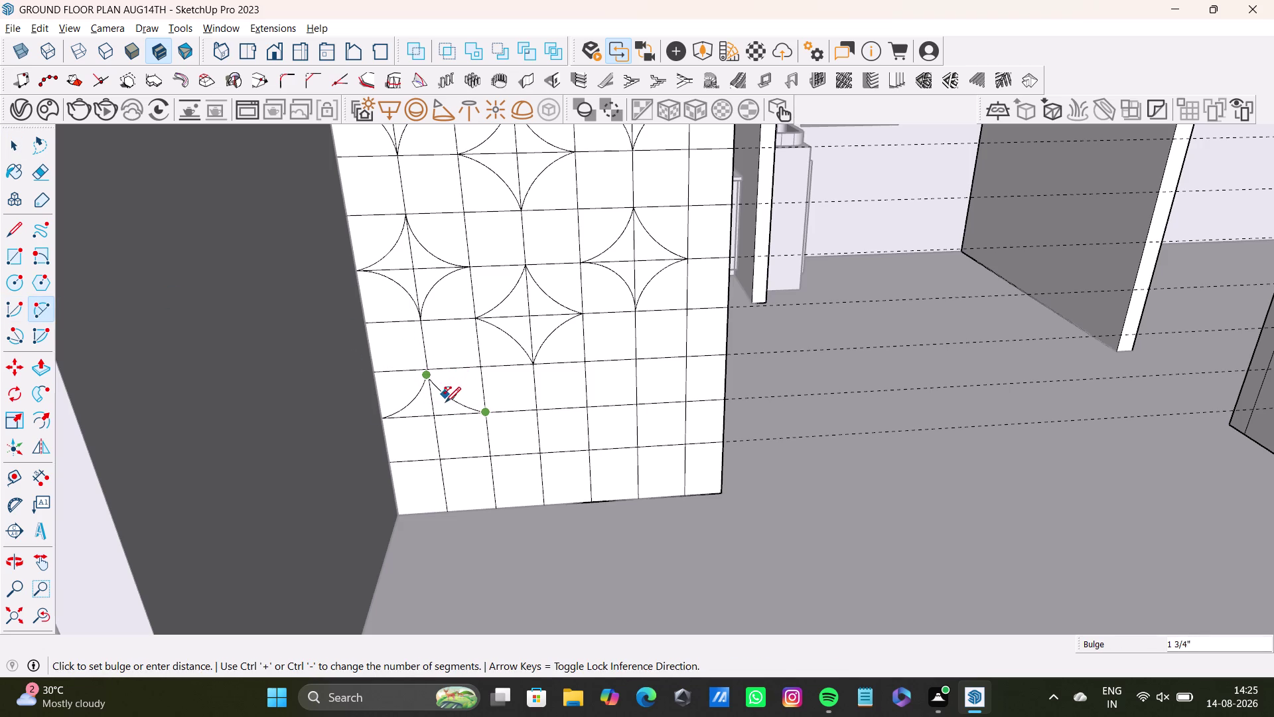
click(445, 401)
key(space)
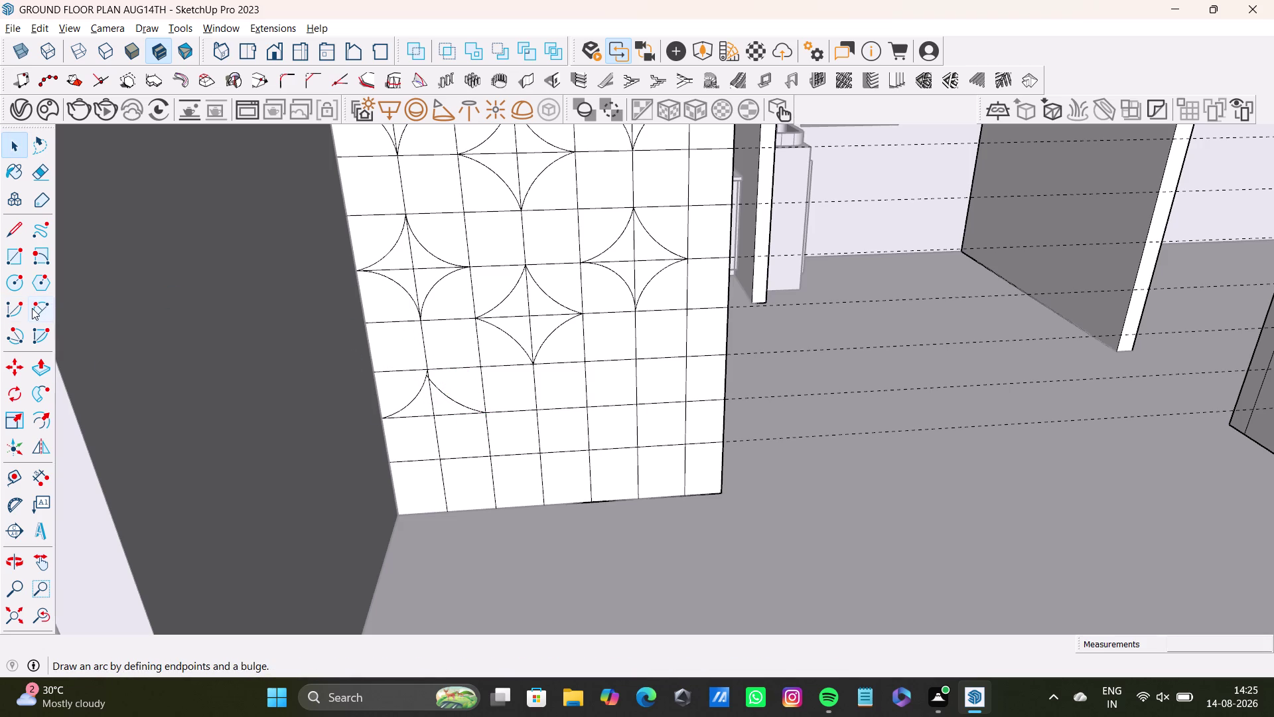
Add the two lower arcs of the star, then undo the last three arcs.
click(41, 311)
click(377, 419)
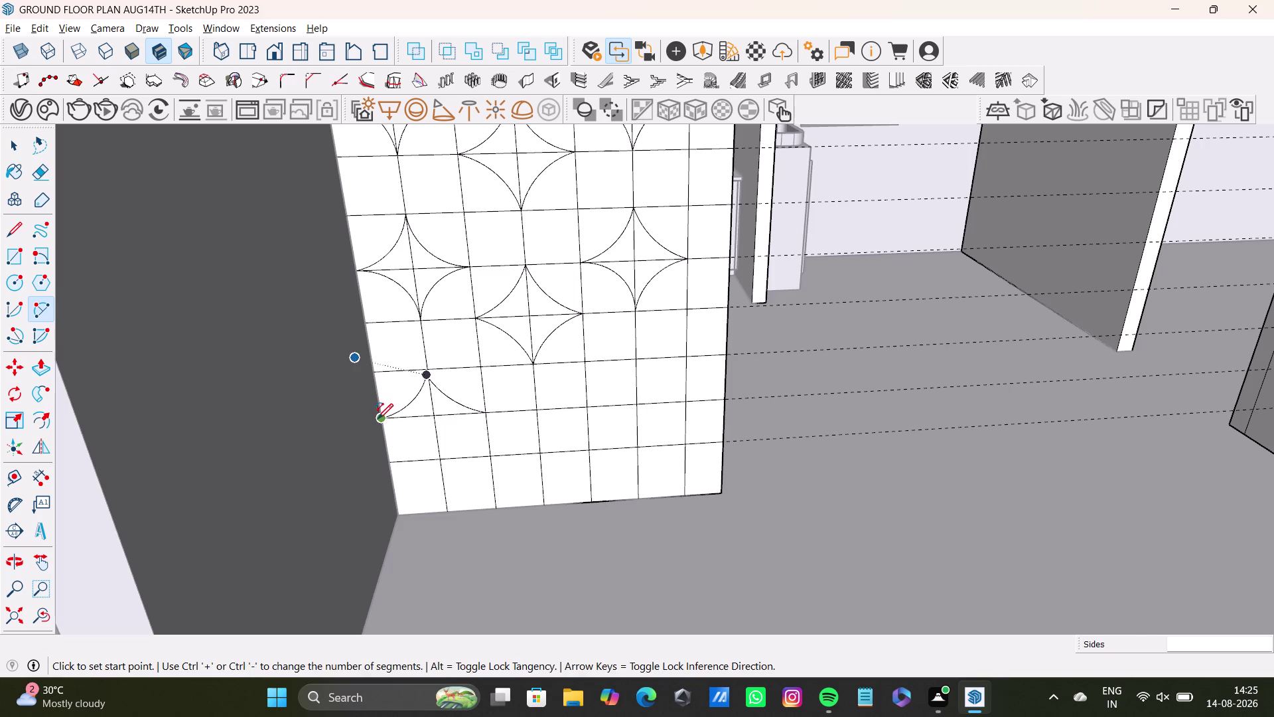
click(437, 455)
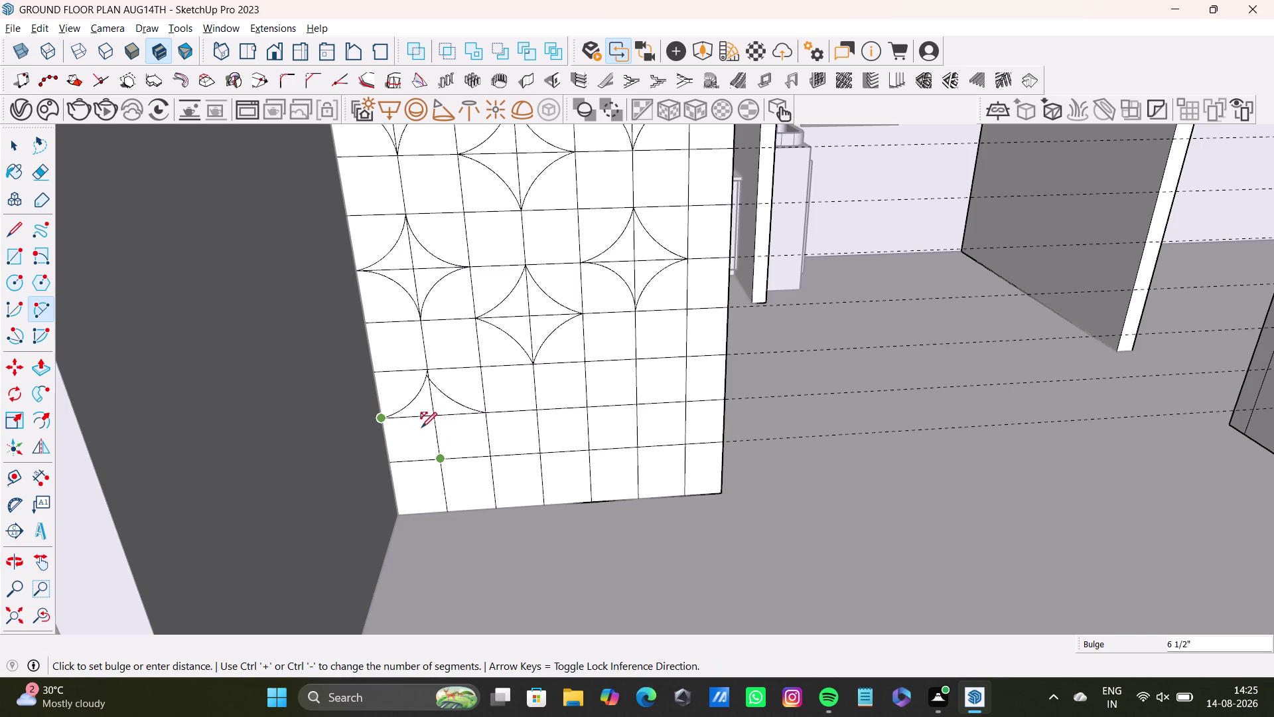
click(429, 430)
key(space)
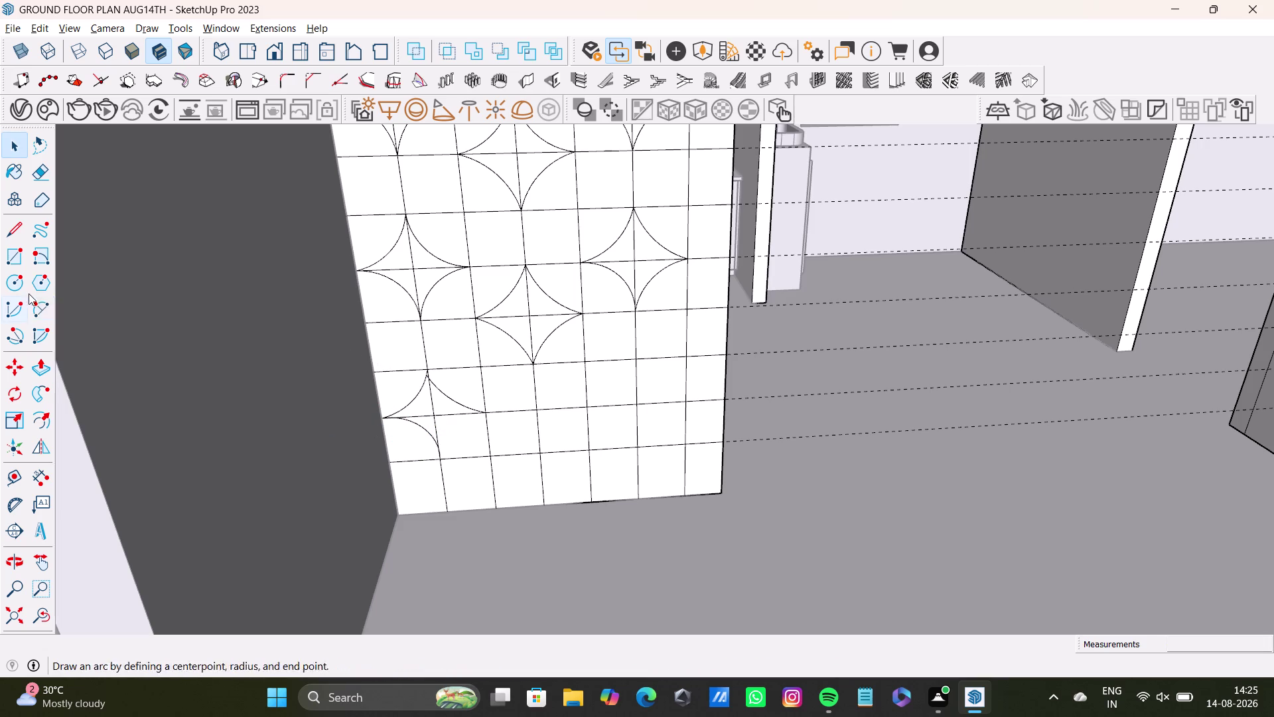
drag(41, 311, 48, 312)
click(486, 416)
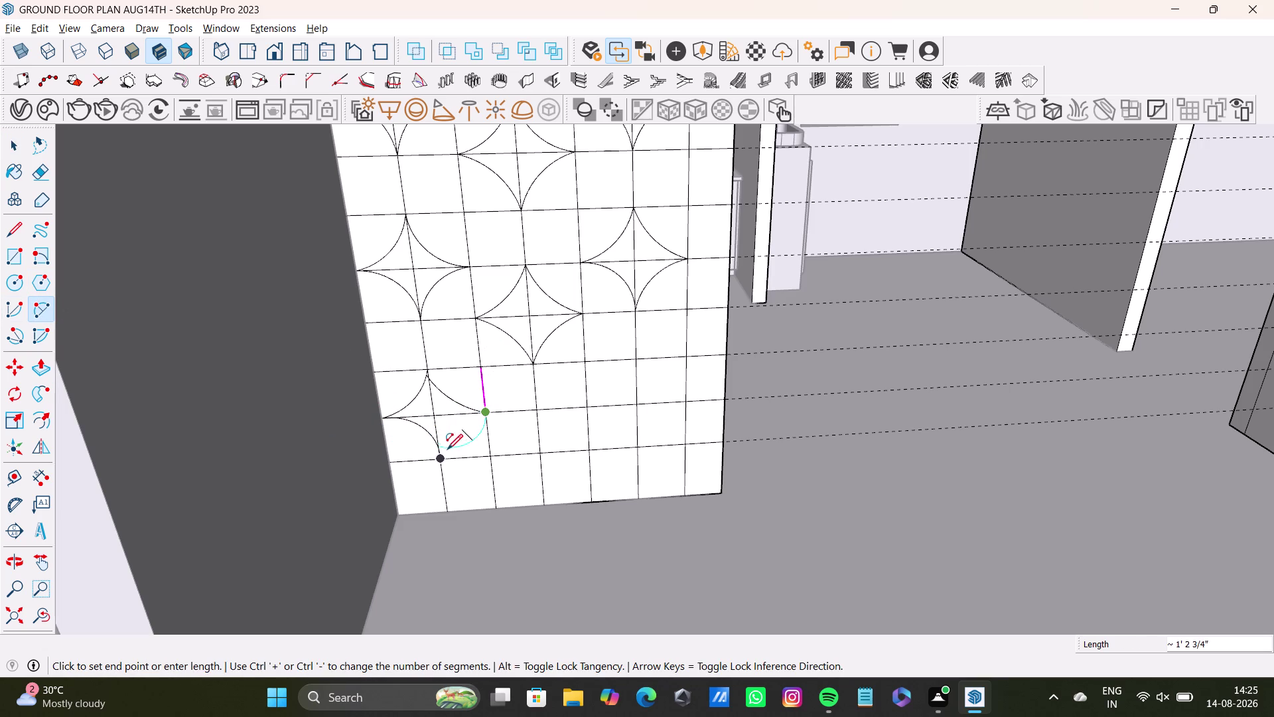
click(443, 458)
click(446, 430)
key(space)
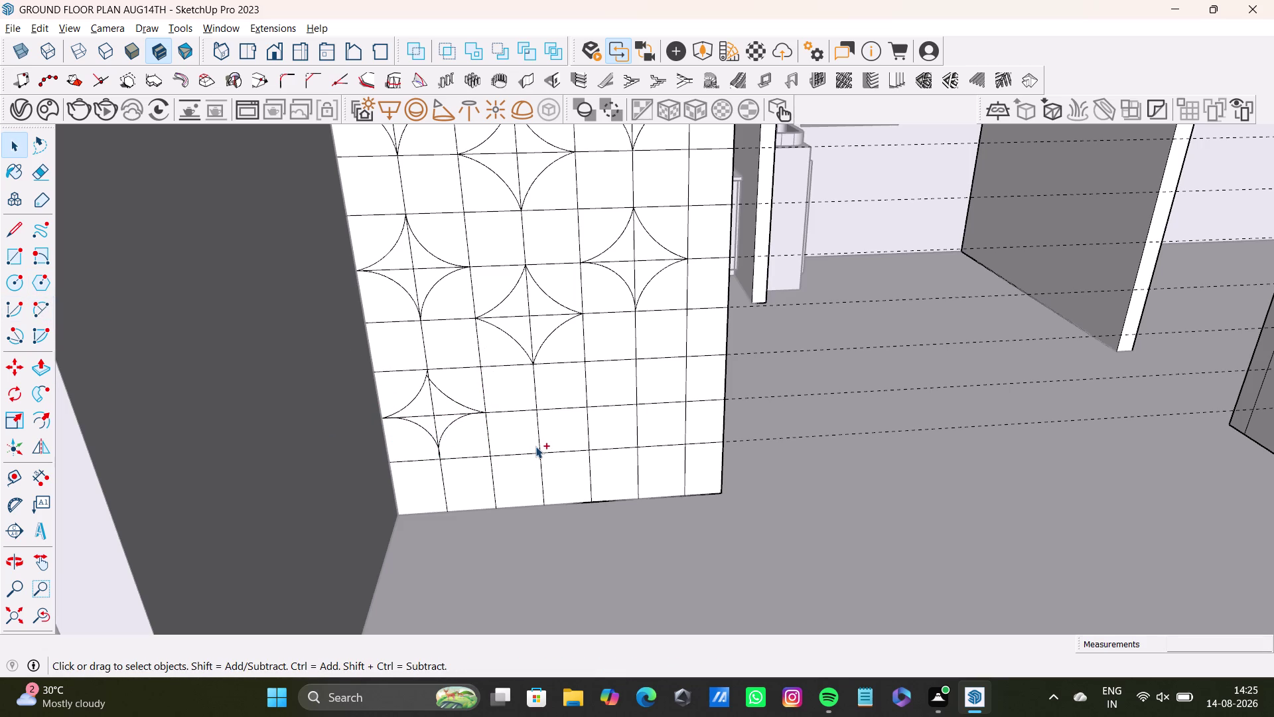
key(ctrl+z)
key(ctrl+z)
key(ctrl+z)
Zoom in and redraw the arc from the star's upper tip to the right tile corner.
scroll(up, 3)
scroll(up, 3)
scroll(up, 3)
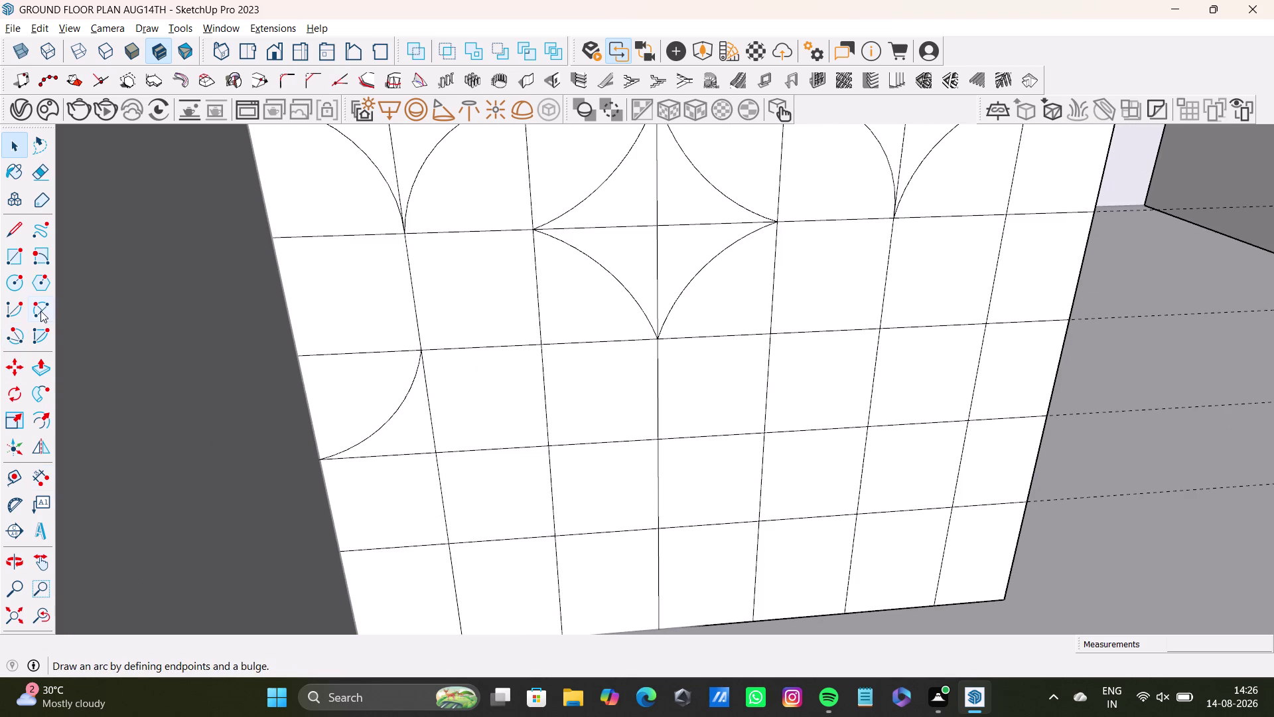
click(41, 311)
click(422, 351)
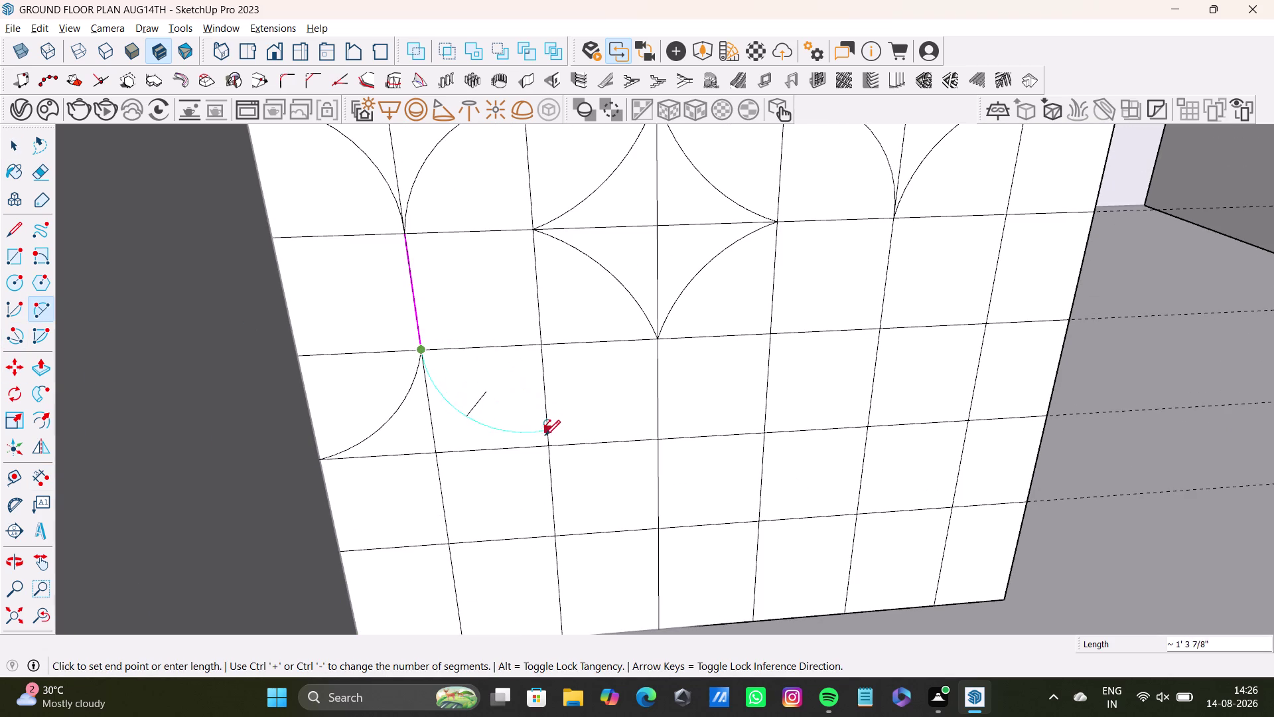
click(544, 441)
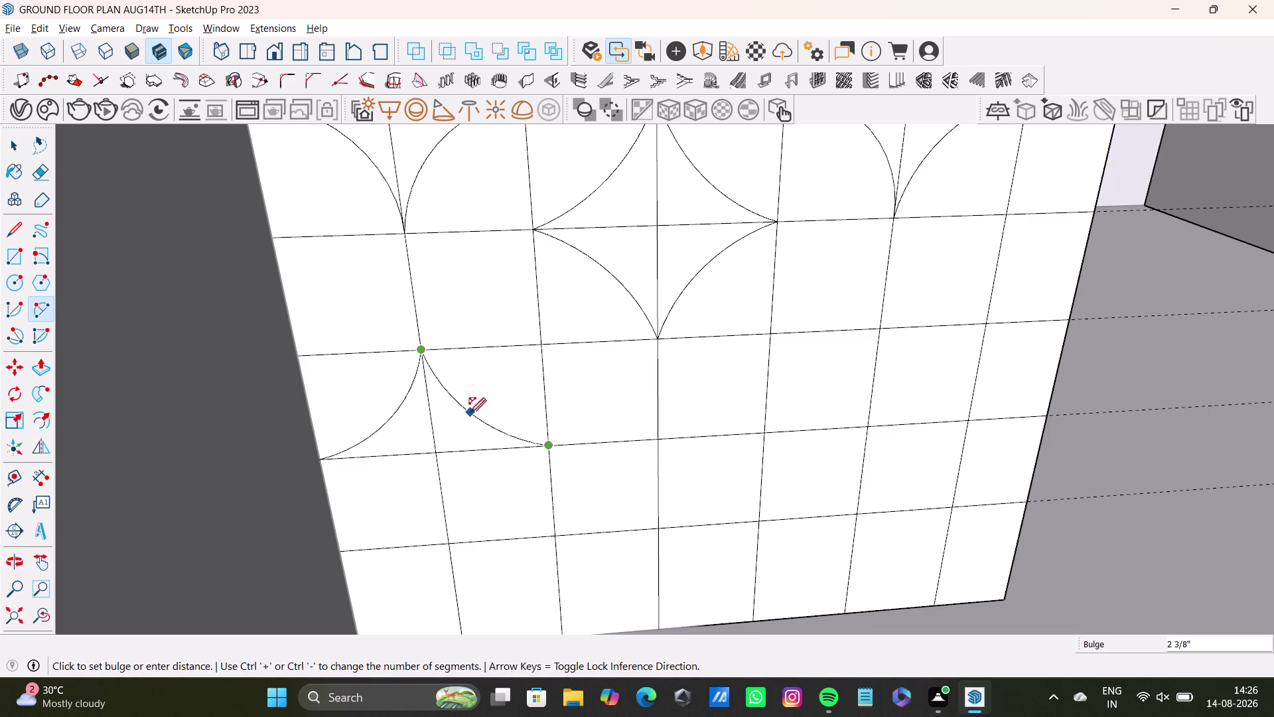
click(470, 413)
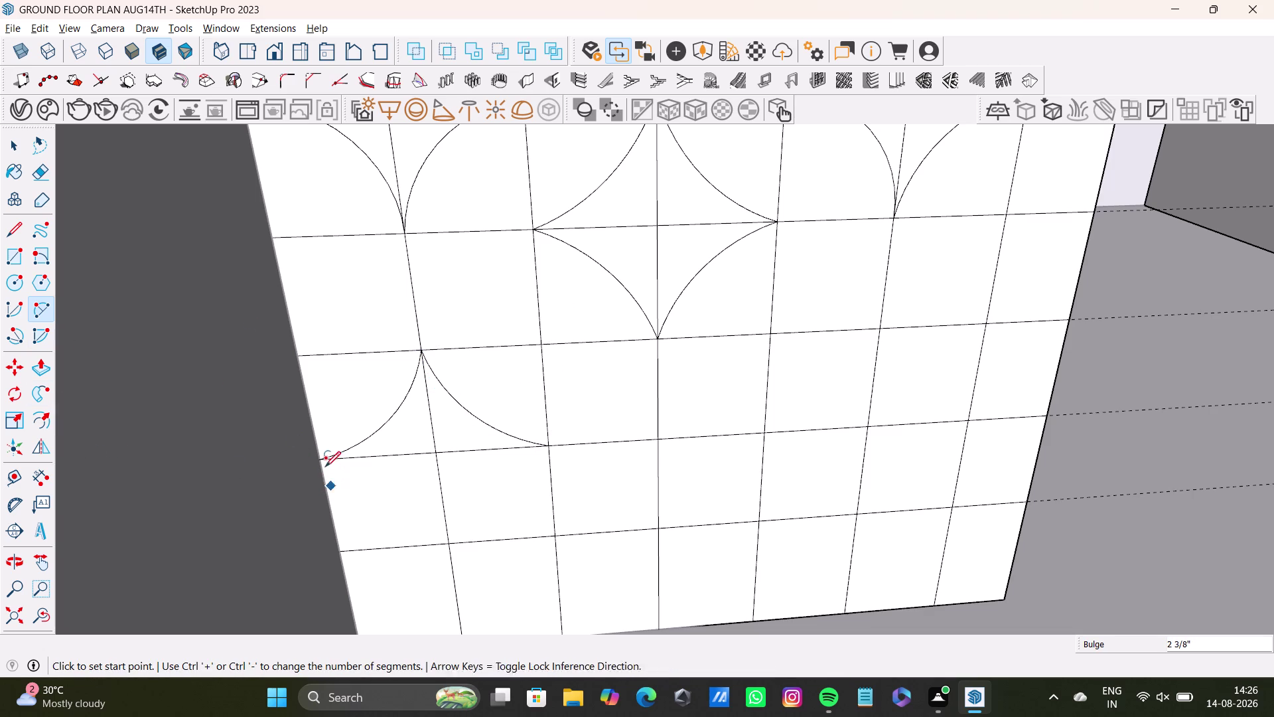
Draw the left-edge and right-tip arcs down to the lower tip, closing the star.
click(319, 462)
click(447, 540)
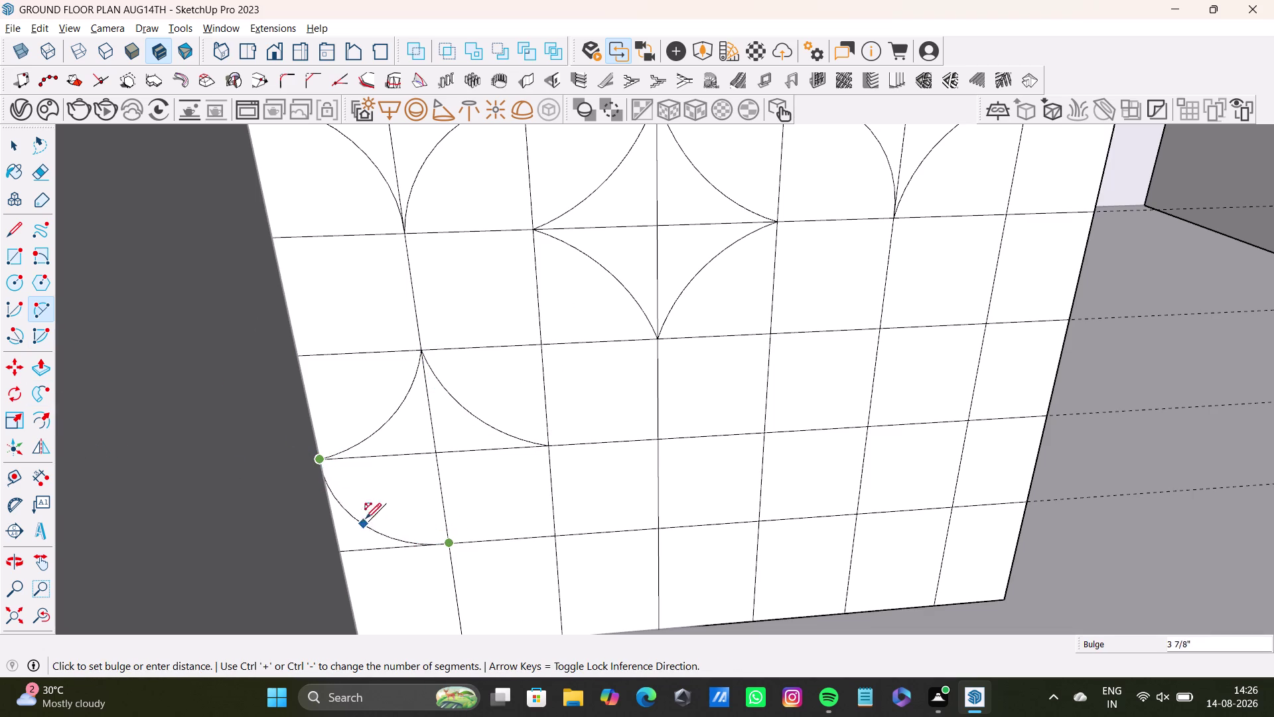
click(405, 488)
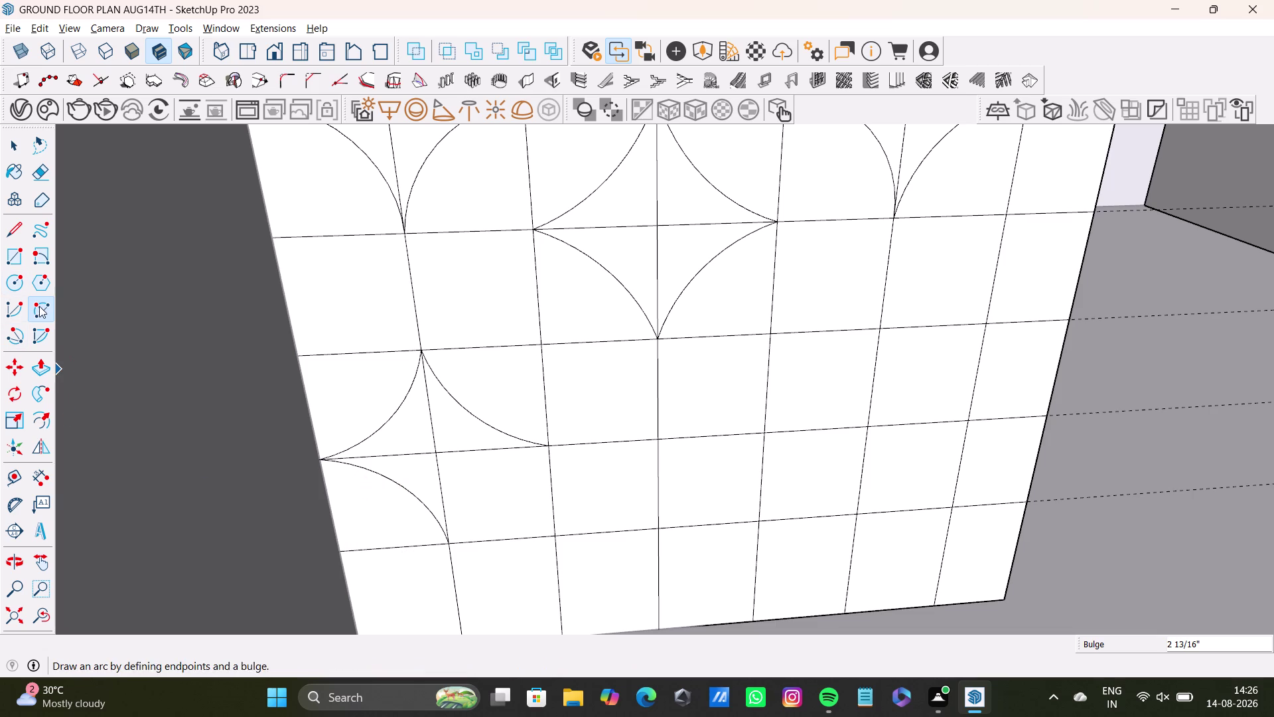
click(41, 310)
click(549, 449)
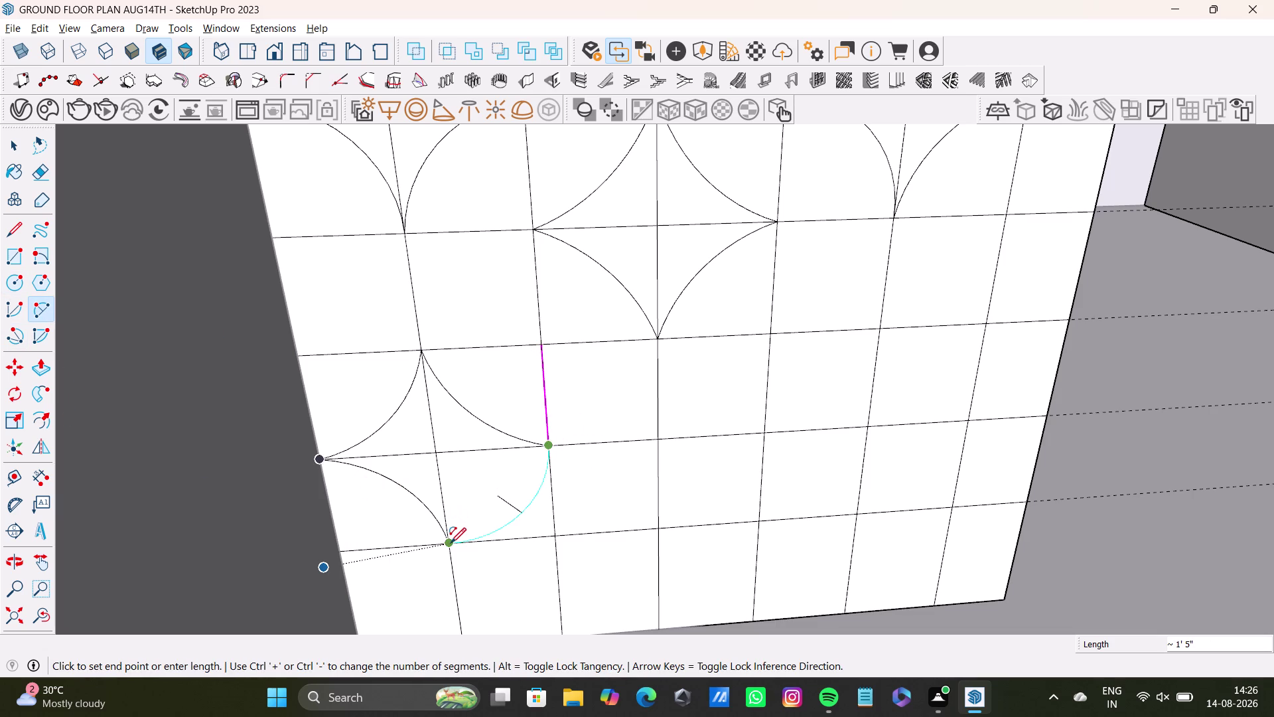
click(450, 544)
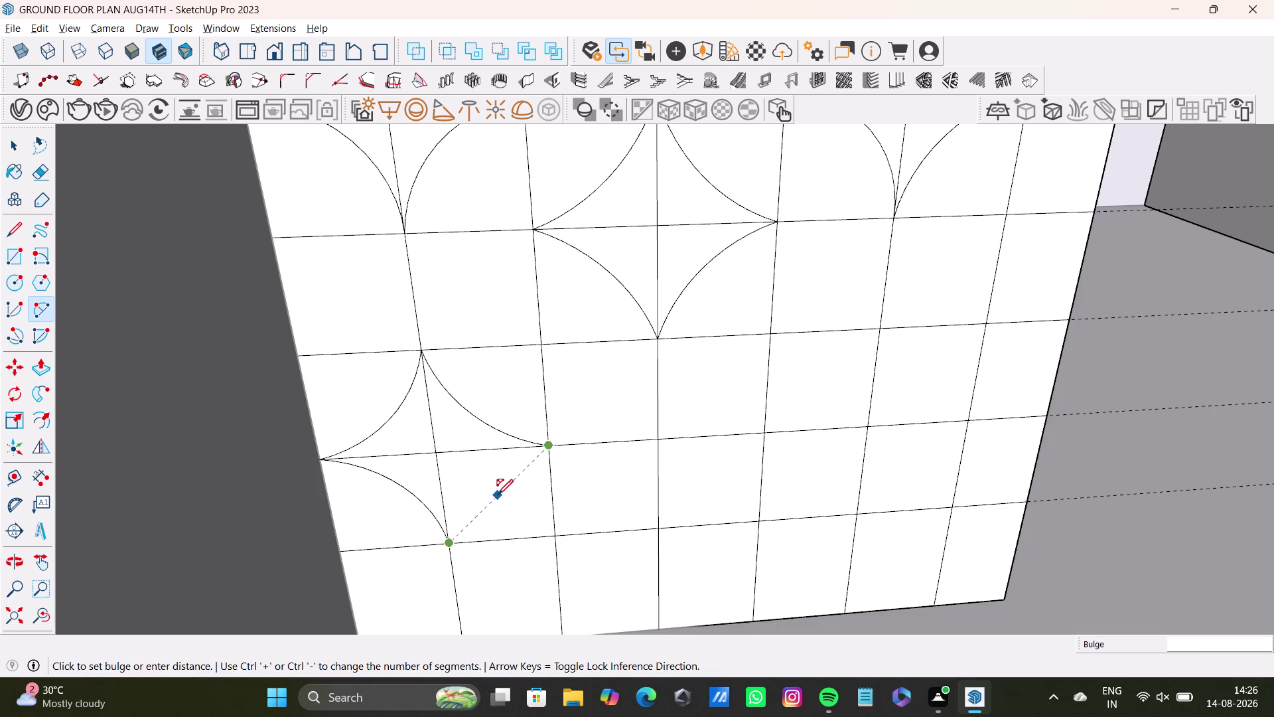
click(469, 483)
key(space)
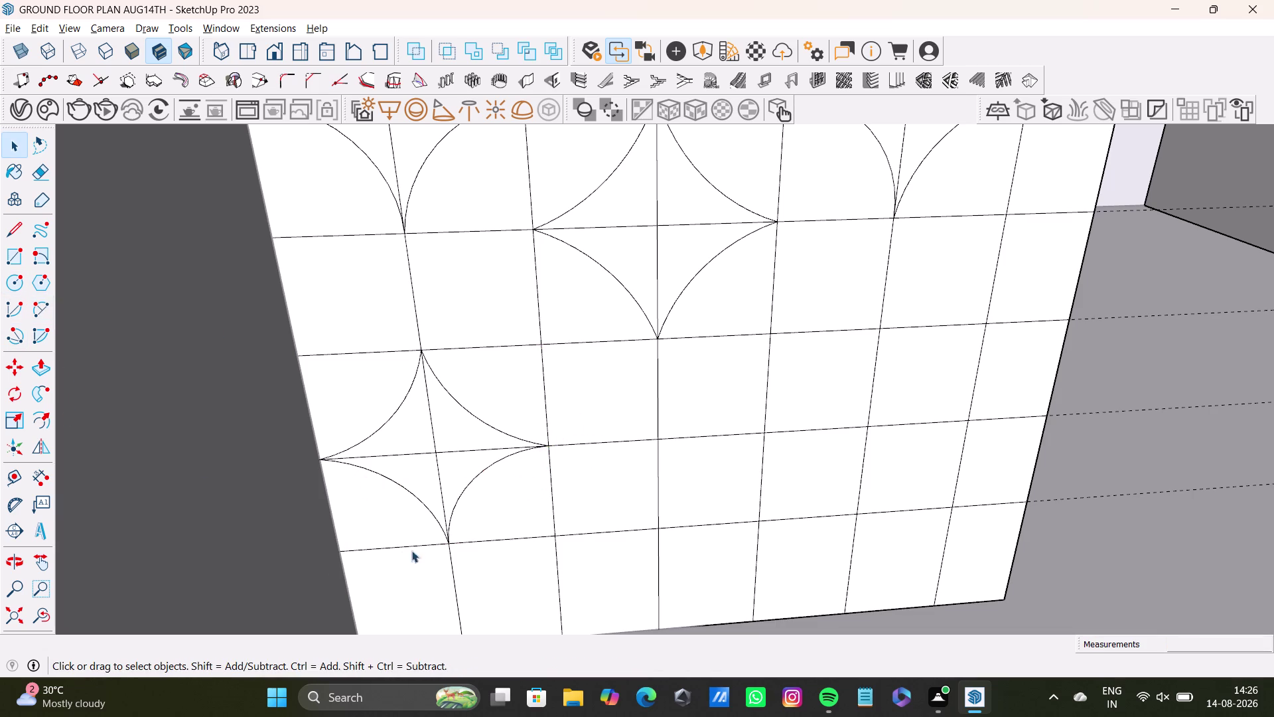
scroll(down, 3)
middle_drag(466, 534, 331, 517)
scroll(down, 3)
middle_drag(385, 489, 421, 465)
key(ctrl+z)
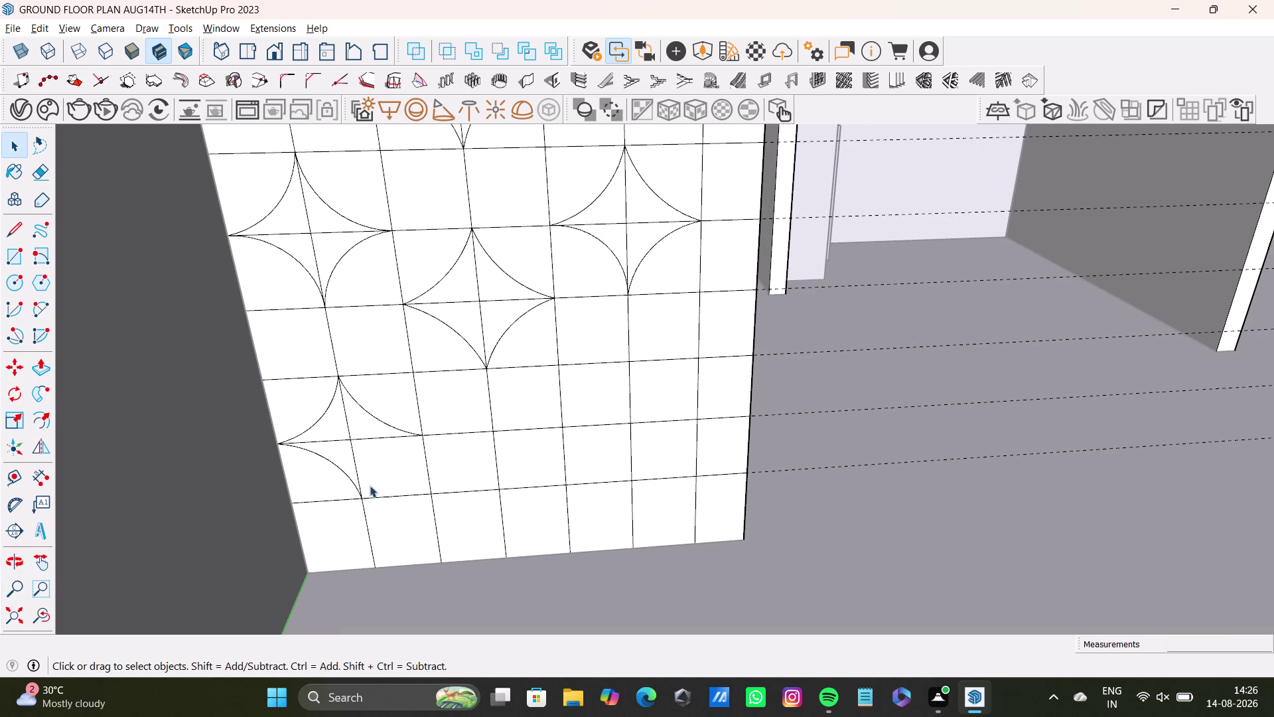
click(37, 306)
click(363, 503)
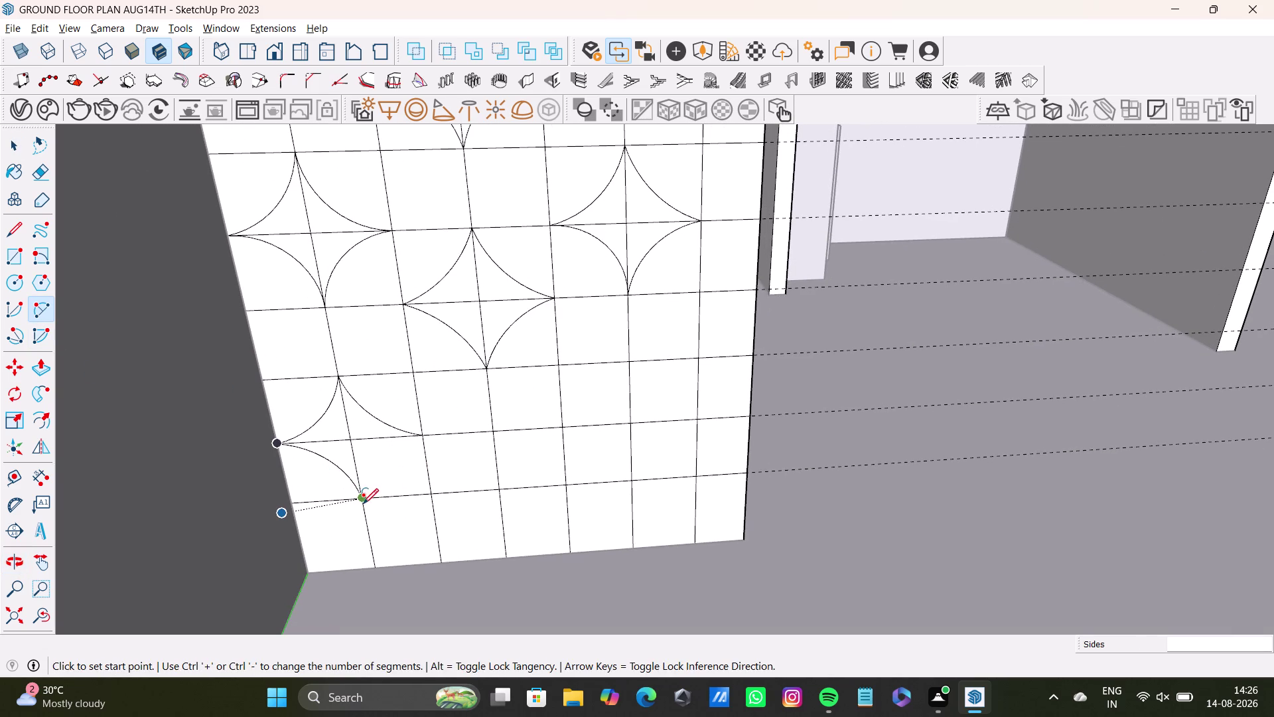
click(418, 436)
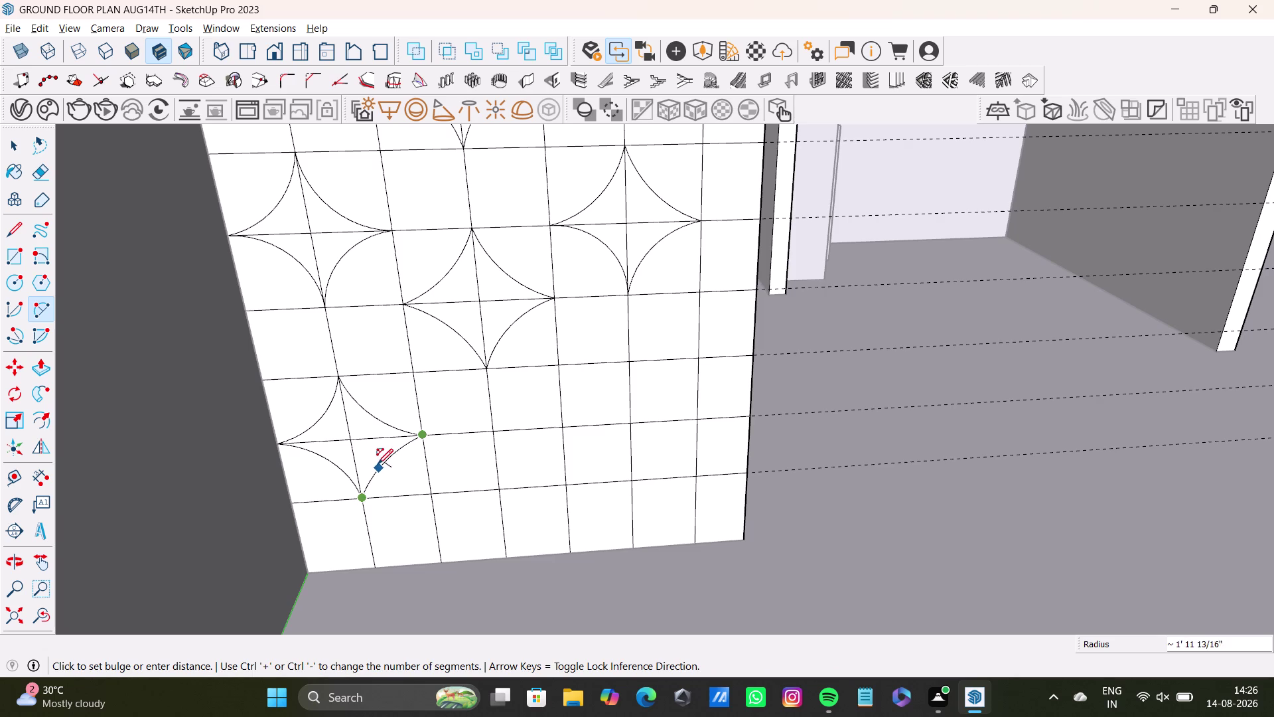
click(374, 461)
key(space)
scroll(down, 3)
middle_drag(438, 503, 424, 506)
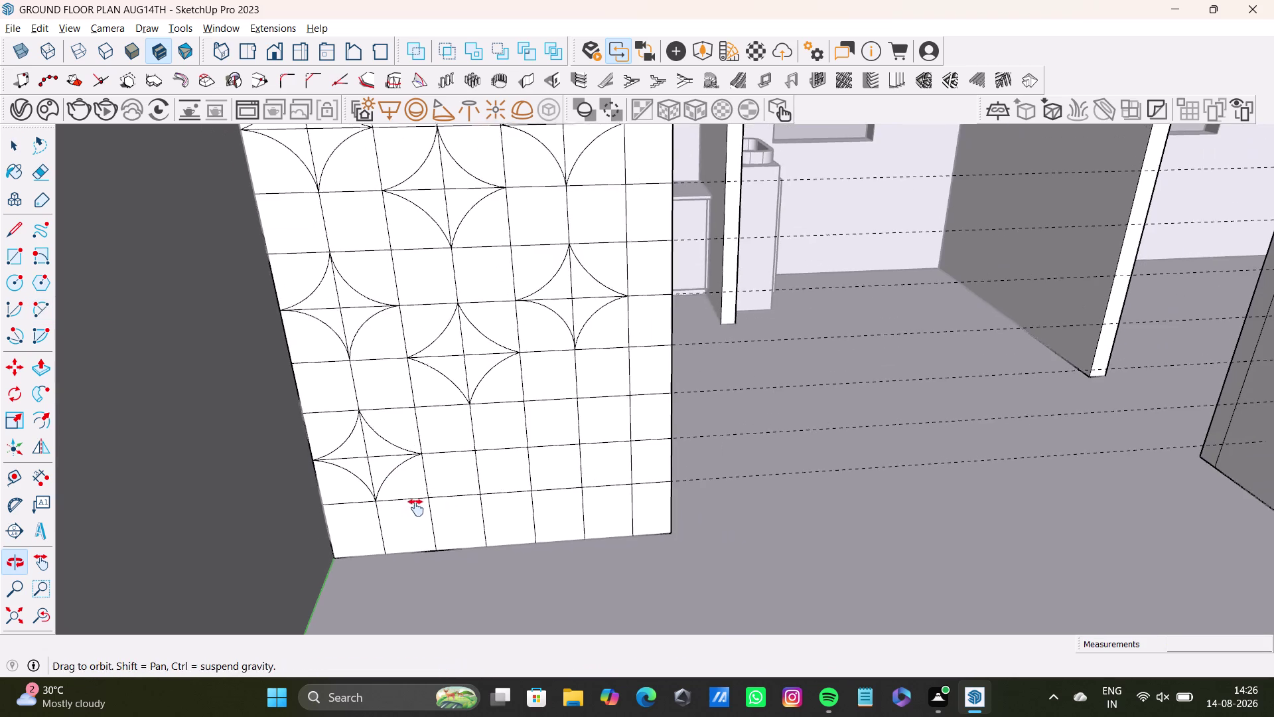
middle_drag(424, 506, 393, 522)
middle_drag(427, 521, 426, 380)
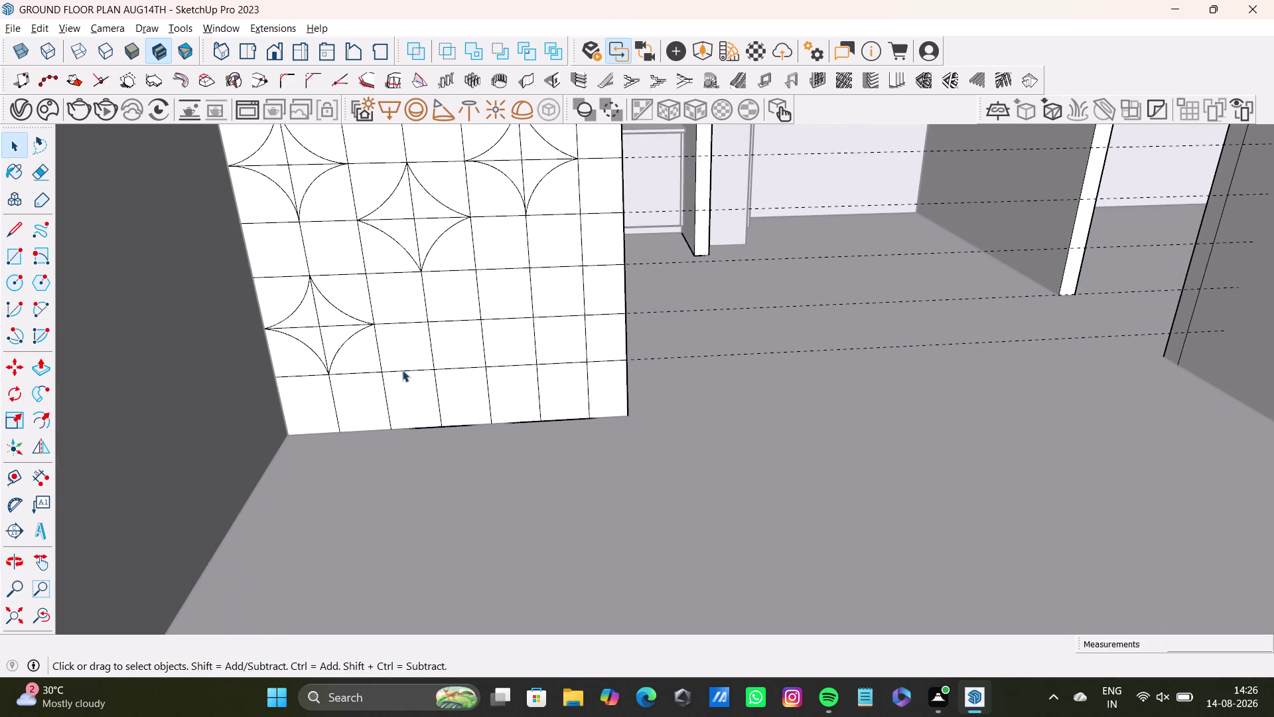
click(33, 306)
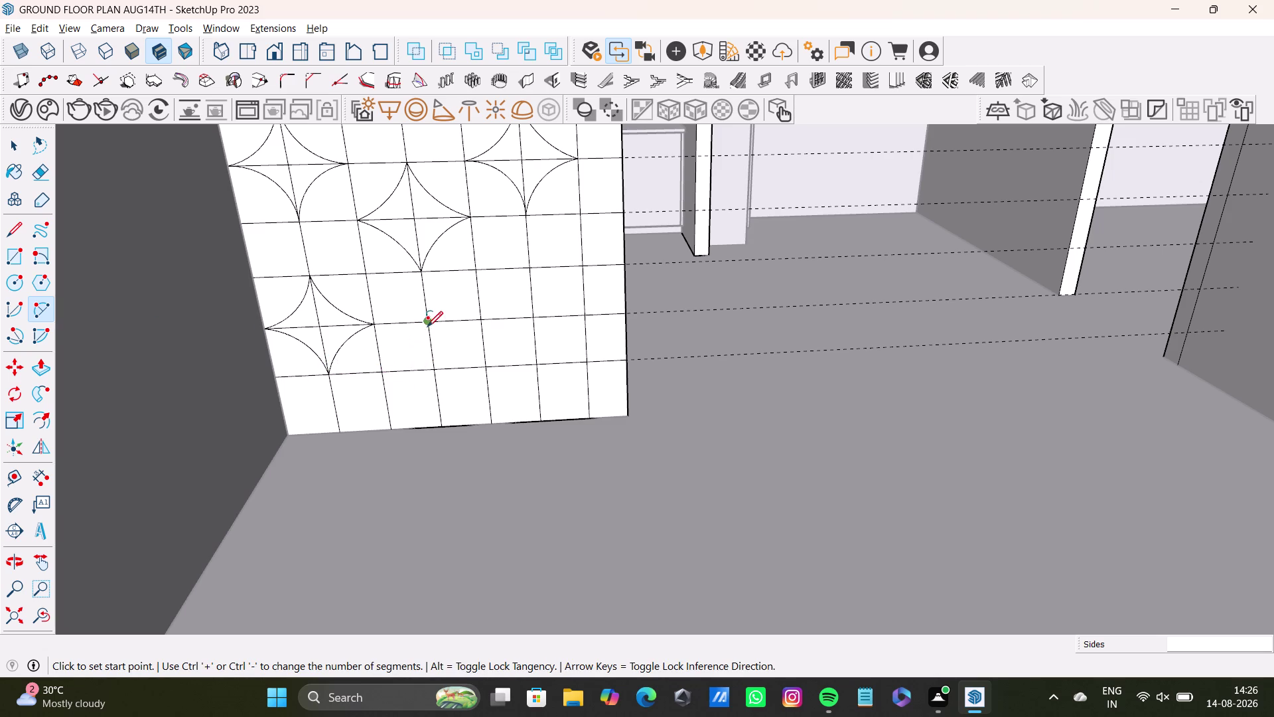
click(378, 375)
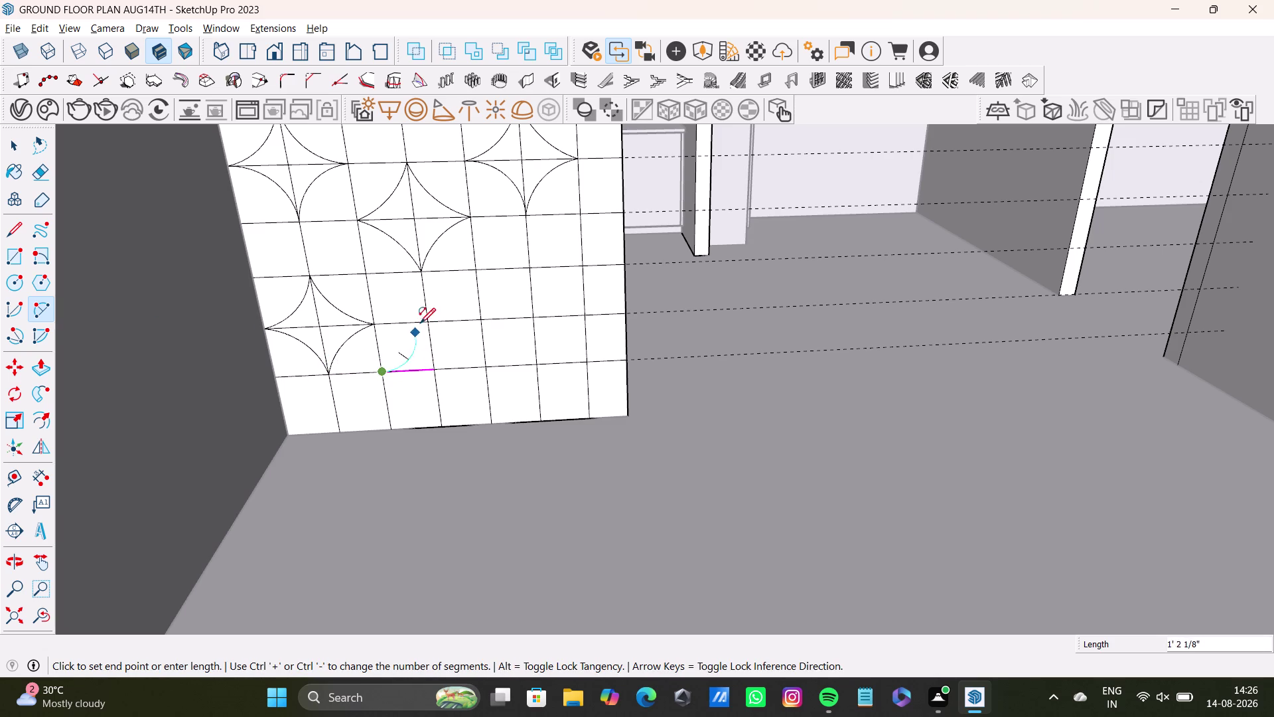
click(425, 319)
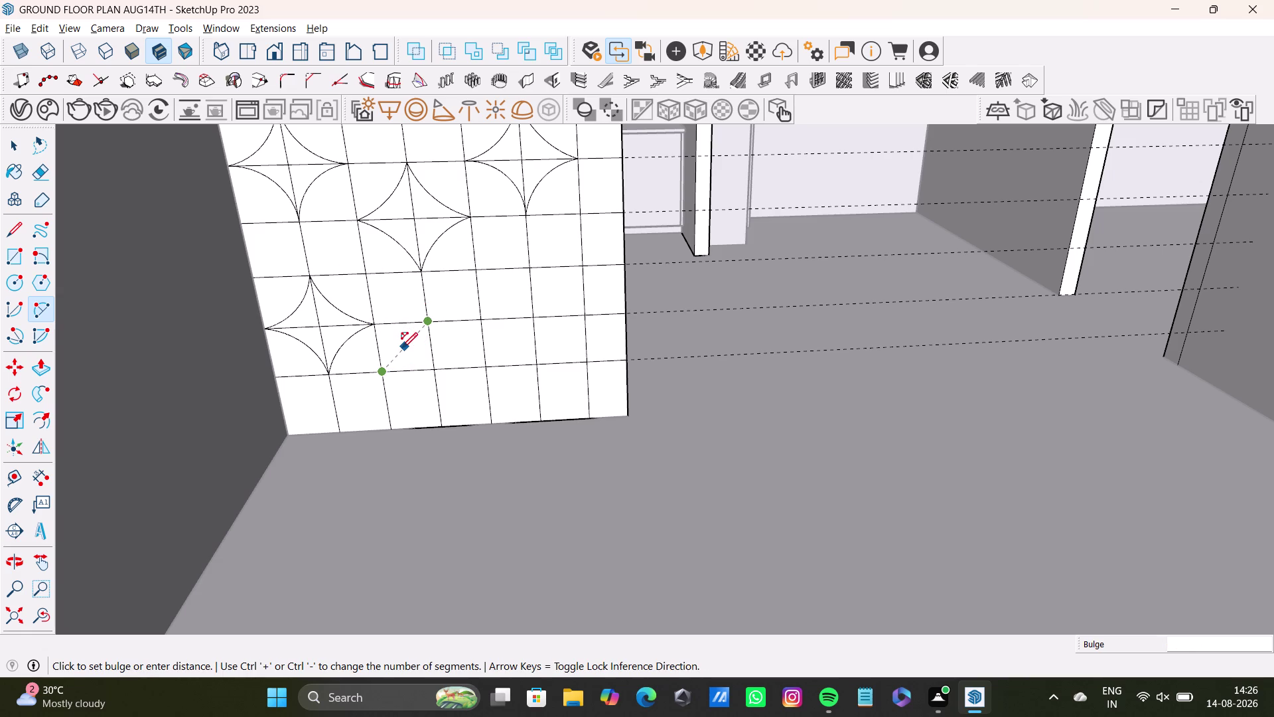
click(417, 353)
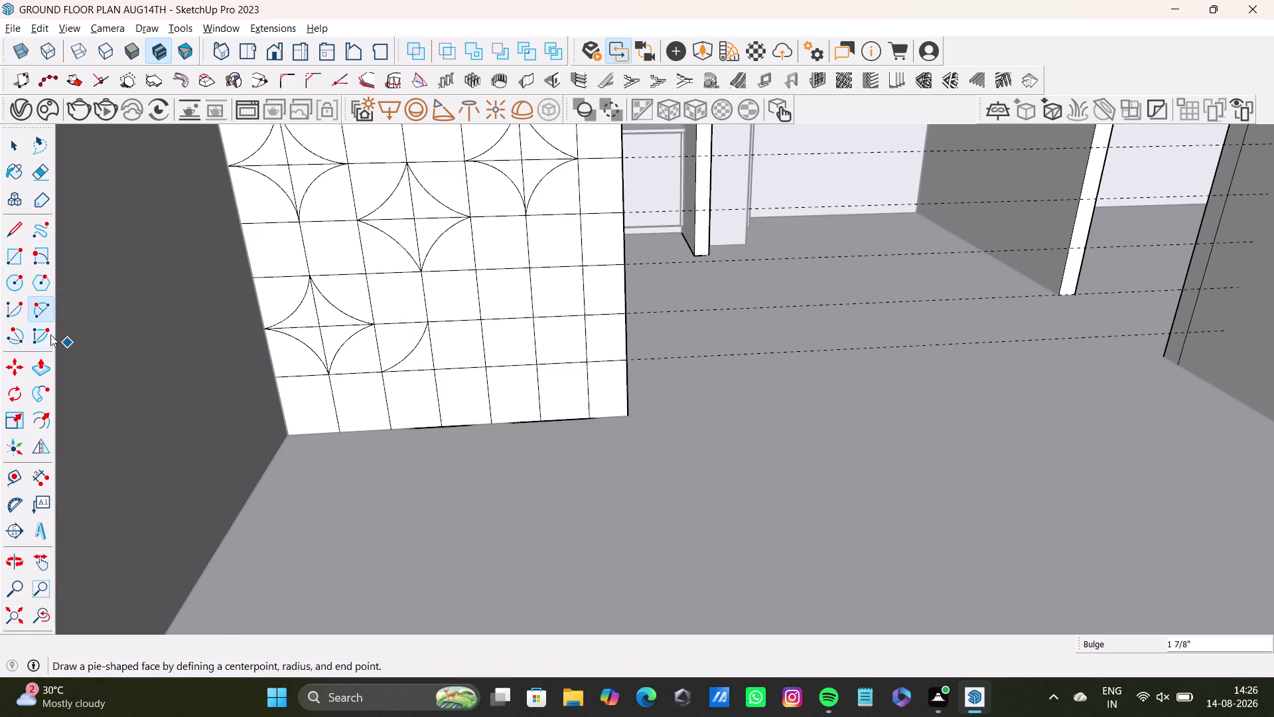
click(44, 311)
click(432, 321)
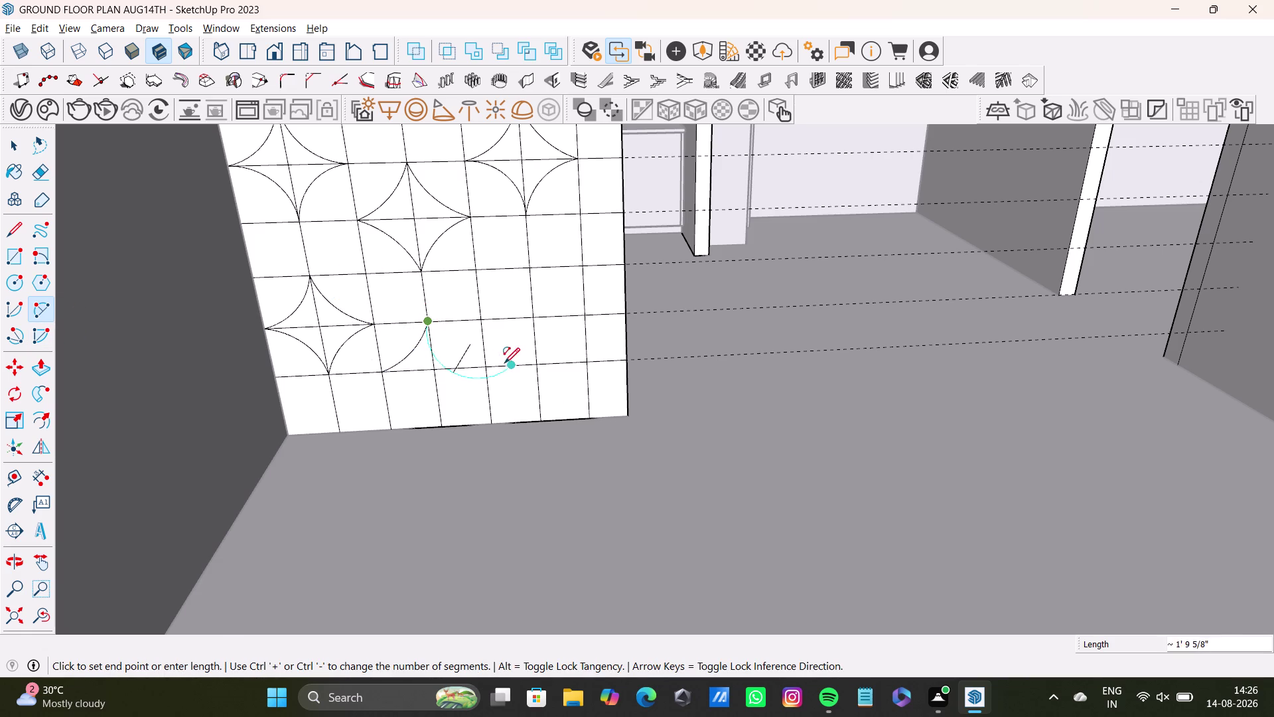
click(486, 367)
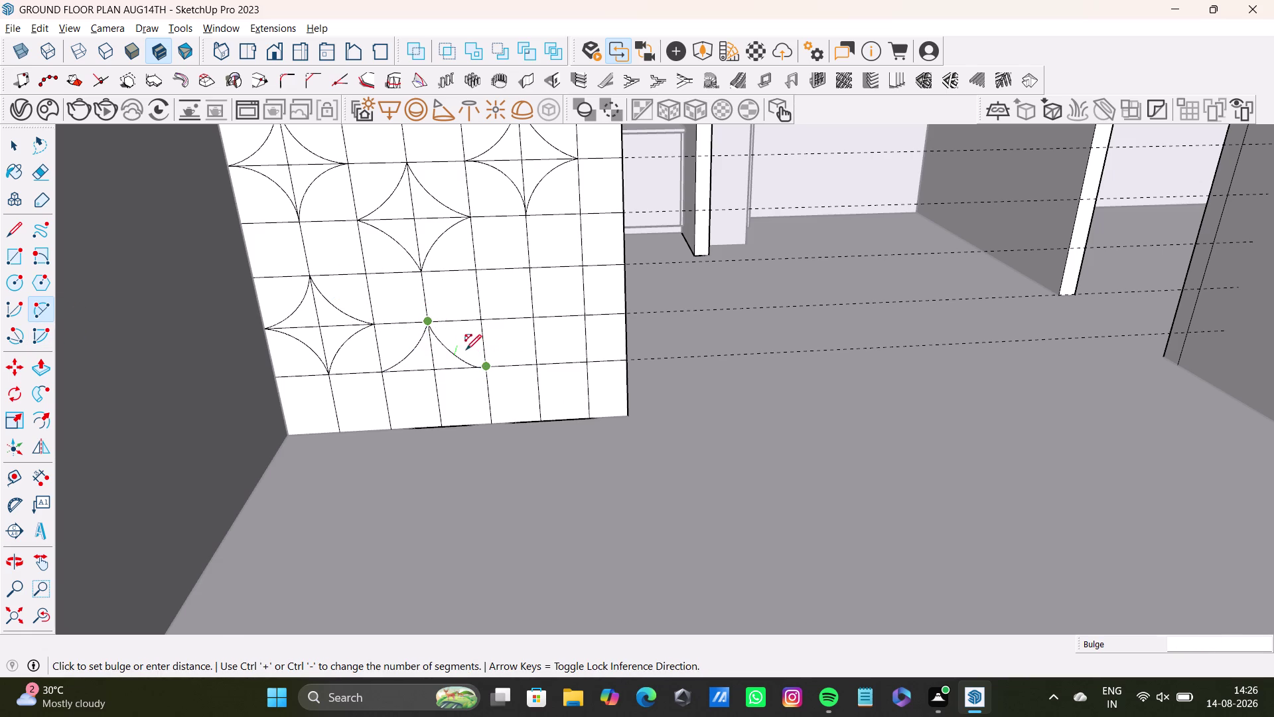
key(space)
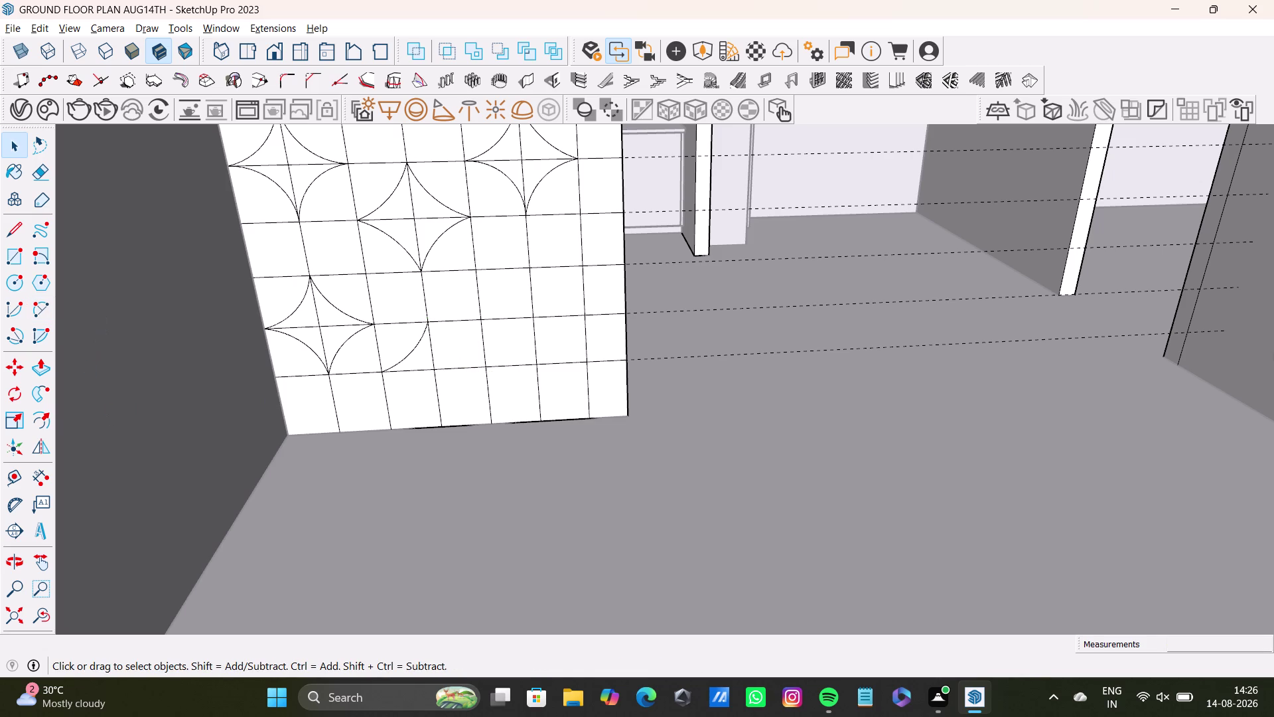
click(40, 301)
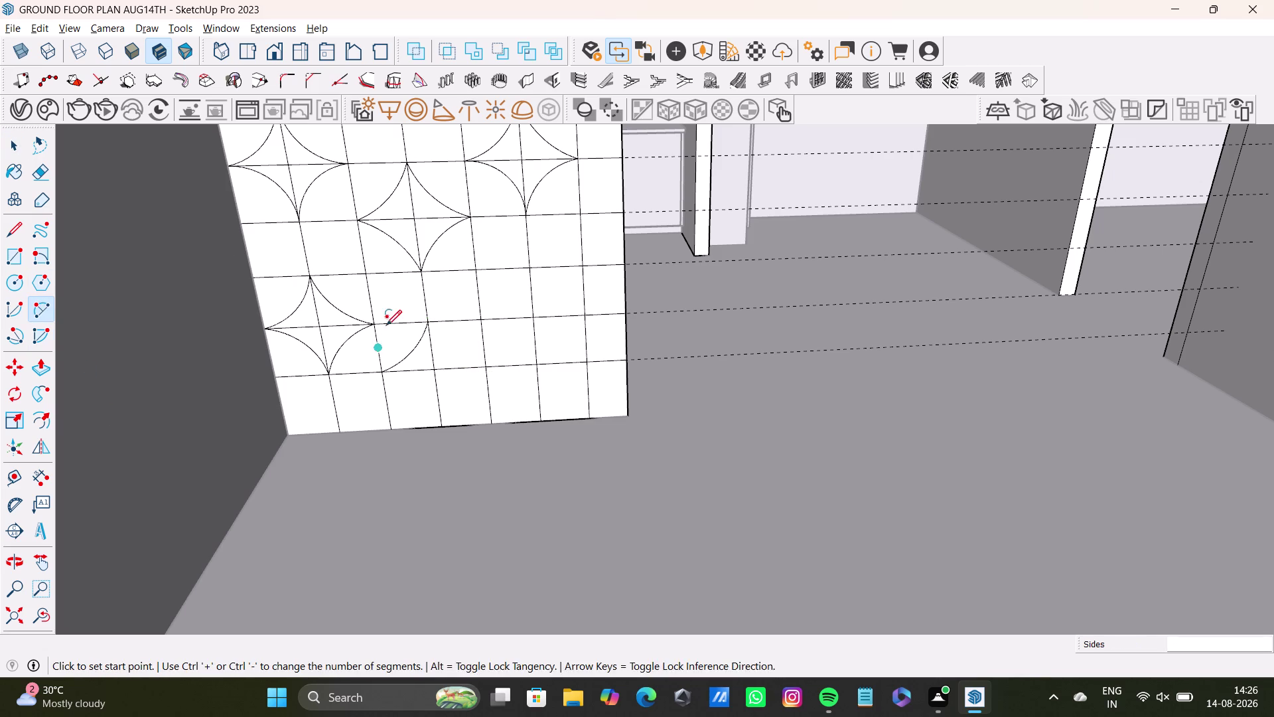
click(430, 322)
click(484, 362)
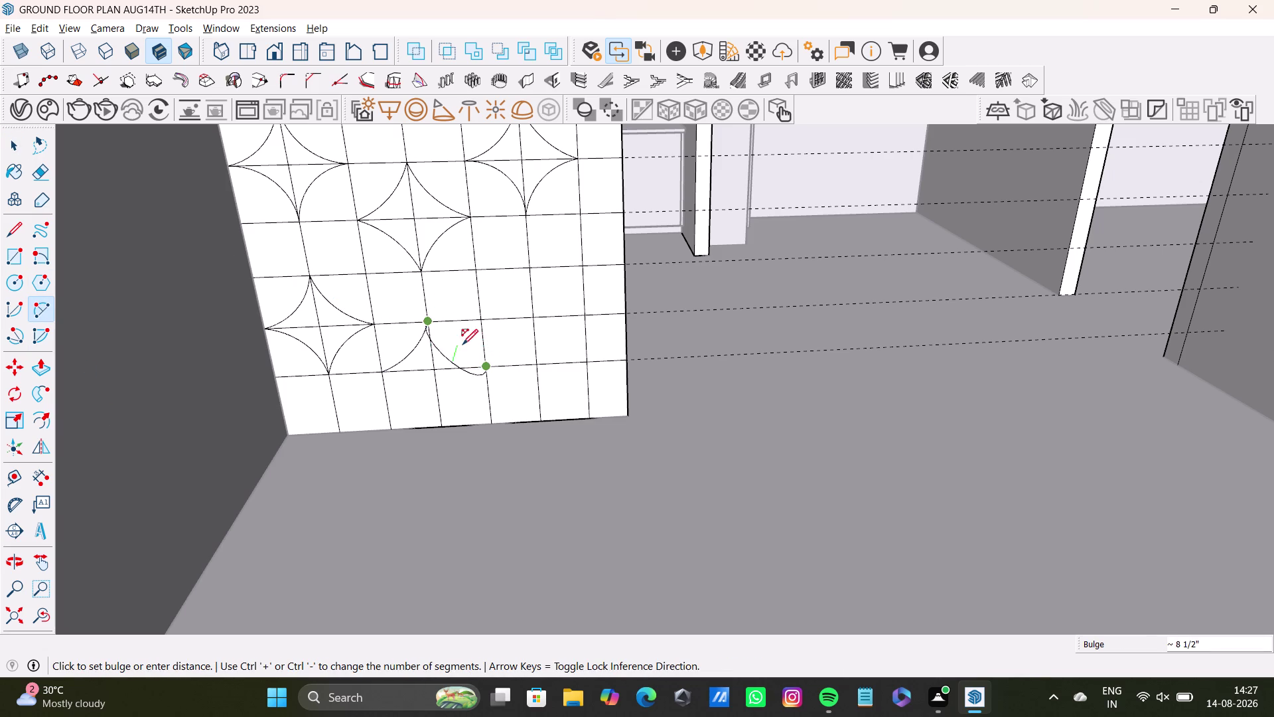
key(space)
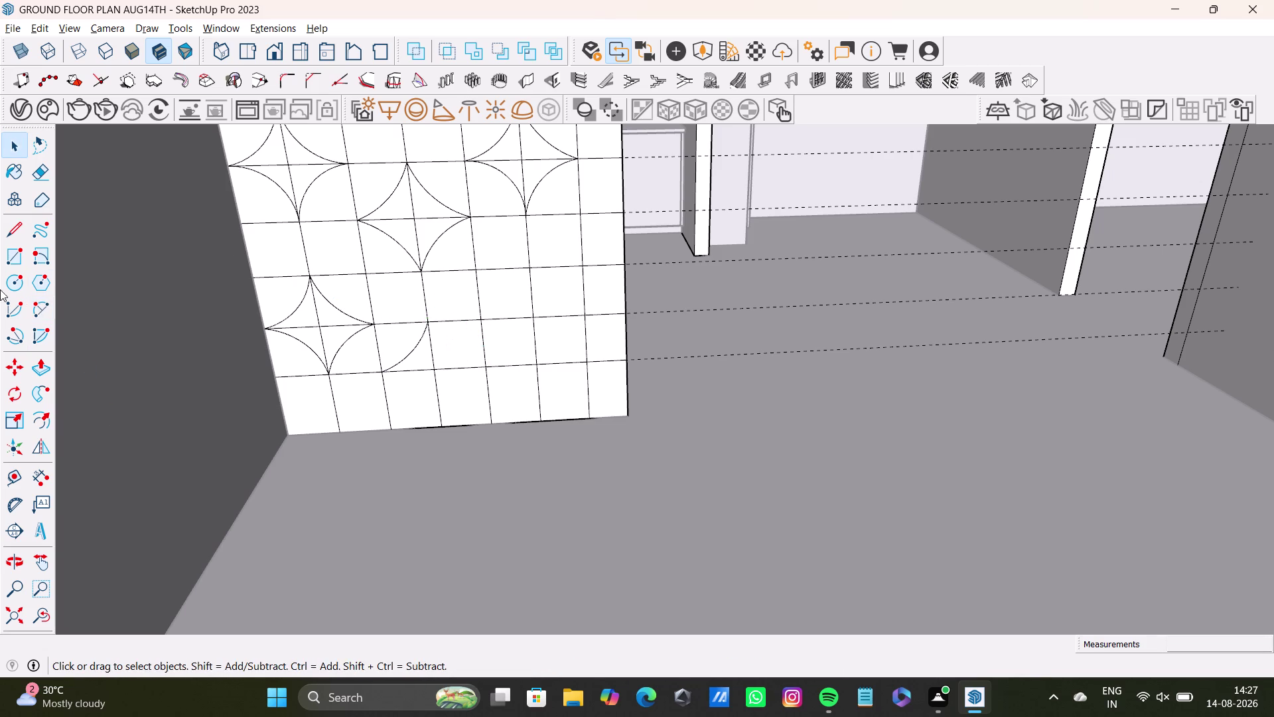
click(37, 304)
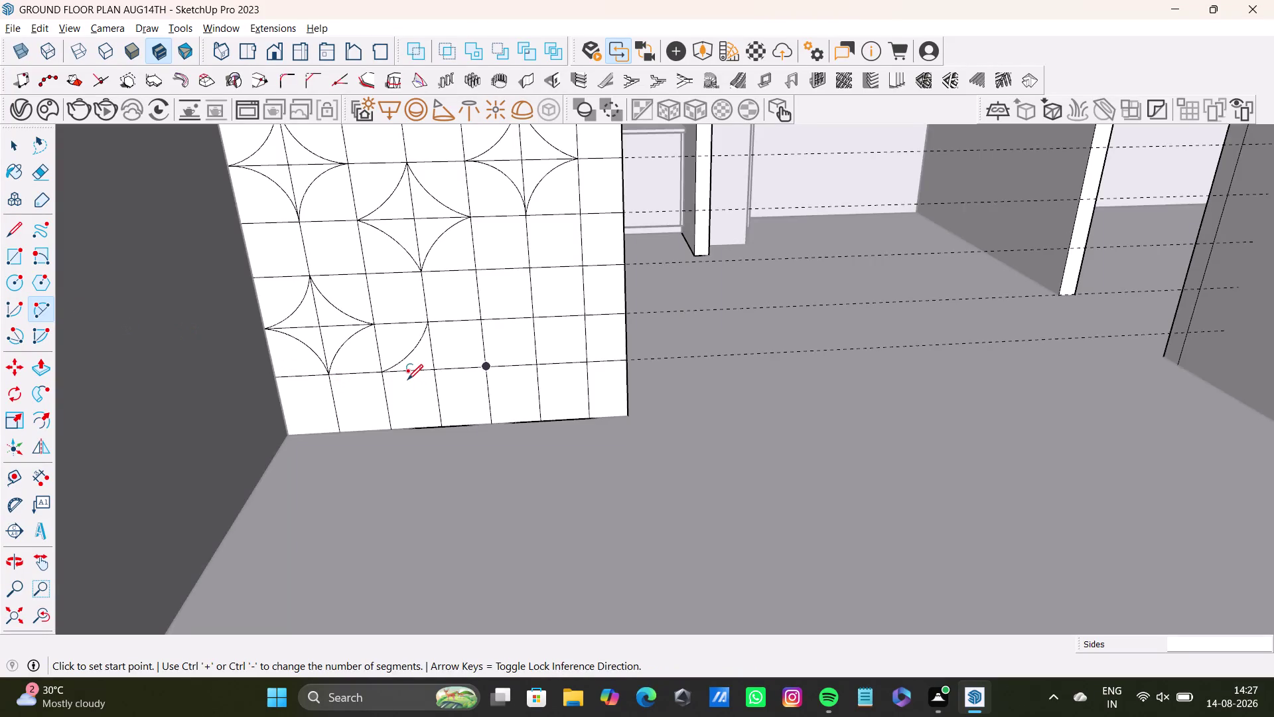
Try an inward-curving arc below the star motif, then undo it.
scroll(up, 3)
drag(433, 310, 441, 310)
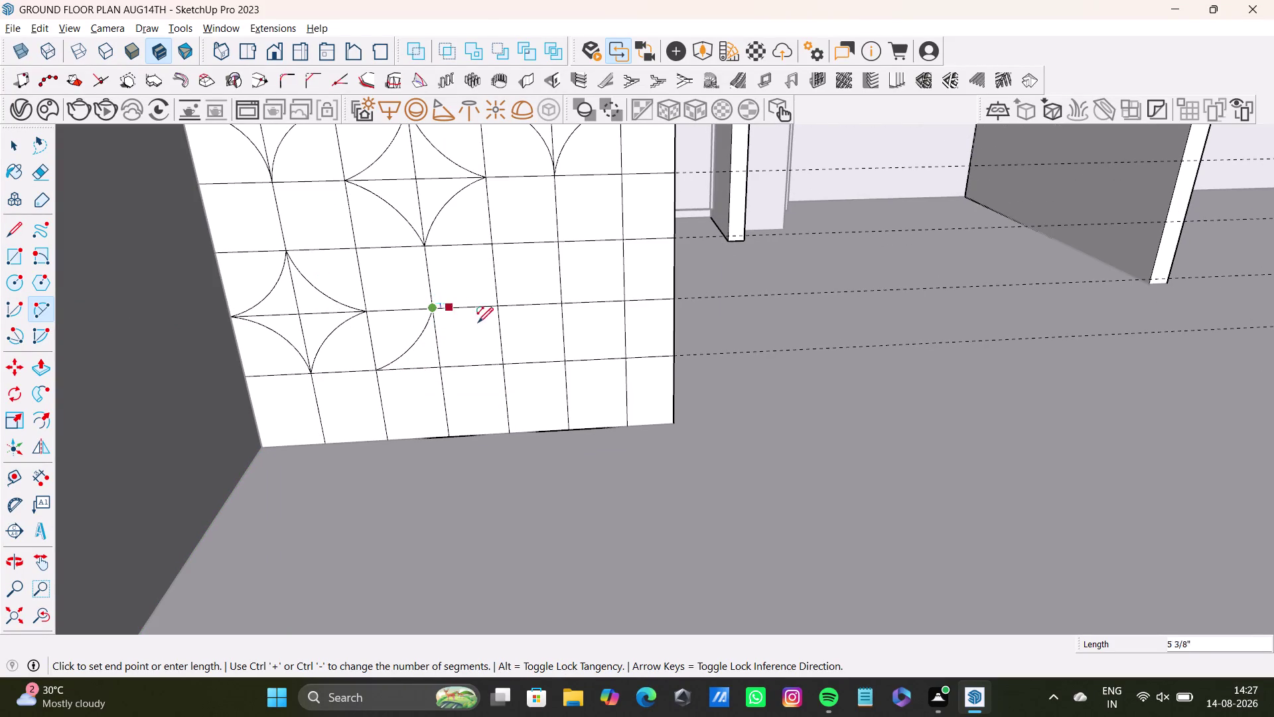
click(505, 361)
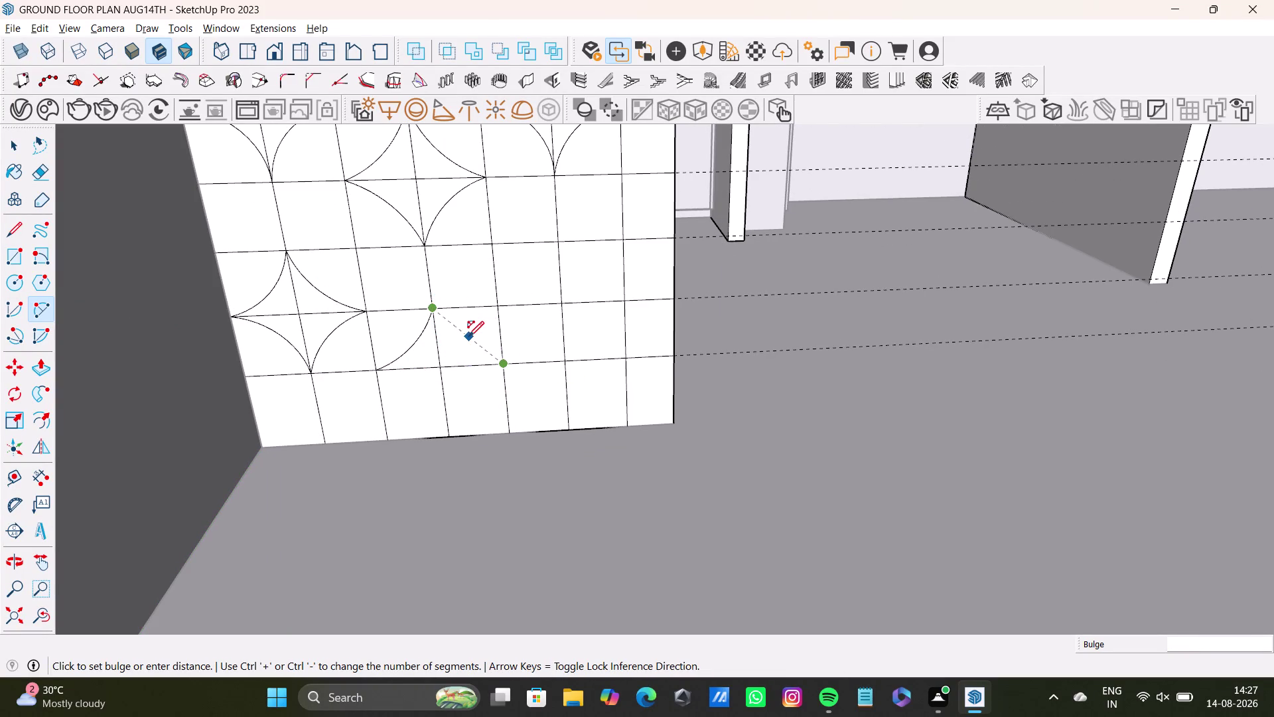
click(455, 347)
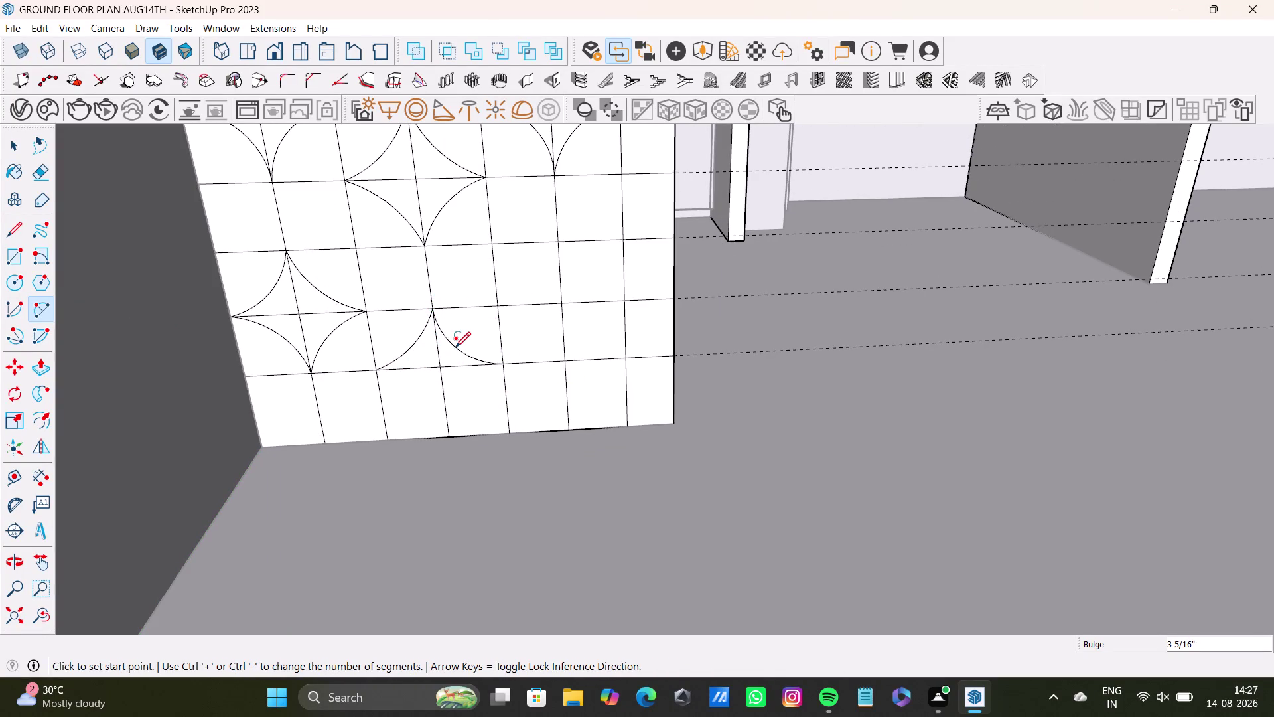
key(ctrl+z)
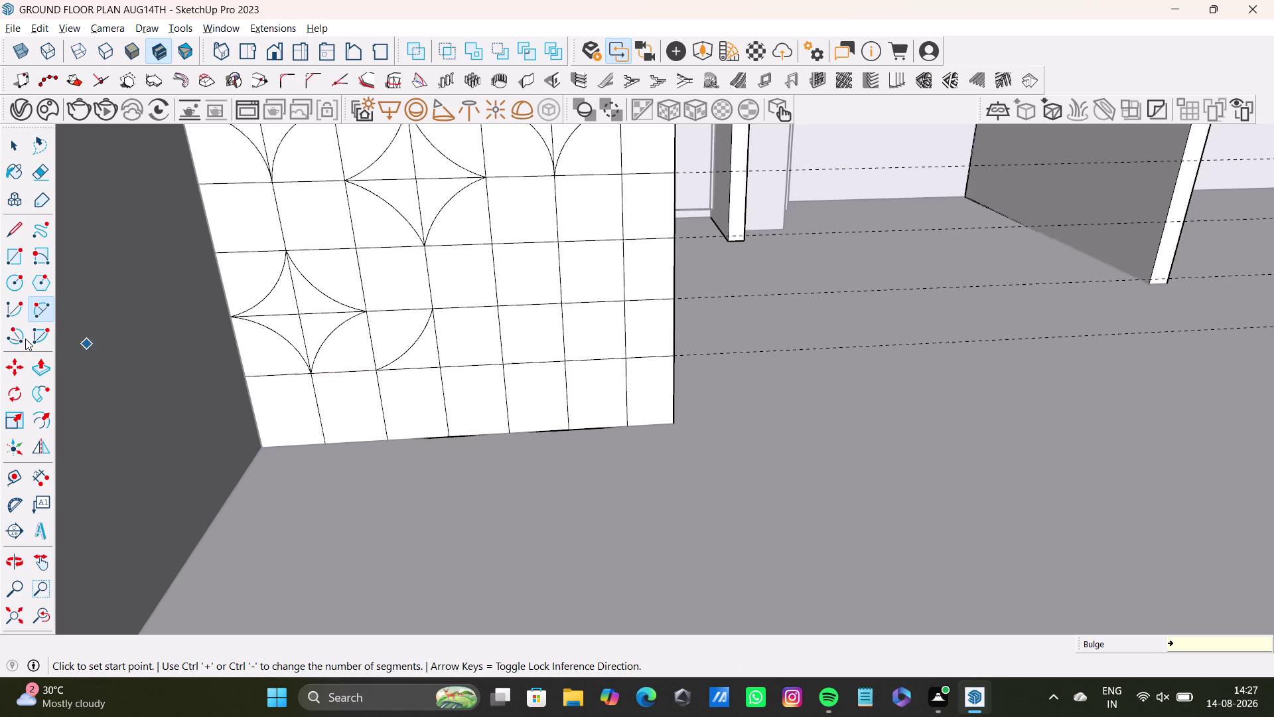
Draw an inward-curving arc from the star's corner to the lower tile corner.
click(34, 312)
scroll(up, 3)
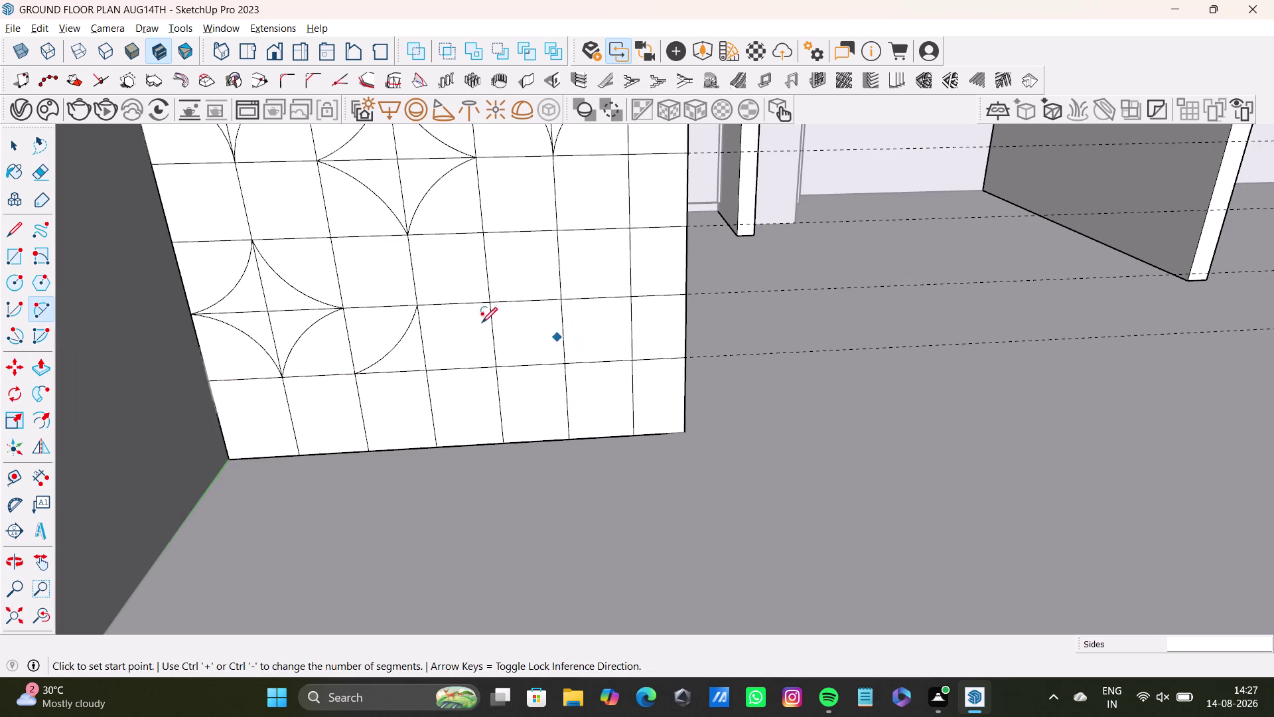
click(420, 304)
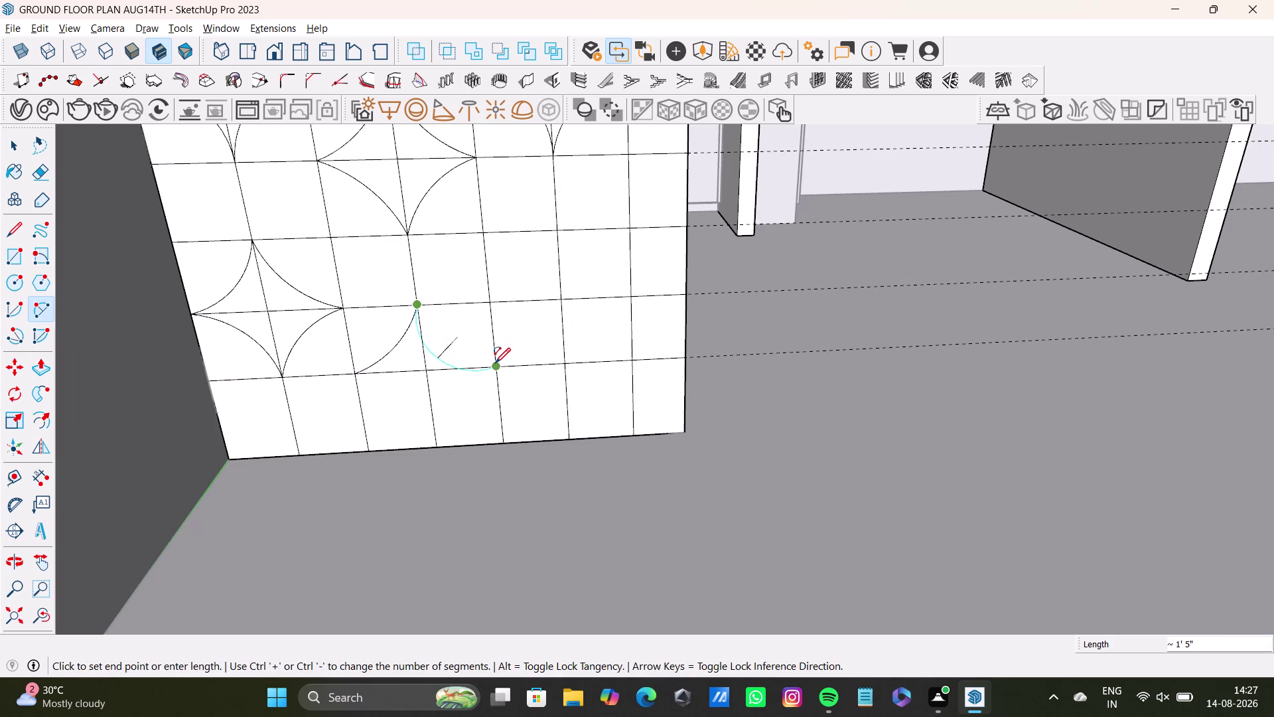
click(495, 363)
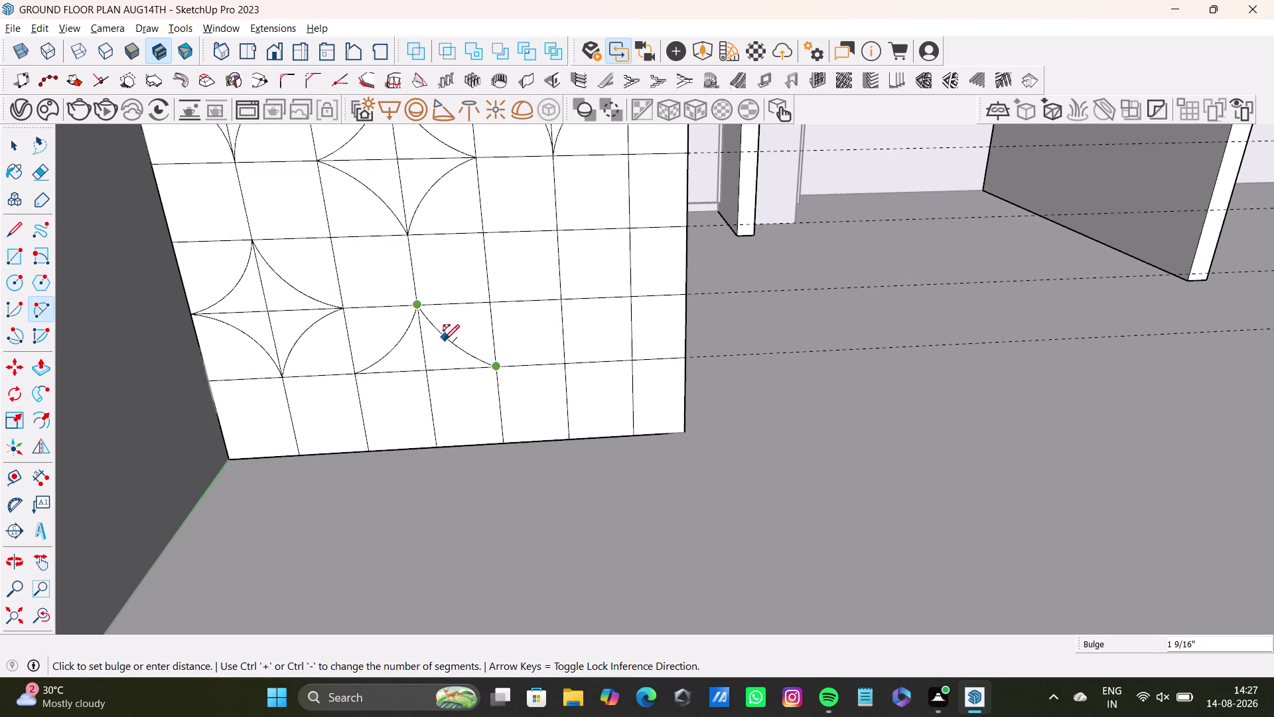
click(441, 341)
key(space)
drag(42, 306, 54, 306)
Draw two arcs down to the wall's bottom edge, closing the new star.
click(357, 378)
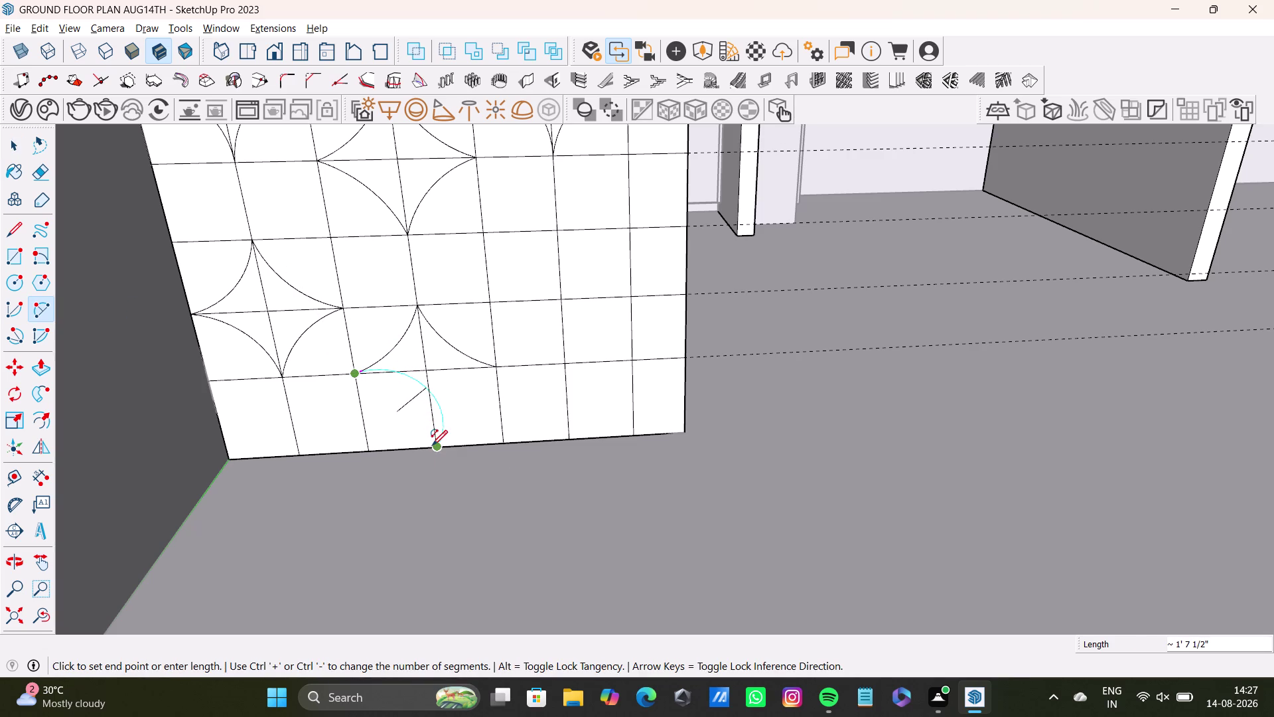
click(432, 445)
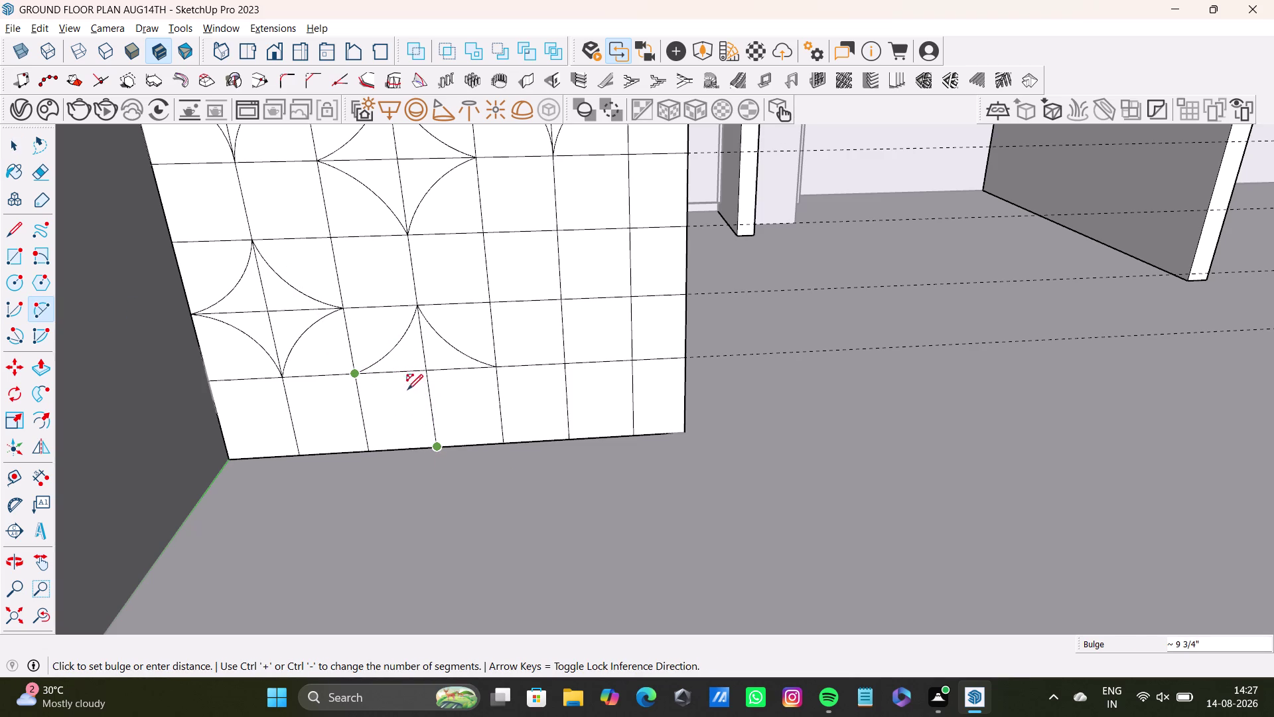
click(387, 387)
key(space)
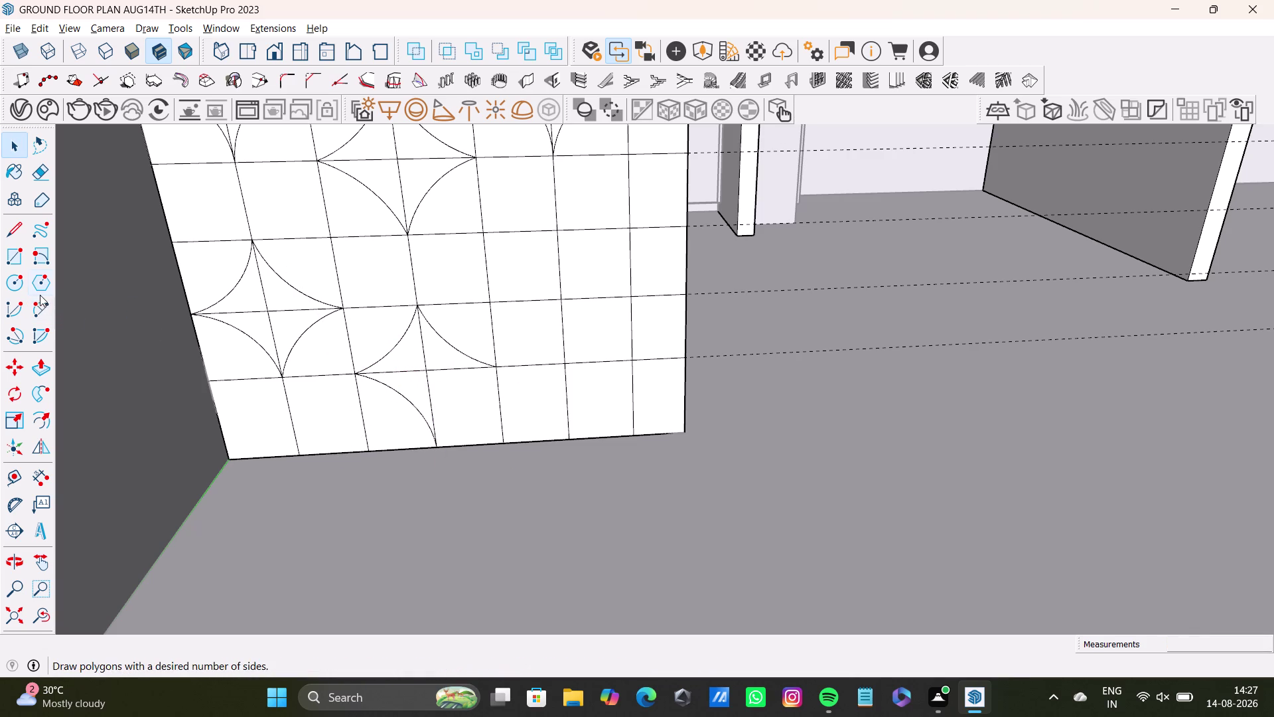
click(39, 303)
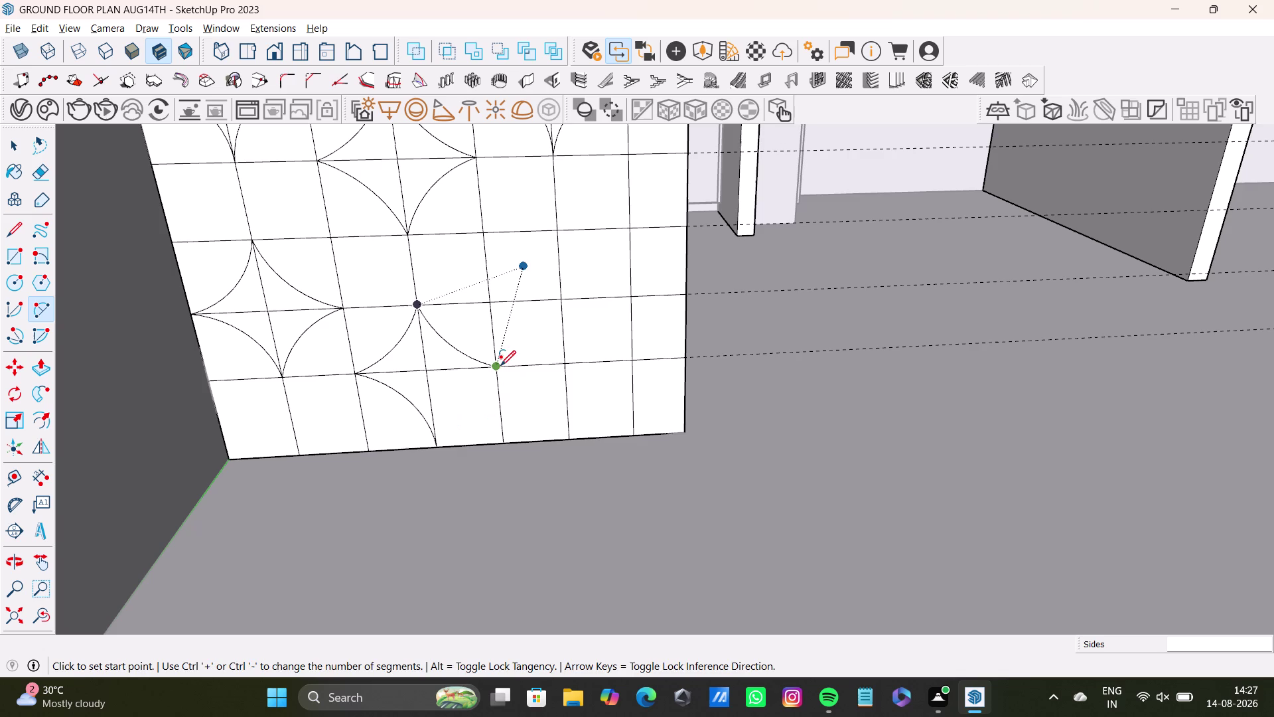
click(501, 364)
click(437, 445)
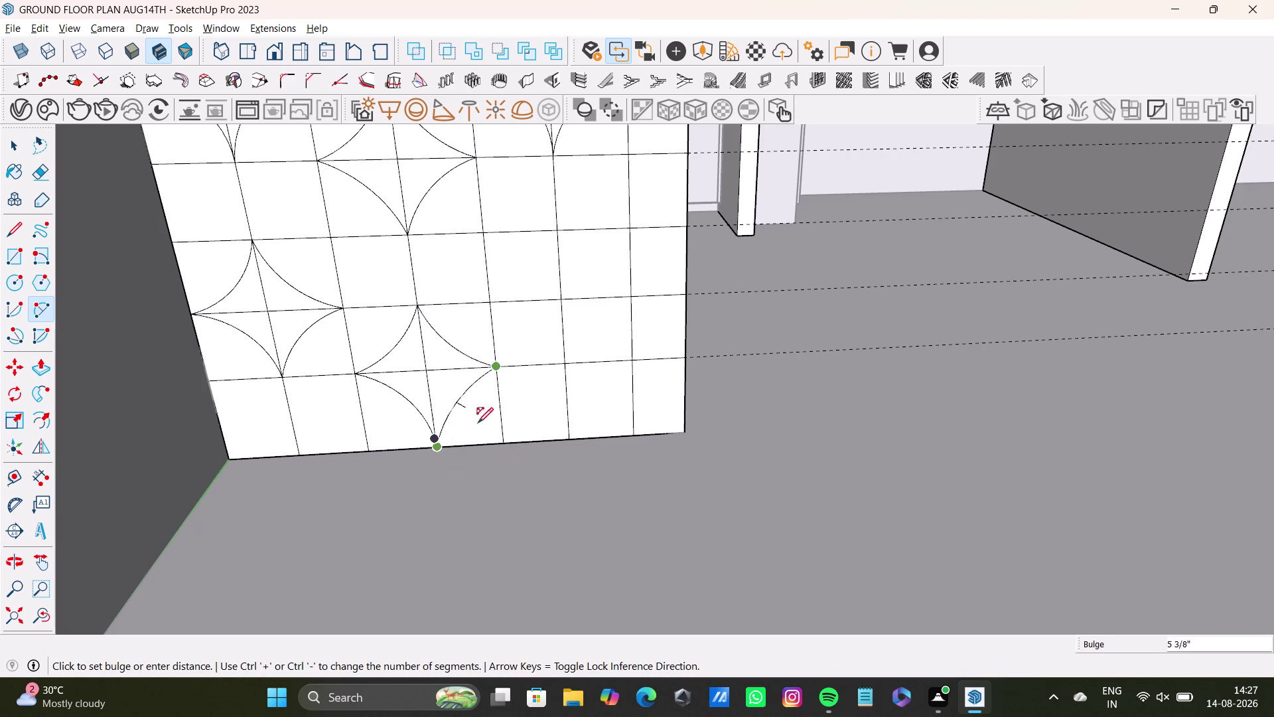
click(443, 412)
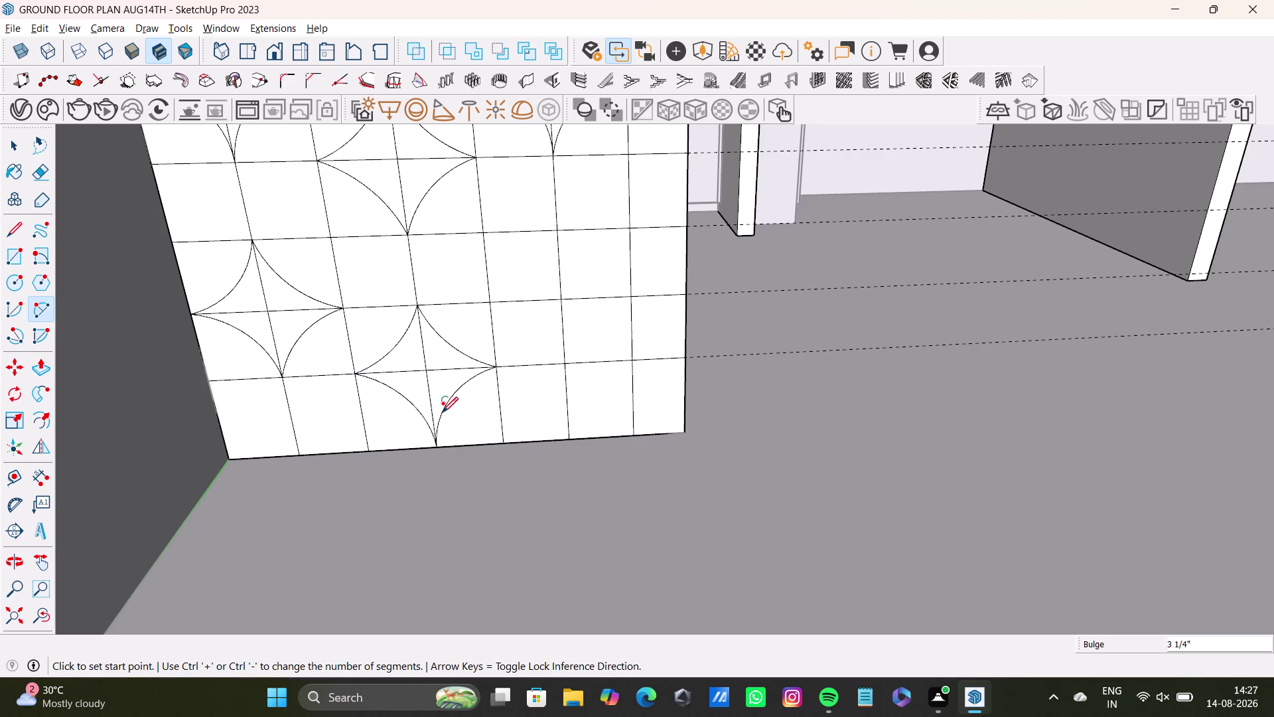
key(space)
Reframe the tiled wall and draw a curved arc between two tile corners.
scroll(down, 3)
middle_drag(472, 350, 428, 403)
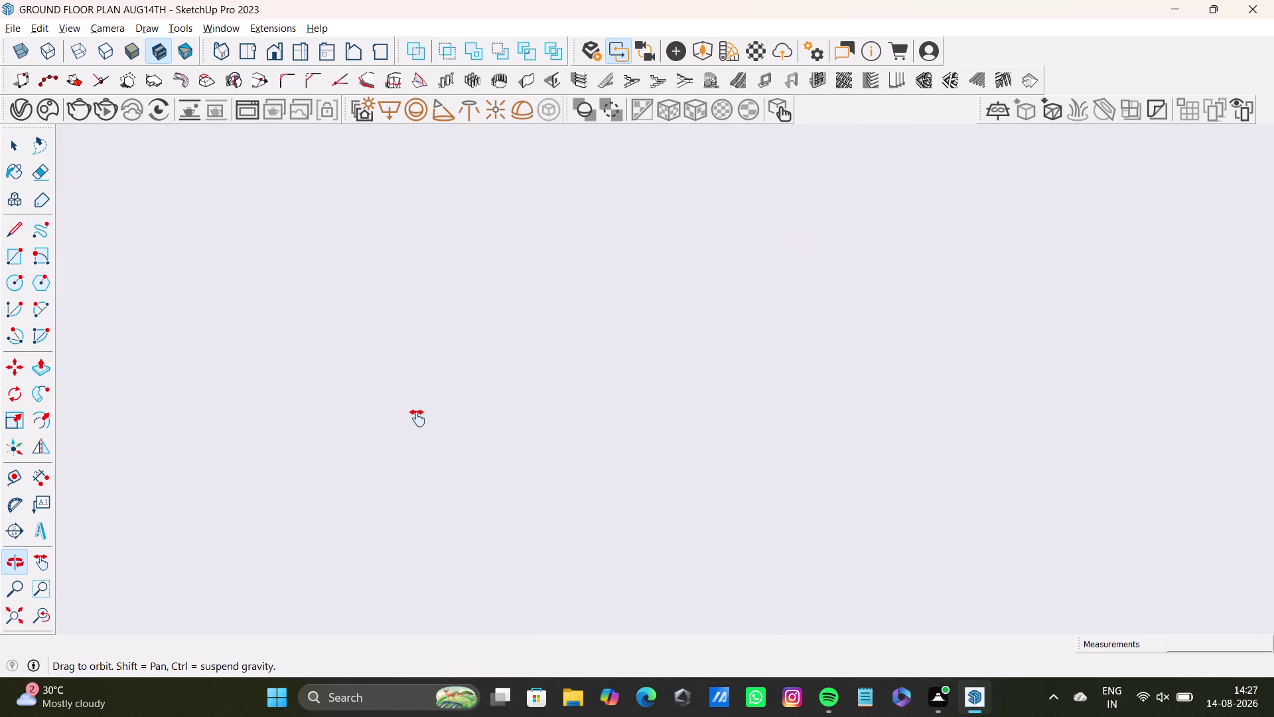
middle_drag(428, 403, 405, 439)
middle_drag(418, 335, 464, 230)
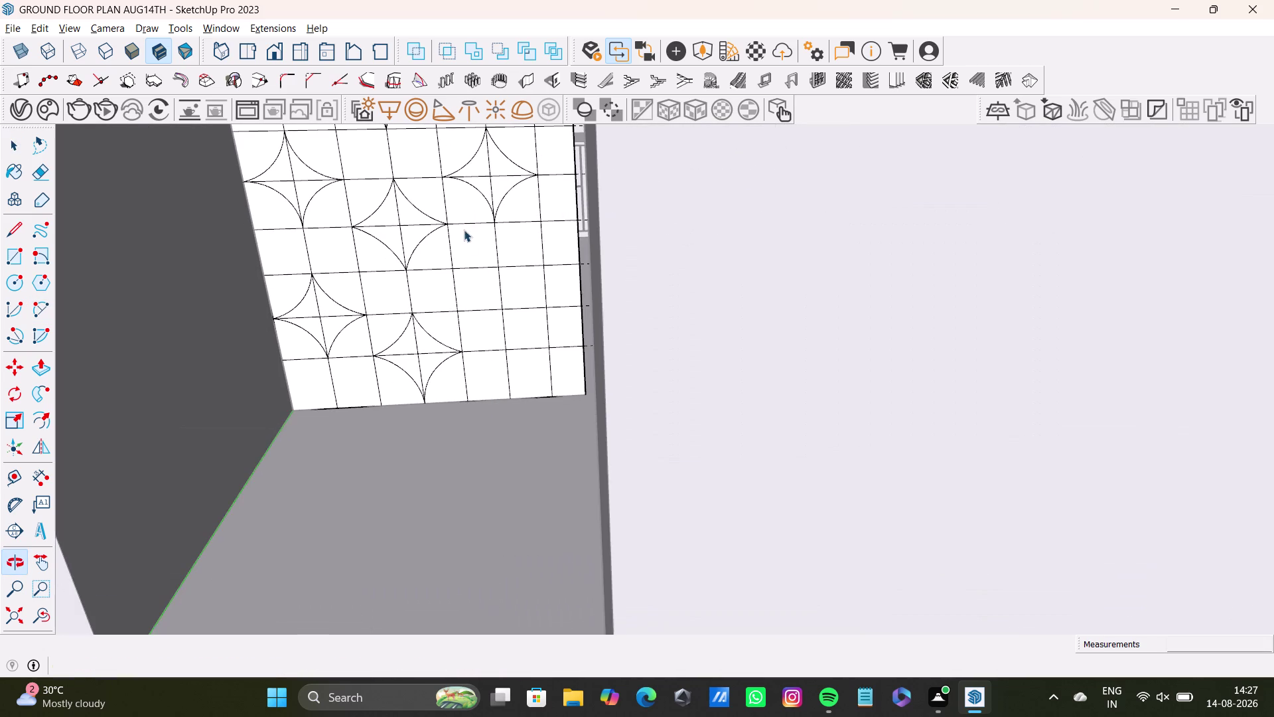
middle_drag(495, 363, 522, 367)
scroll(up, 3)
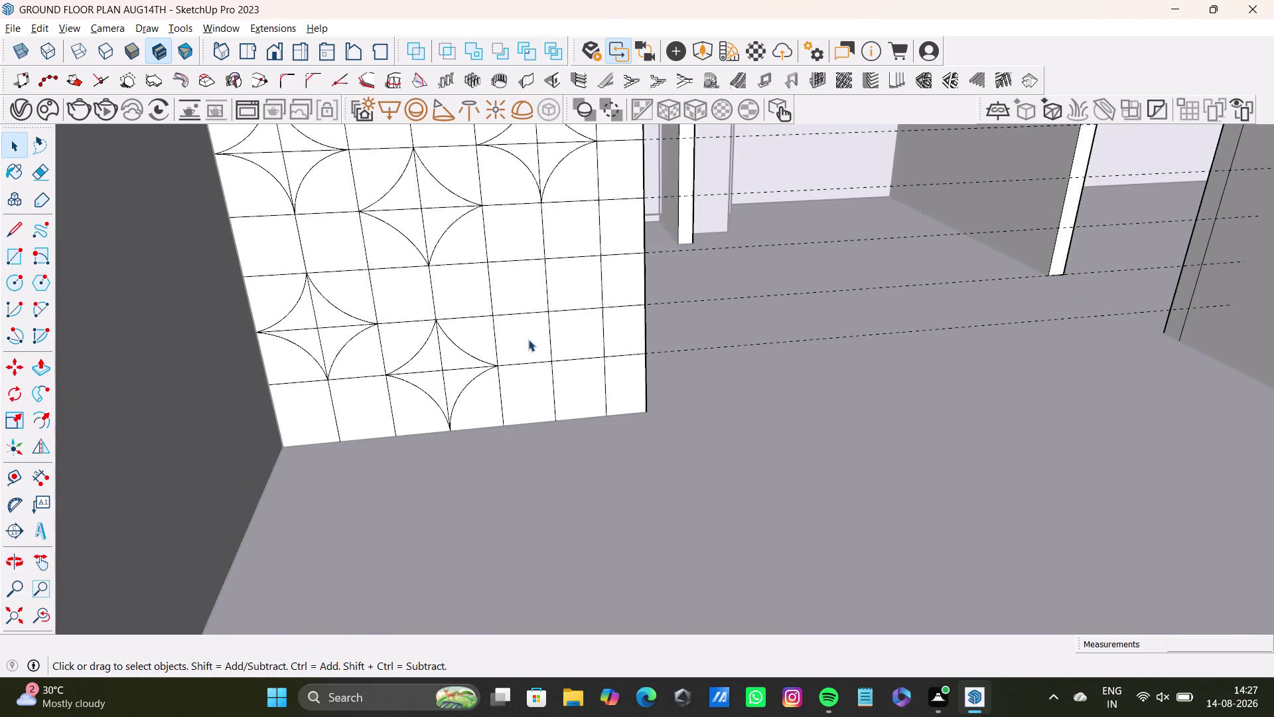
middle_drag(528, 339, 459, 390)
scroll(up, 3)
middle_drag(485, 373, 520, 355)
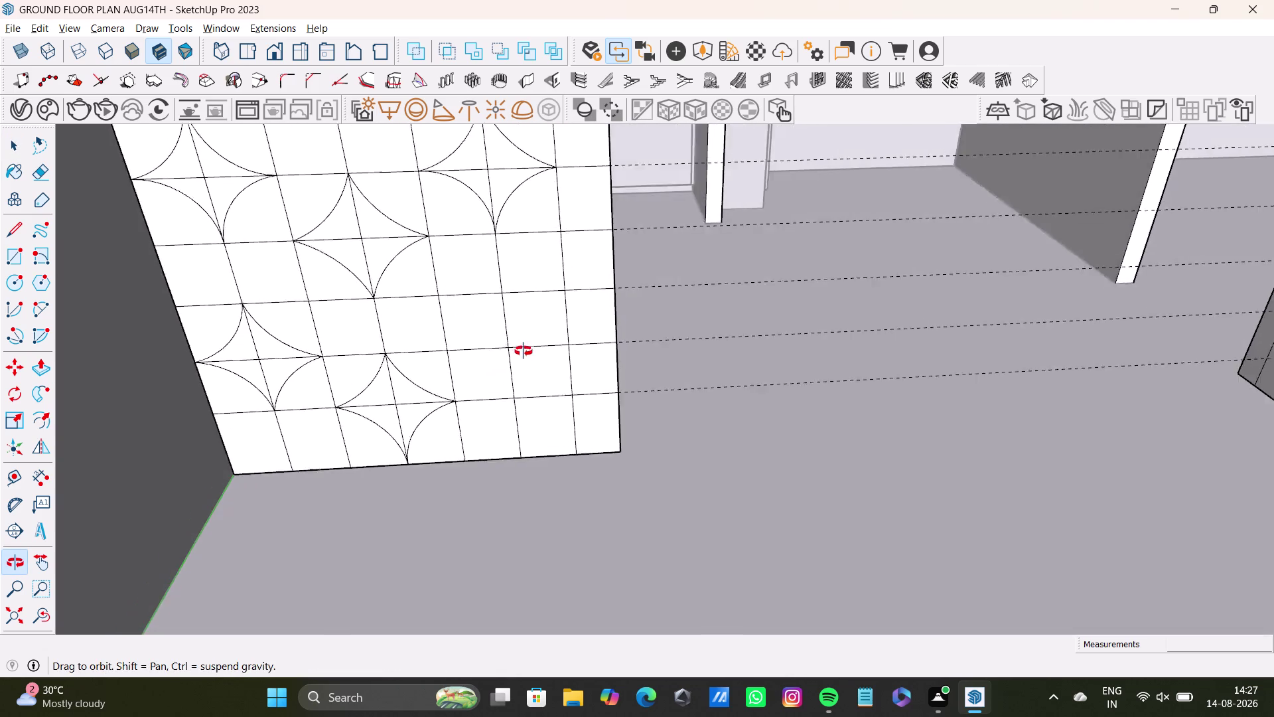
middle_drag(520, 355, 538, 304)
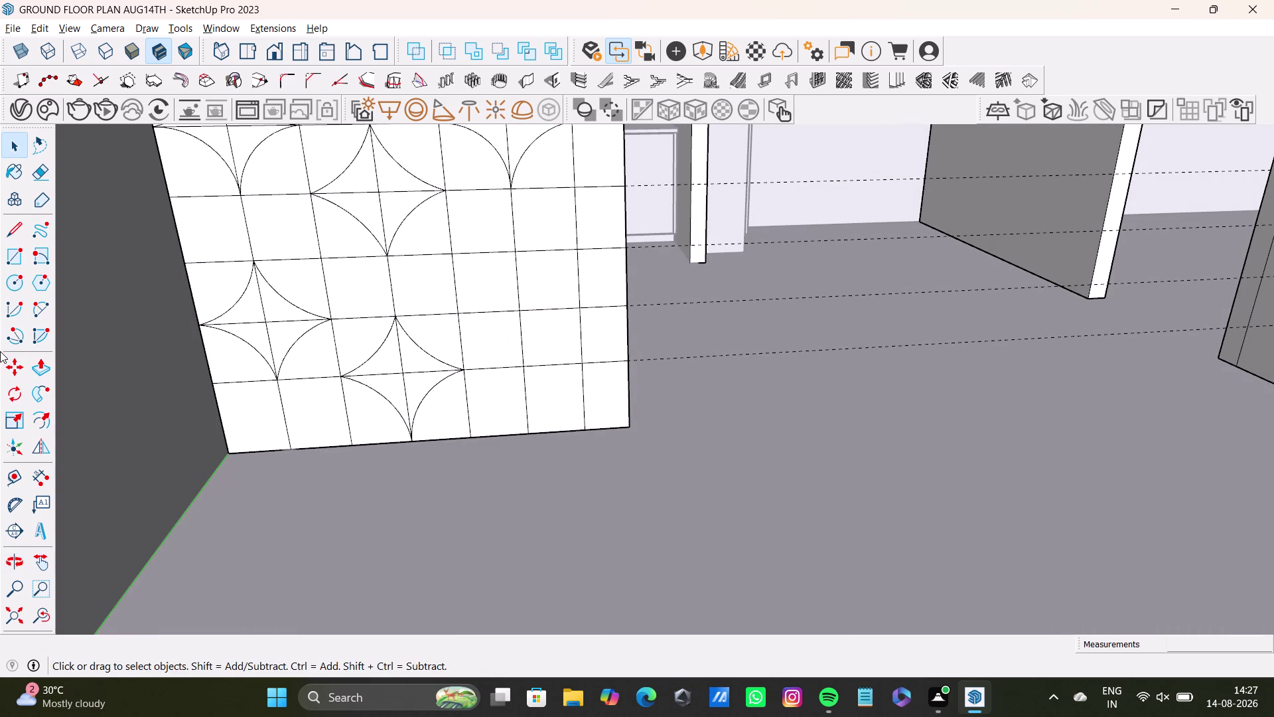
click(36, 313)
middle_drag(505, 328, 508, 329)
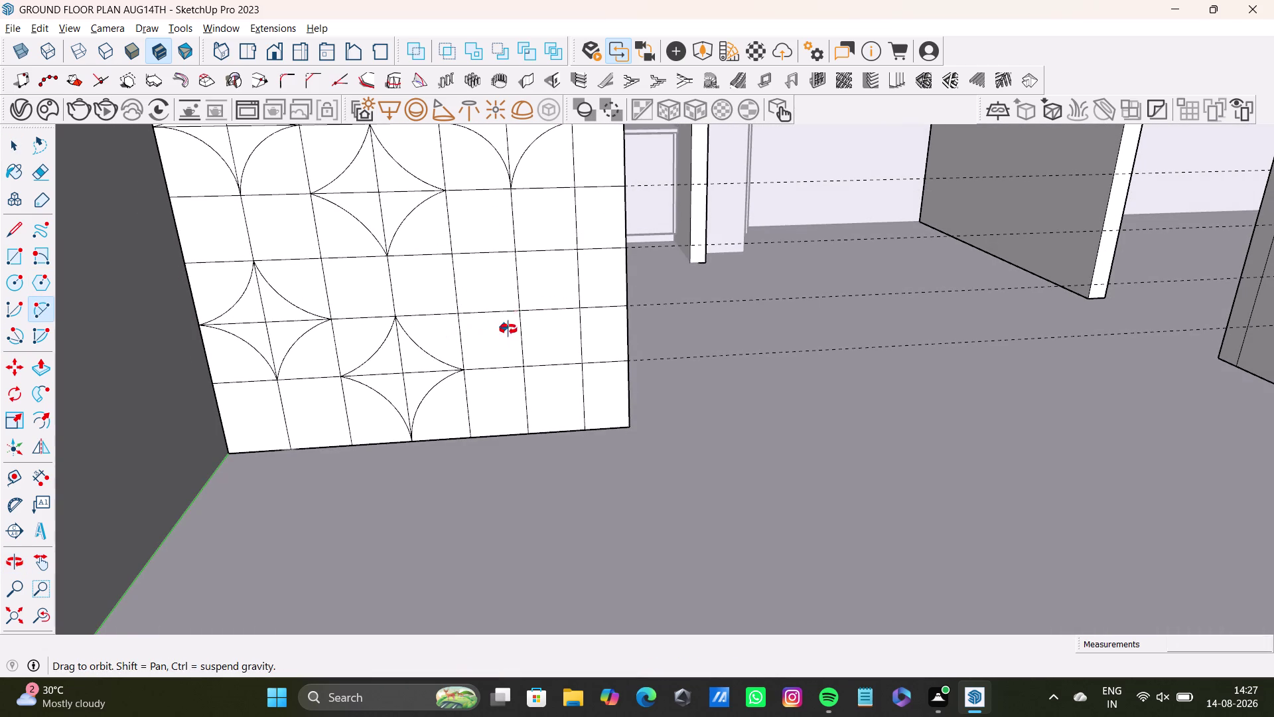
middle_drag(509, 330, 507, 362)
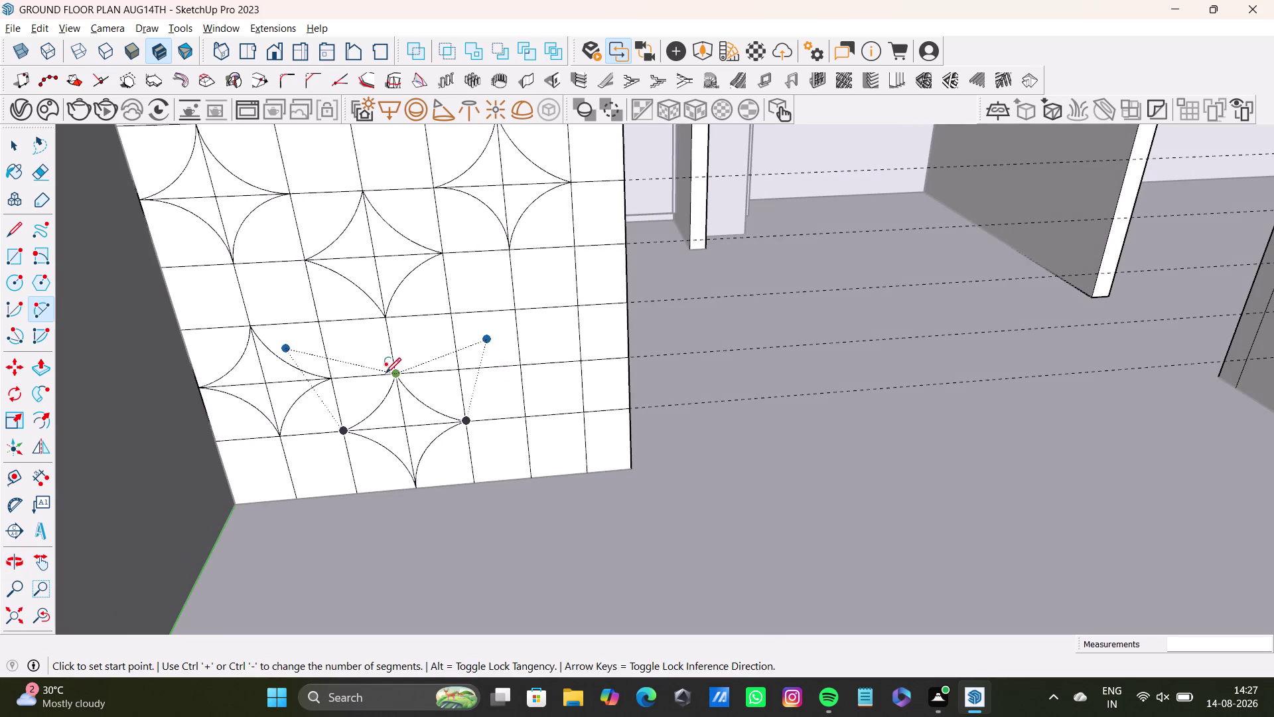
click(460, 368)
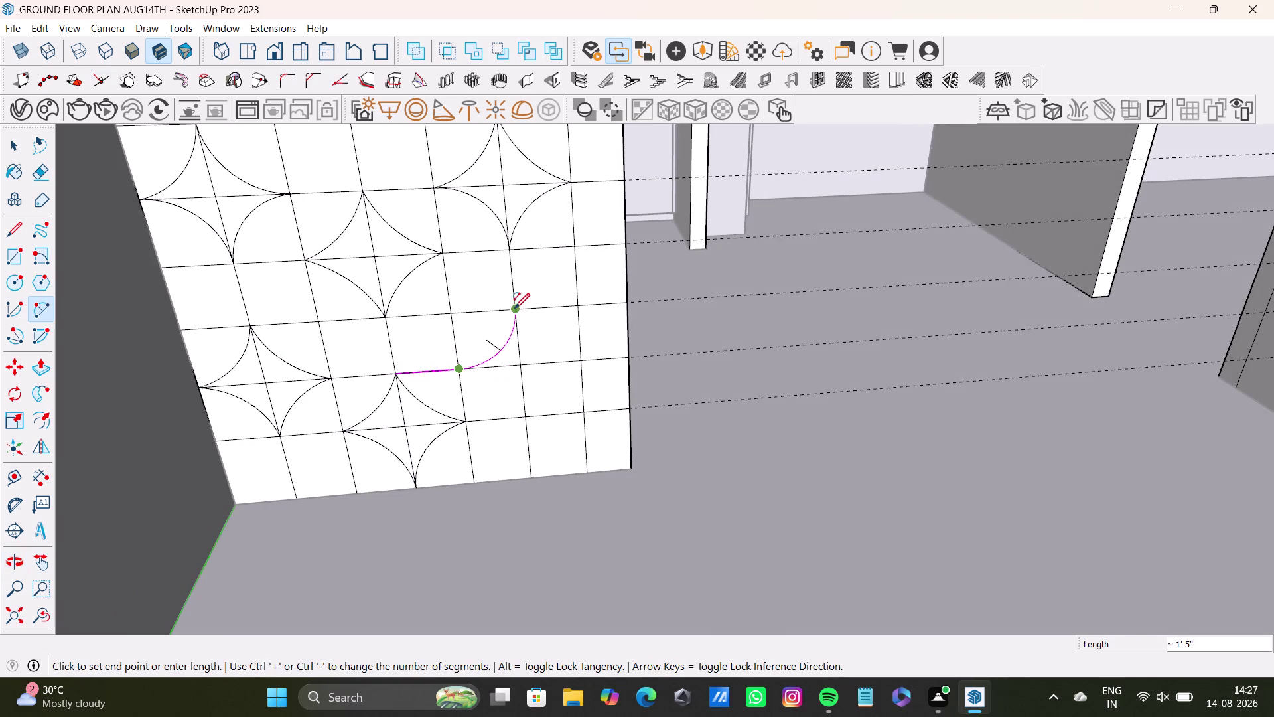
click(514, 308)
click(502, 352)
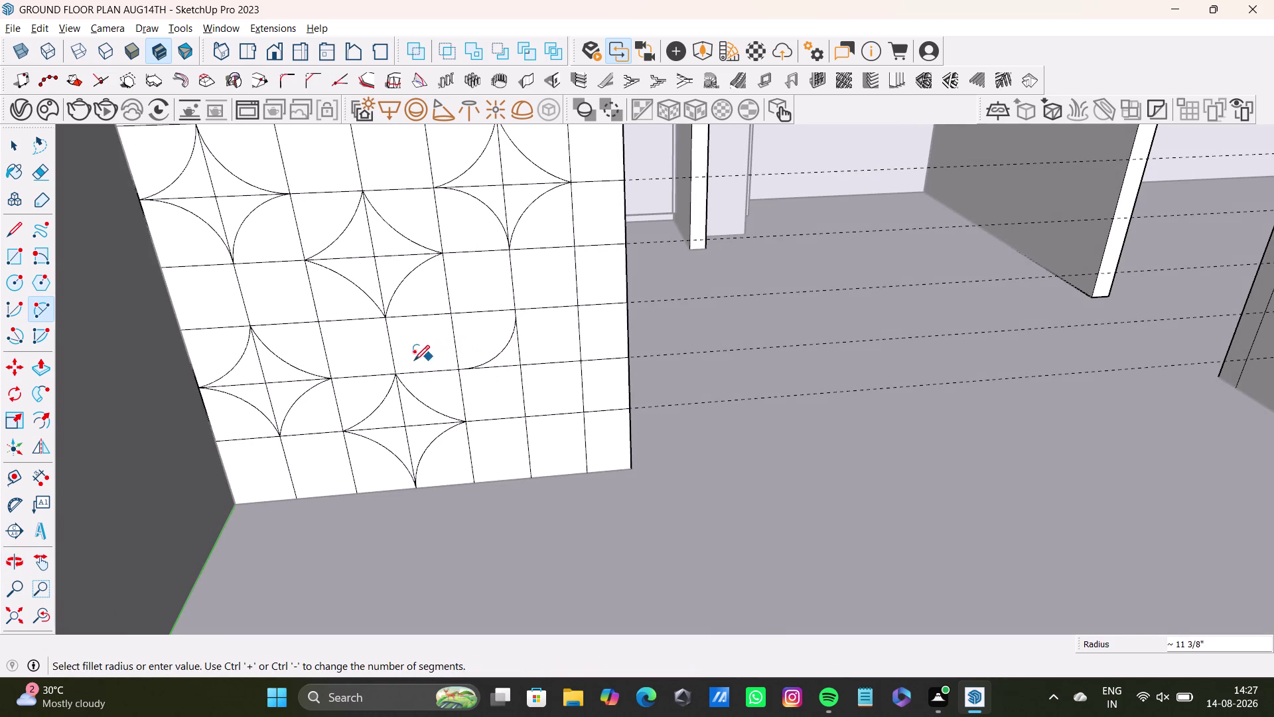
key(space)
Draw a curved arc from that tile corner to the next corner rightward.
click(36, 310)
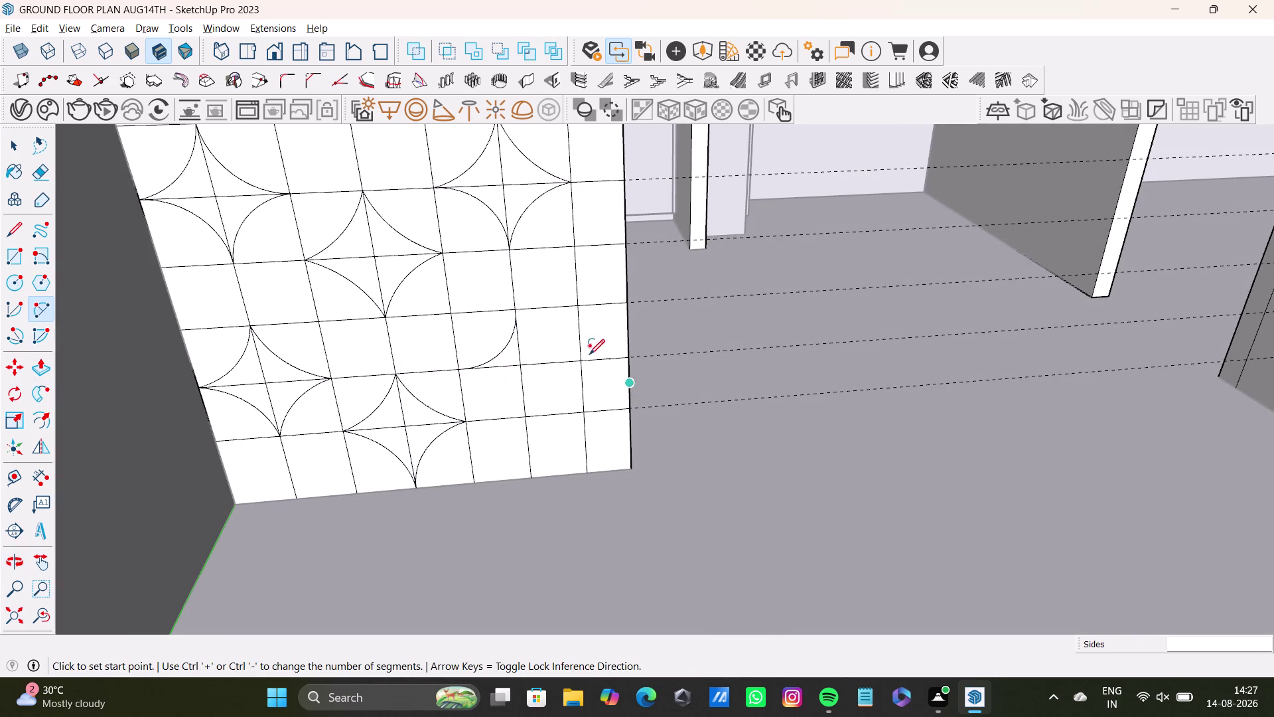
click(513, 314)
click(580, 357)
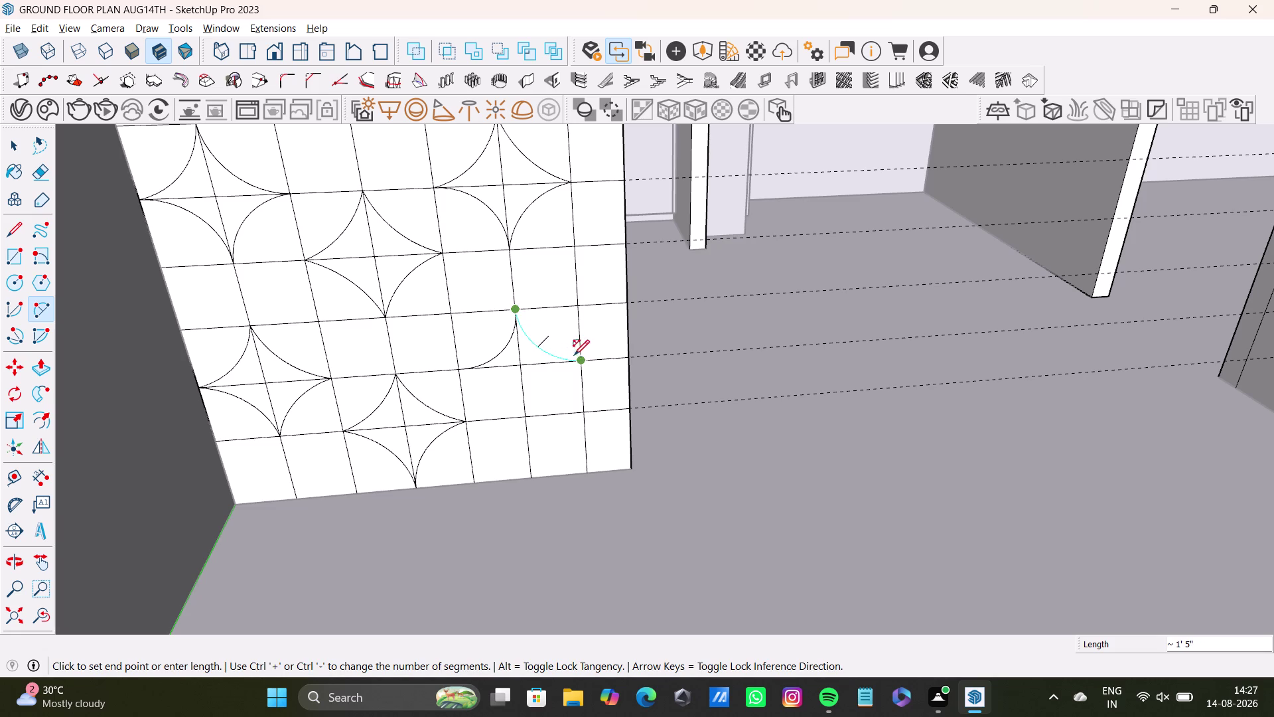
click(538, 352)
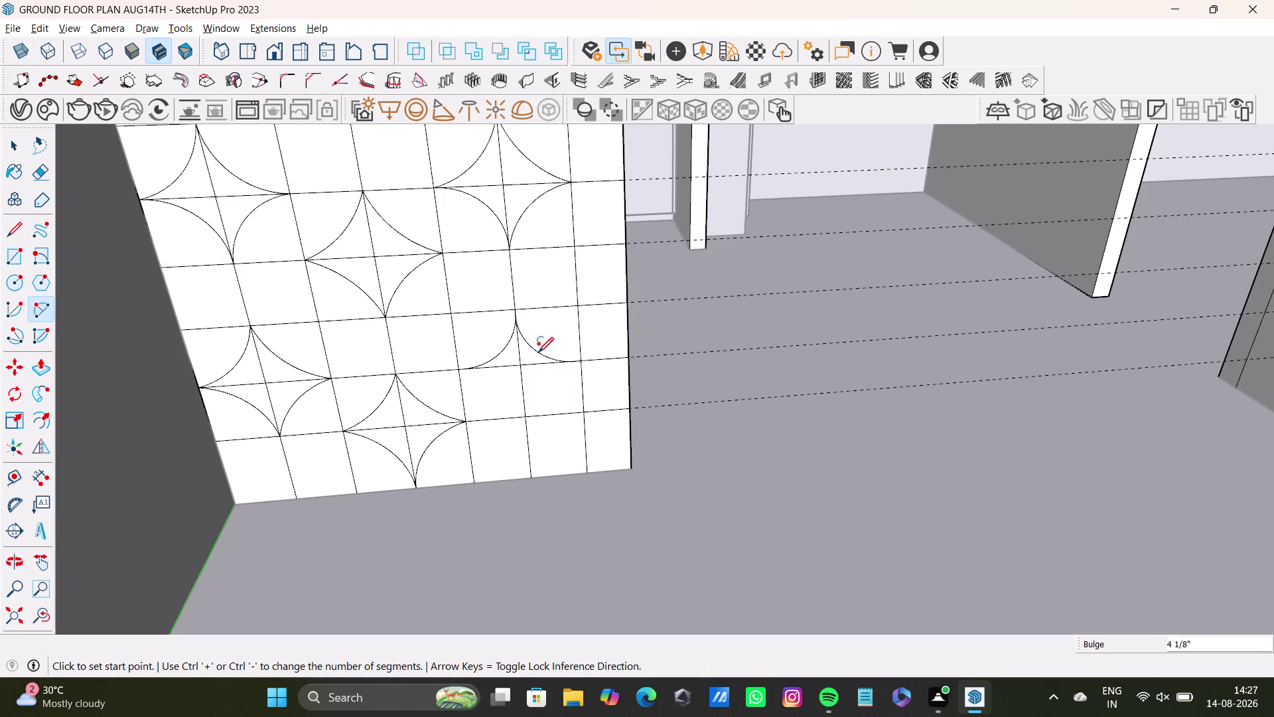
key(space)
Attempt another arc from a star point, then undo it.
click(38, 311)
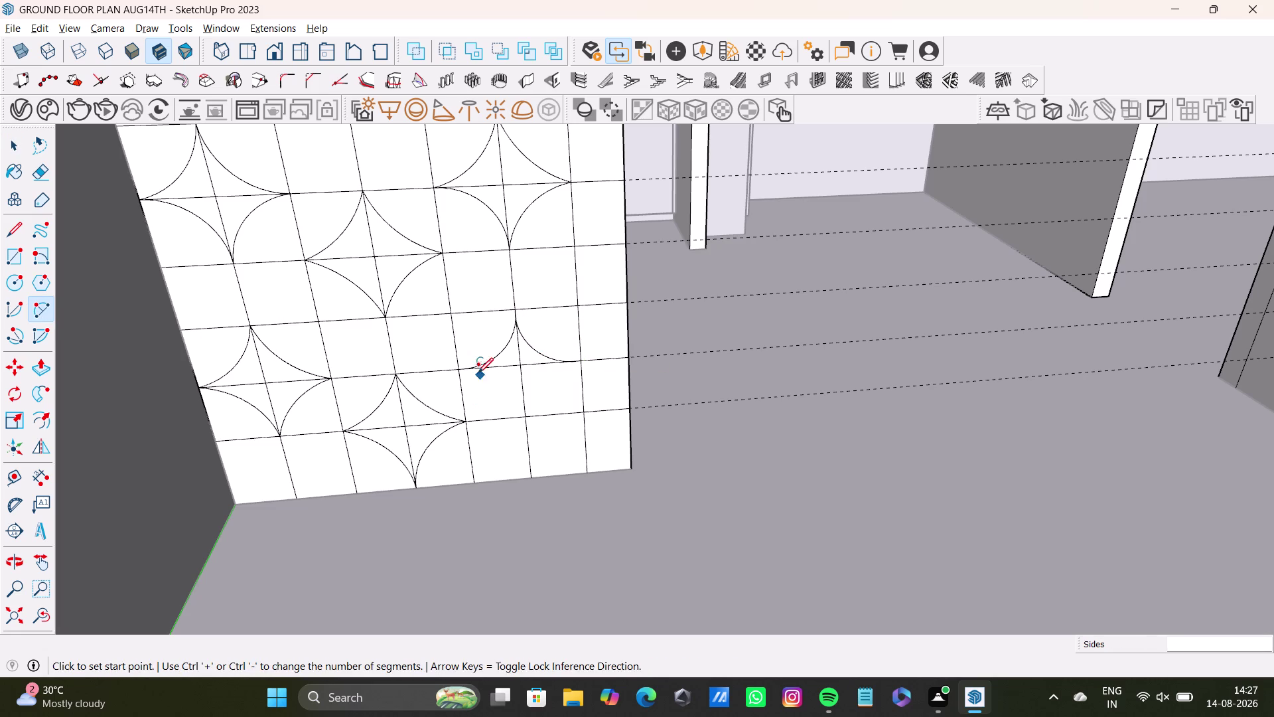
click(462, 371)
click(526, 421)
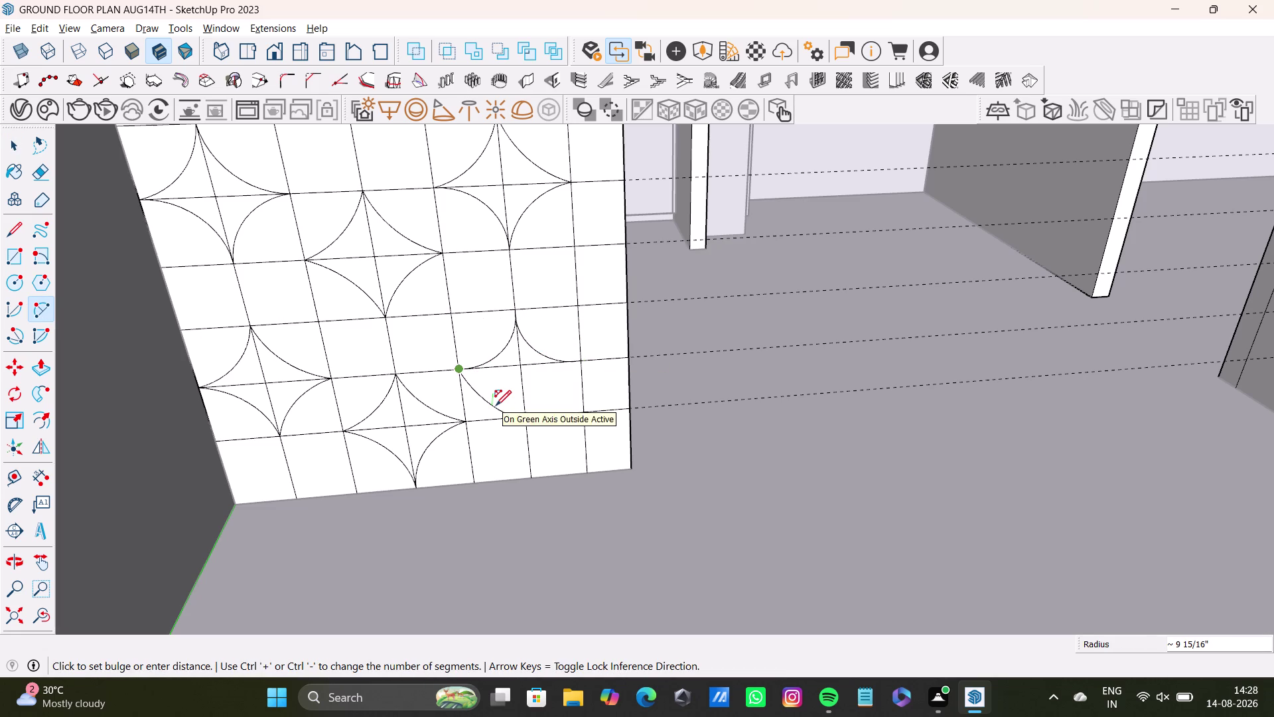
key(ctrl+z)
key(ctrl+z)
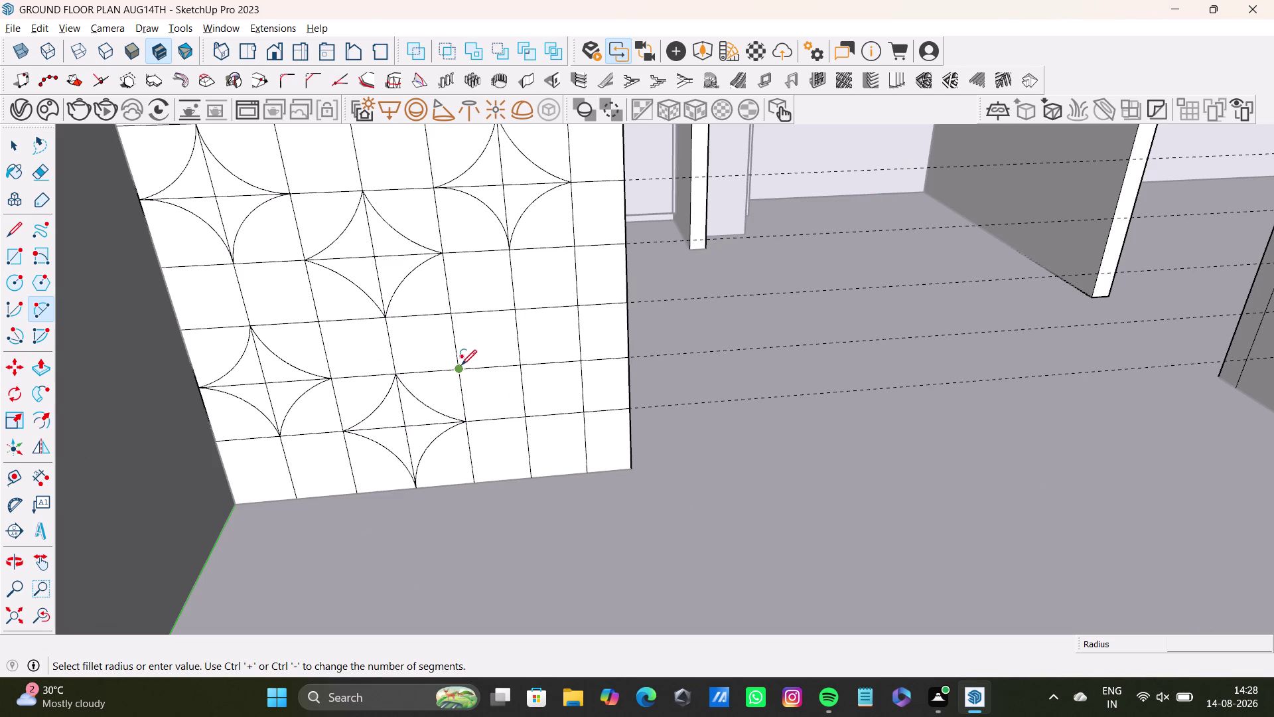
middle_drag(515, 453, 480, 433)
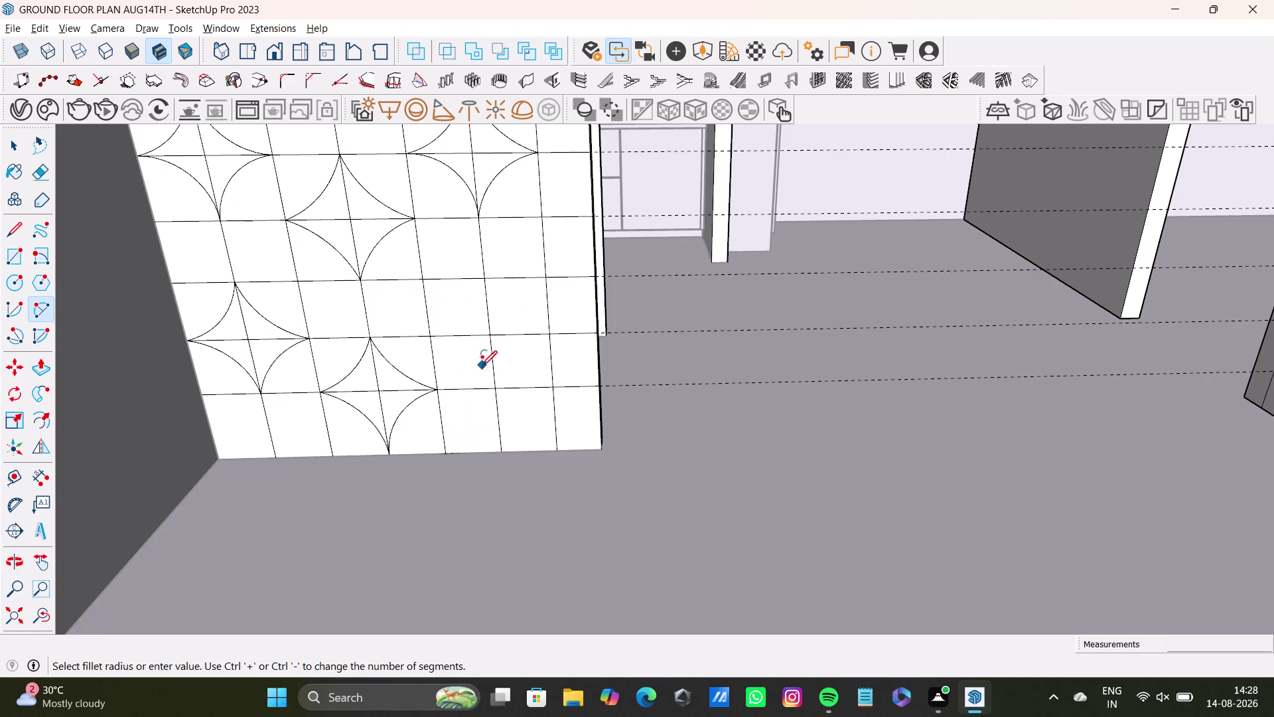
Draw a curved arc from a tile corner up to the star point.
middle_drag(482, 365, 509, 366)
middle_drag(509, 366, 483, 337)
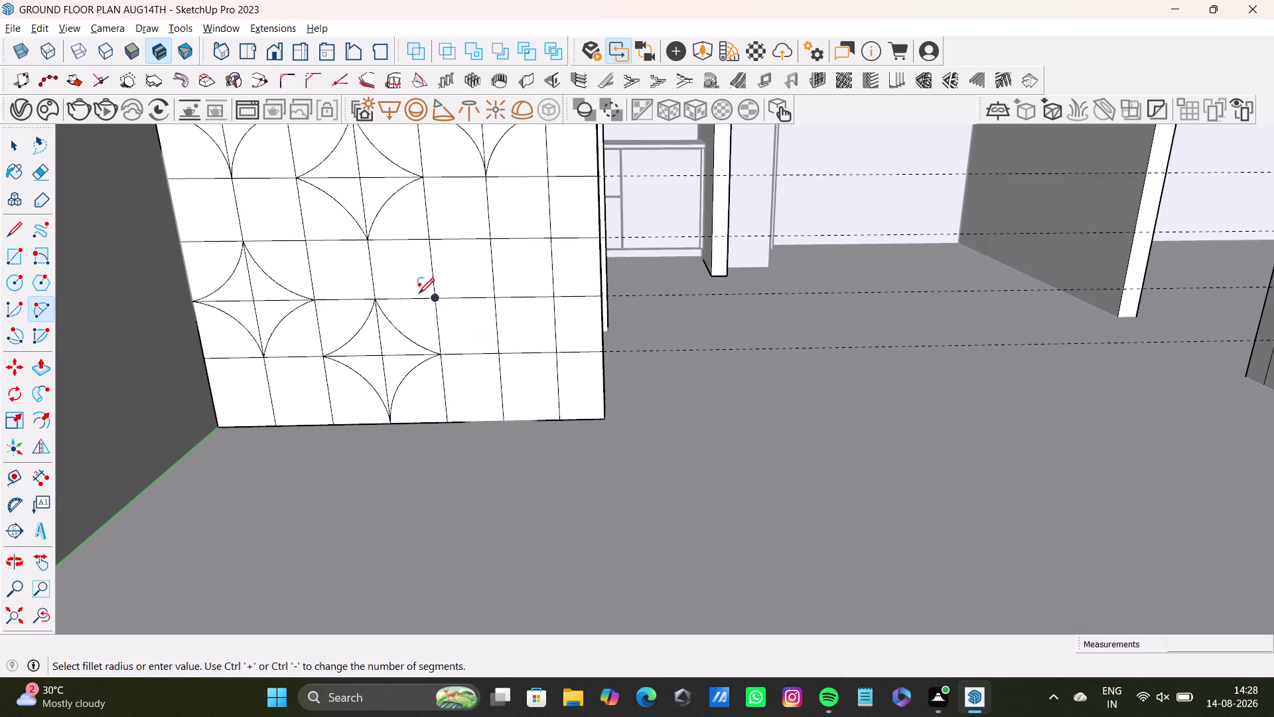
drag(435, 298, 454, 286)
click(489, 239)
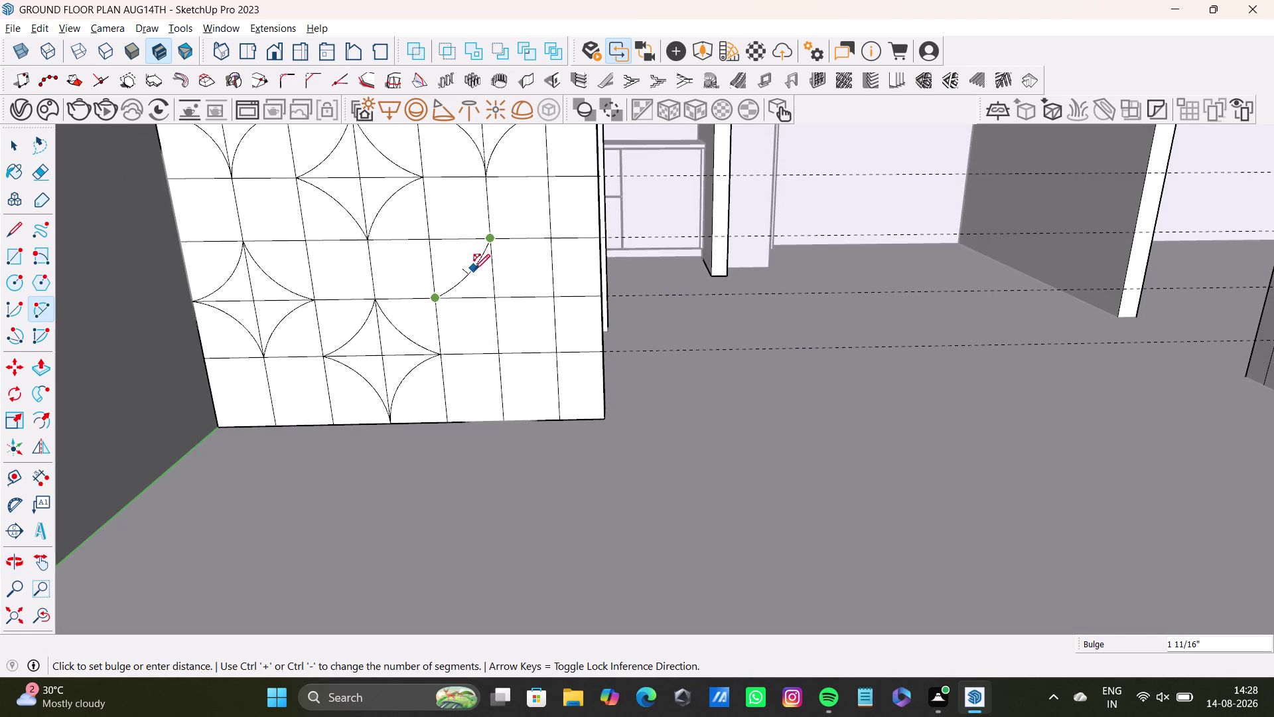
click(475, 269)
click(489, 240)
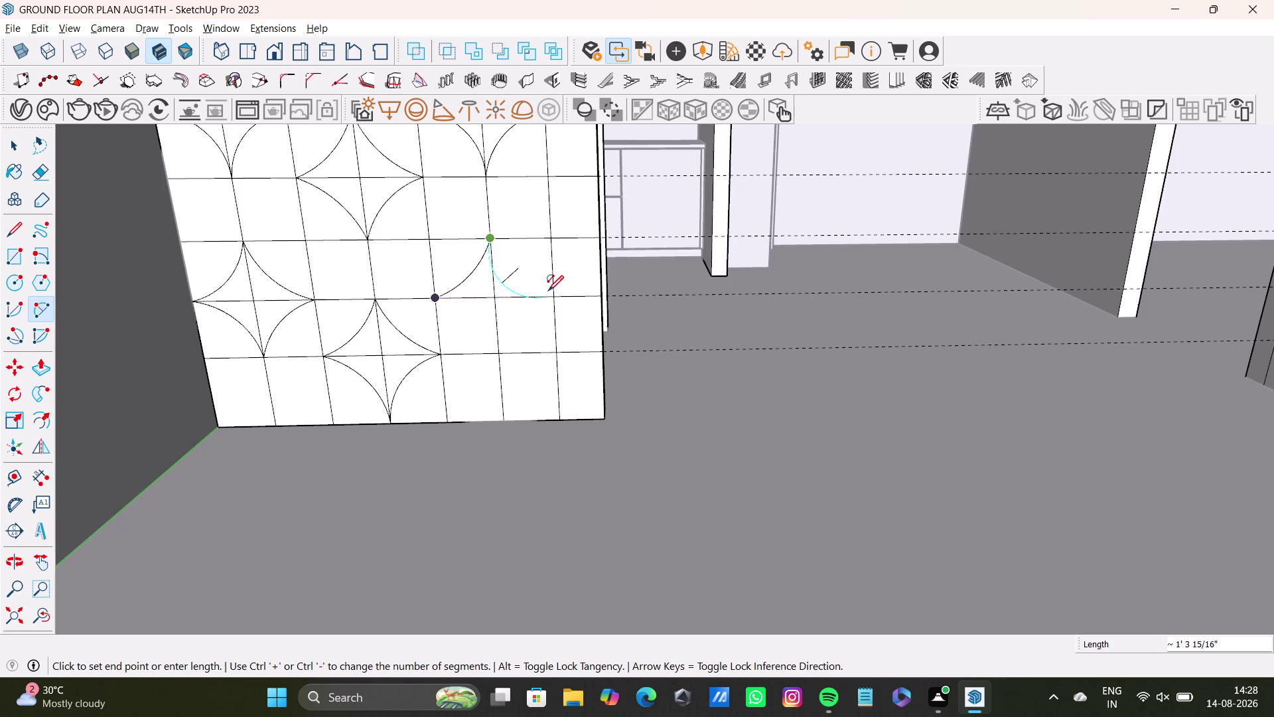
drag(554, 292, 548, 293)
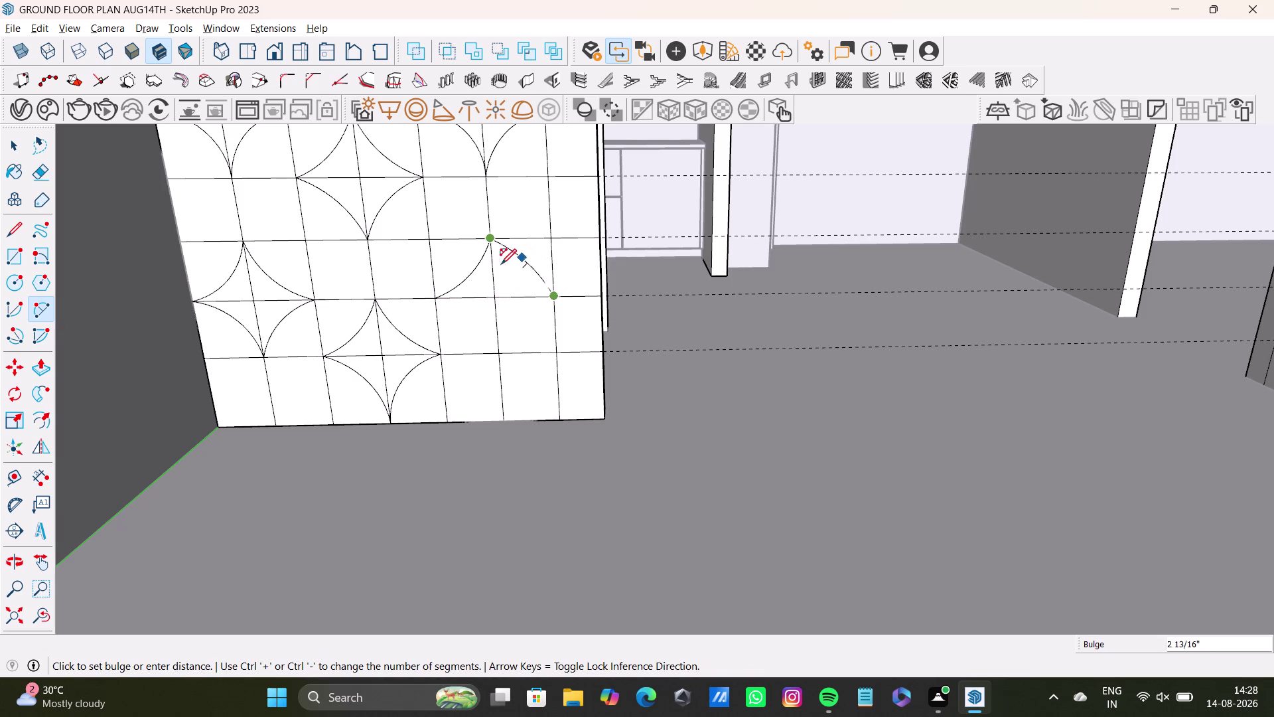
key(space)
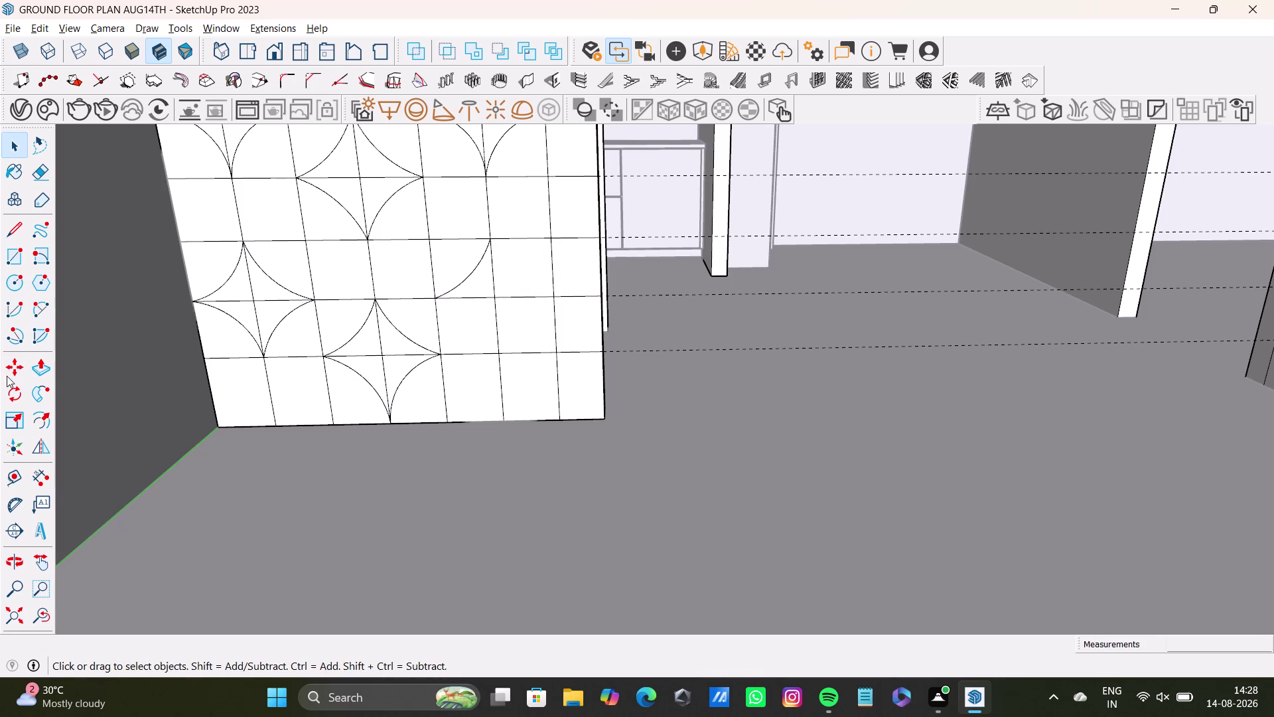
Start an arc toward the right tile corner, then cancel it.
click(37, 312)
scroll(up, 3)
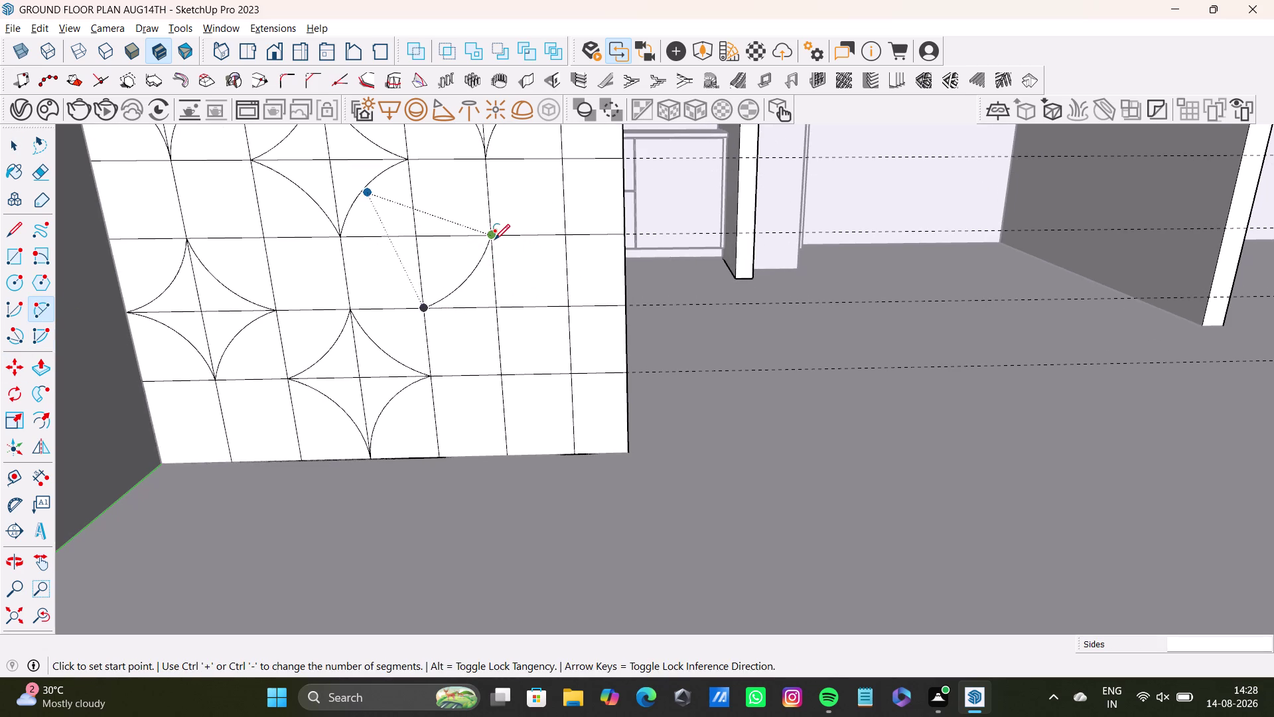
click(495, 238)
click(565, 308)
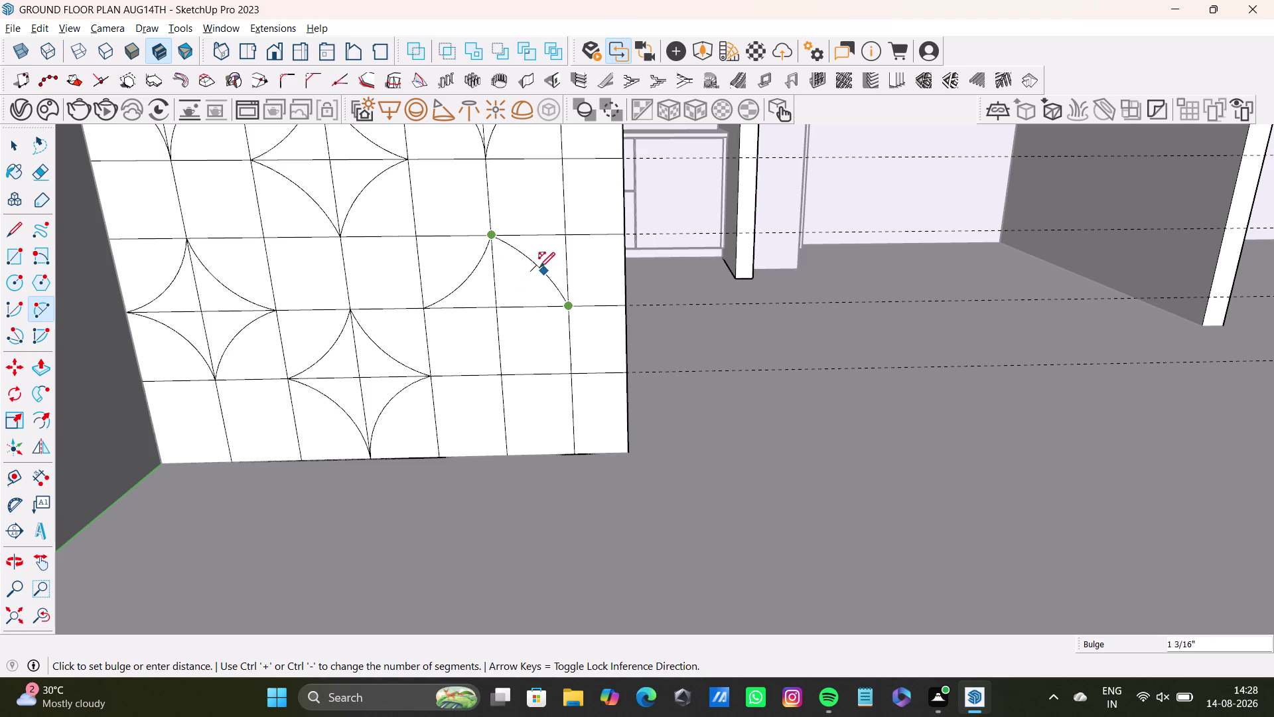
key(space)
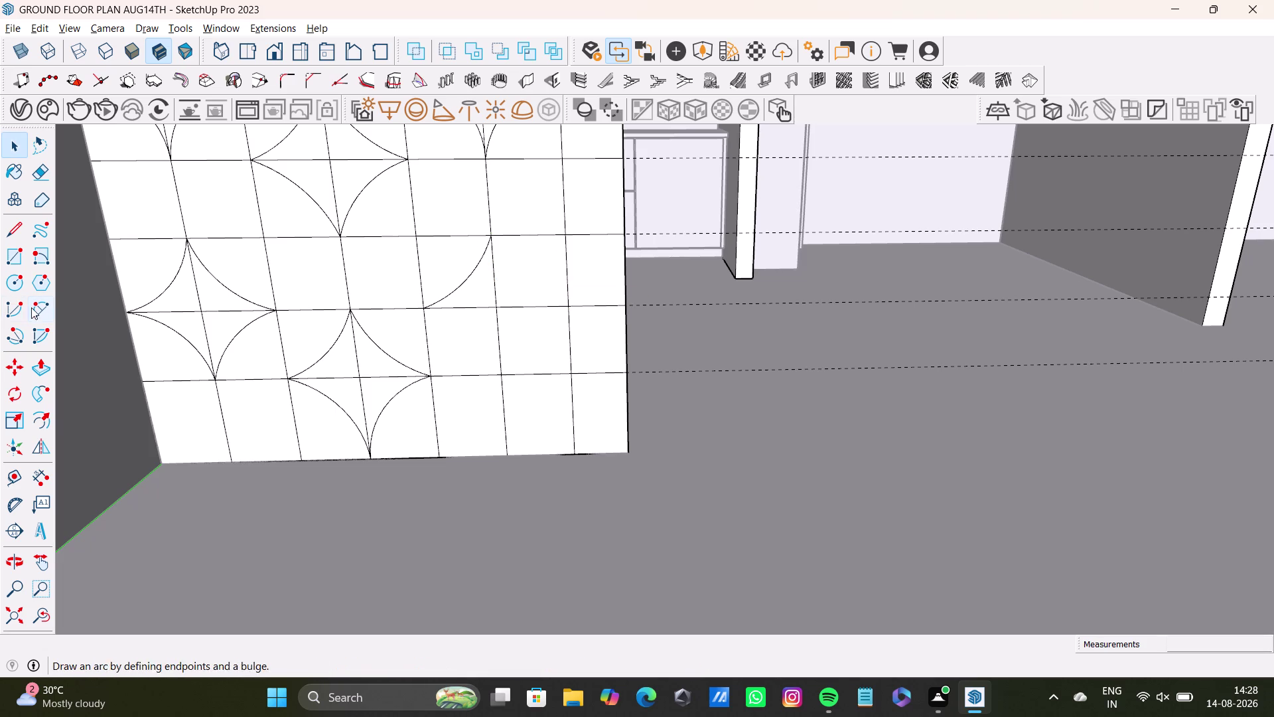
Draw a curved arc between two tile corners near the wall's right side.
click(32, 307)
scroll(up, 3)
click(481, 236)
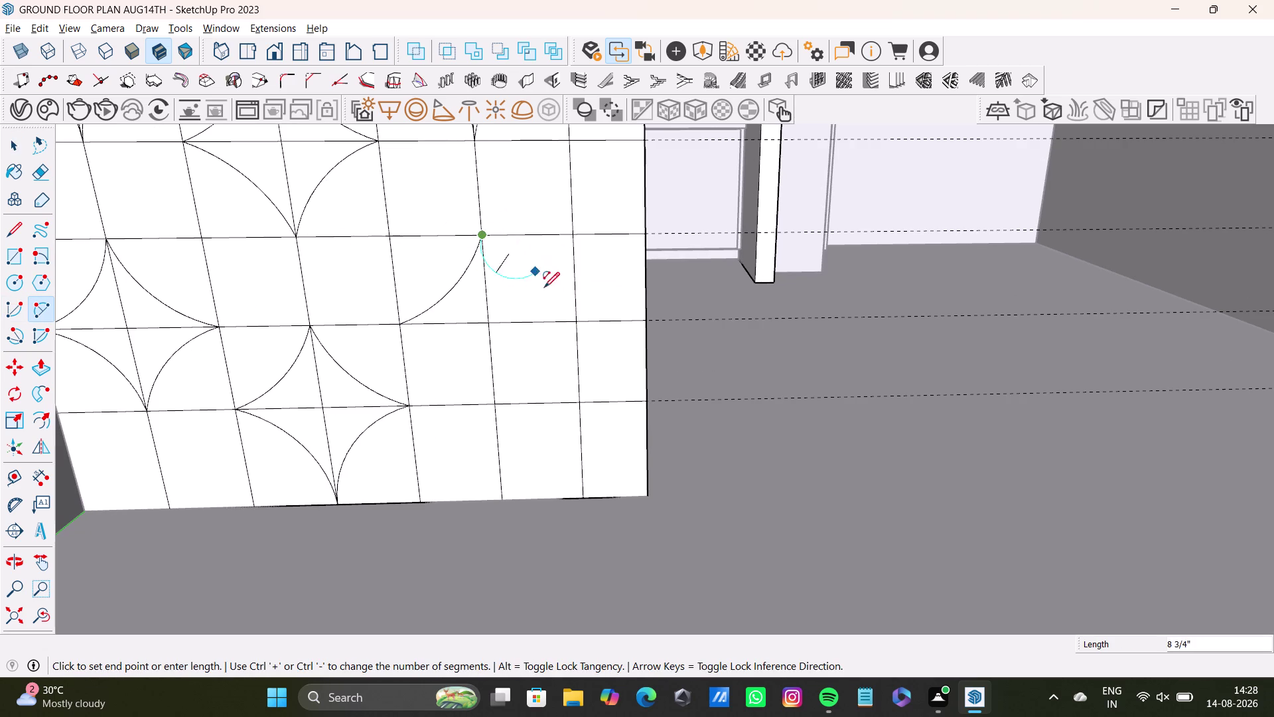
click(573, 316)
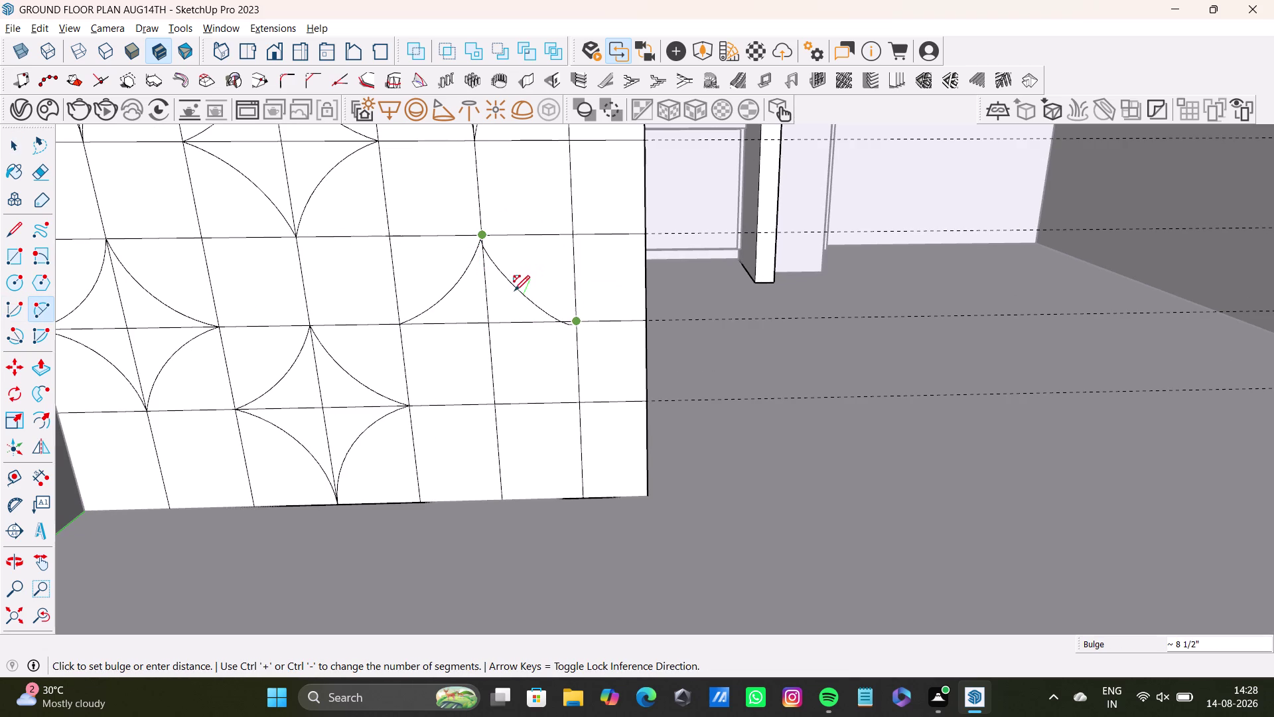
middle_drag(555, 294, 421, 310)
scroll(up, 3)
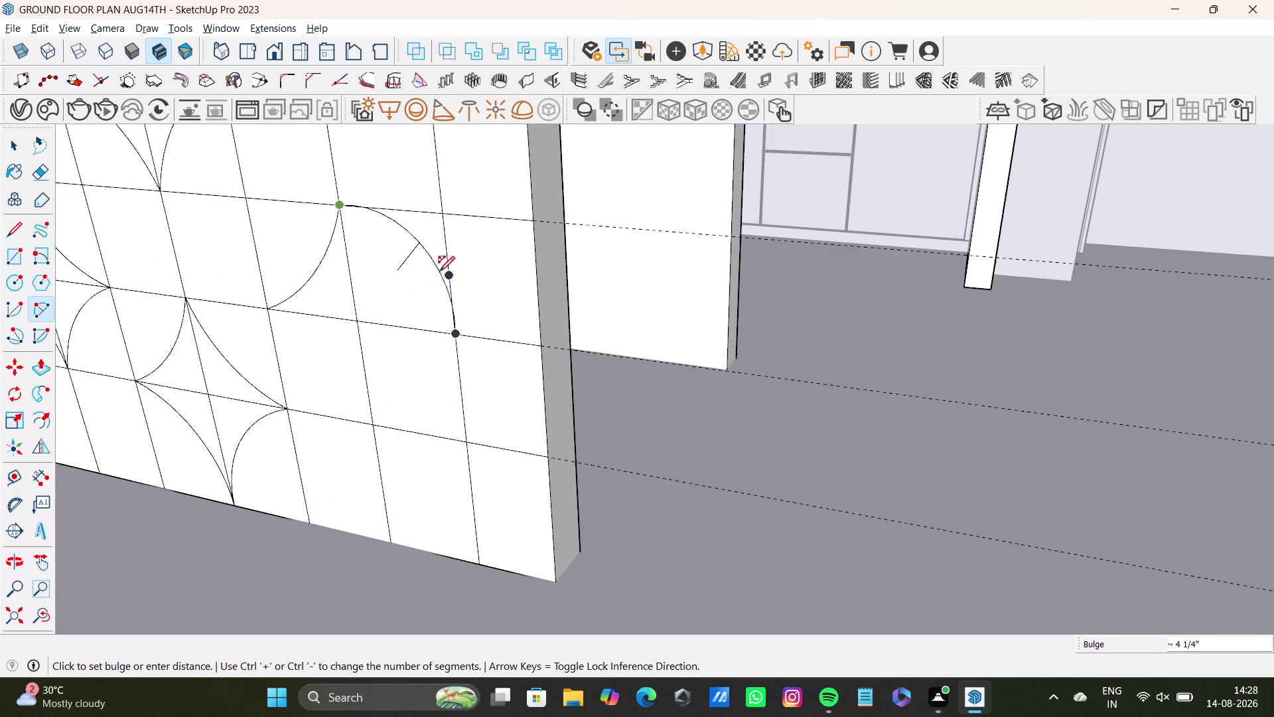
scroll(up, 3)
click(376, 302)
middle_drag(407, 307, 535, 280)
Undo the last arc and redraw it from the upper tile corner.
key(ctrl+z)
middle_drag(343, 393, 439, 368)
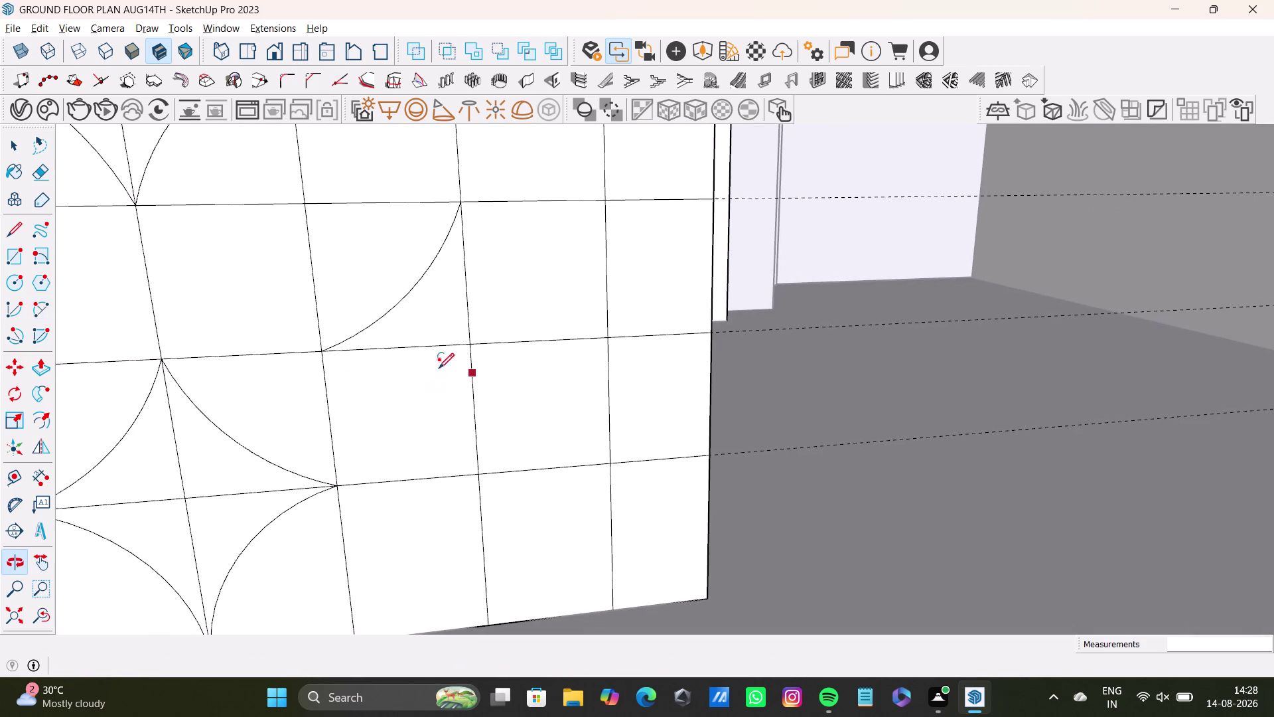
click(32, 306)
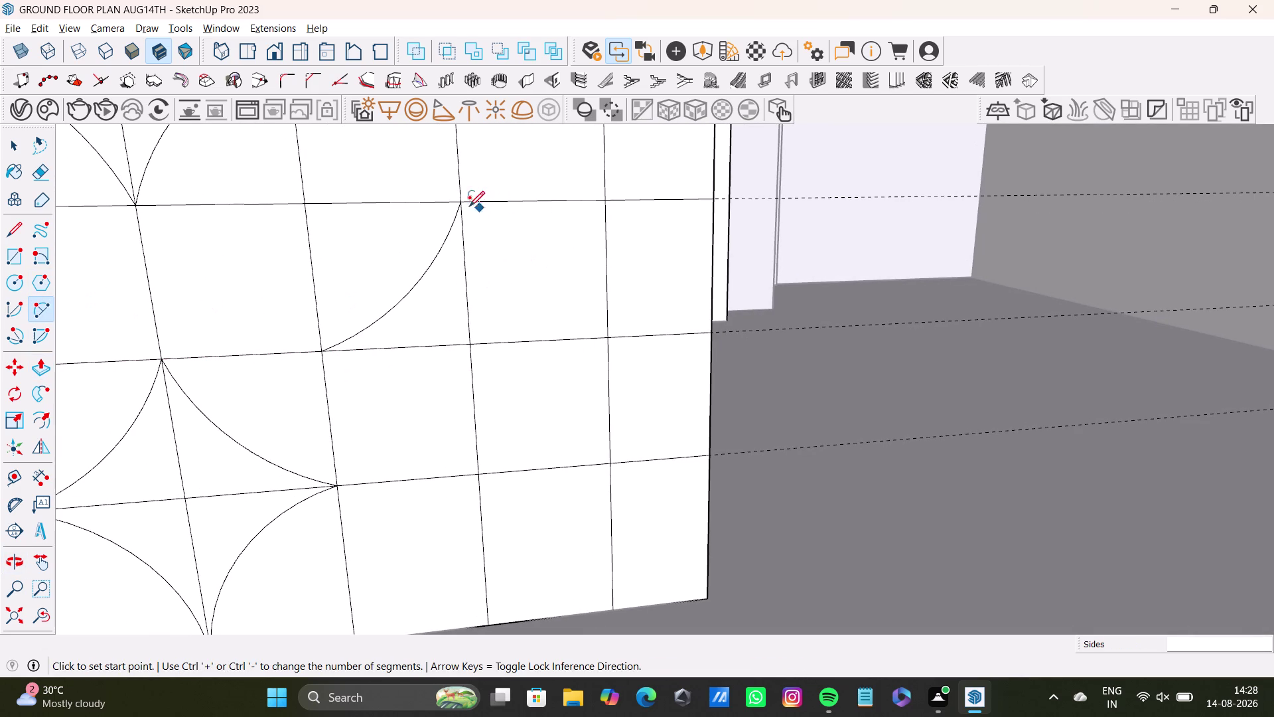
click(461, 202)
click(606, 335)
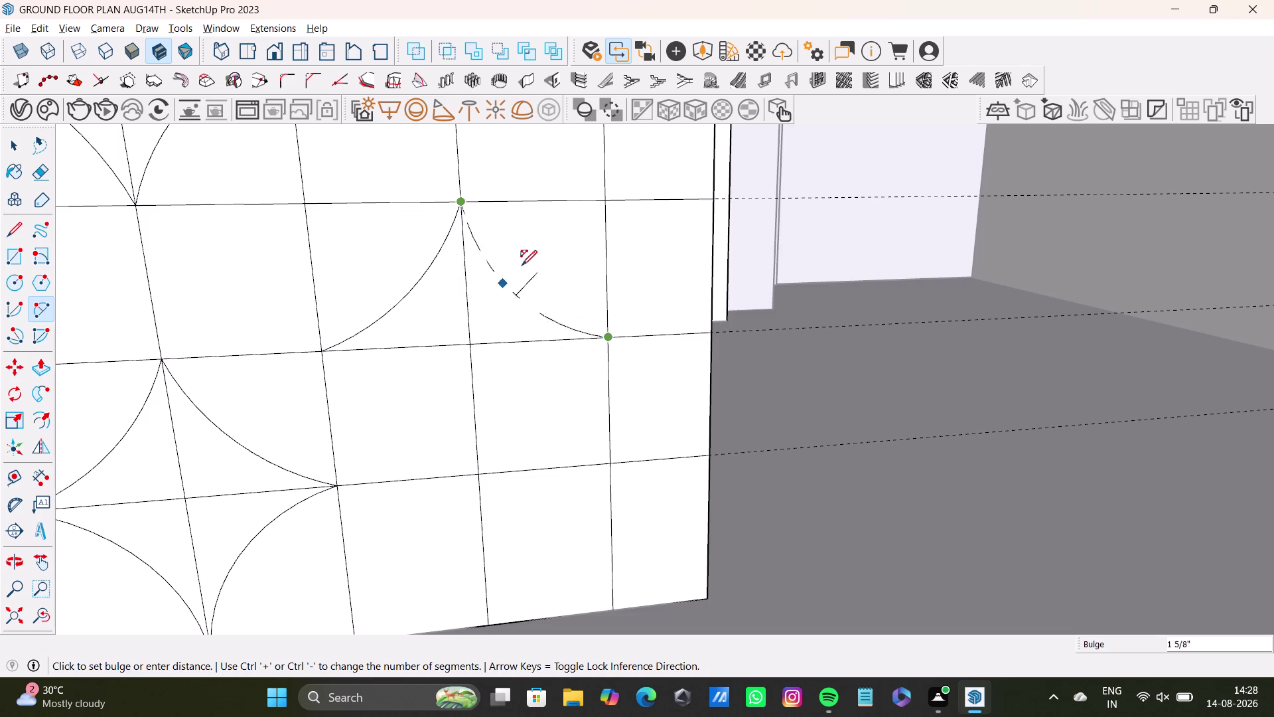
click(508, 284)
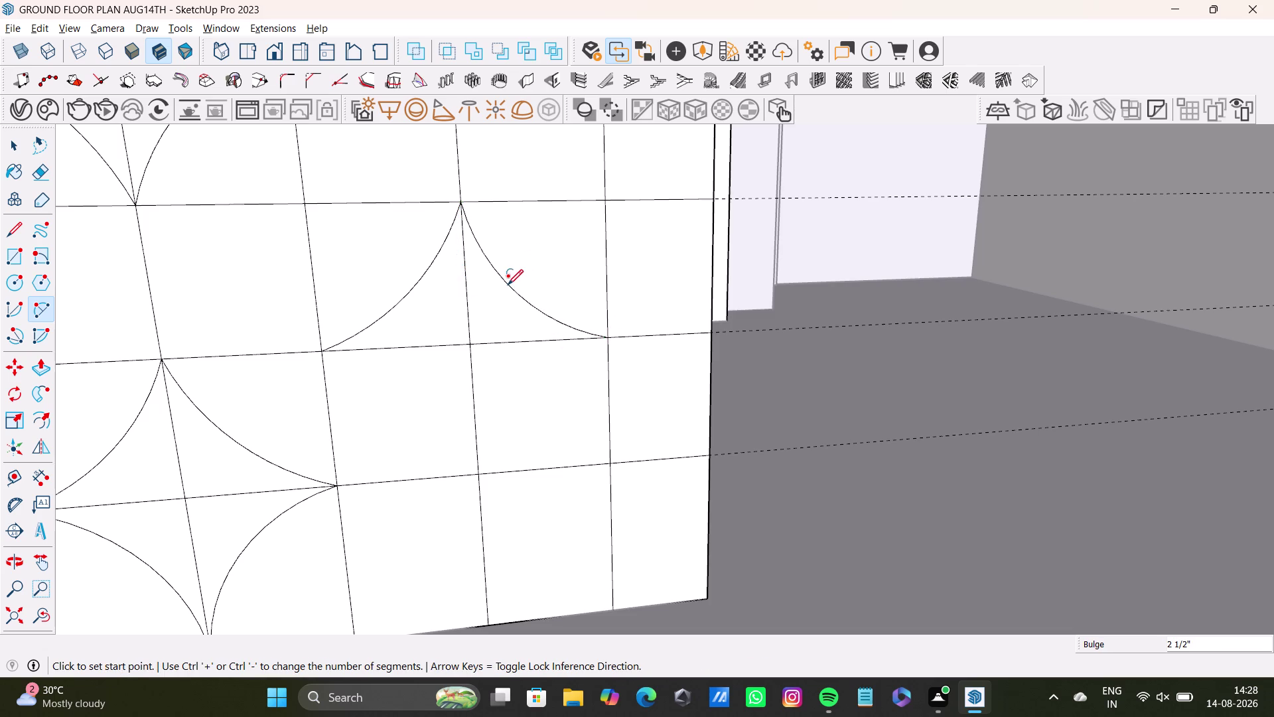
key(space)
Draw the curved arc from the star's left point to the lower corner.
scroll(down, 3)
middle_drag(501, 389, 501, 320)
click(46, 304)
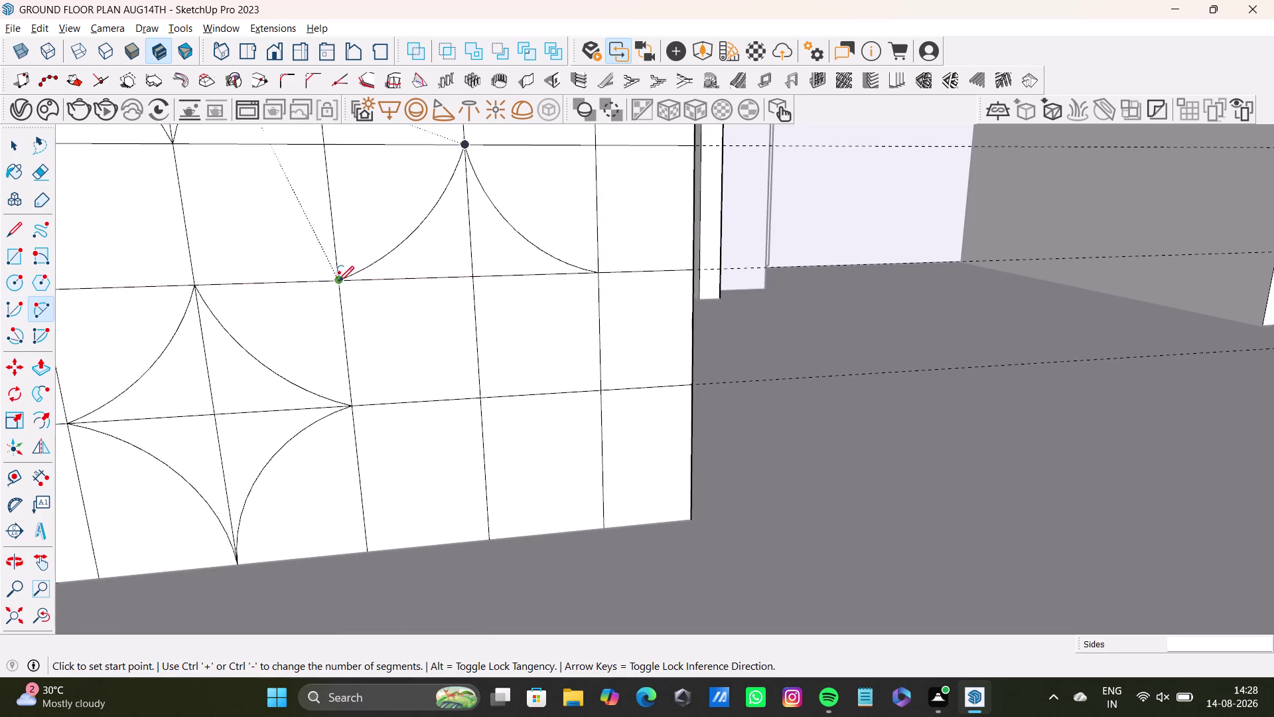
click(339, 281)
click(480, 400)
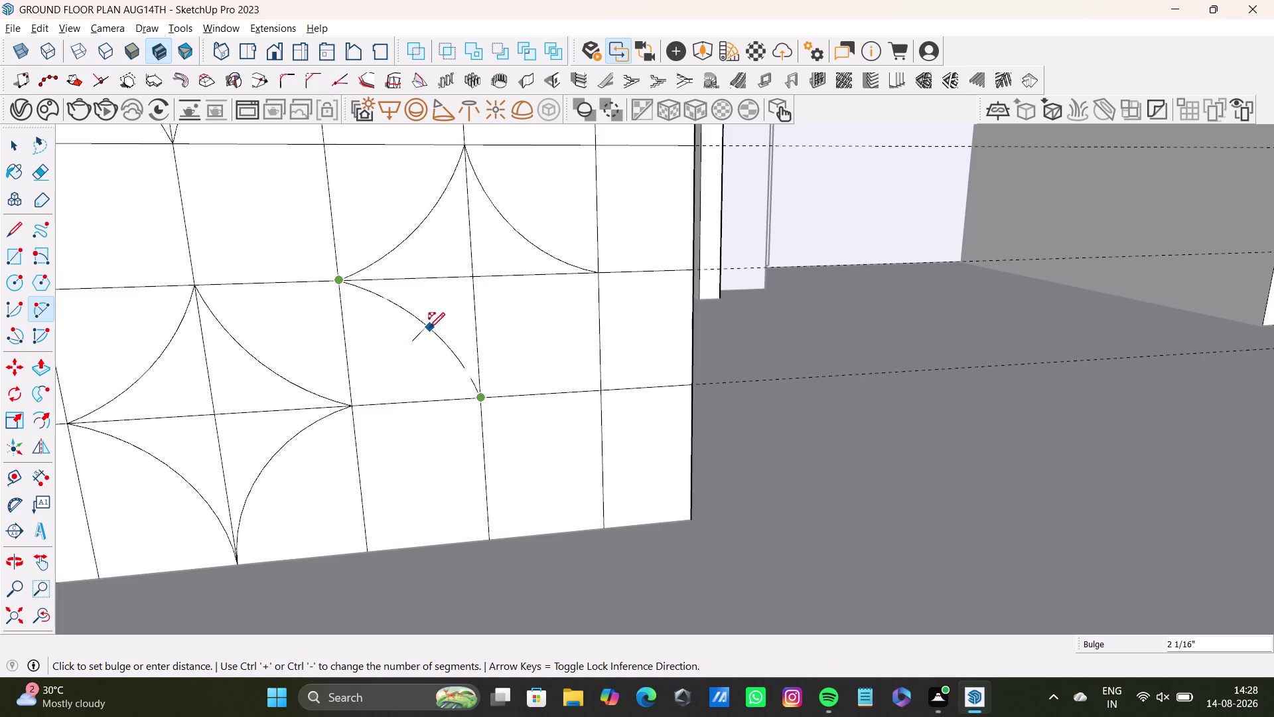
click(430, 328)
key(space)
Draw the final arc from the star's right point, closing the star.
click(34, 303)
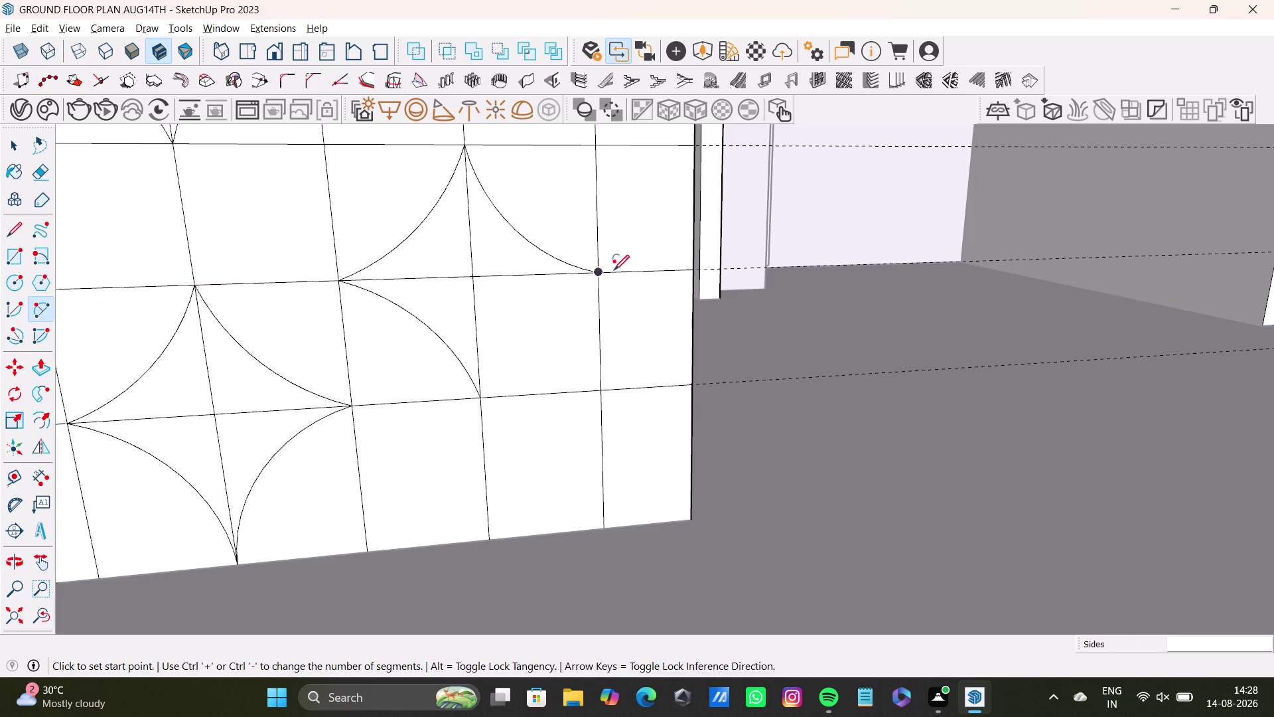
click(602, 274)
click(481, 398)
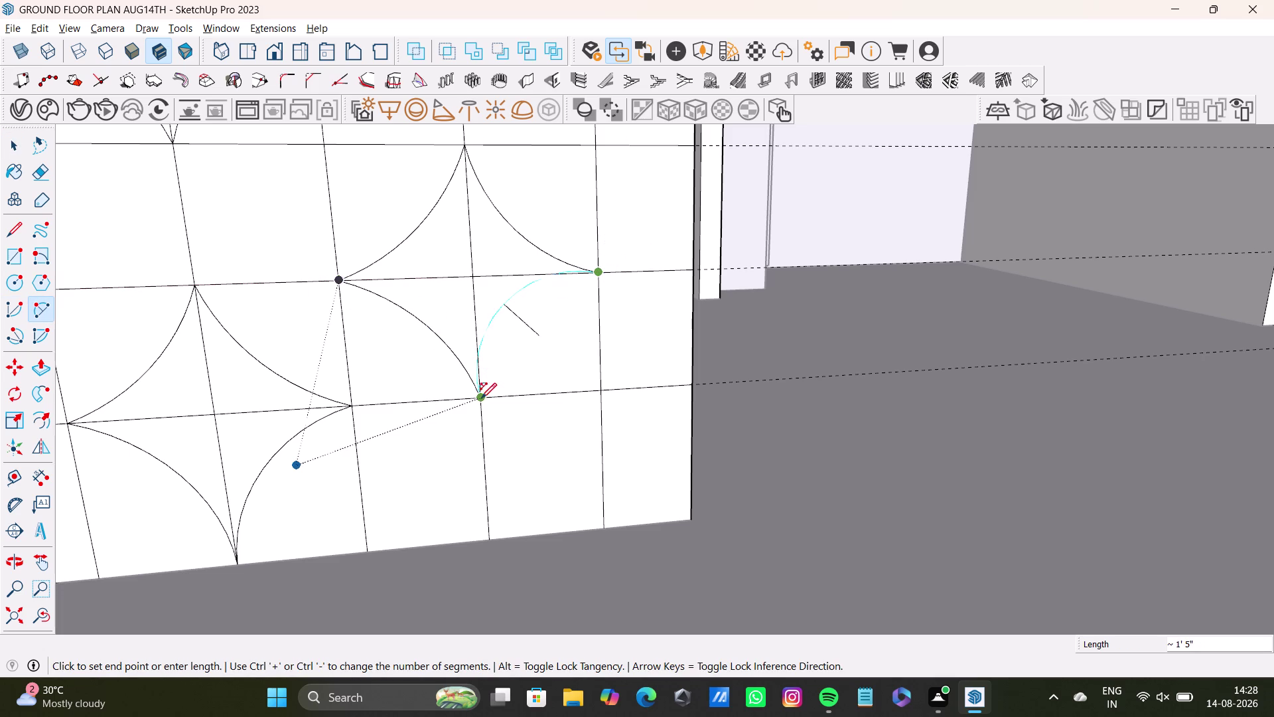
click(490, 339)
key(space)
scroll(down, 3)
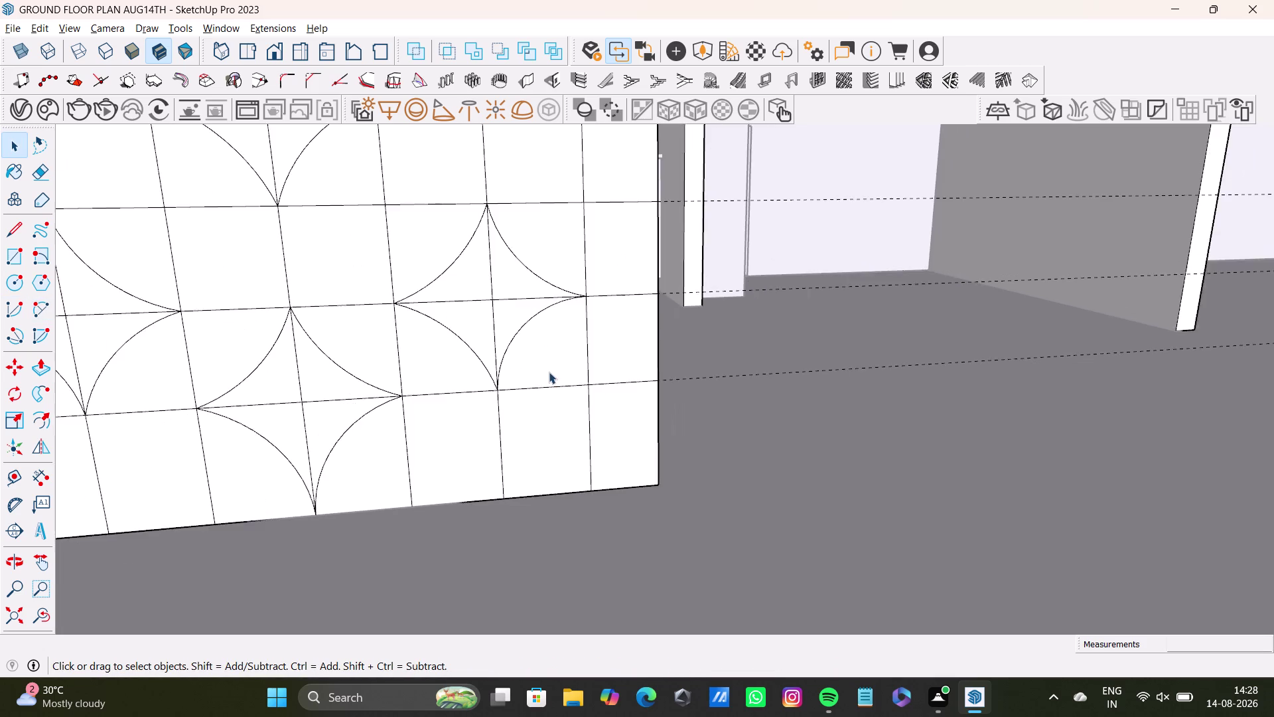
scroll(down, 3)
middle_drag(547, 406, 642, 540)
middle_drag(645, 536, 481, 521)
middle_drag(600, 532, 535, 462)
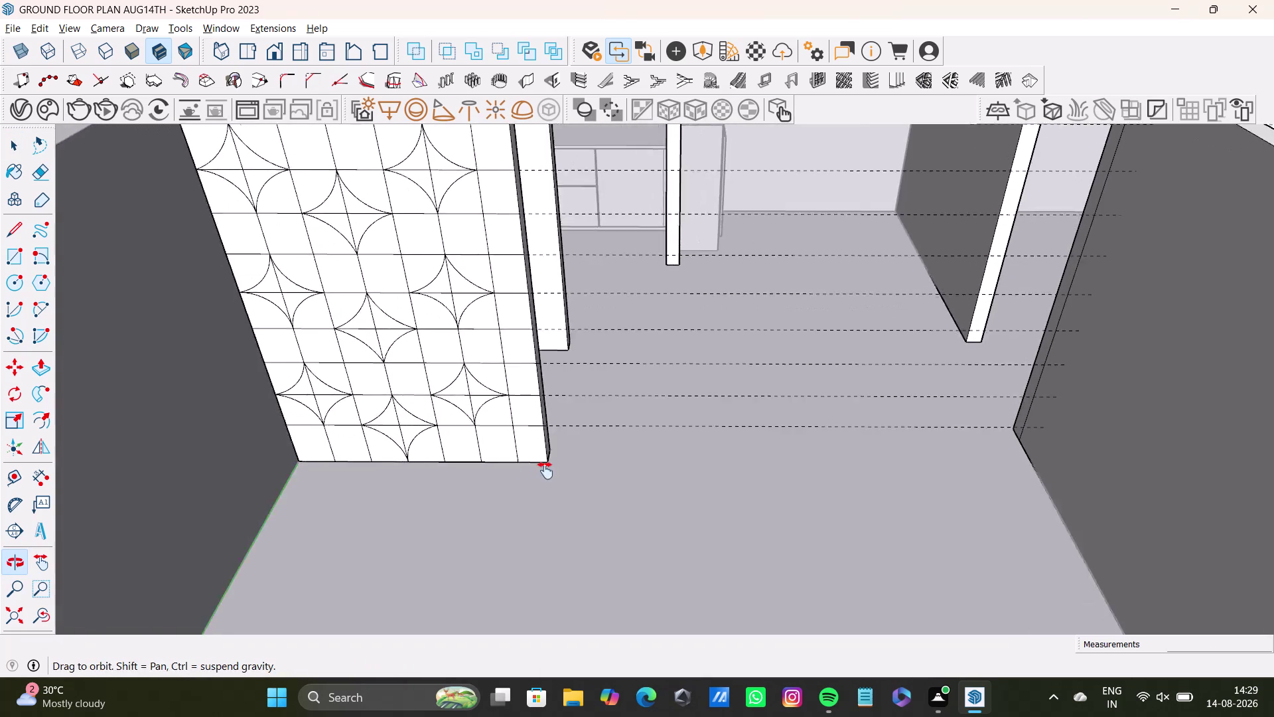
middle_drag(536, 462, 545, 470)
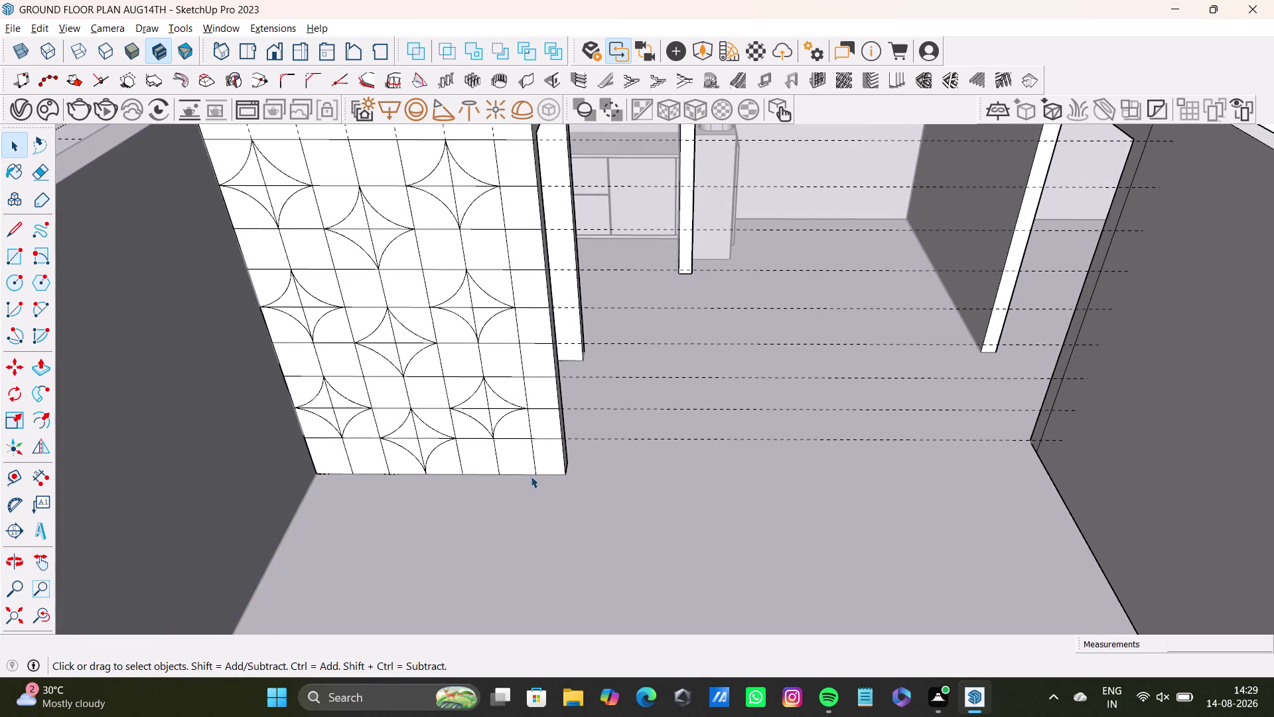
key(Return)
key(Return)
key(Return)
key(Return)
key(Return)
key(Return)
key(Return)
key(Return)
key(Return)
key(Return)
key(Return)
key(Return)
scroll(up, 3)
scroll(up, 3)
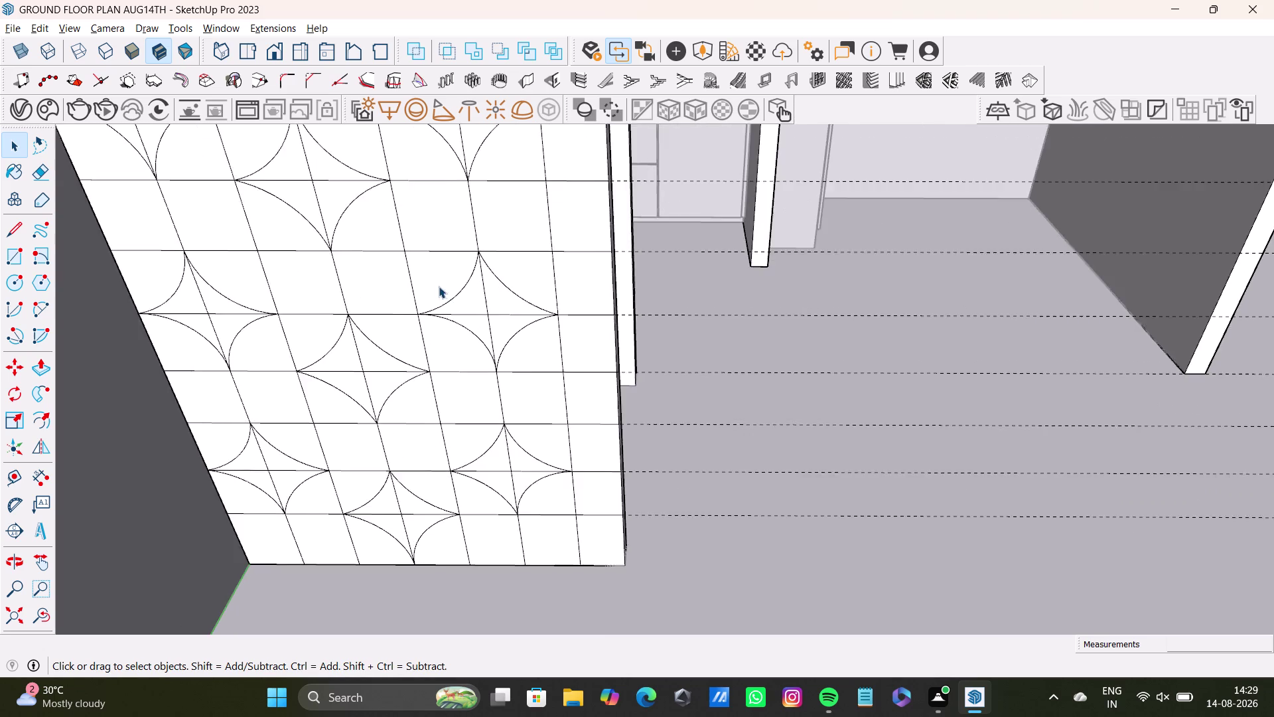
scroll(up, 3)
middle_drag(504, 319, 552, 316)
middle_drag(542, 321, 466, 348)
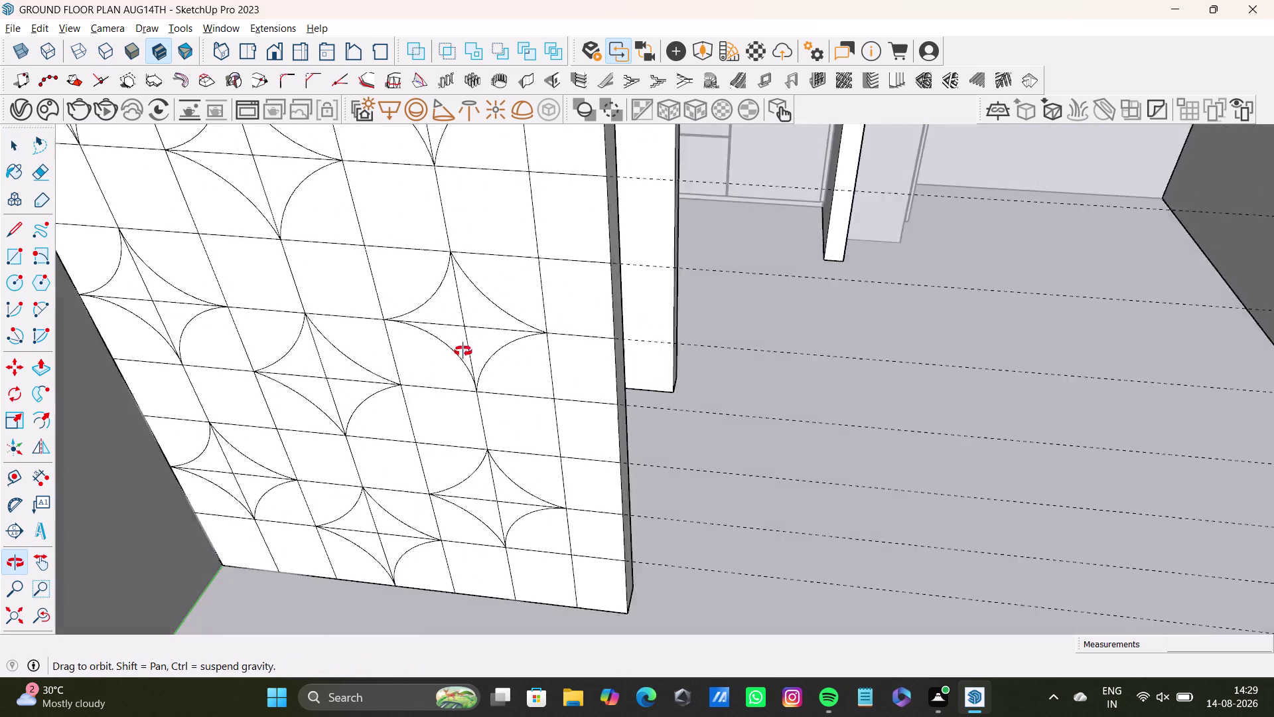
middle_drag(466, 348, 452, 362)
scroll(up, 3)
middle_drag(520, 334, 537, 322)
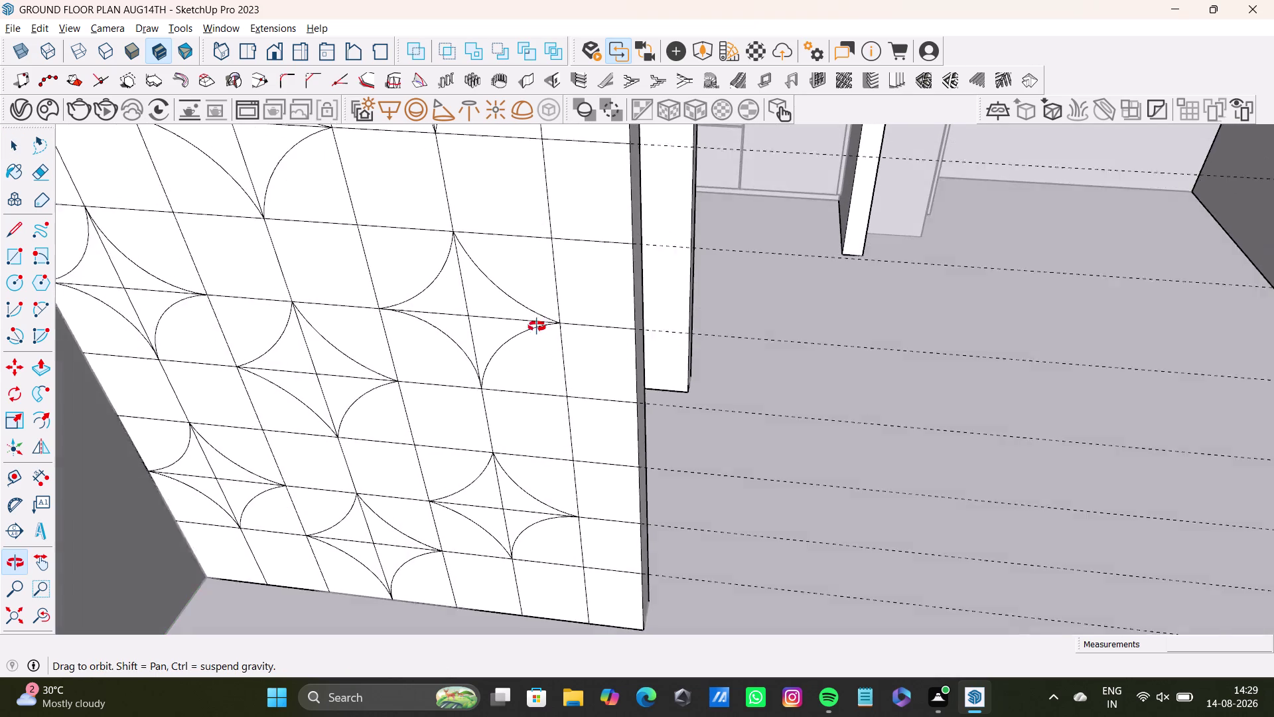
middle_drag(537, 321, 536, 328)
middle_drag(524, 337, 566, 328)
middle_drag(581, 353, 600, 387)
middle_drag(599, 389, 592, 394)
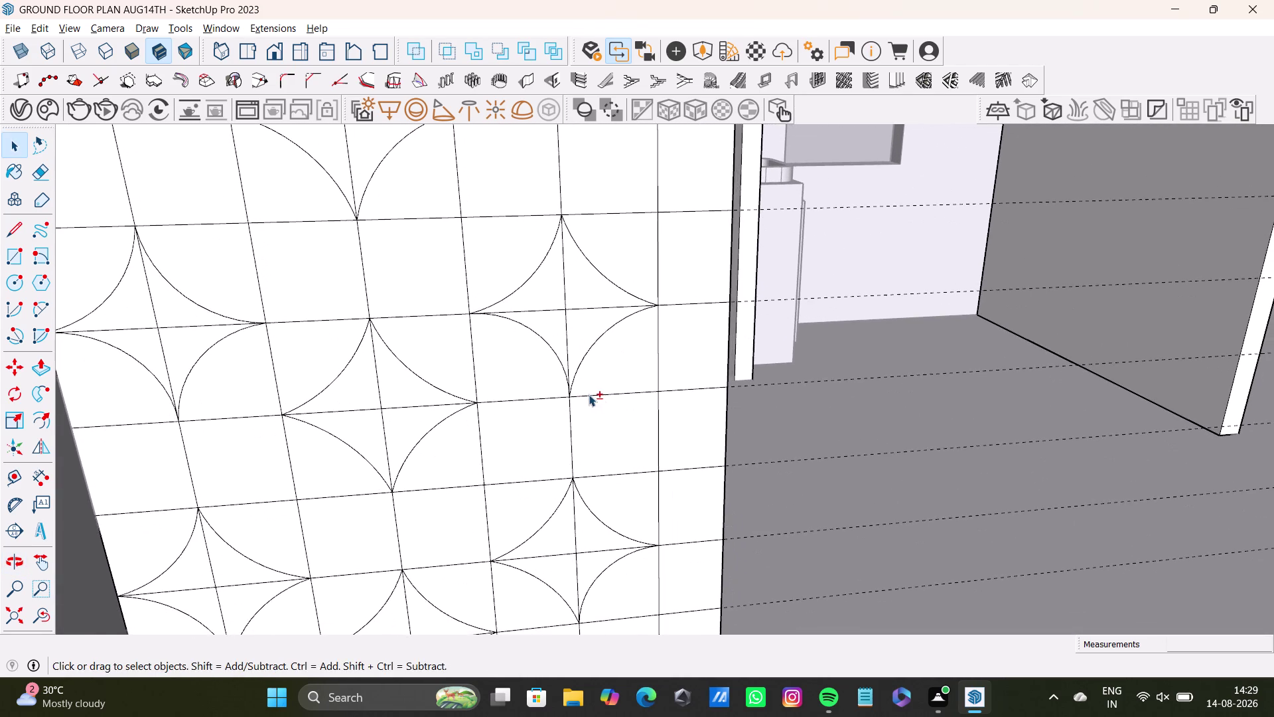
middle_drag(589, 415, 510, 430)
scroll(down, 3)
middle_drag(328, 373, 450, 446)
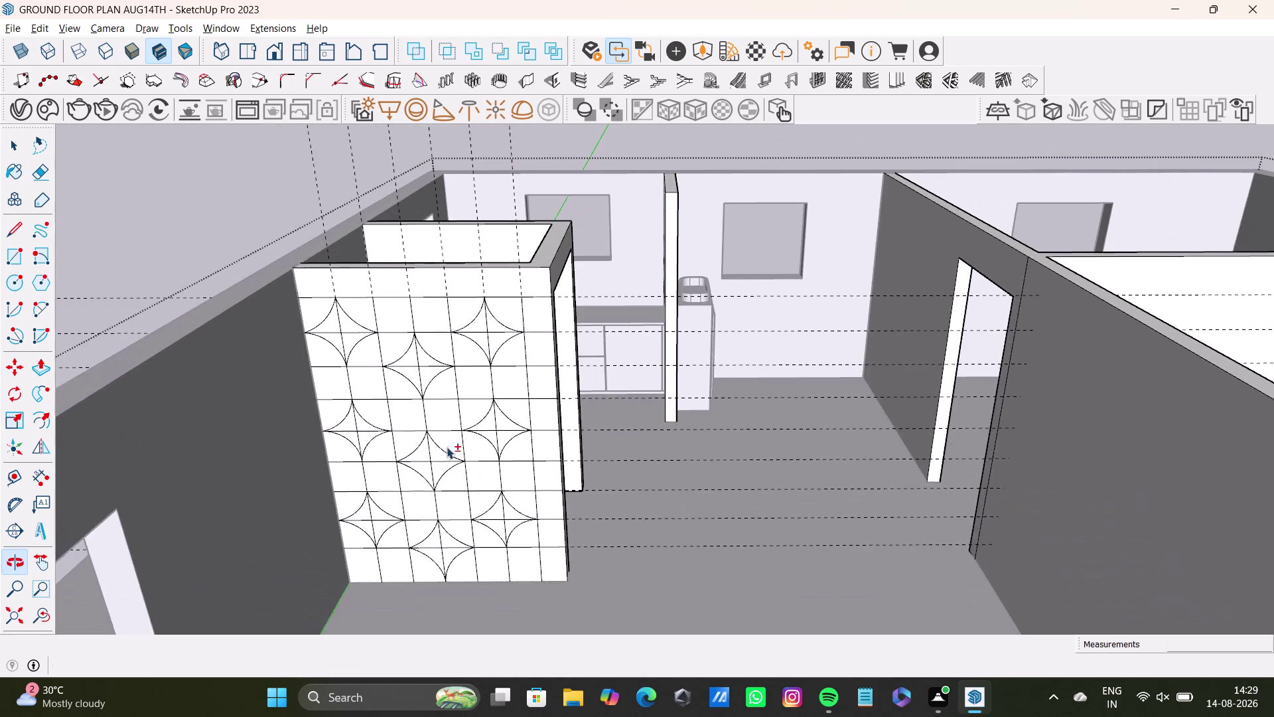
scroll(up, 3)
Push the top-left corner piece of the first star into the wall.
click(299, 284)
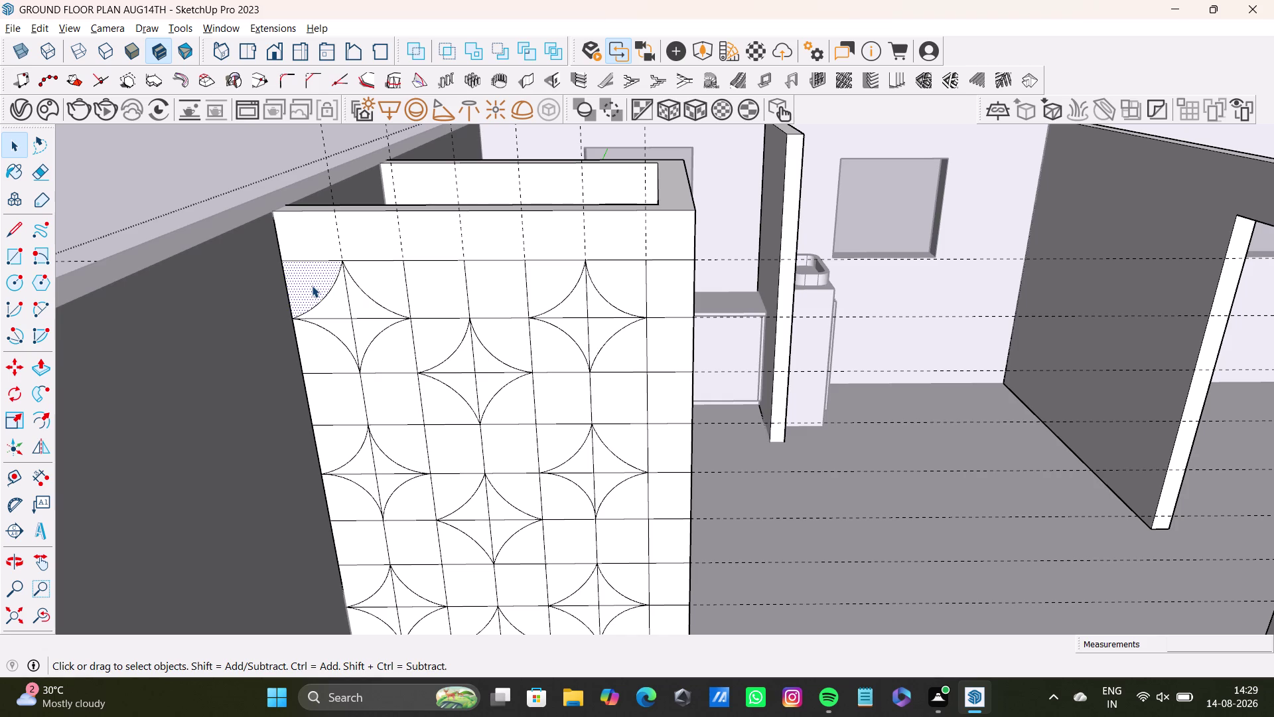
key(p)
click(312, 285)
middle_drag(381, 231, 344, 299)
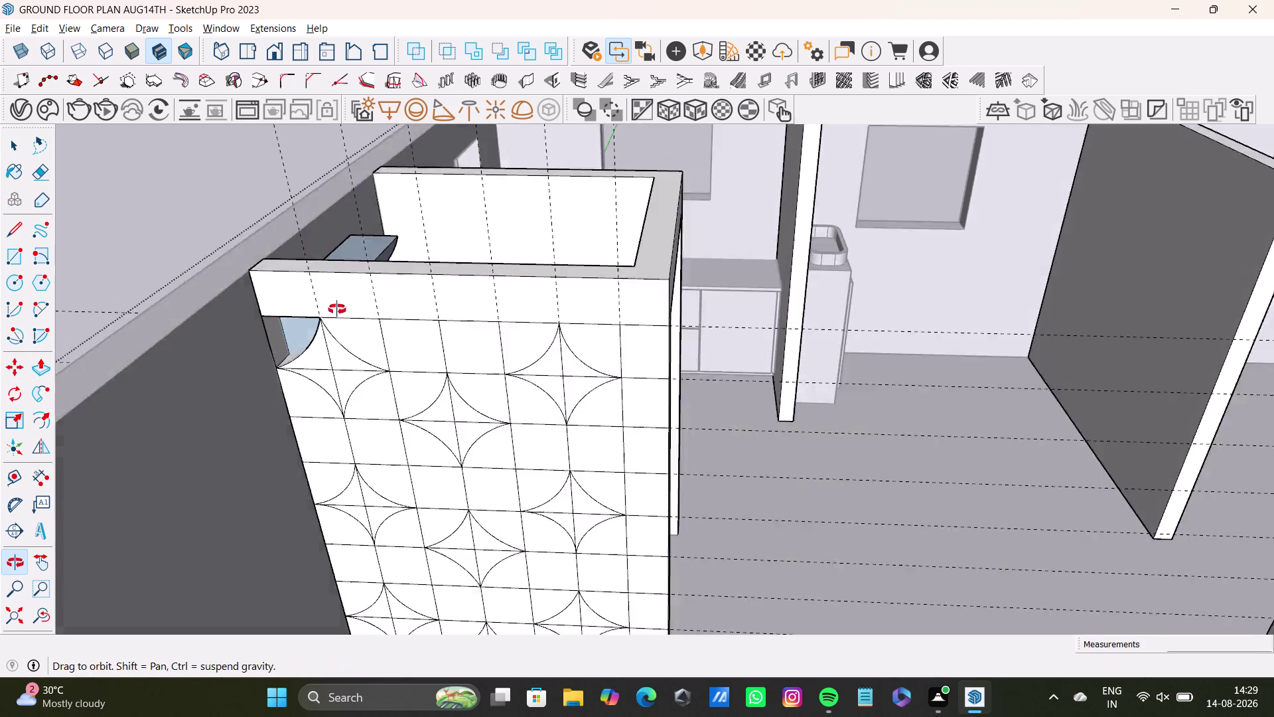
middle_drag(343, 299, 284, 367)
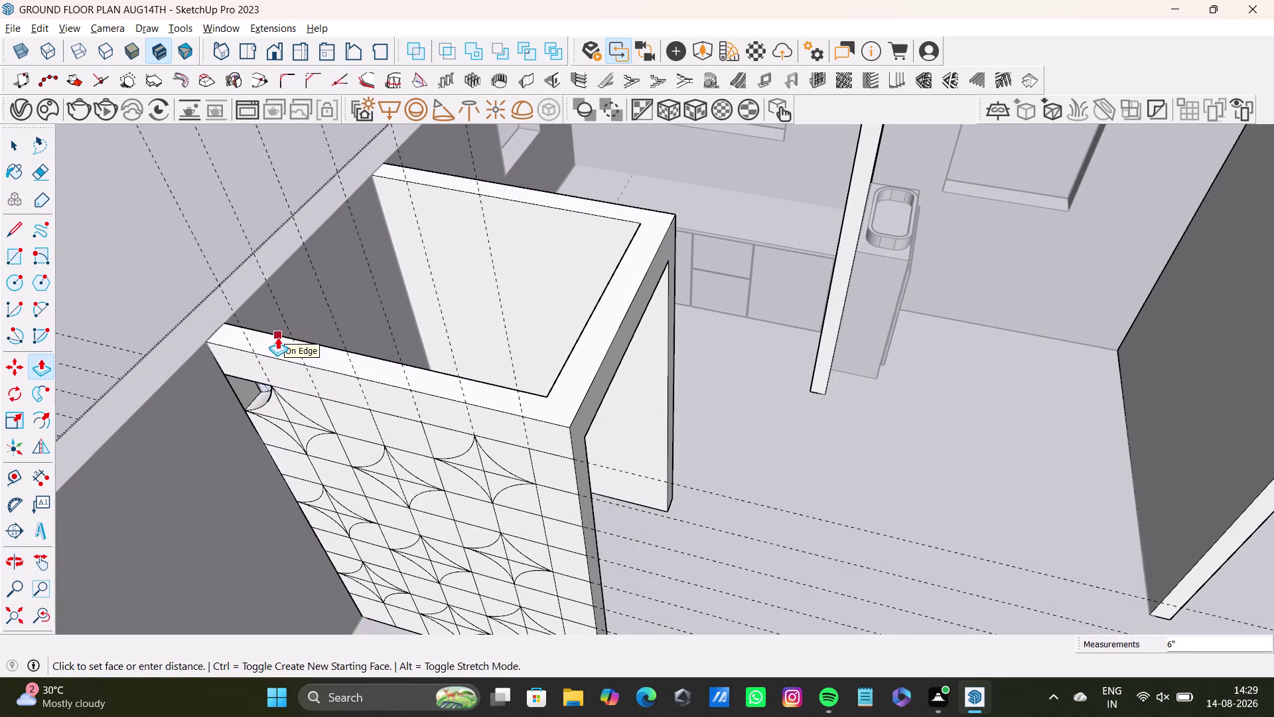
click(277, 337)
middle_drag(284, 423, 332, 383)
click(362, 358)
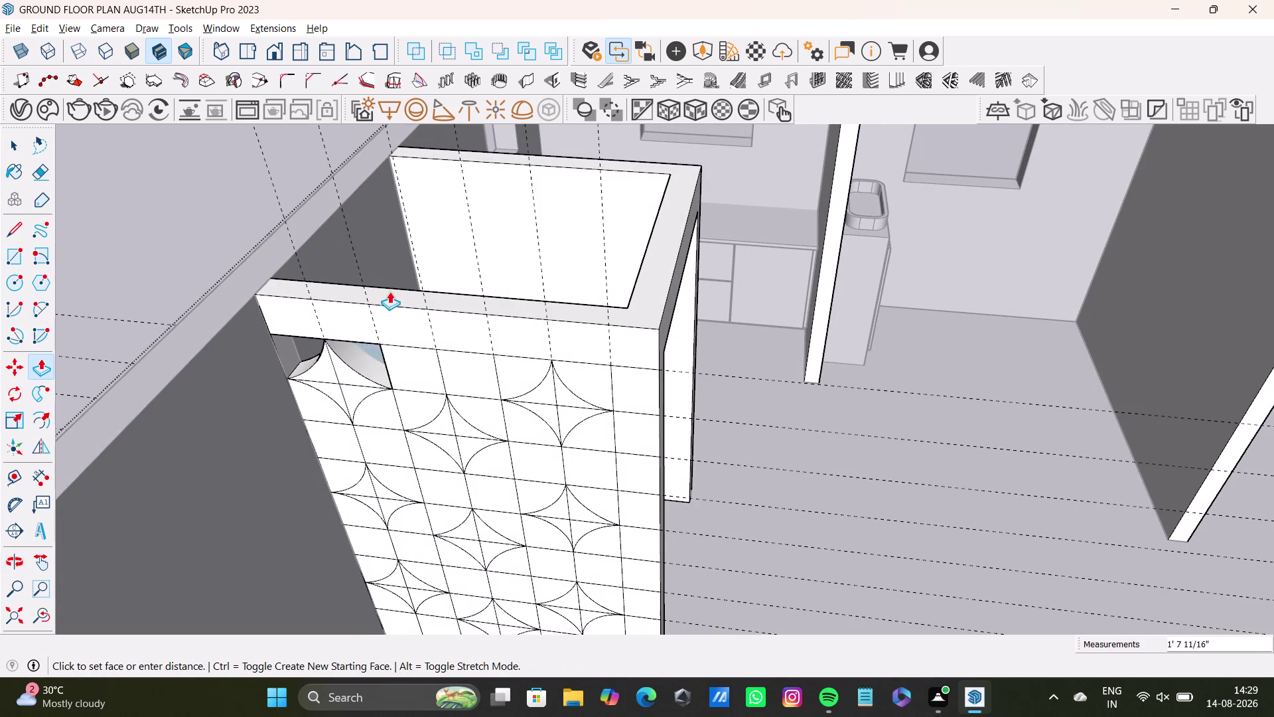
Push another corner piece deeper, then undo the push that overshot the wall.
middle_drag(395, 297, 277, 377)
click(320, 324)
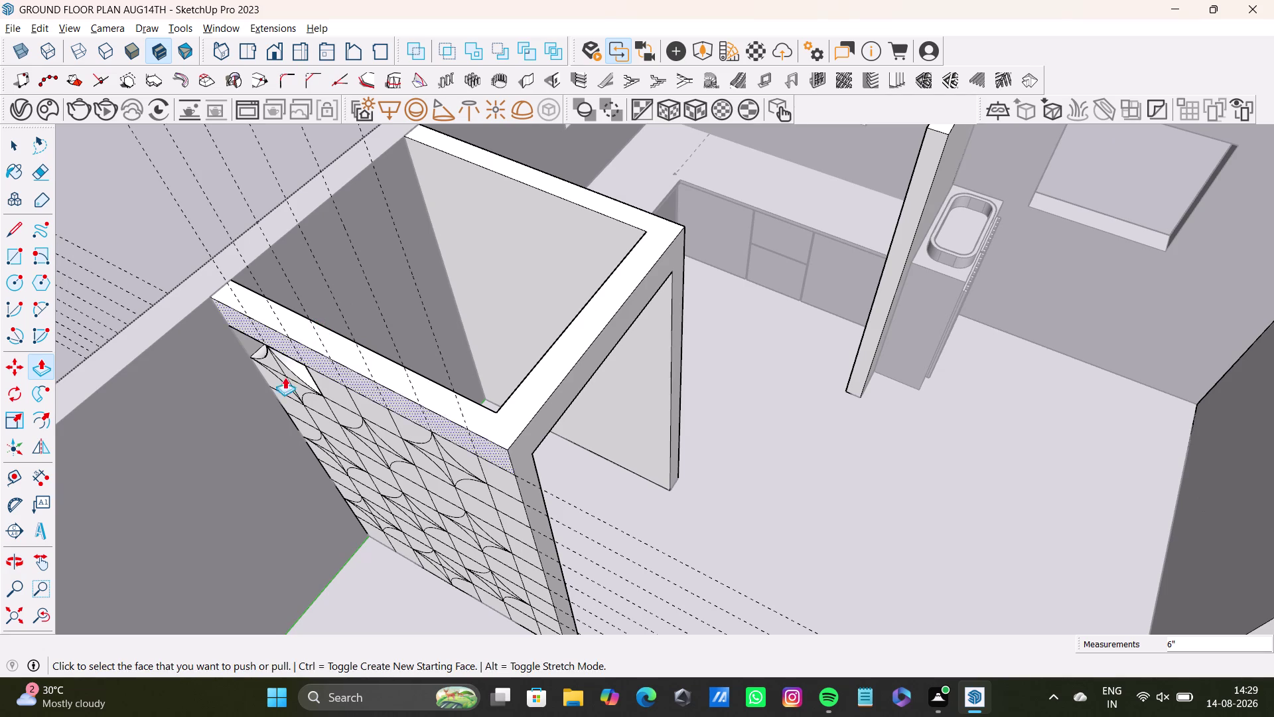
middle_drag(292, 403, 403, 319)
drag(347, 331, 413, 251)
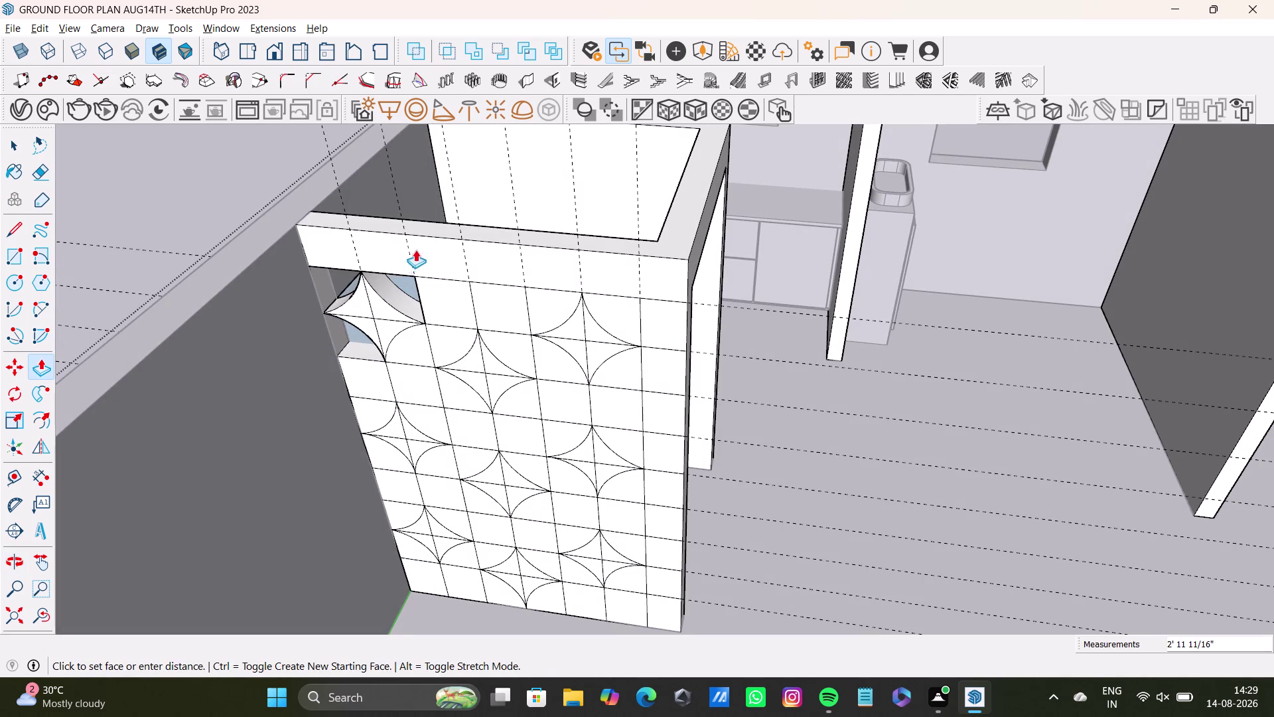
middle_drag(419, 248, 290, 386)
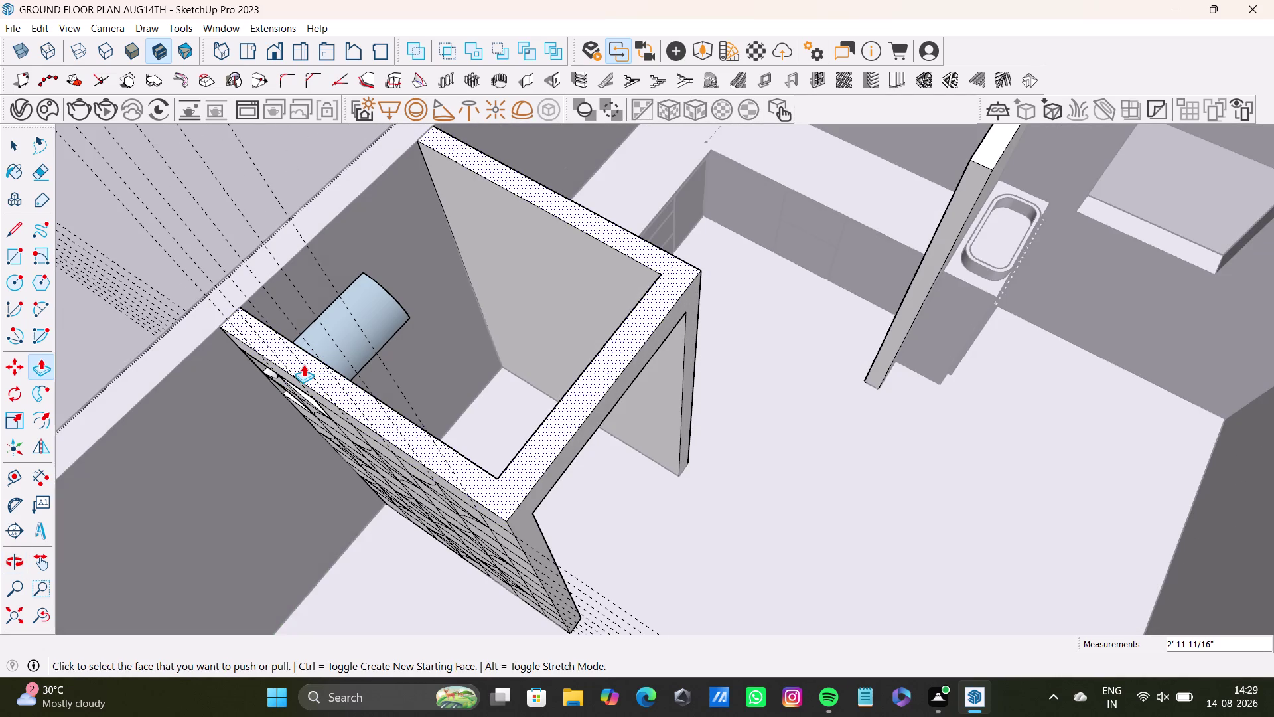
key(ctrl+z)
Push the corner piece back to the wall's inner face.
middle_drag(340, 407, 421, 330)
scroll(up, 3)
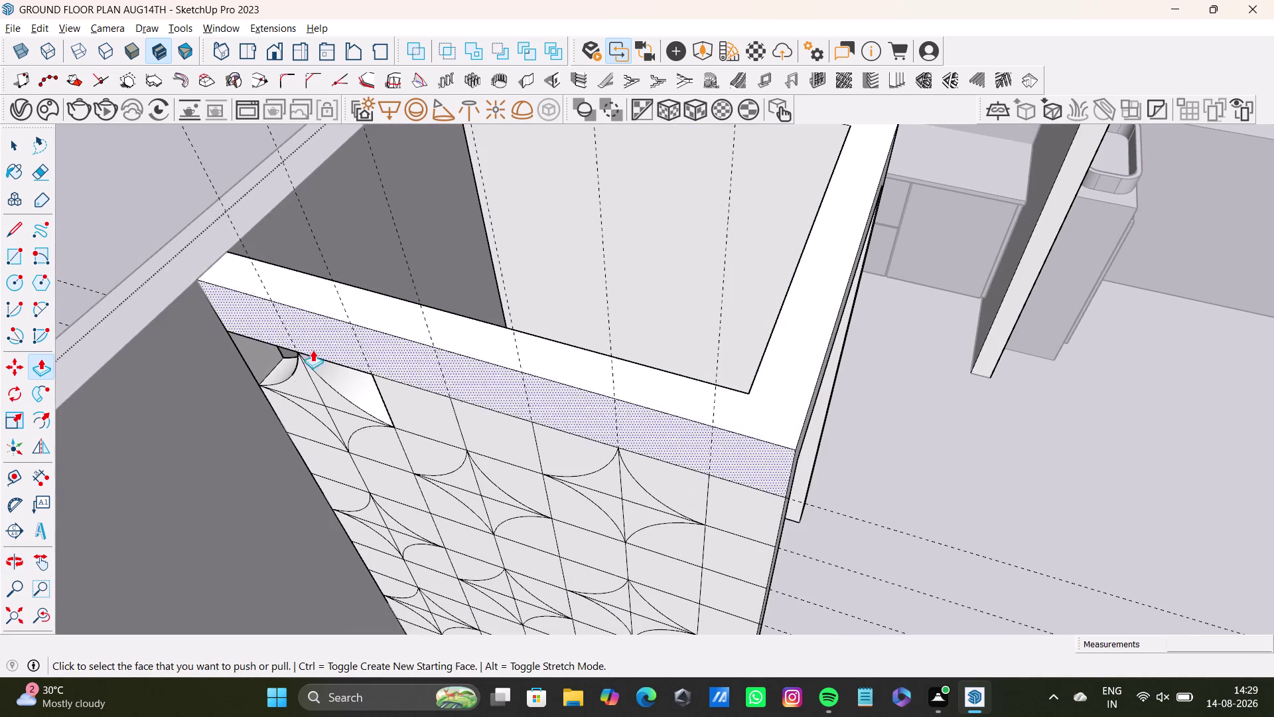
drag(289, 414, 292, 401)
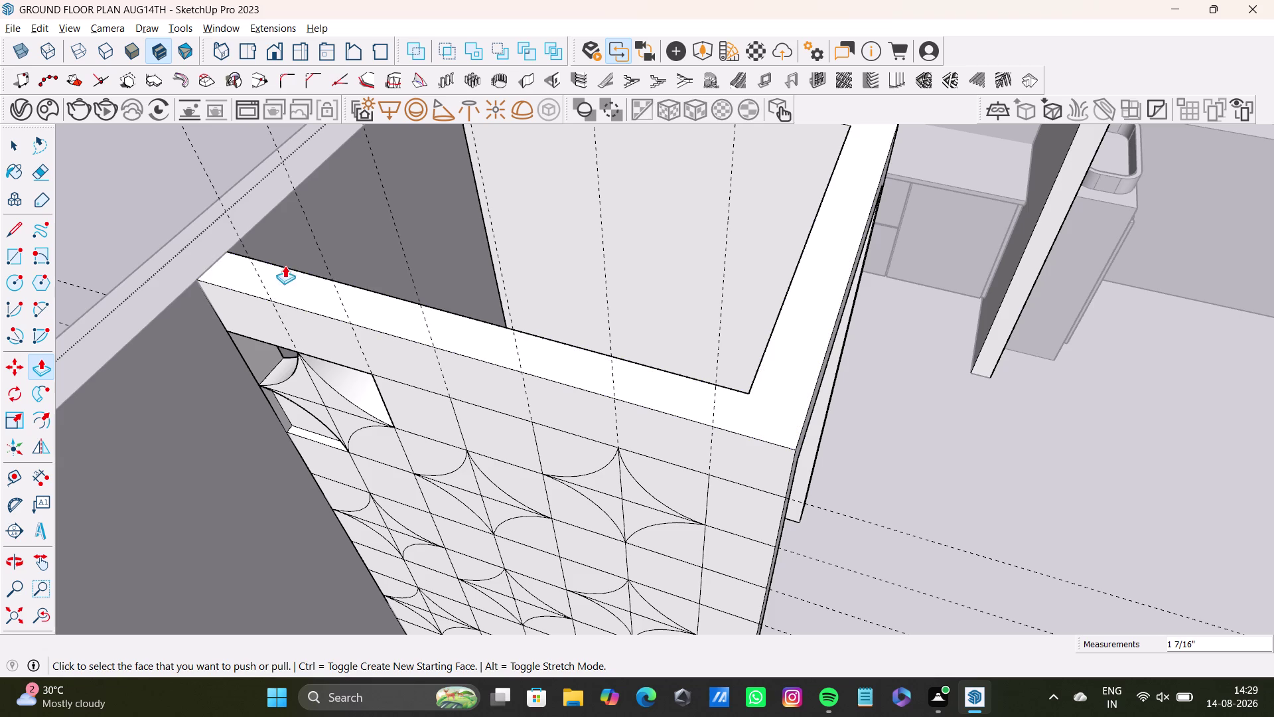
click(288, 264)
middle_drag(350, 434, 408, 357)
key(ctrl+z)
Push the curved corner piece through and delete the leftover face inside the opening.
click(445, 213)
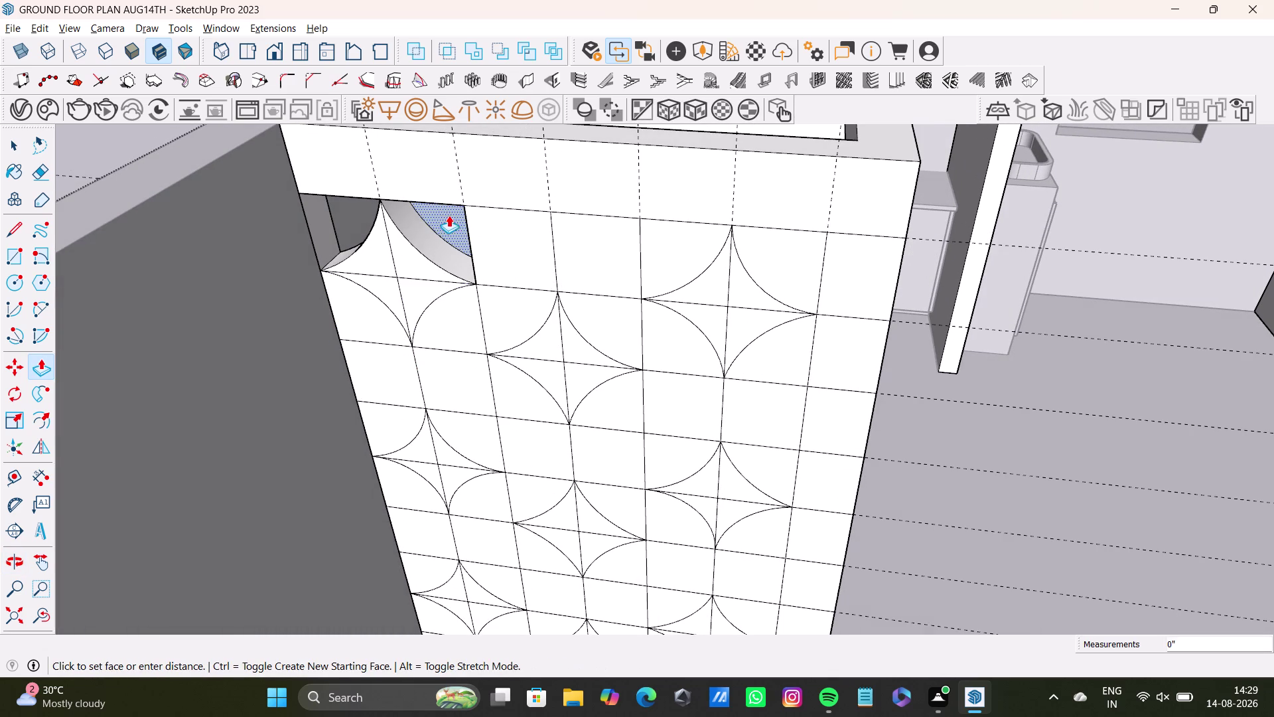
middle_drag(454, 242, 399, 293)
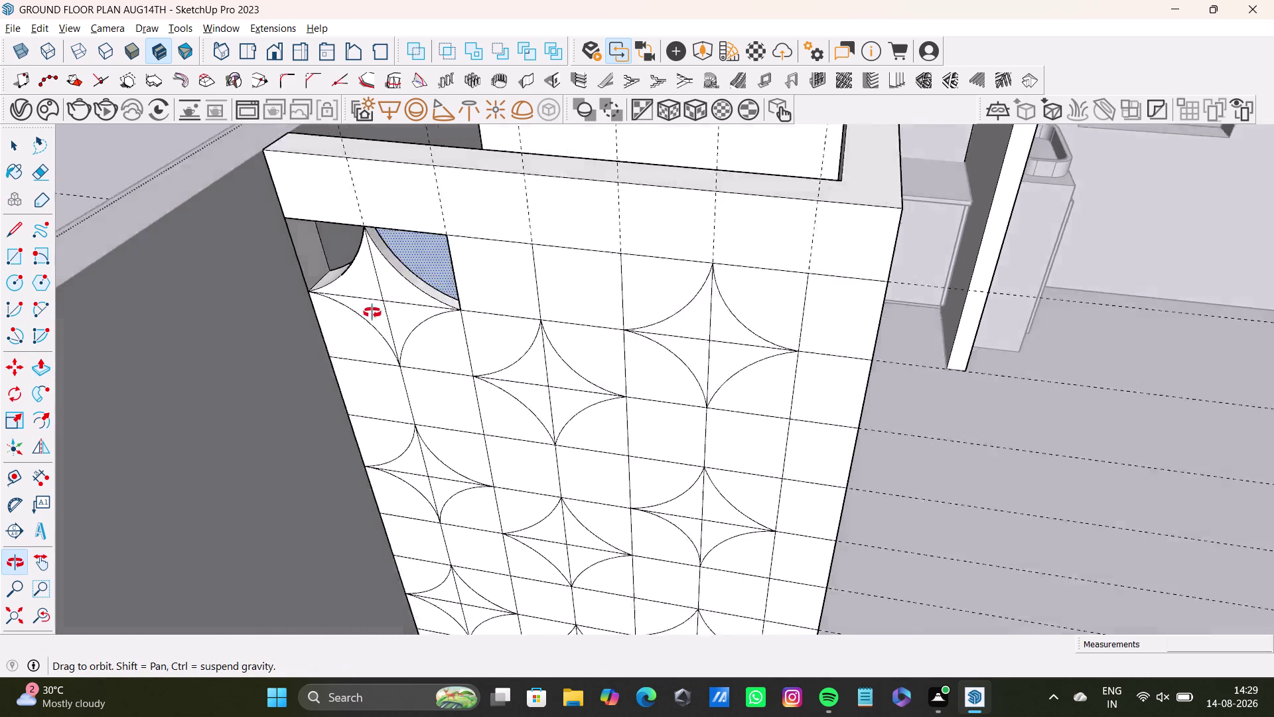
middle_drag(399, 293, 347, 331)
click(367, 267)
middle_drag(328, 367, 454, 270)
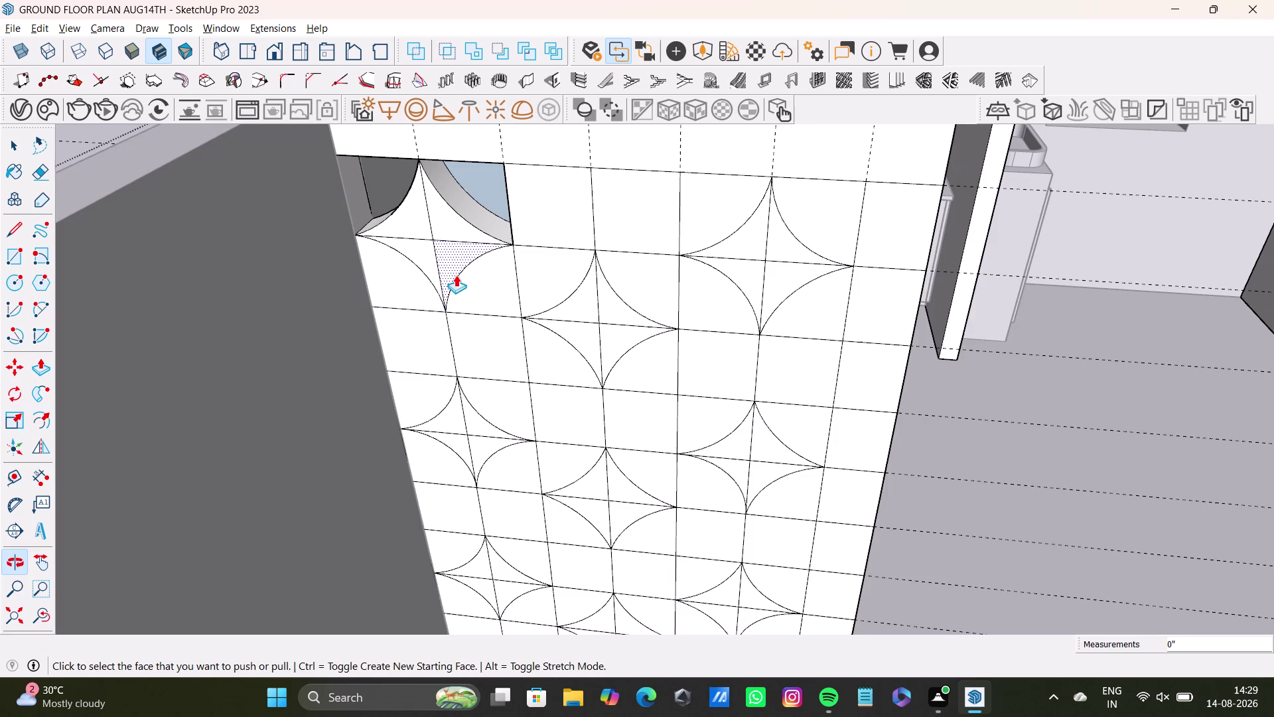
scroll(up, 3)
key(space)
click(490, 175)
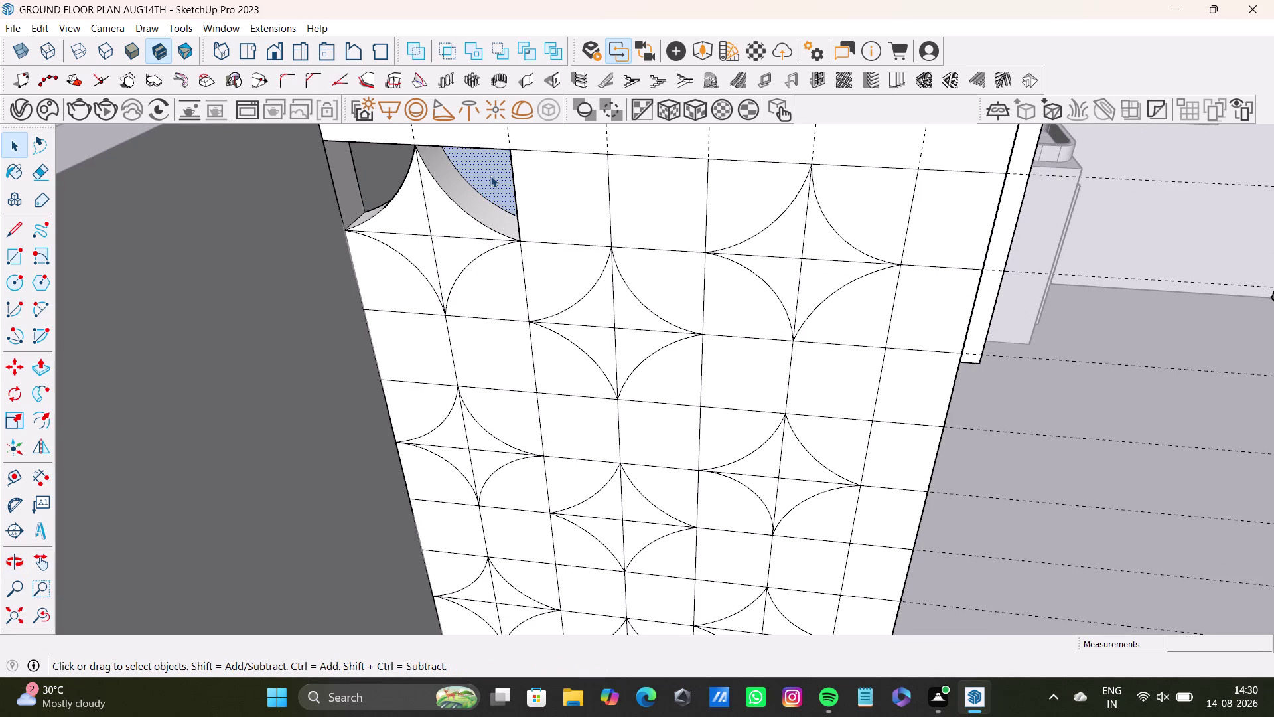
key(Delete)
Return to the opening's front and push the lower star segment into the wall.
middle_drag(497, 190, 138, 439)
middle_drag(141, 409, 318, 364)
middle_drag(252, 400, 622, 307)
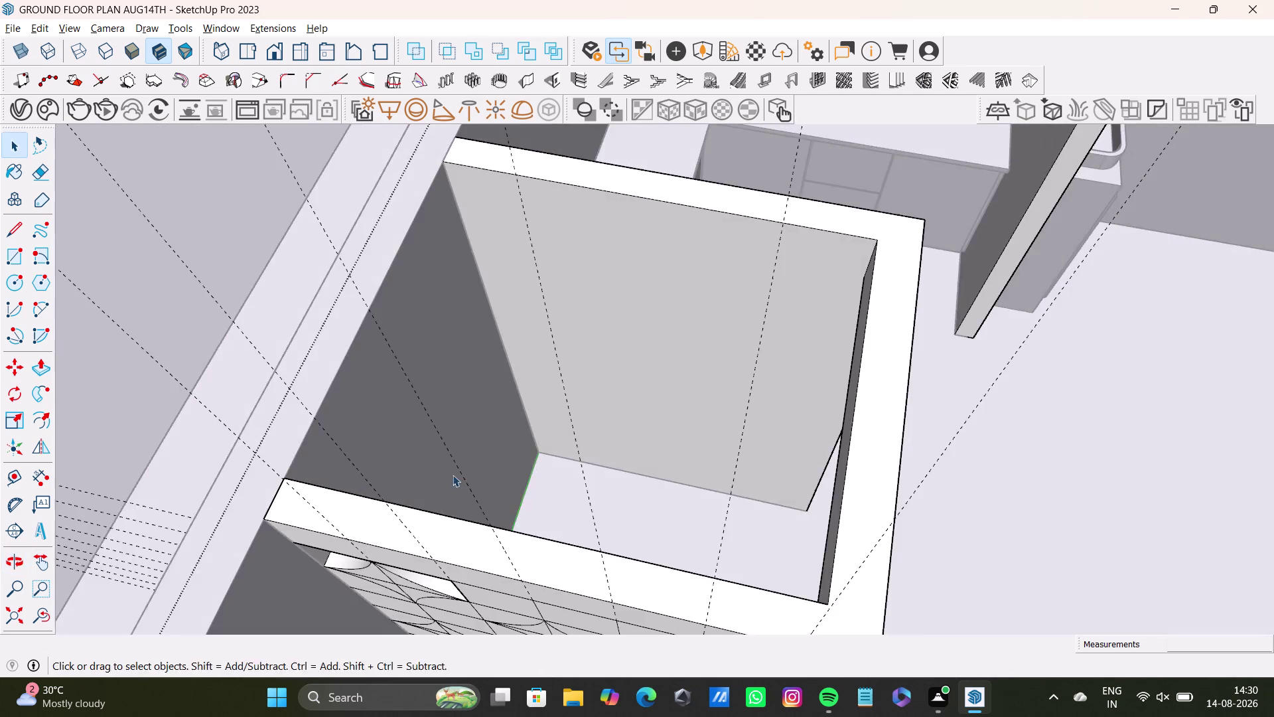
middle_drag(458, 477, 548, 322)
middle_drag(527, 294, 514, 343)
scroll(up, 3)
middle_drag(483, 312, 477, 311)
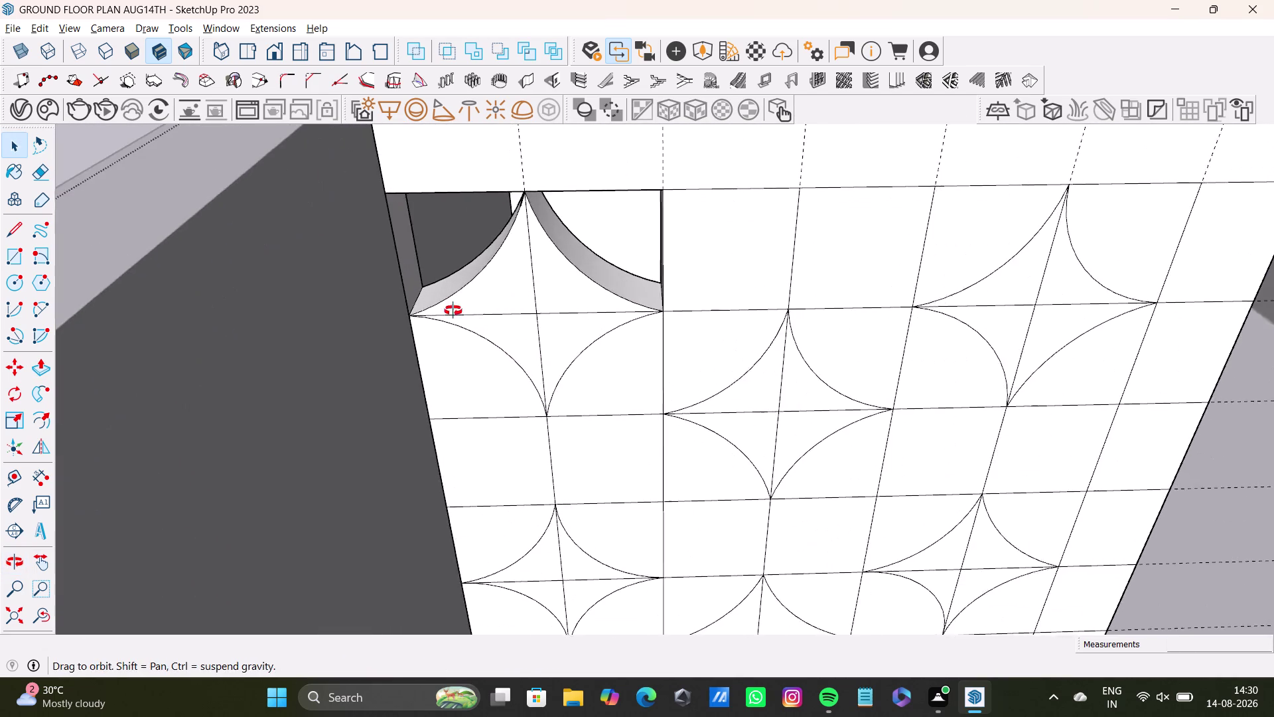
middle_drag(478, 311, 475, 281)
click(454, 351)
click(452, 355)
key(p)
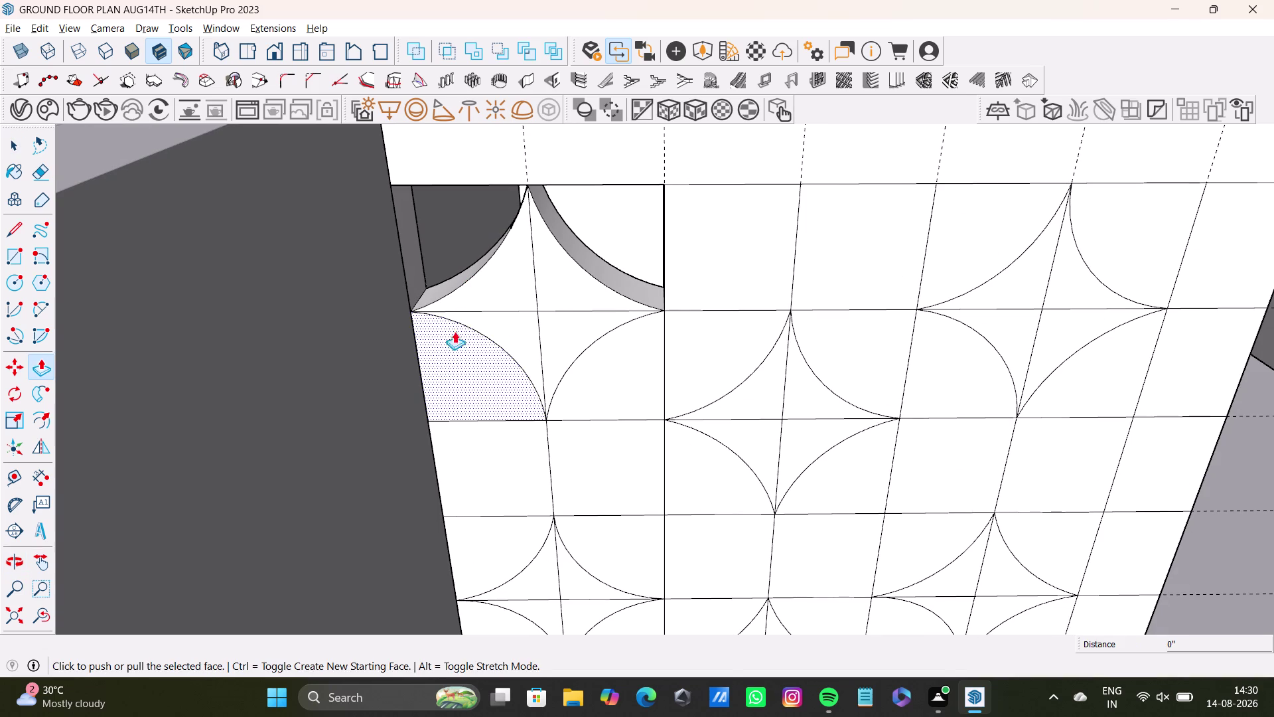
drag(462, 361, 461, 313)
Push the lower segment further, undo the overshoot, and return to the tiled face.
middle_drag(463, 322, 428, 383)
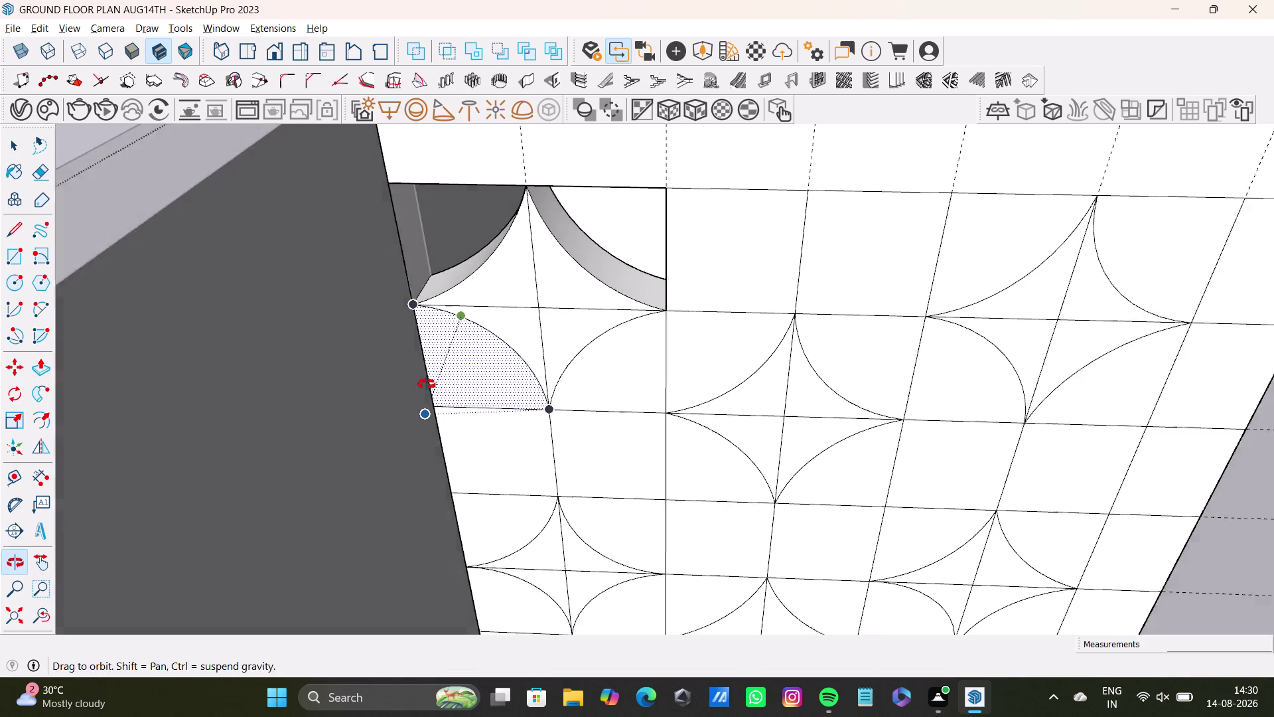
middle_drag(428, 382, 425, 385)
drag(463, 349, 566, 226)
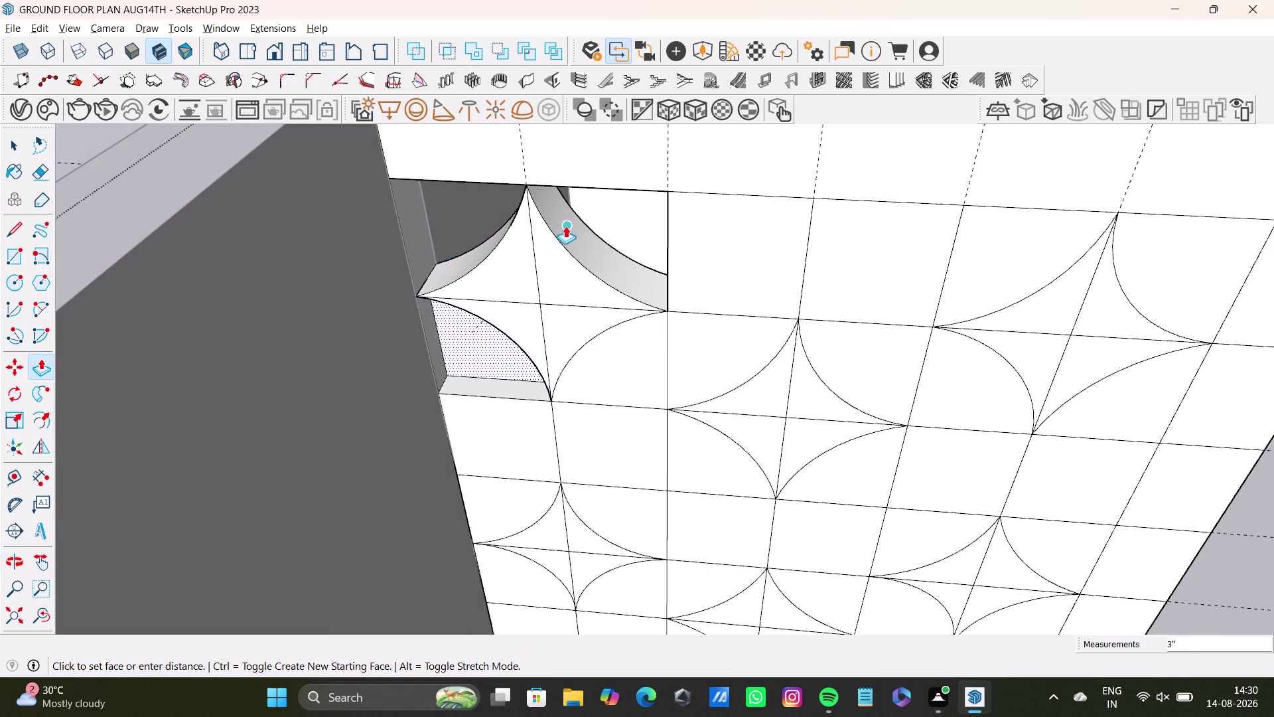
drag(566, 226, 599, 181)
middle_drag(607, 184, 428, 281)
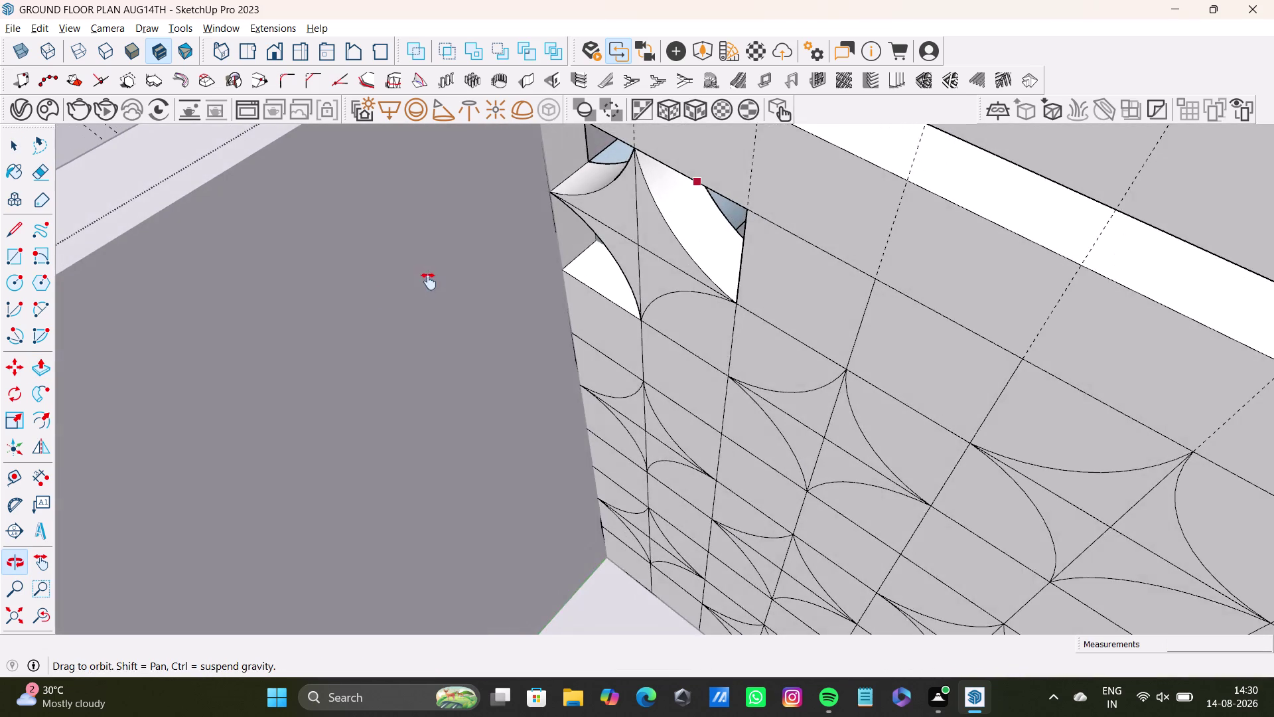
middle_drag(429, 281, 131, 471)
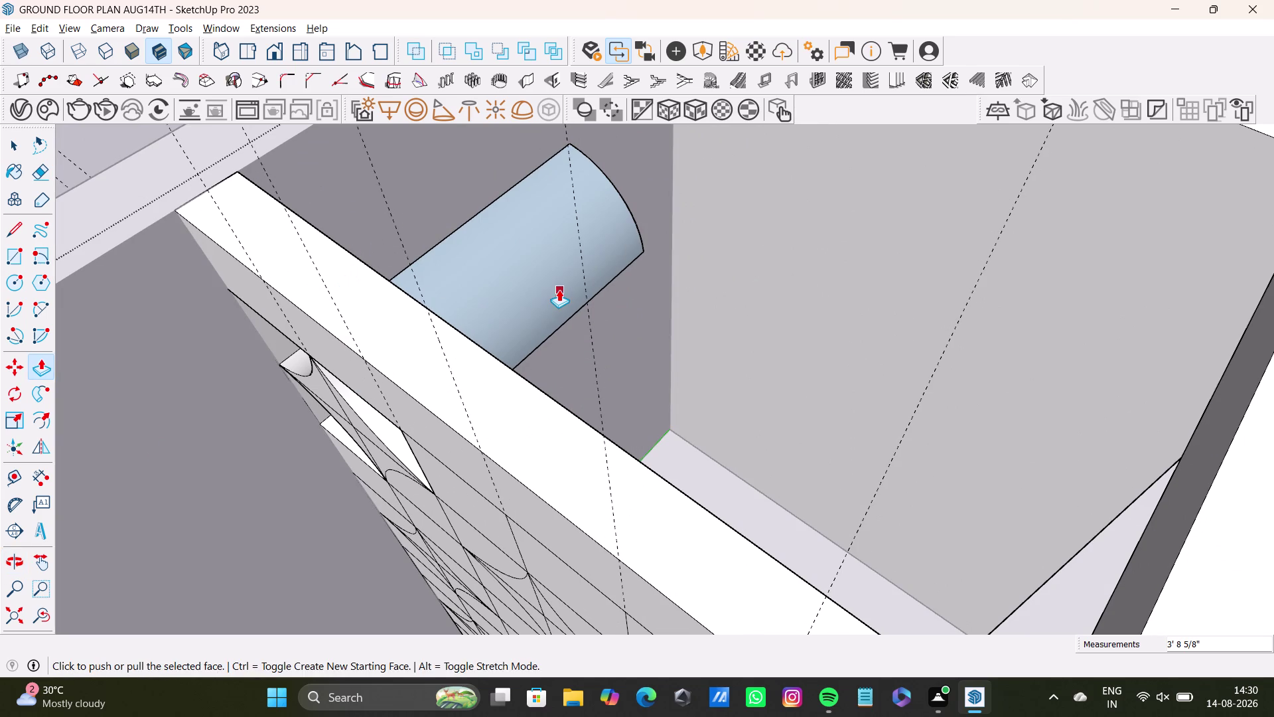
key(ctrl+z)
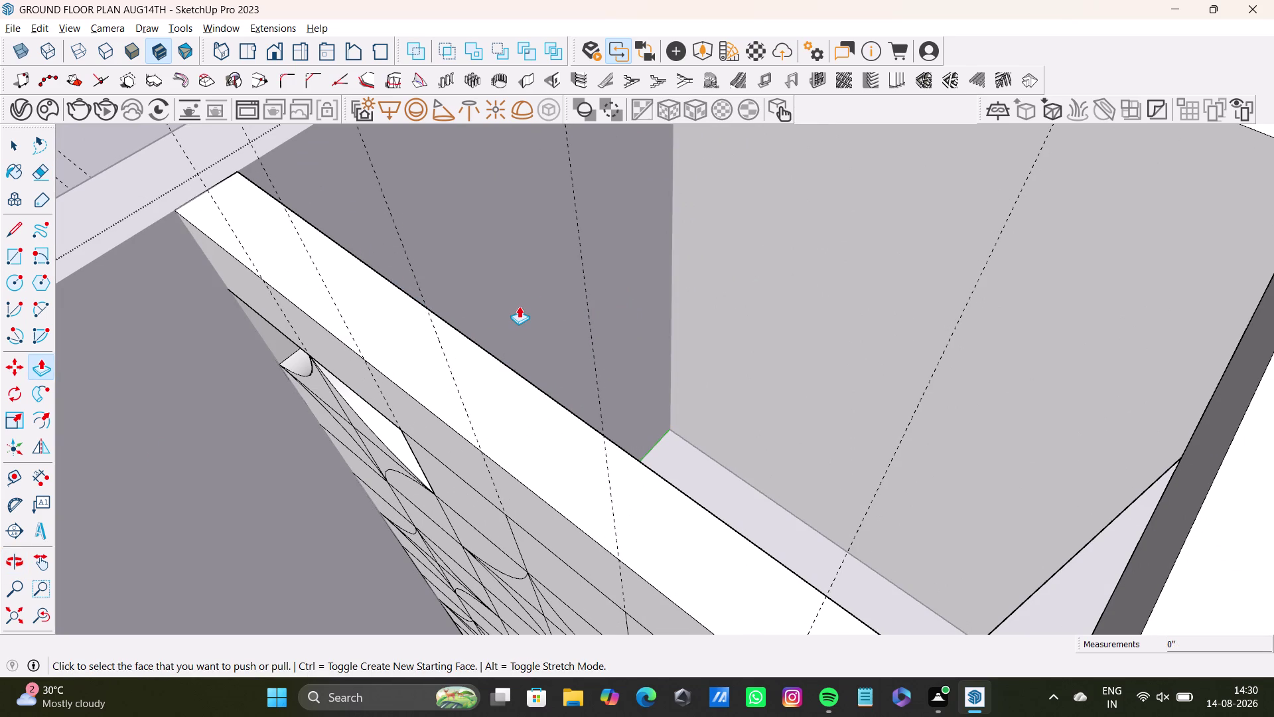
scroll(down, 3)
middle_drag(321, 421, 476, 316)
scroll(up, 3)
middle_drag(476, 316, 431, 465)
middle_drag(447, 472, 467, 450)
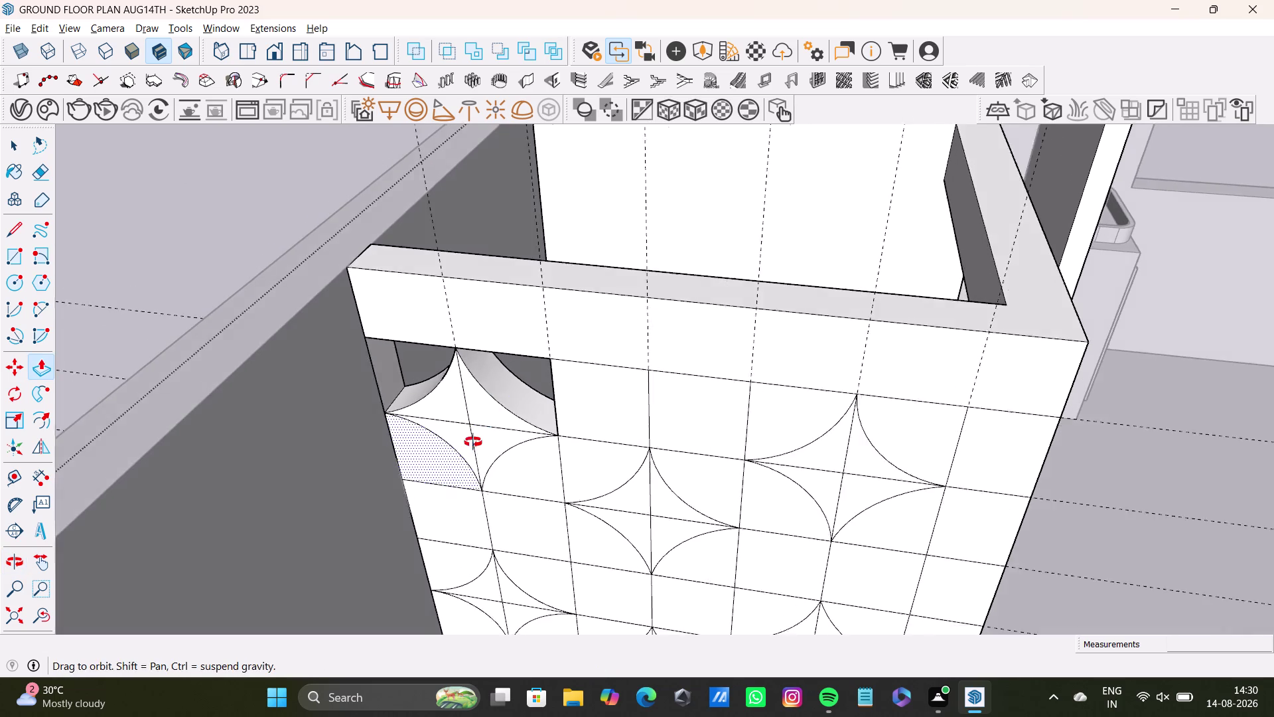
middle_drag(466, 450, 484, 415)
Push the lower-left and lower-right star pieces through the wall.
click(473, 355)
middle_drag(615, 345, 405, 410)
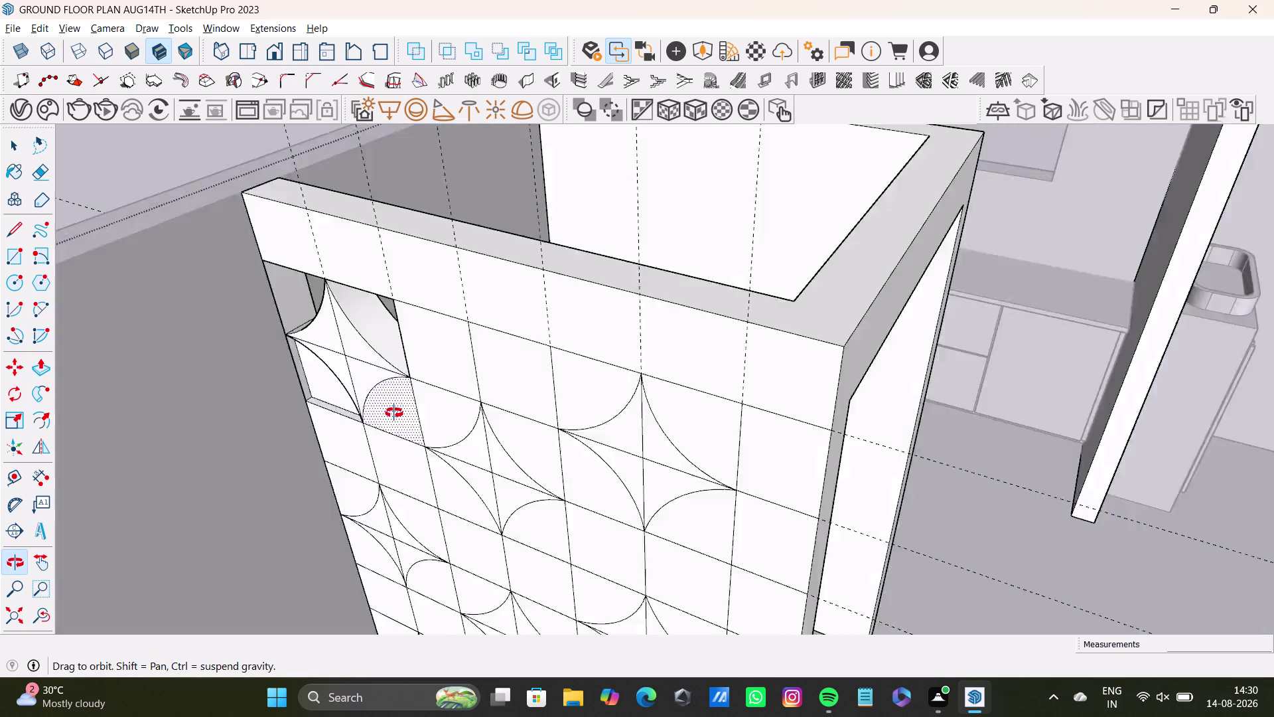
middle_drag(405, 410, 585, 395)
drag(420, 432, 484, 275)
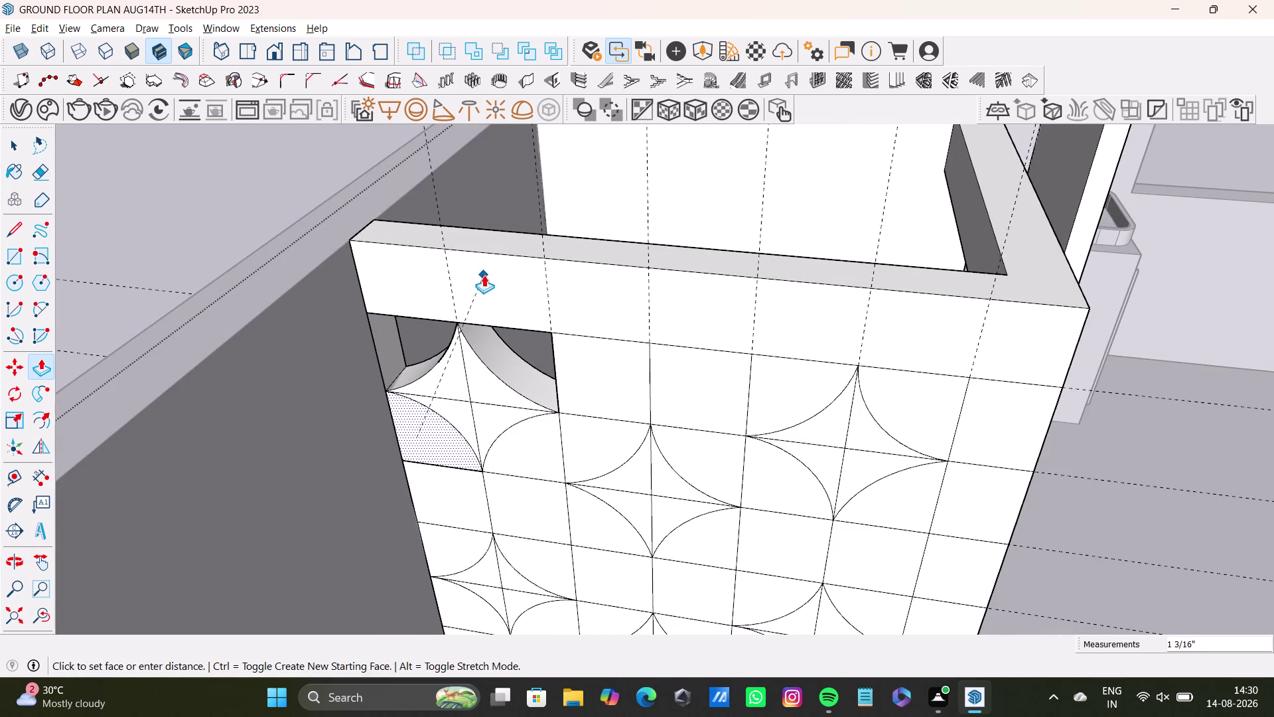
drag(483, 274, 403, 337)
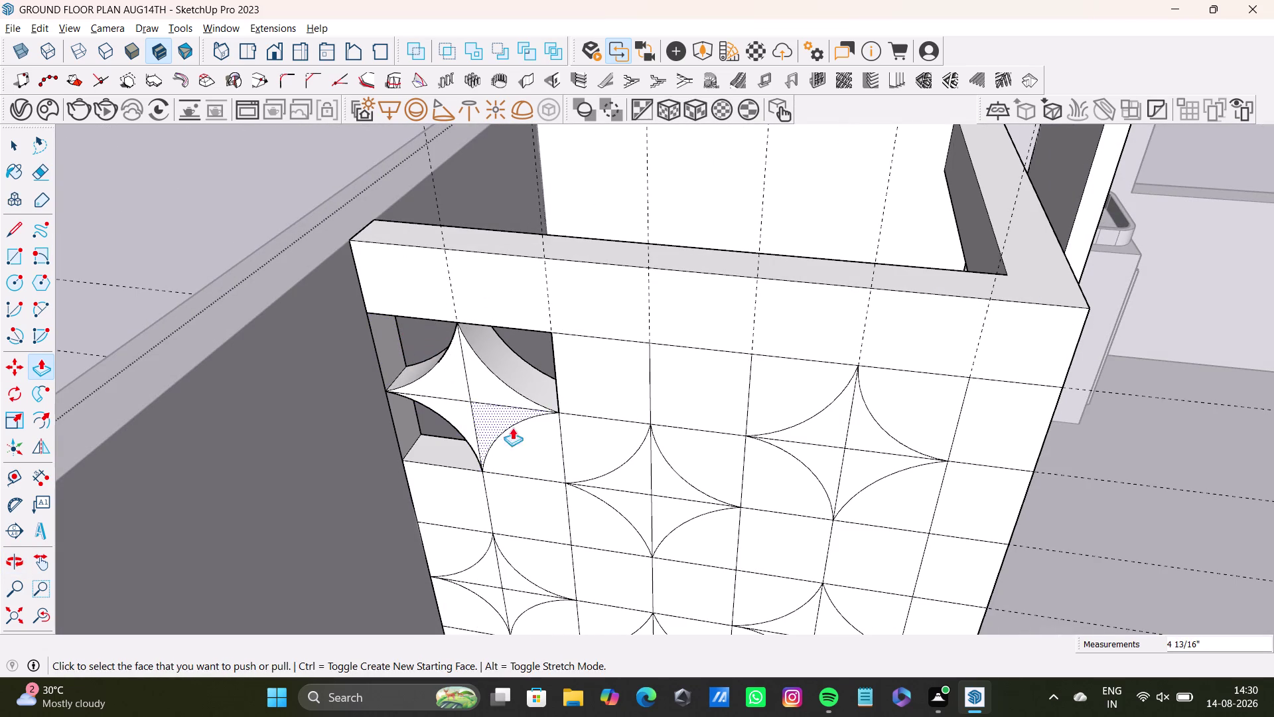
drag(520, 439, 408, 332)
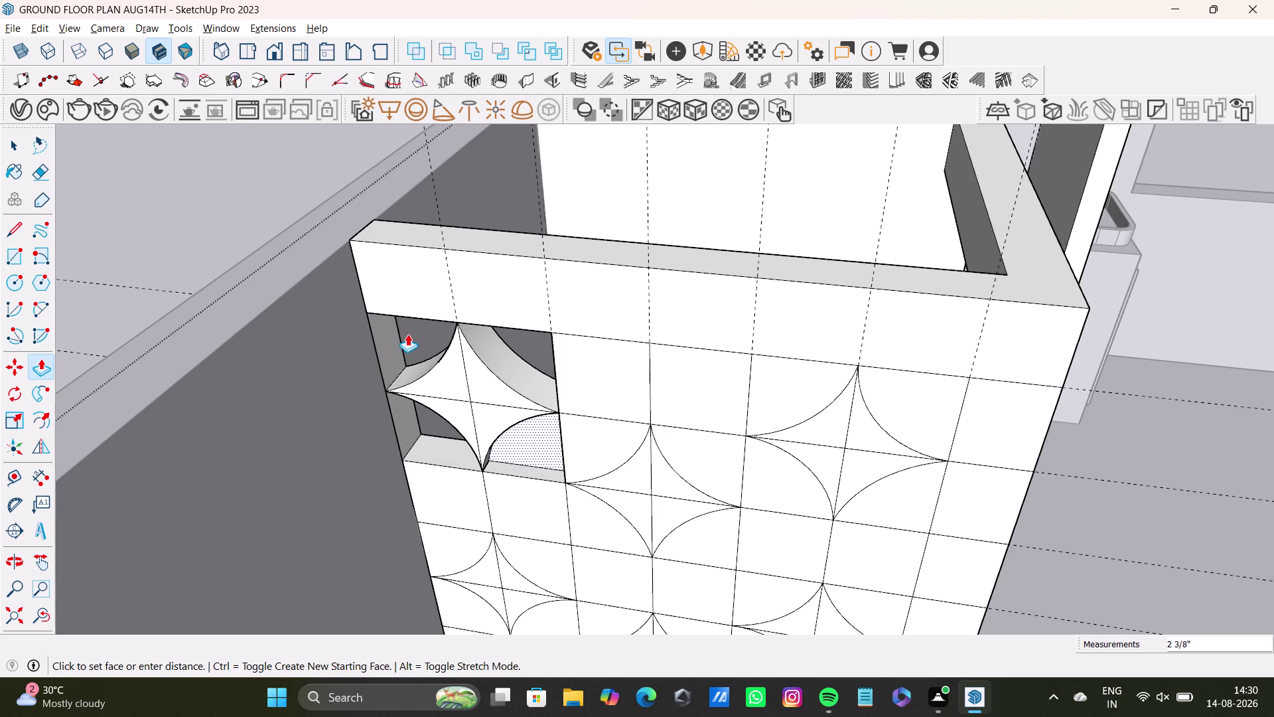
drag(409, 333, 405, 337)
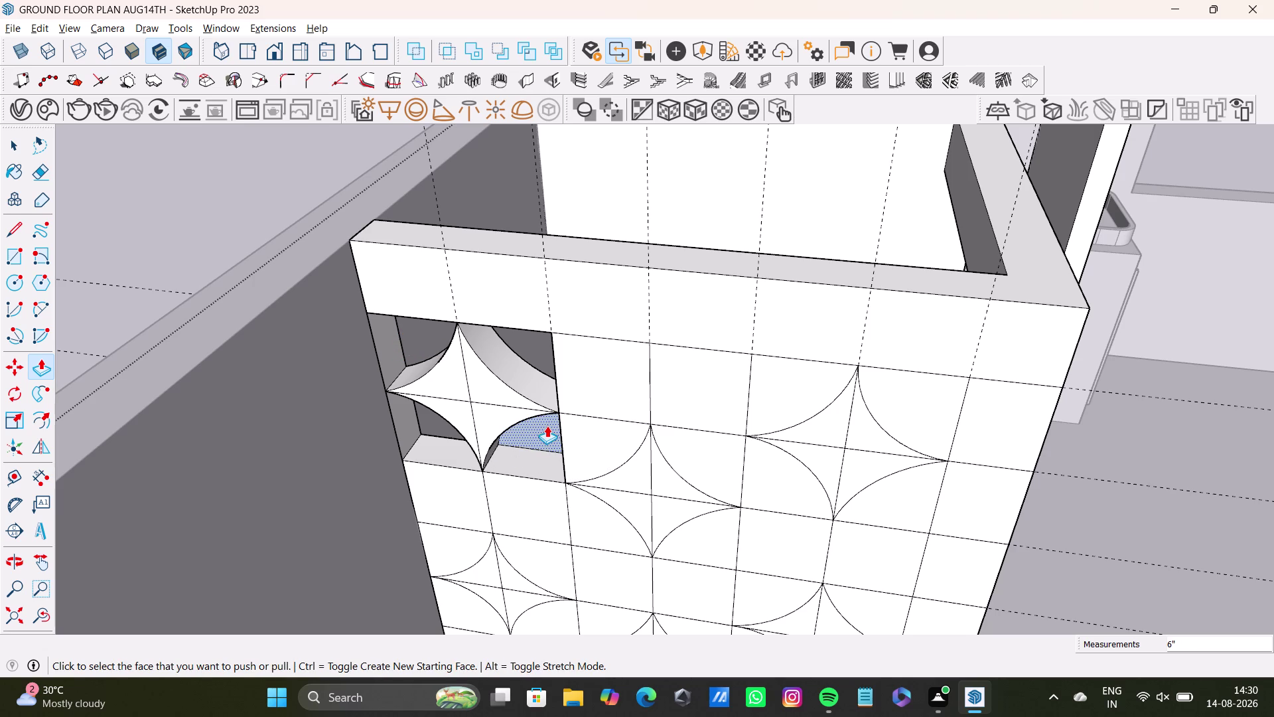
Delete the leftover face and check the finished first star opening.
key(space)
click(550, 430)
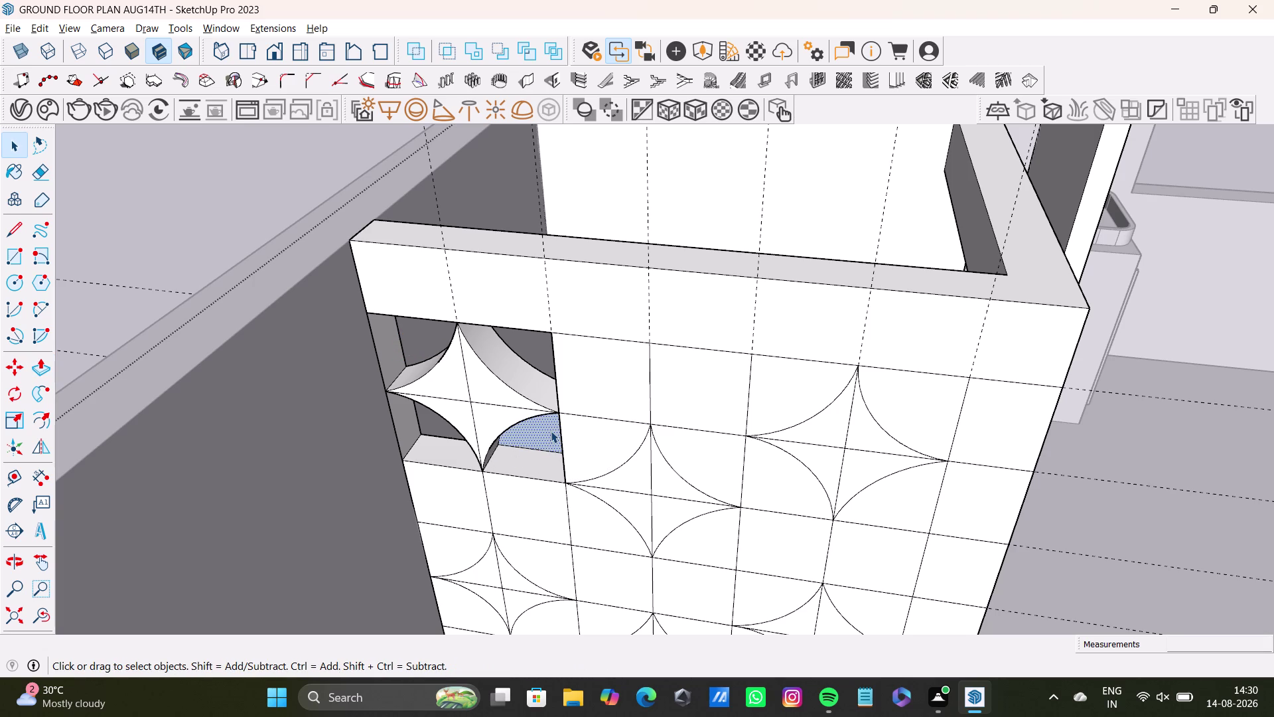
key(Delete)
scroll(down, 3)
middle_drag(555, 460, 580, 359)
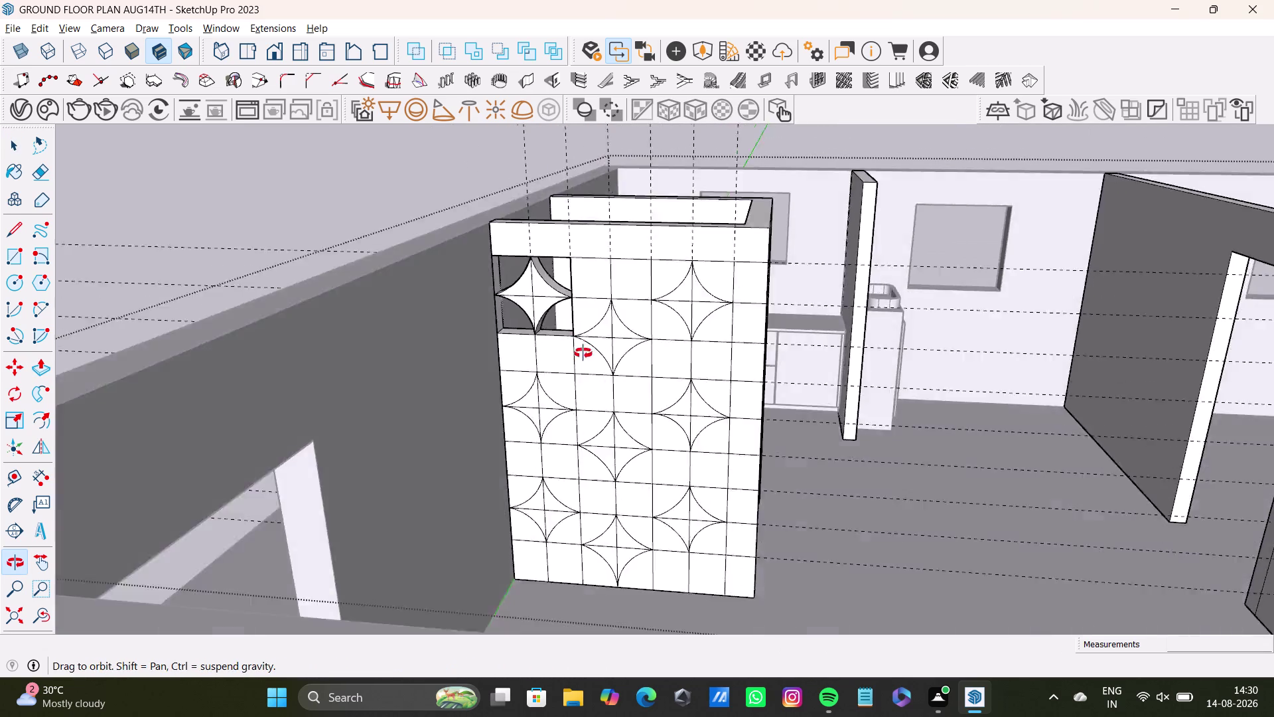
Frame the second star and push its upper-left piece to the wall thickness.
middle_drag(579, 359, 598, 377)
scroll(up, 3)
middle_drag(565, 288, 603, 268)
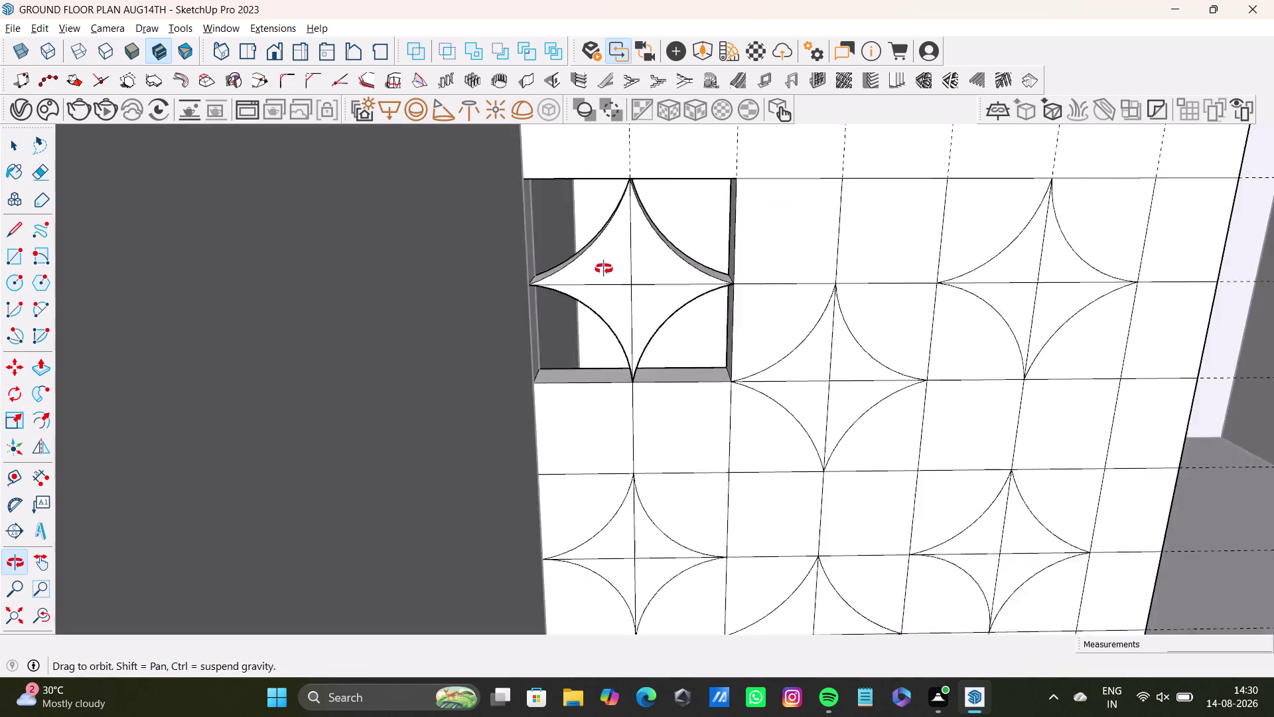
middle_drag(603, 269, 548, 289)
middle_drag(745, 298, 509, 266)
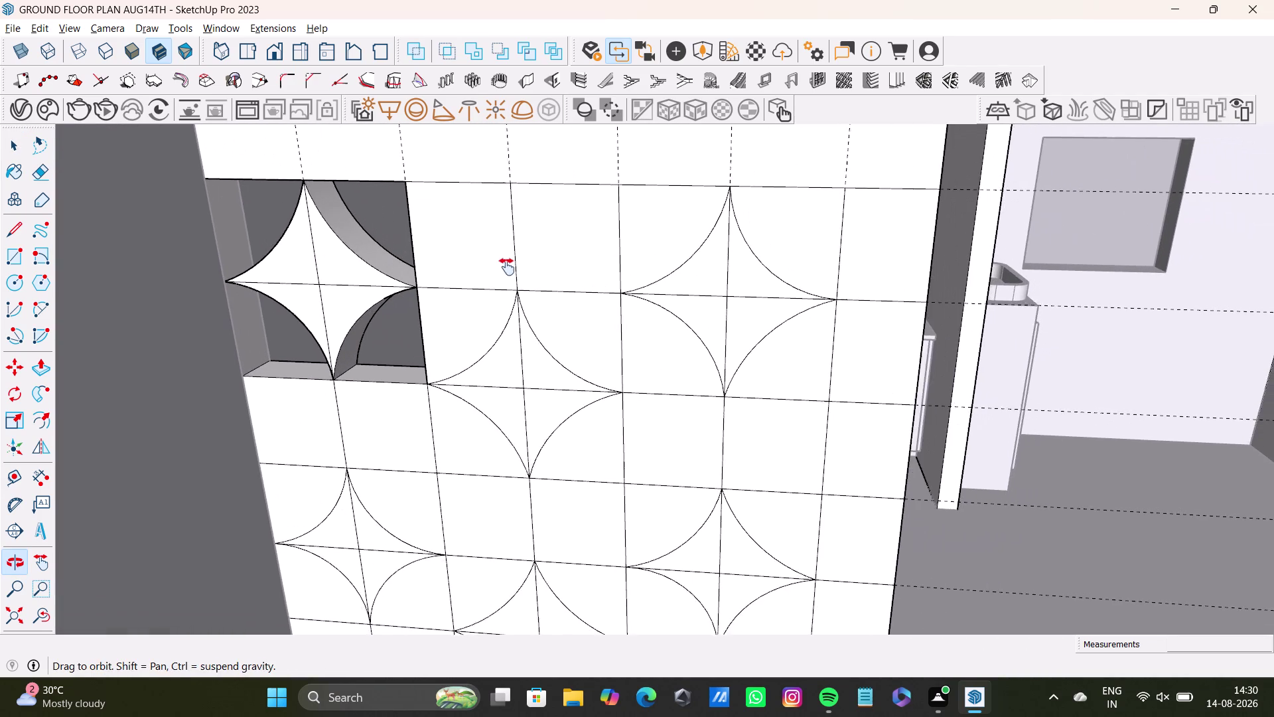
middle_drag(509, 266, 506, 267)
click(691, 274)
click(664, 242)
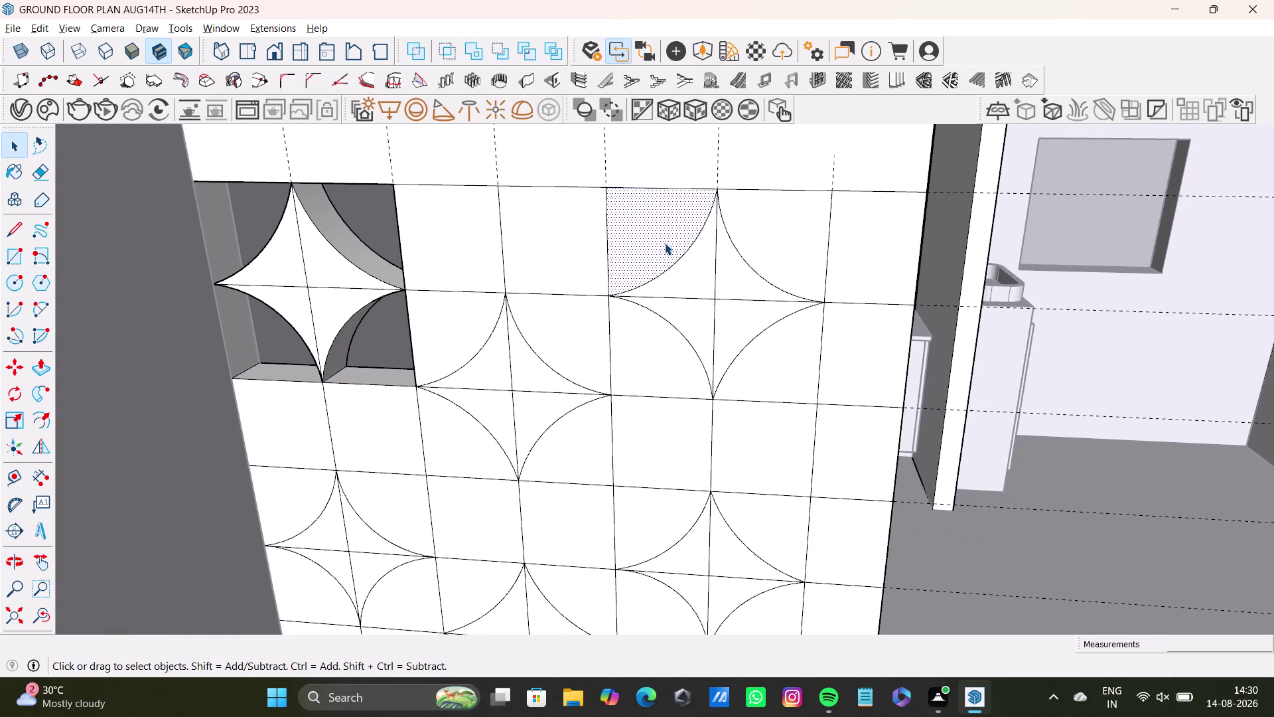
key(p)
click(665, 243)
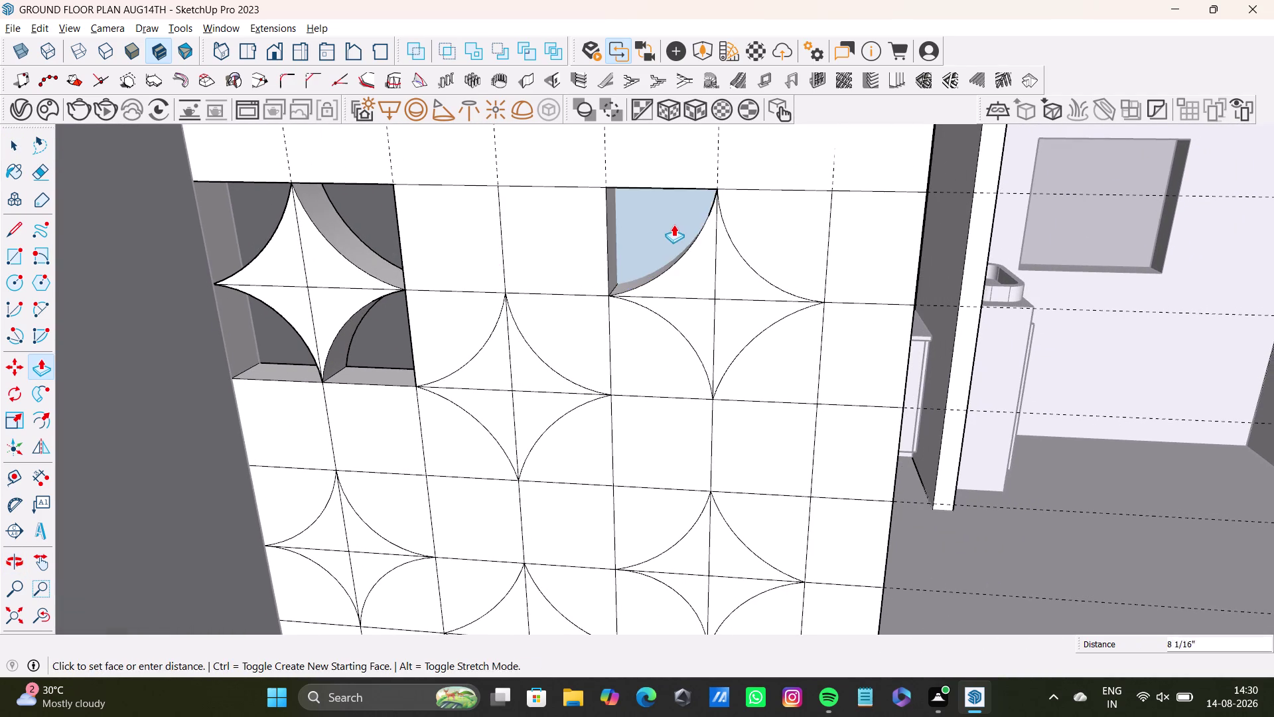
middle_drag(674, 218, 507, 364)
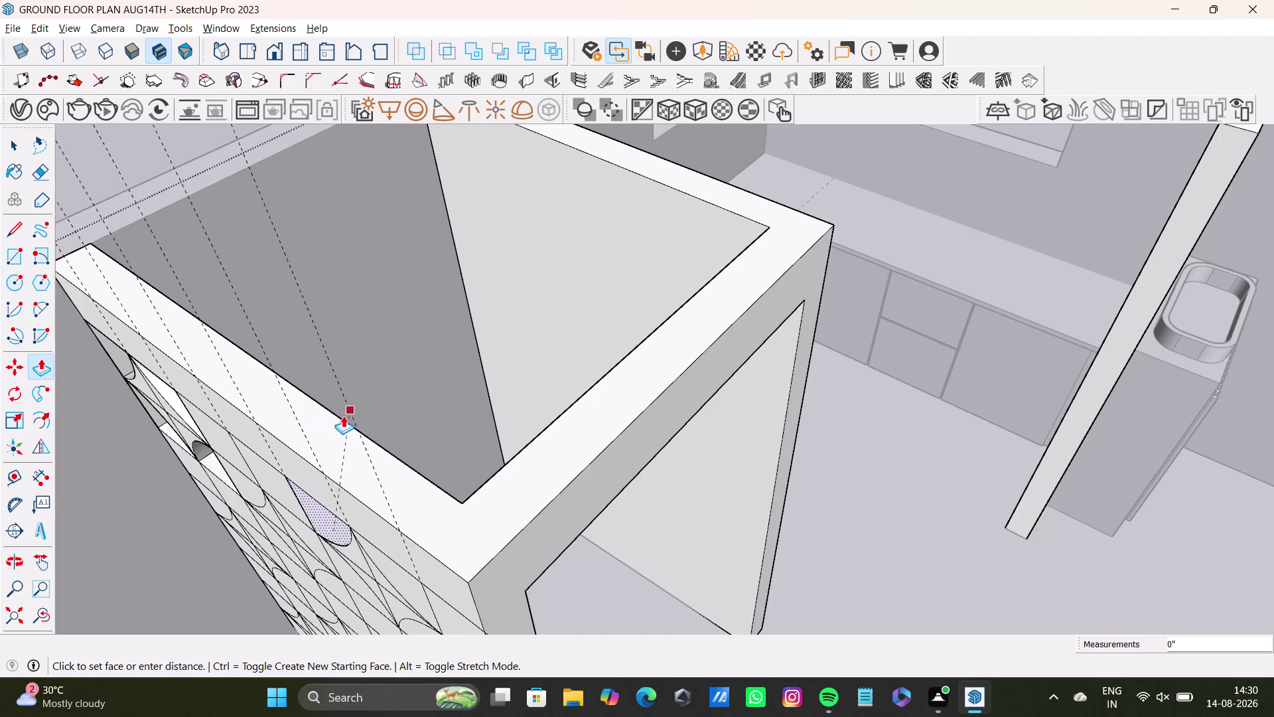
click(343, 416)
Push the upper star pieces through to the back and delete leftover faces.
middle_drag(404, 487, 463, 256)
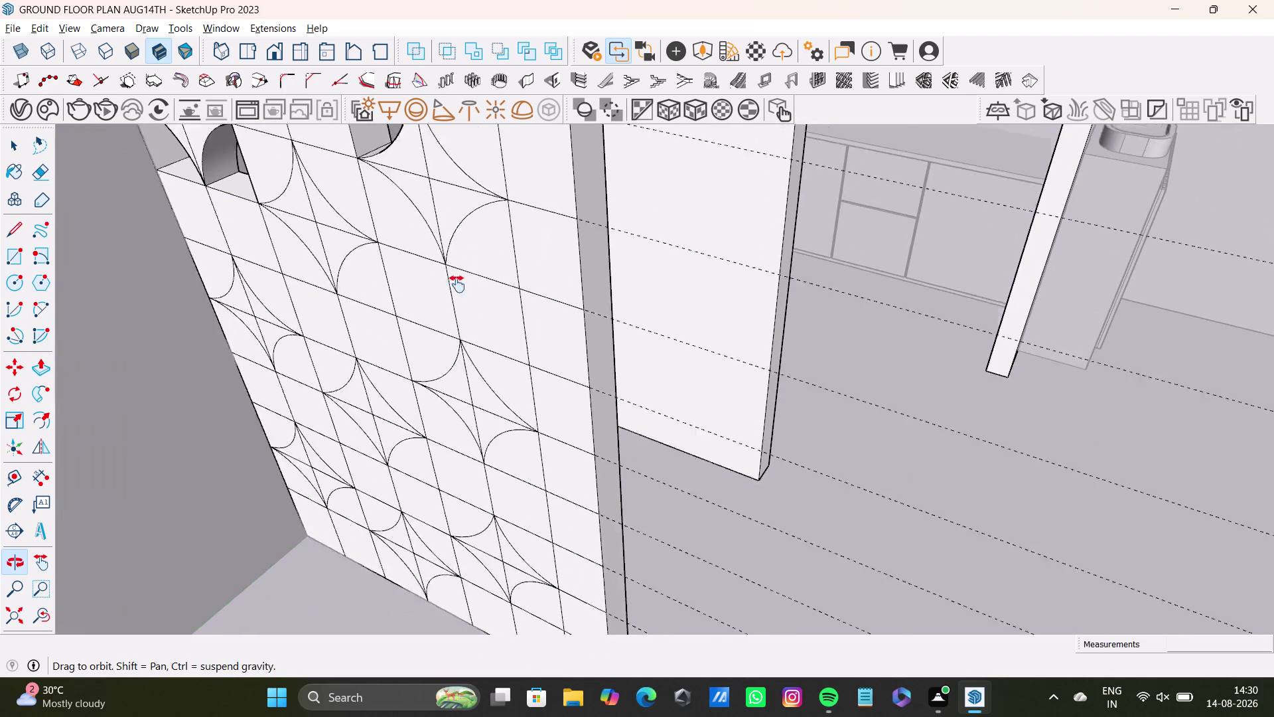
middle_drag(463, 256, 448, 343)
drag(408, 385, 446, 259)
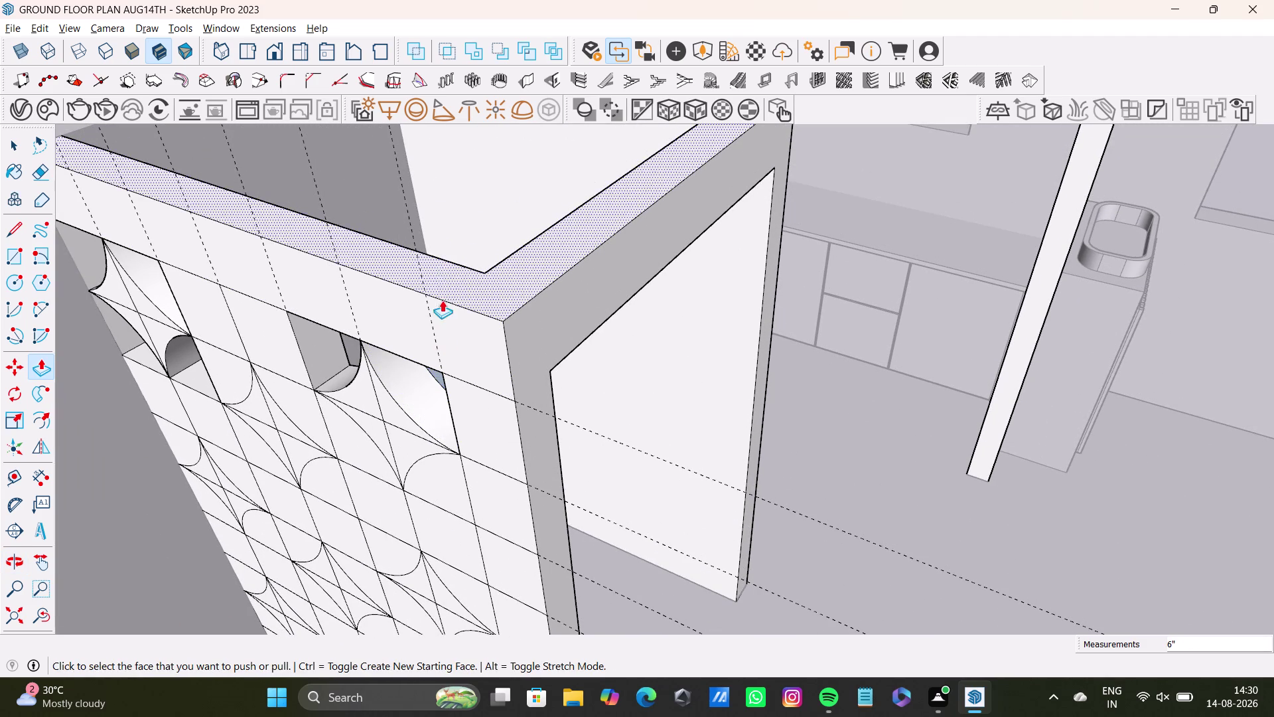
drag(439, 375, 441, 260)
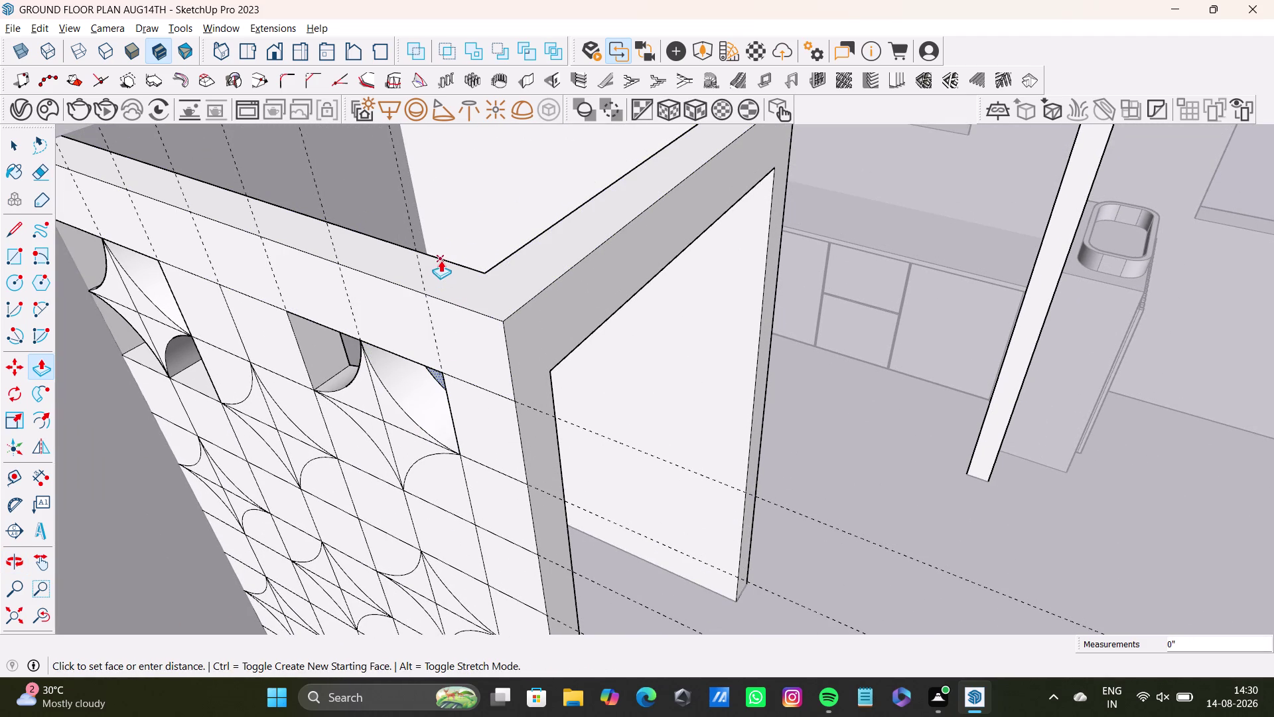
drag(440, 260, 443, 255)
middle_drag(436, 399, 513, 350)
key(space)
click(586, 262)
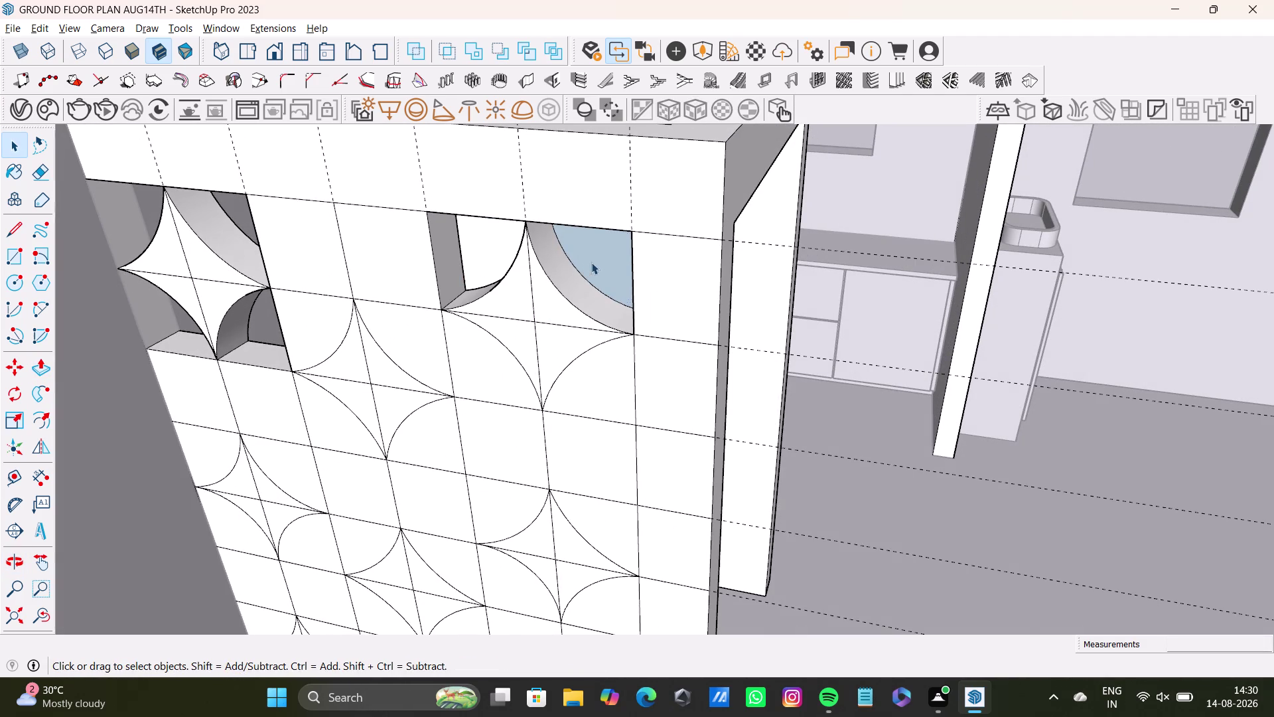
key(Delete)
click(598, 262)
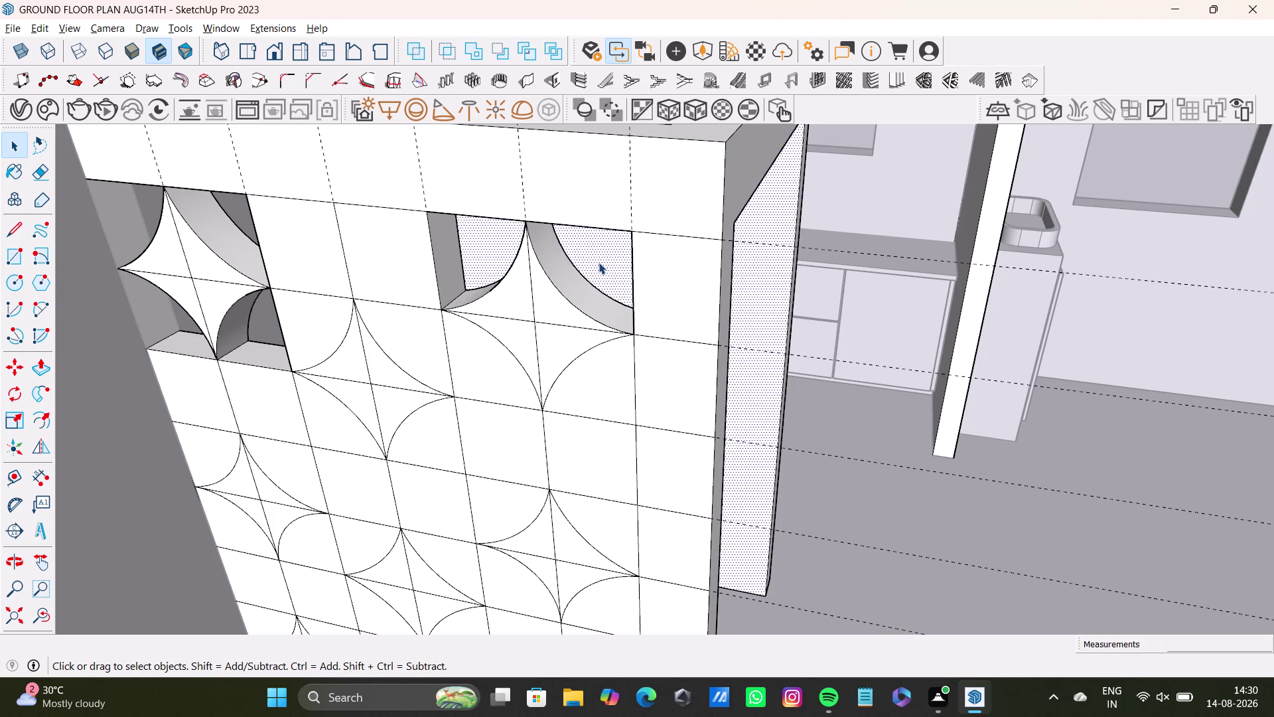
key(Delete)
key(ctrl+z)
Check the pushed pieces from behind and push the lower-left piece through.
middle_drag(595, 277, 416, 393)
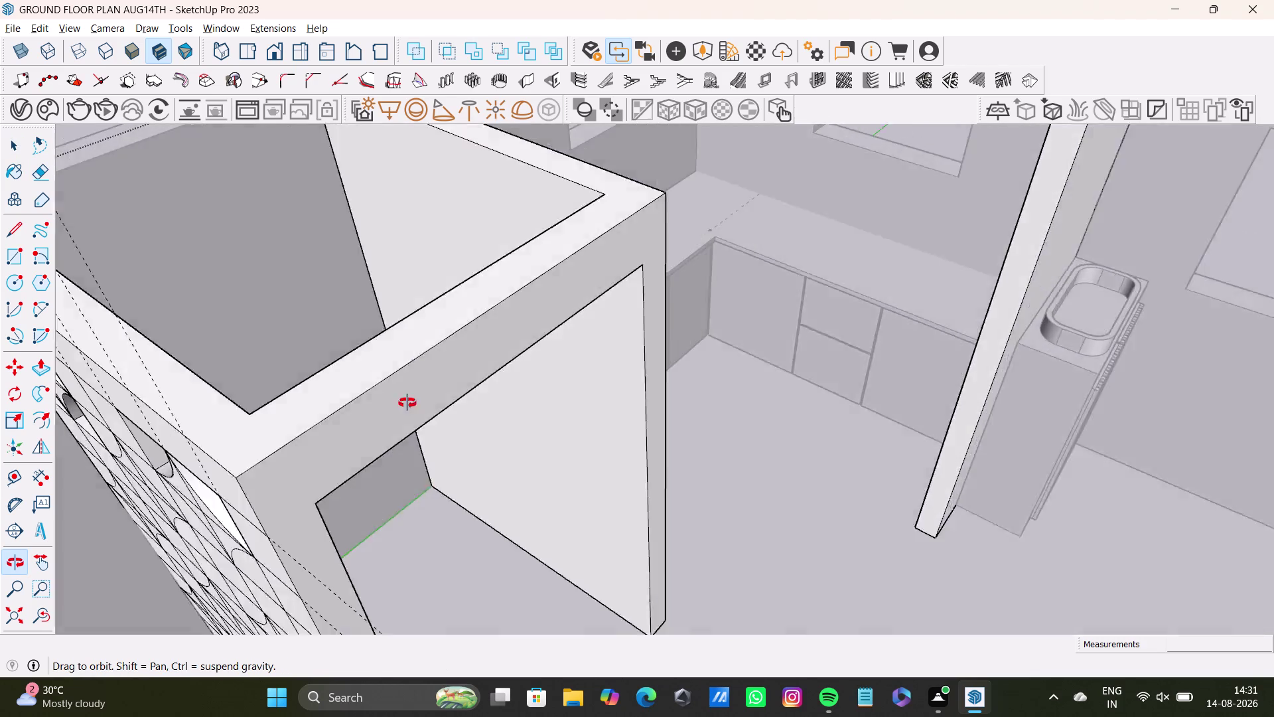
middle_drag(415, 394, 615, 219)
middle_drag(484, 373, 838, 240)
middle_drag(777, 257, 737, 296)
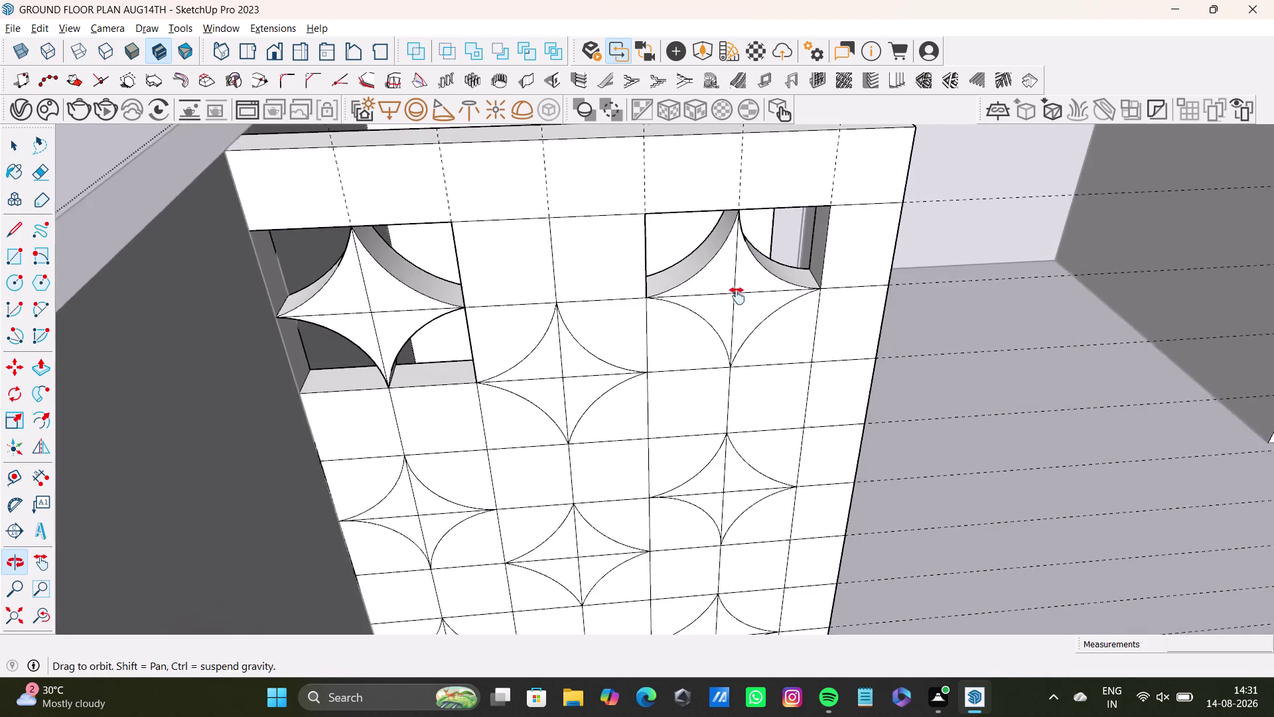
middle_drag(737, 295, 729, 294)
middle_drag(746, 336, 700, 292)
click(614, 255)
key(p)
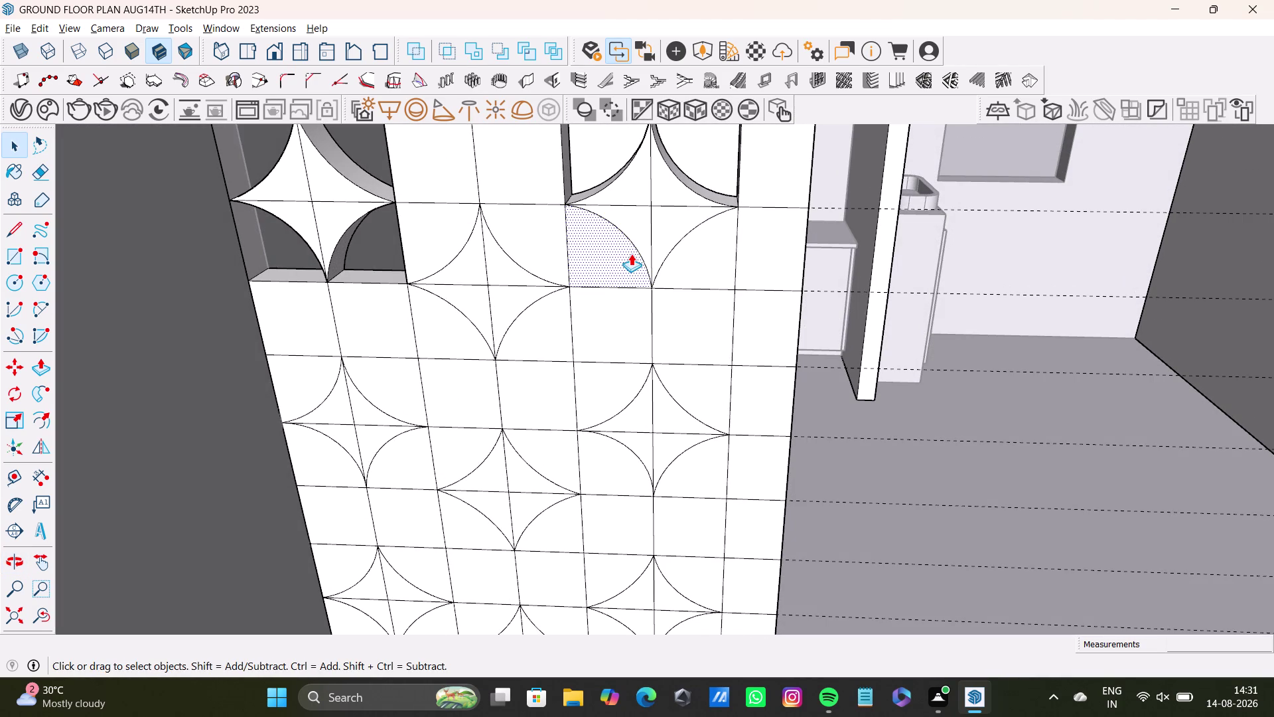
middle_drag(632, 246, 543, 347)
drag(480, 412, 537, 245)
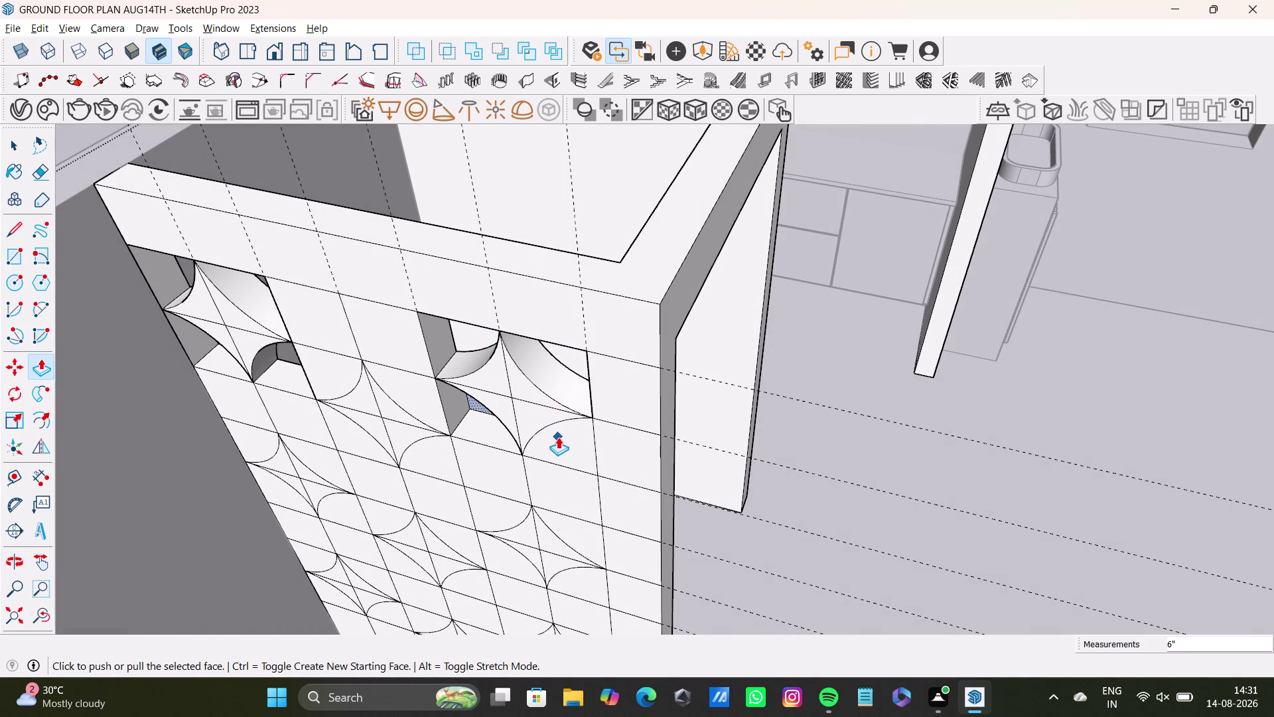
Push the lower-right star piece through to the wall's top edge.
key(space)
click(561, 437)
key(p)
click(561, 438)
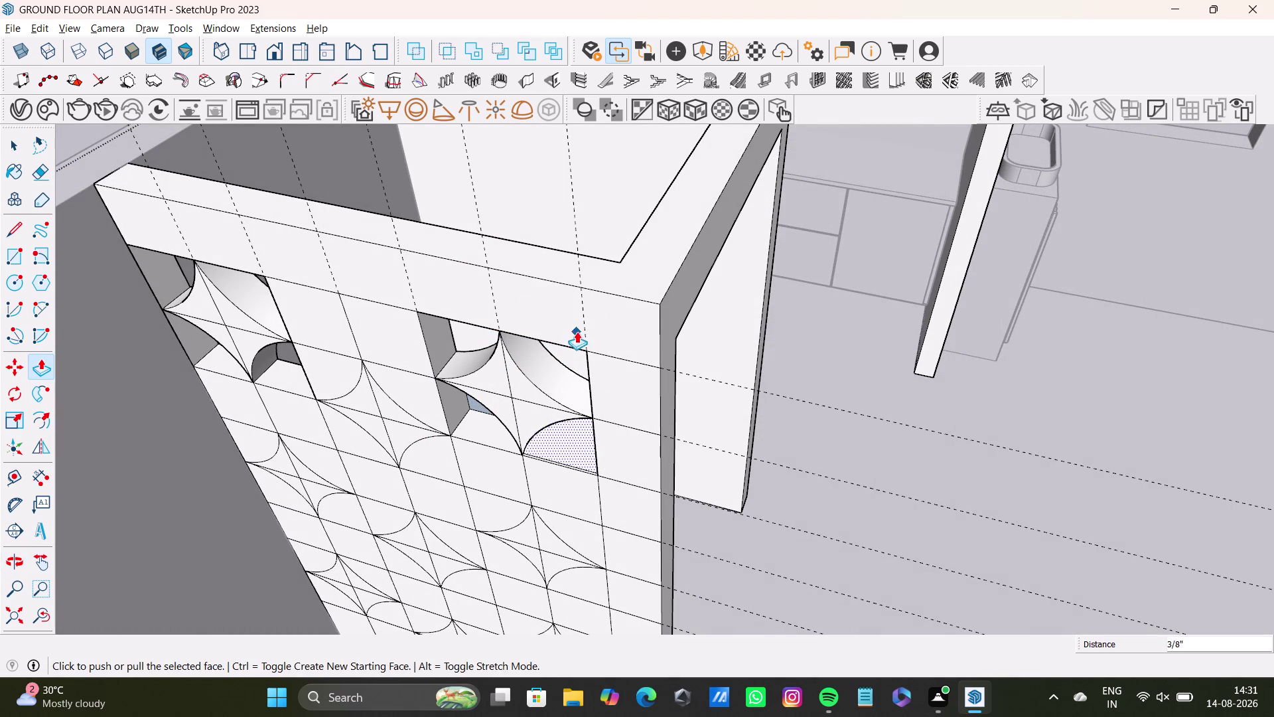
drag(567, 438, 587, 251)
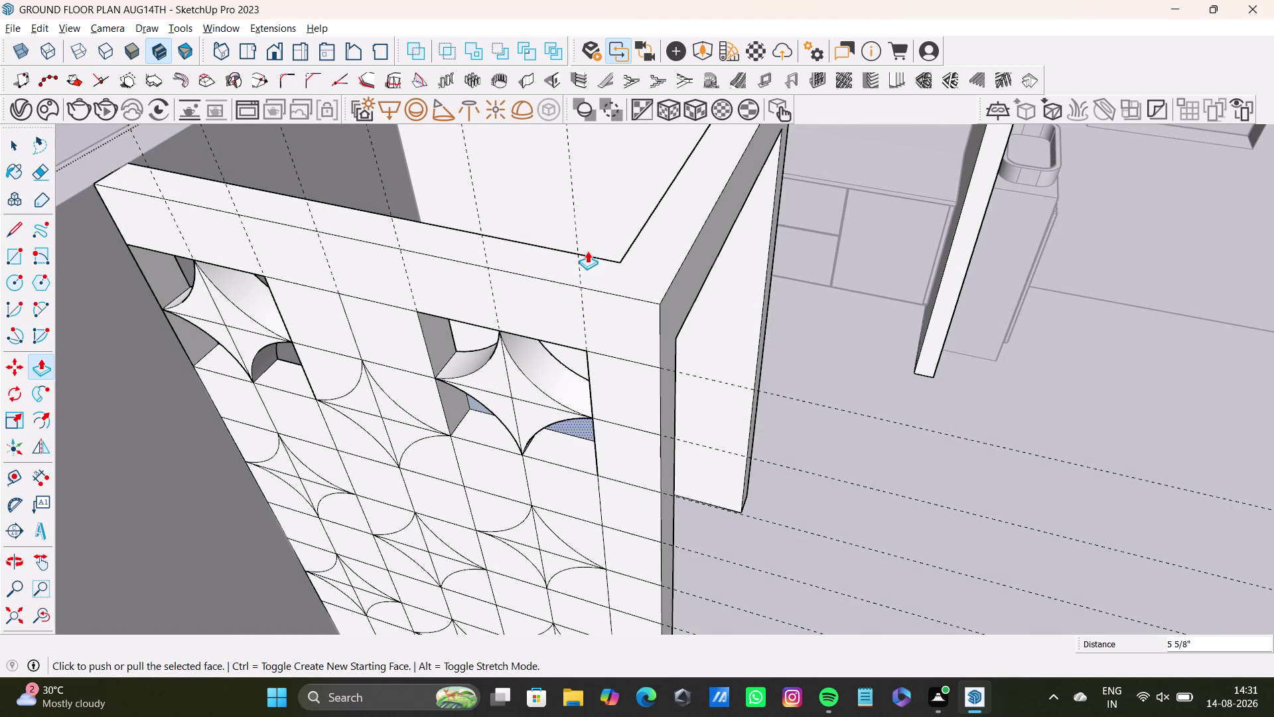
middle_drag(604, 429, 658, 383)
Delete the remaining faces and inspect both star openings together.
key(space)
click(557, 344)
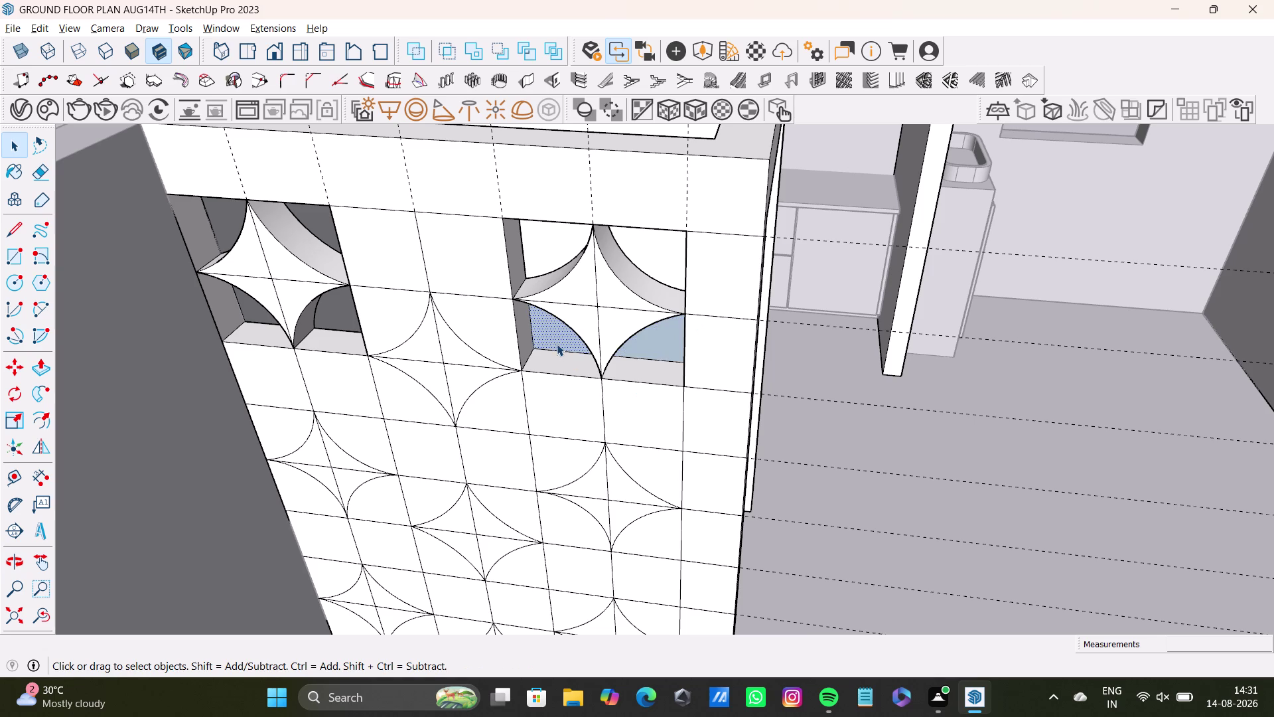
key(Delete)
key(Delete)
click(655, 347)
key(Delete)
middle_drag(633, 364, 627, 278)
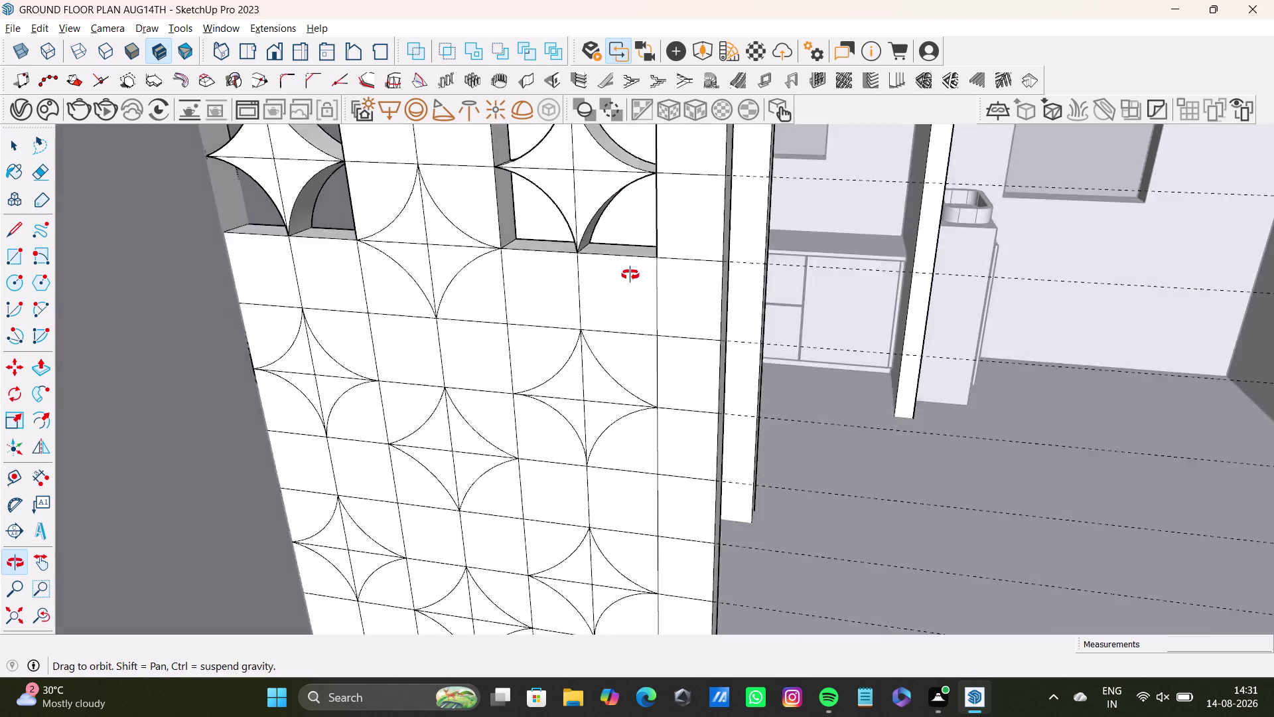
middle_drag(626, 278, 755, 274)
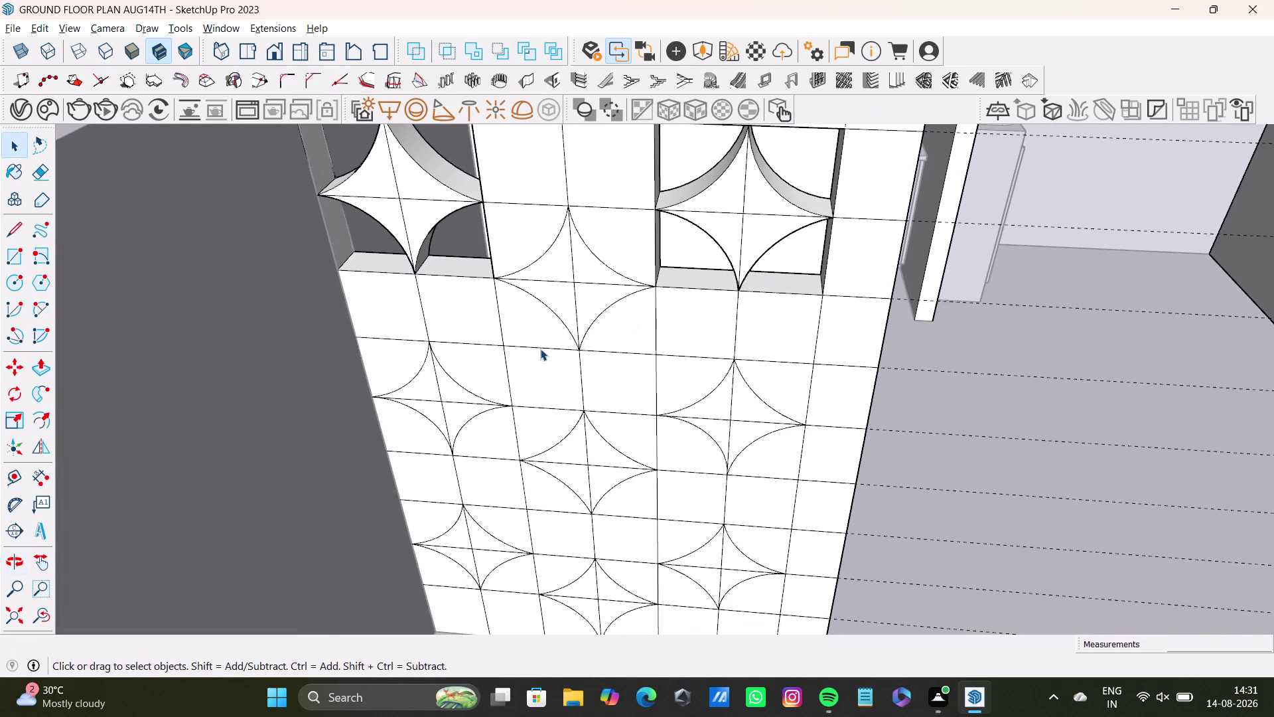